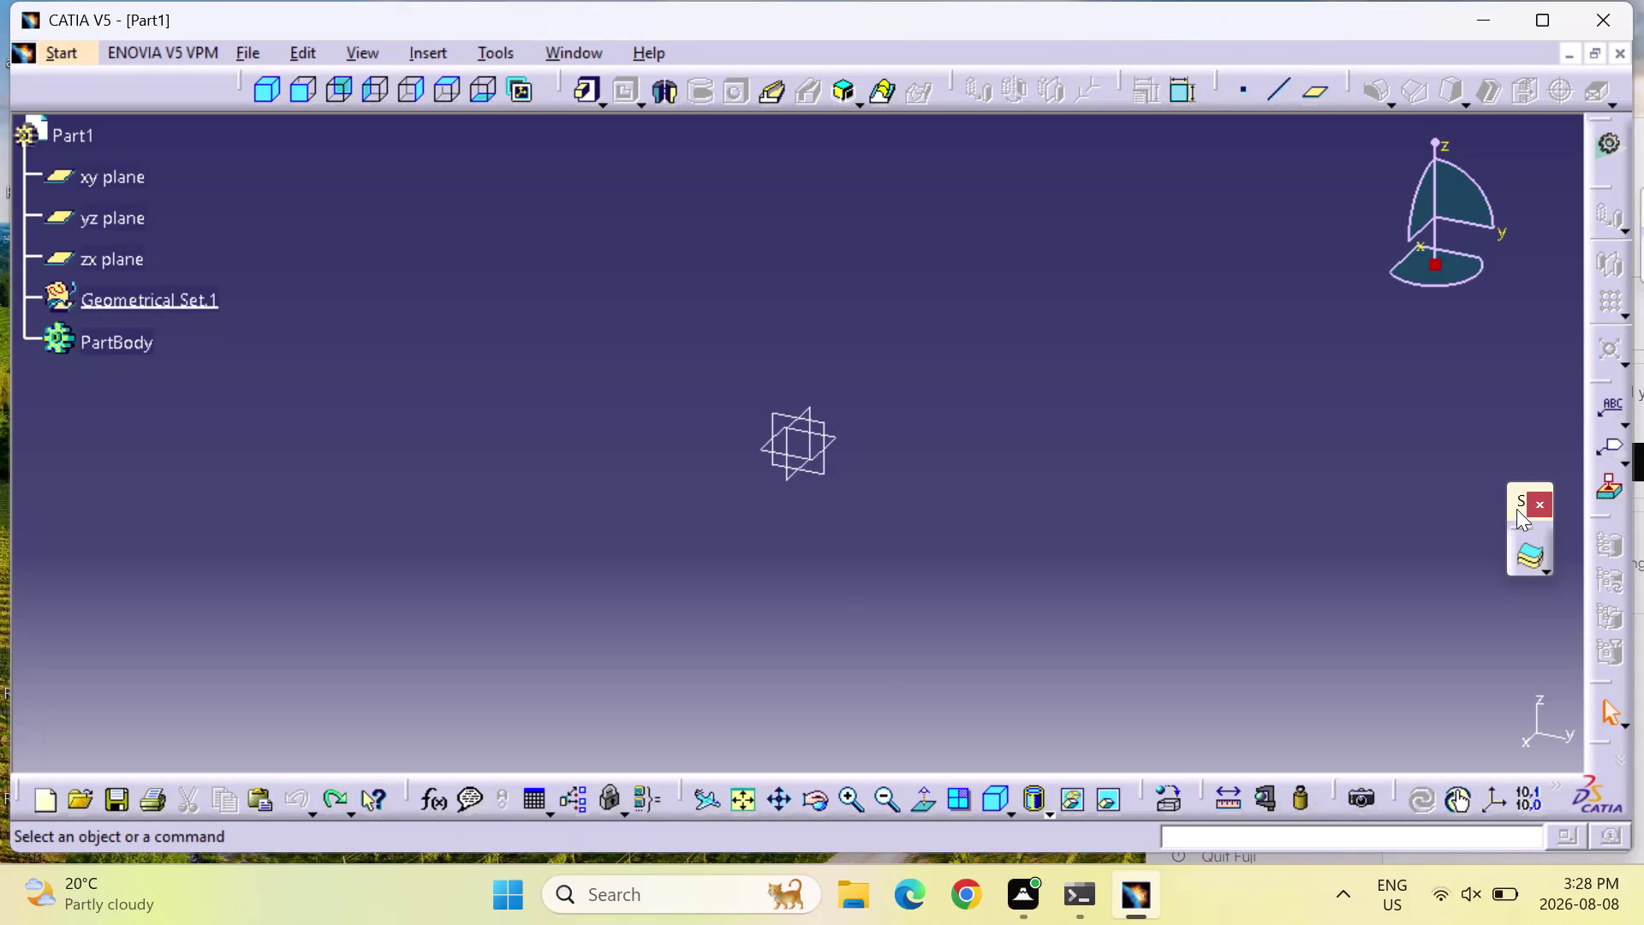
Rearrange the toolbar layout, select the yz plane, then undo the selection.
drag(1516, 509, 1526, 397)
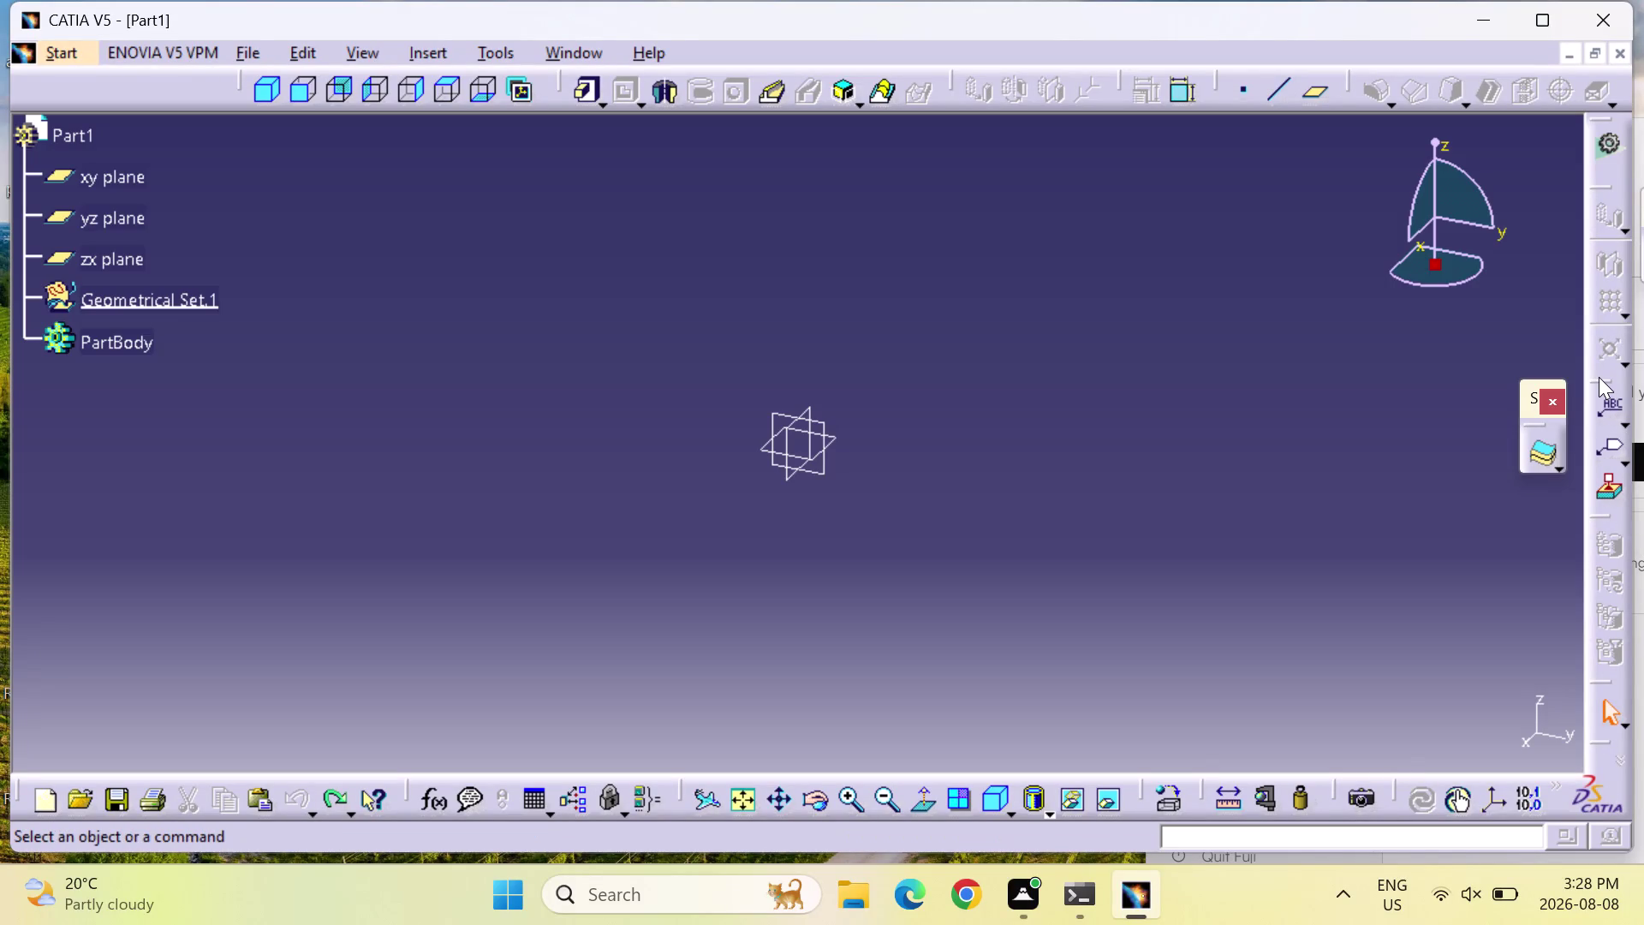
drag(1599, 377, 1523, 115)
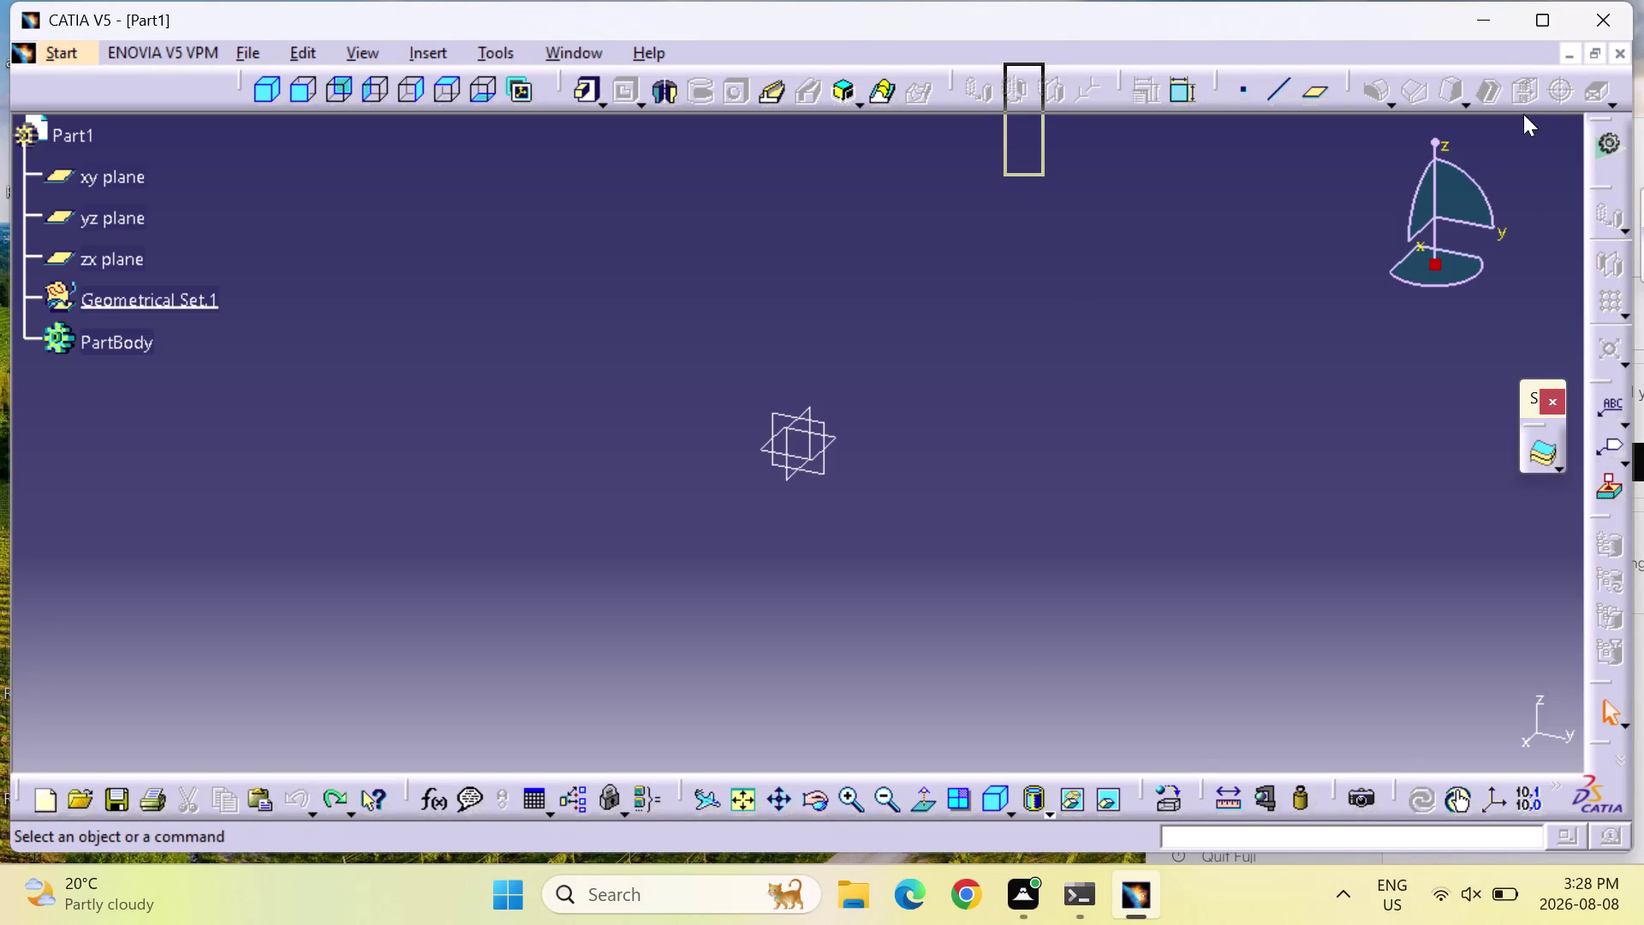
drag(1523, 115, 1506, 63)
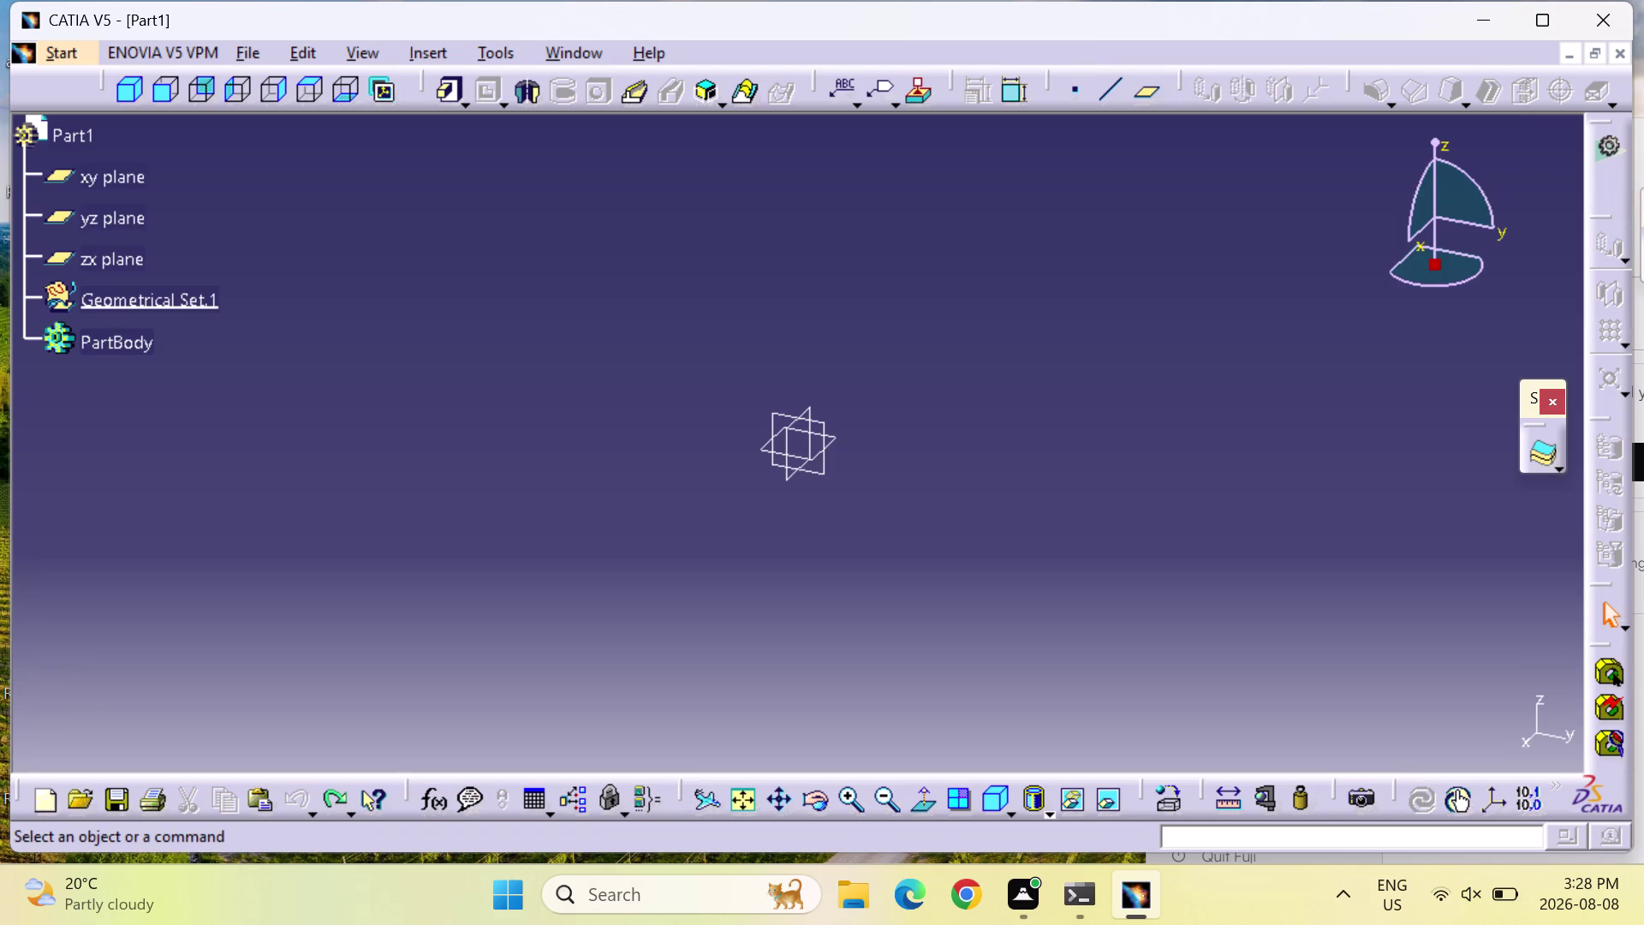
click(823, 463)
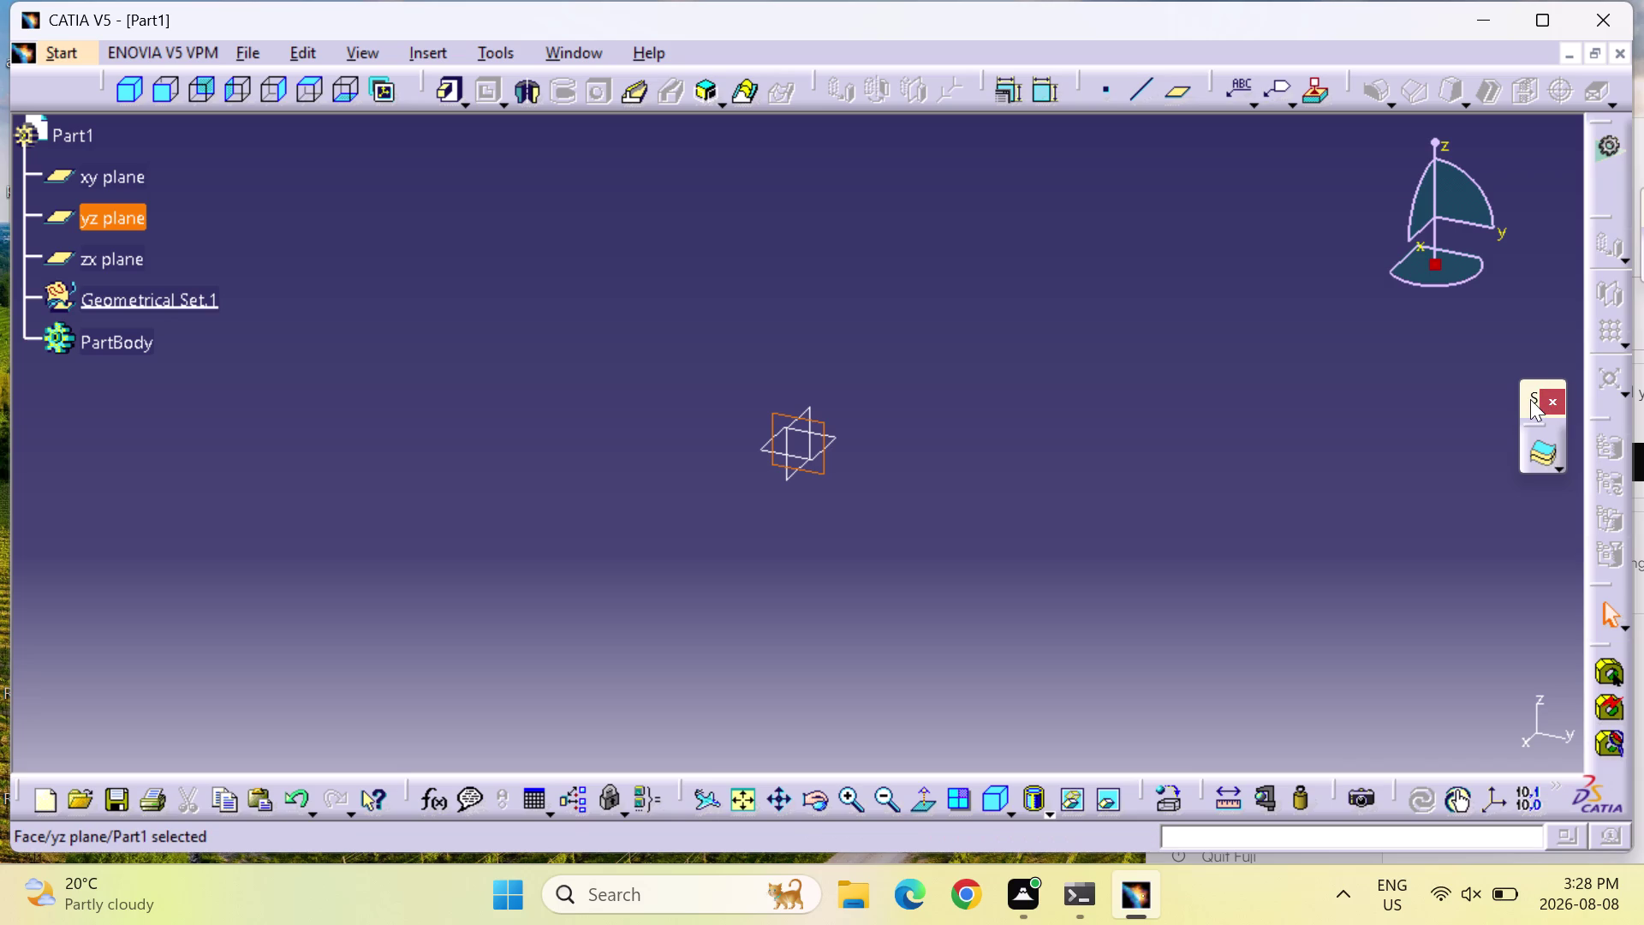
drag(1530, 399, 1518, 73)
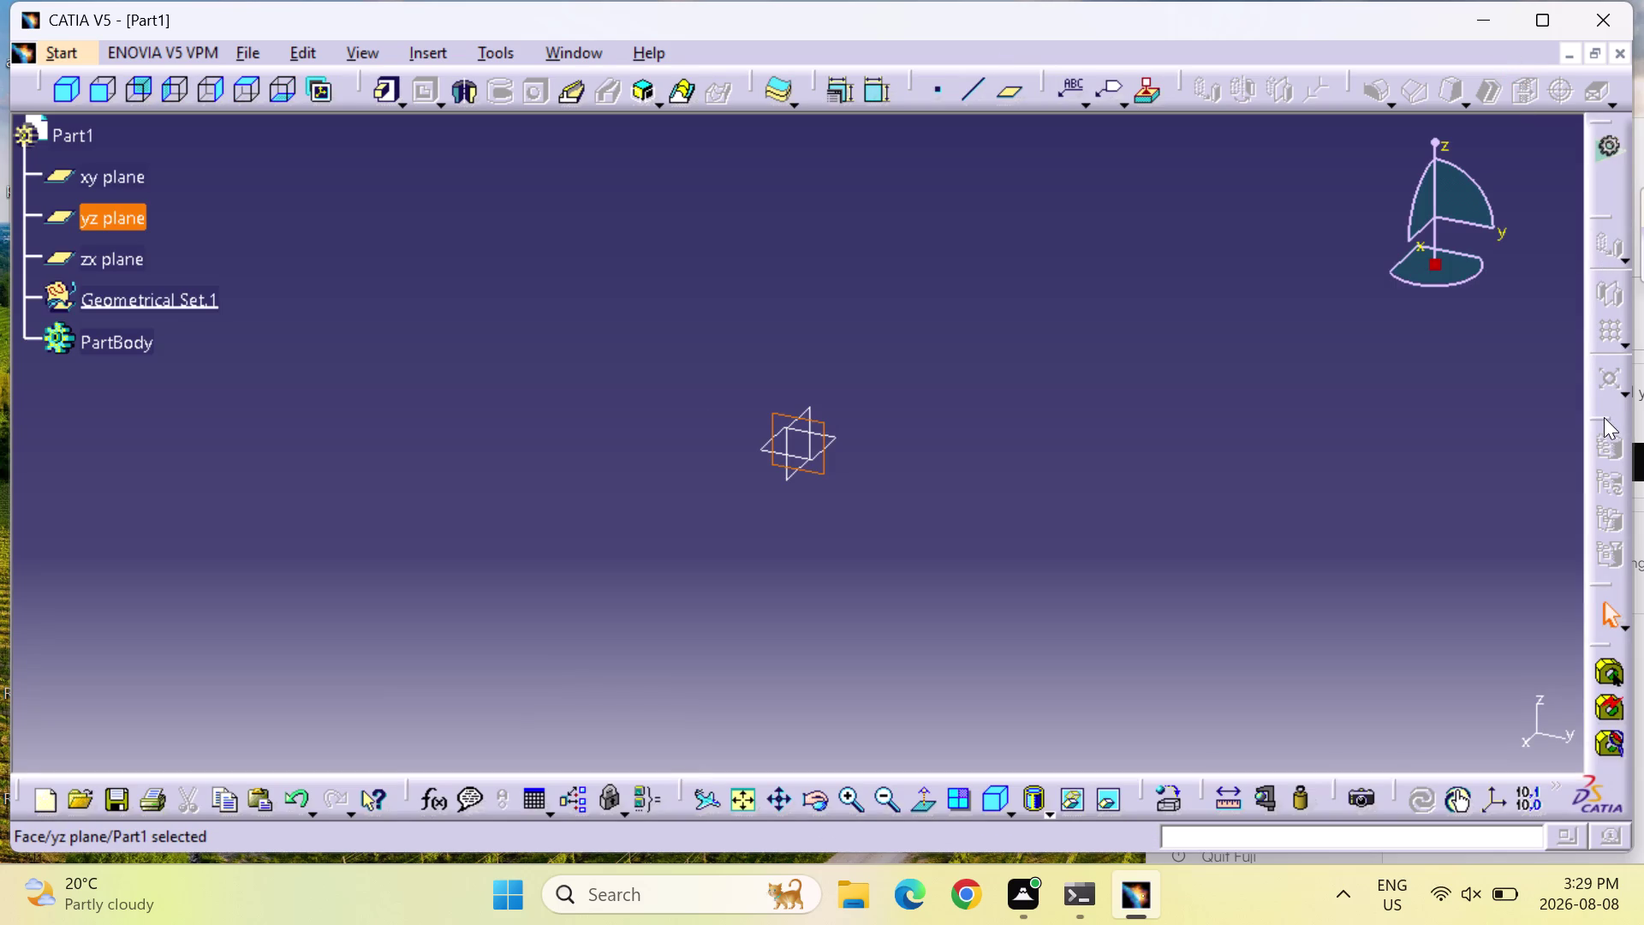
drag(1604, 417, 1265, 53)
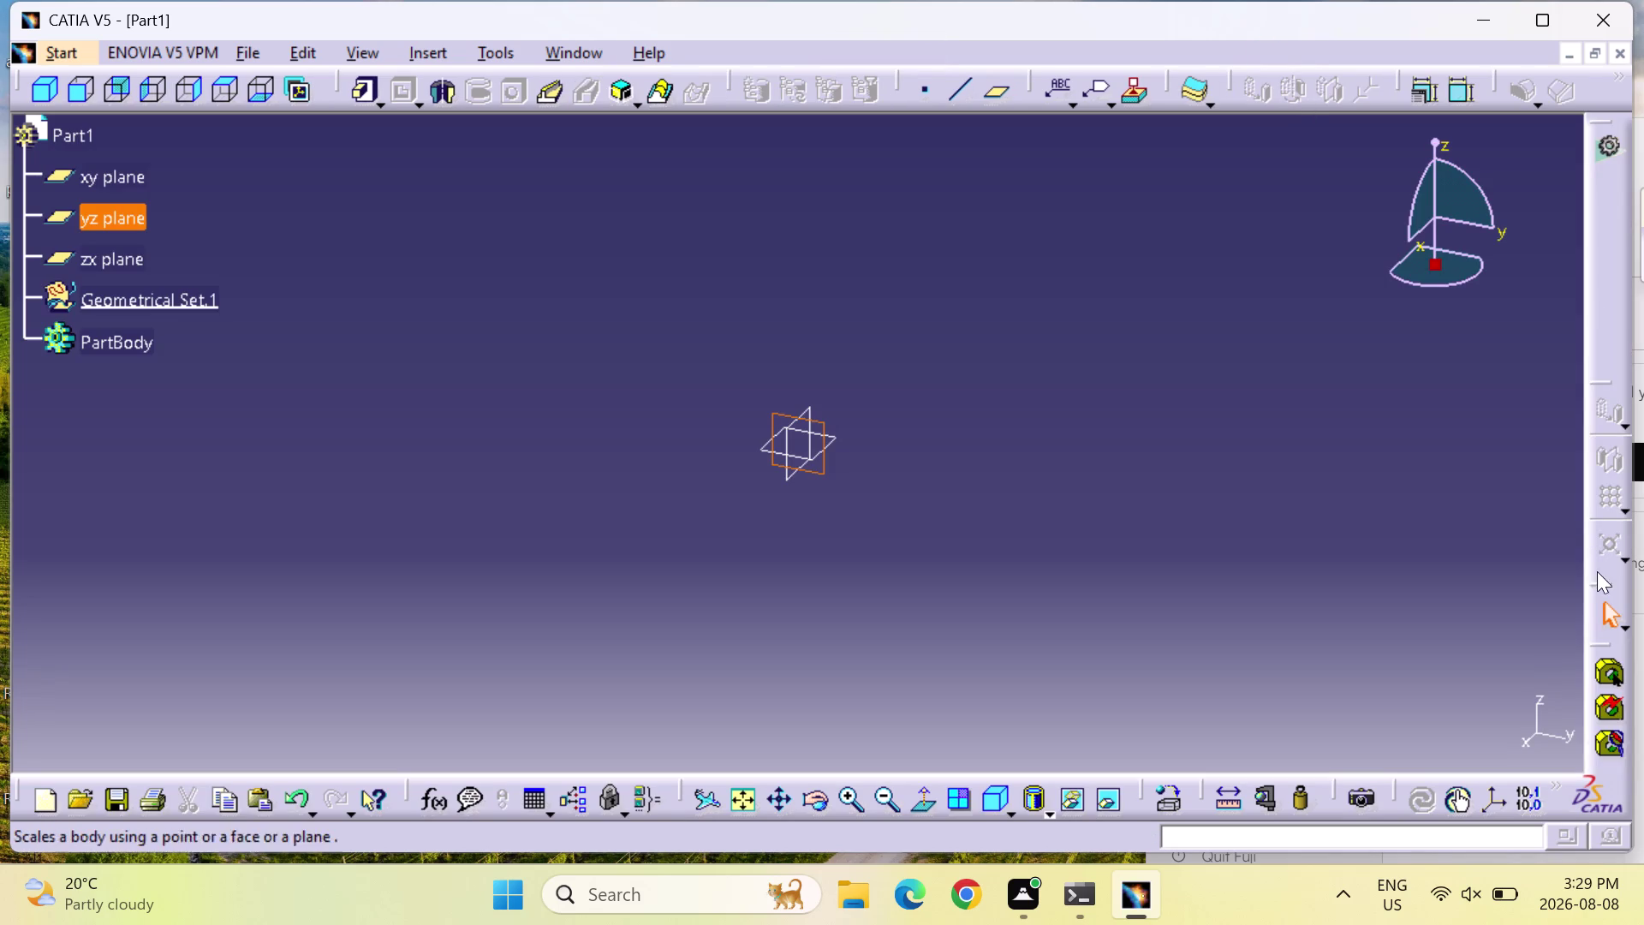
drag(1599, 590, 1471, 116)
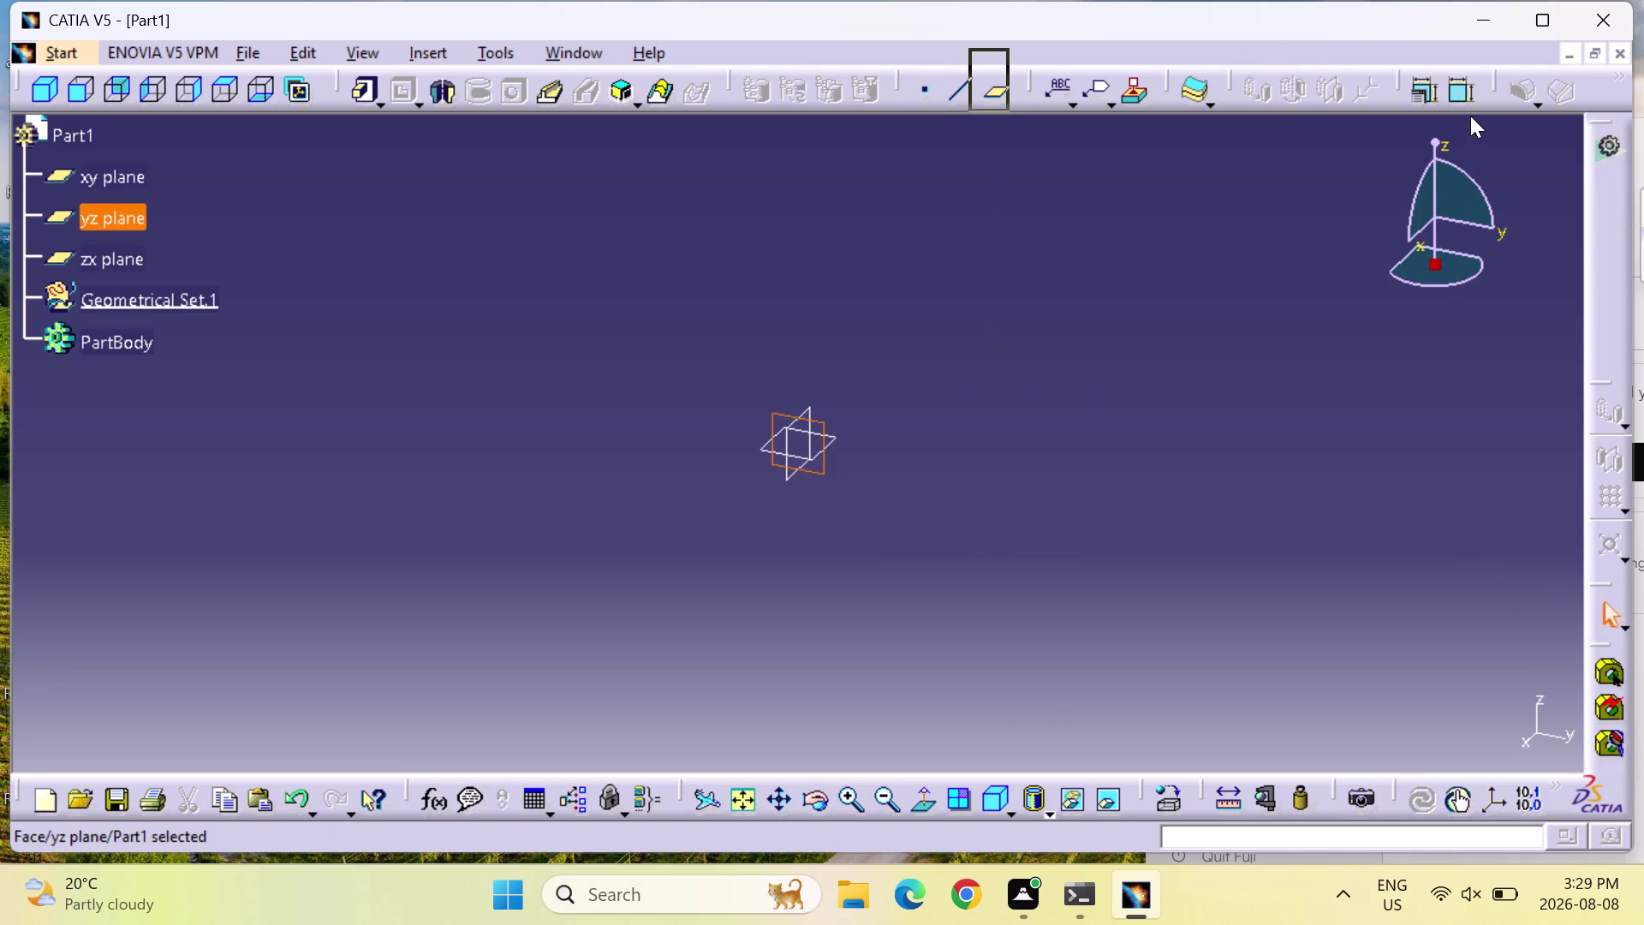
drag(1471, 115, 1478, 97)
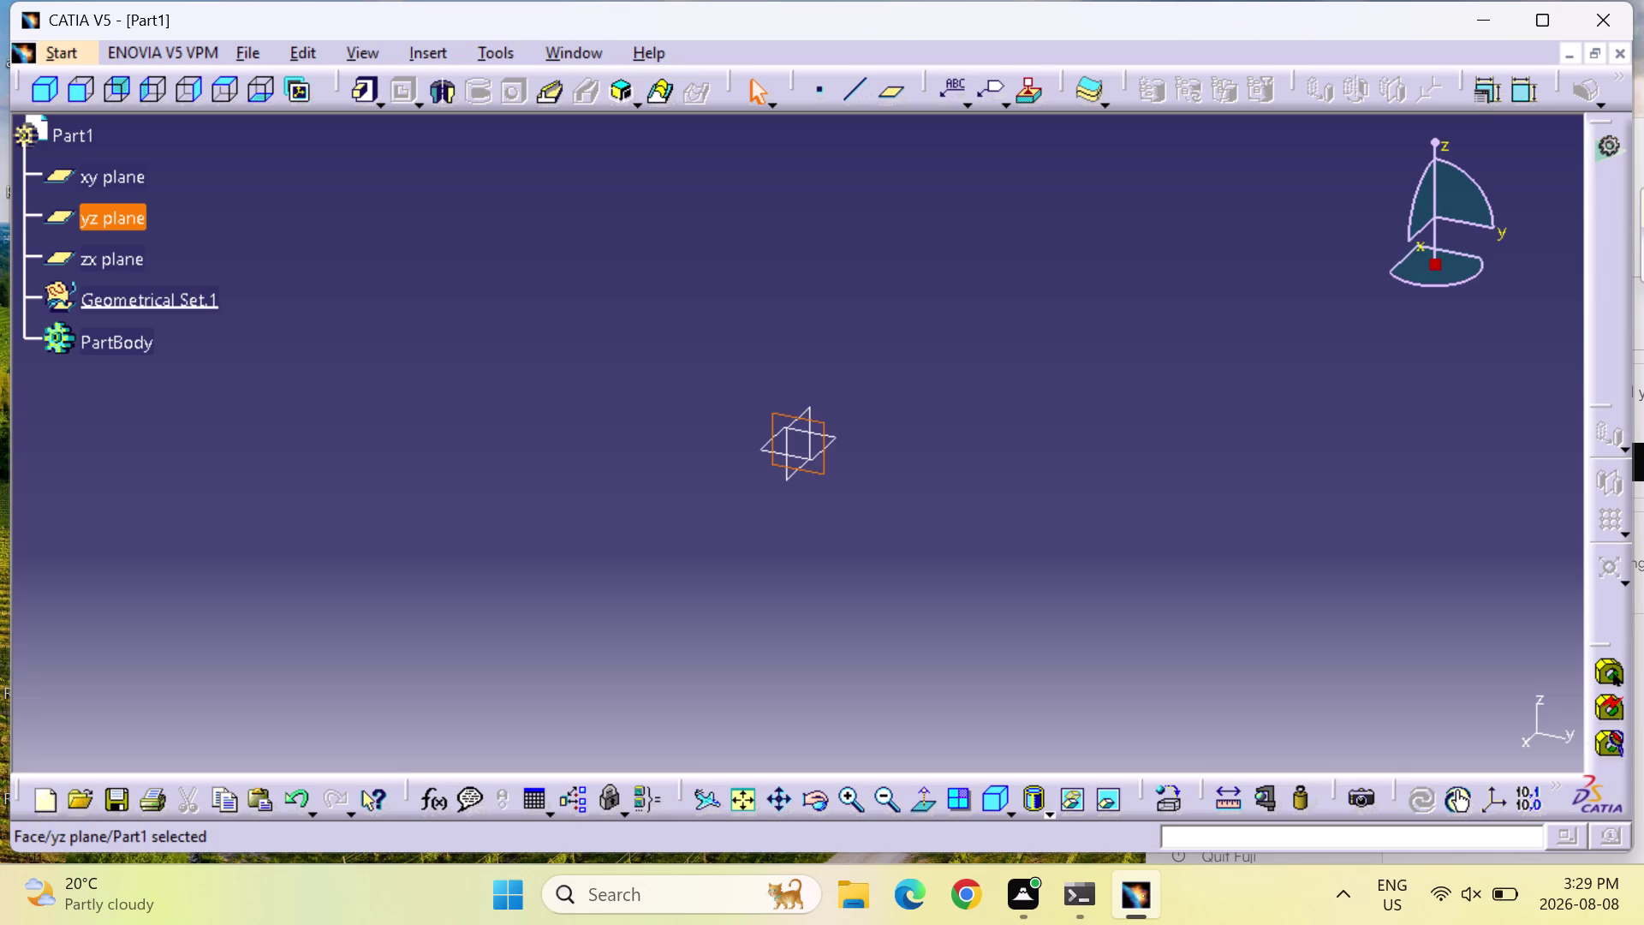
key(ctrl+z)
key(ctrl+z)
key(ctrl+z)
key(ctrl+z)
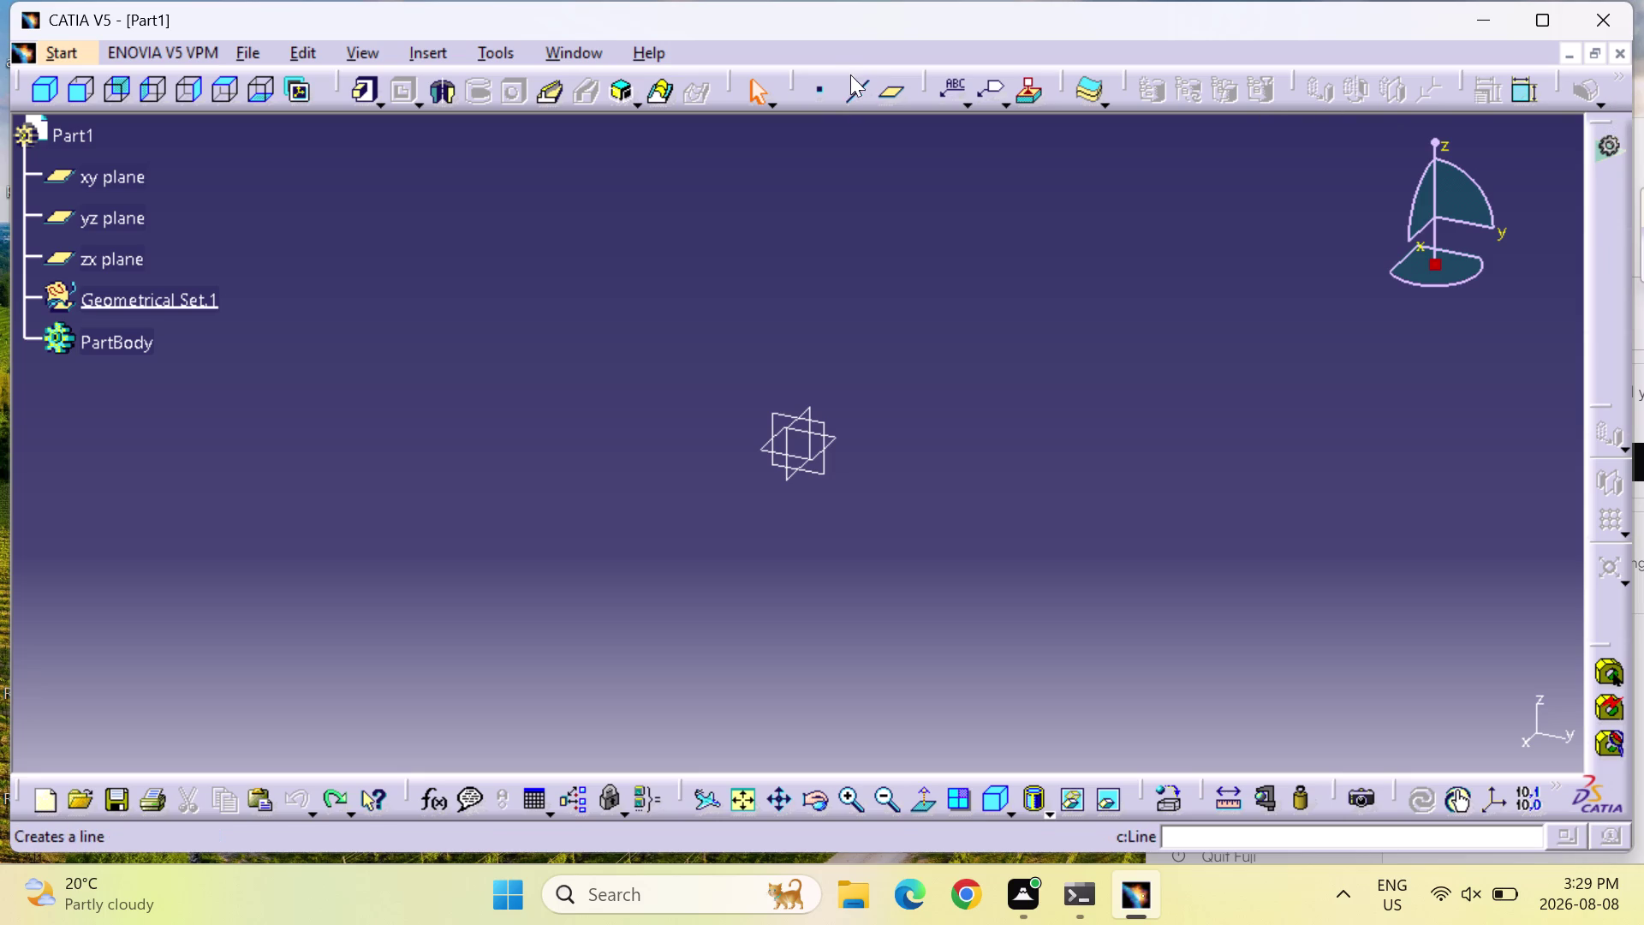
Move the point, line and plane tools aside and rearrange the right-hand toolbars.
drag(787, 76, 907, 101)
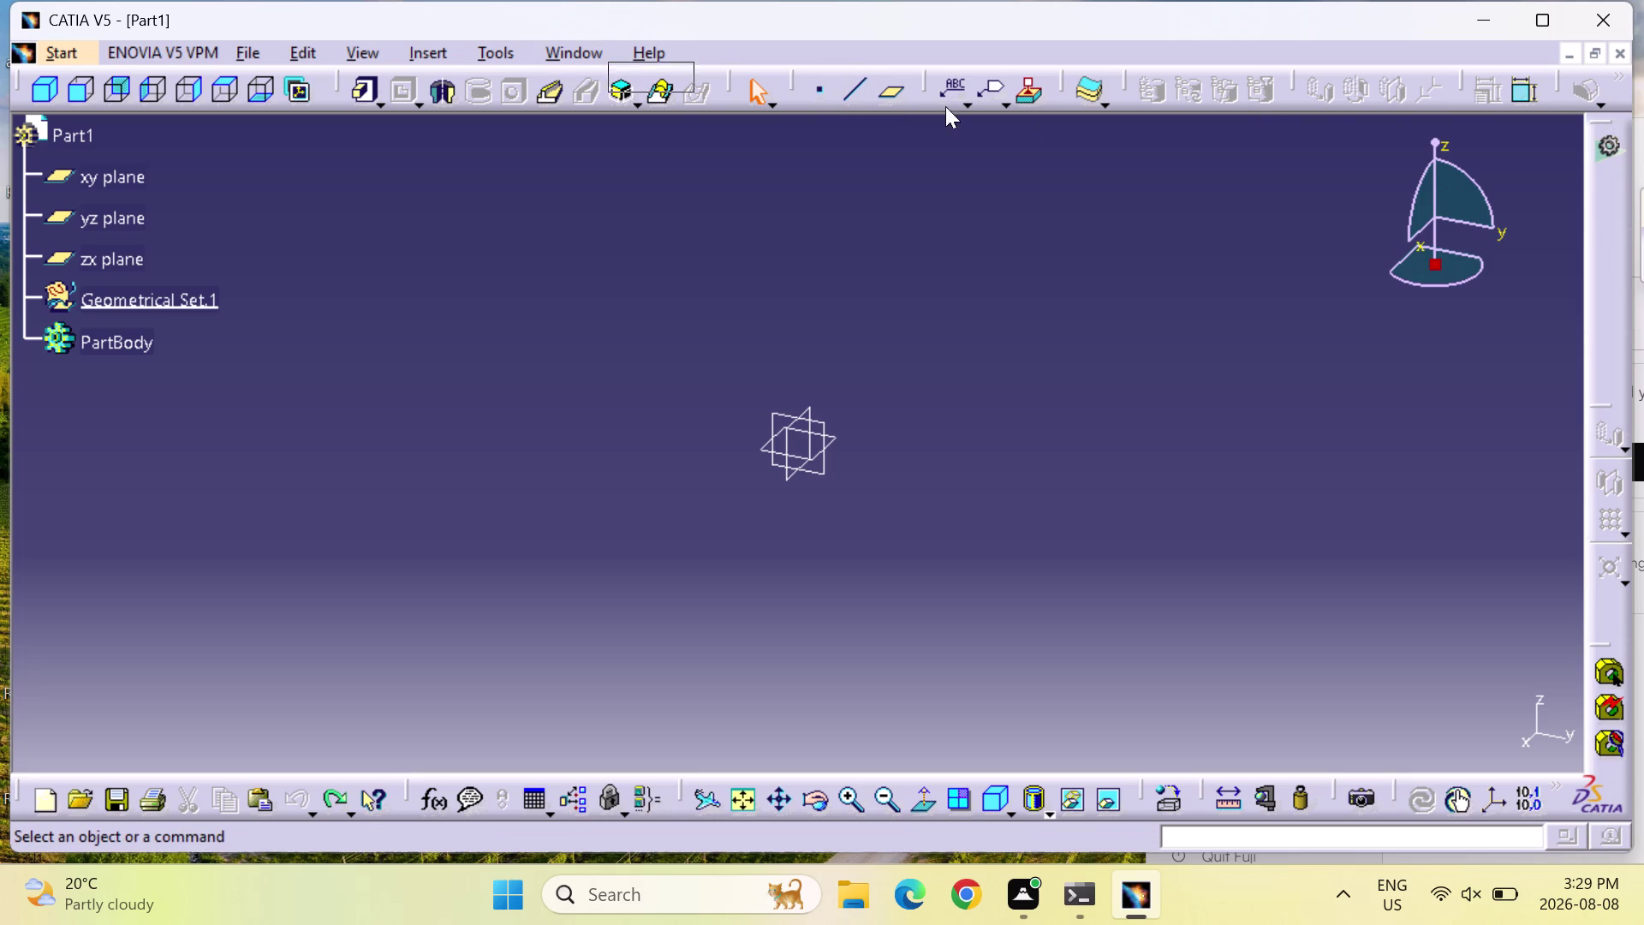
drag(907, 102, 1609, 273)
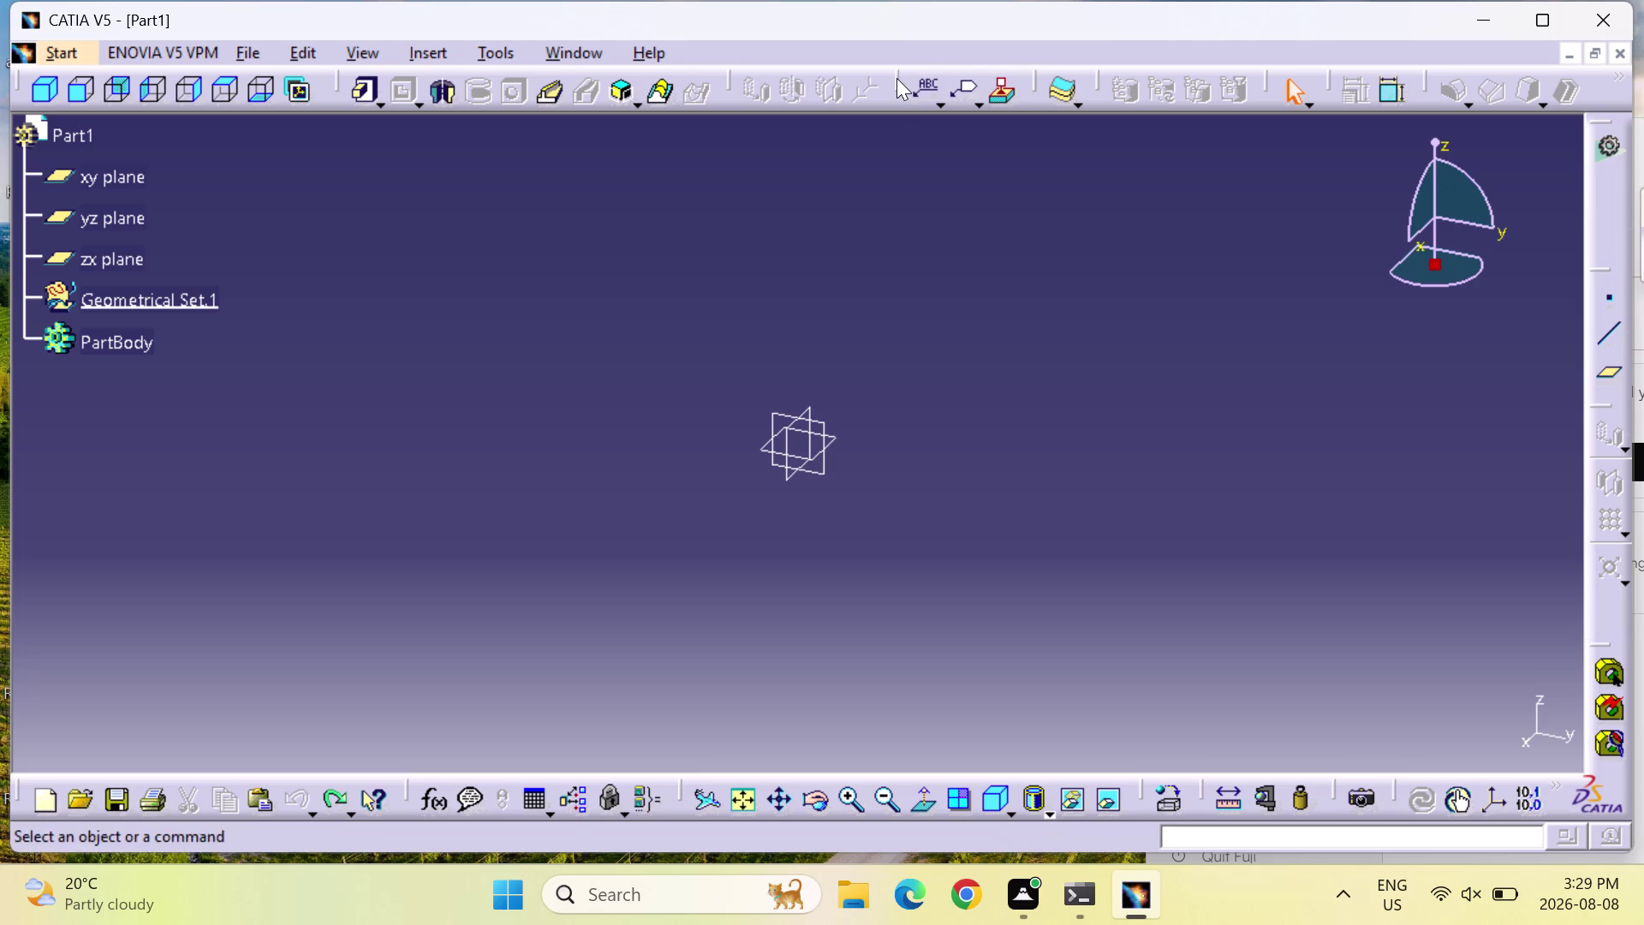
drag(896, 78, 1637, 243)
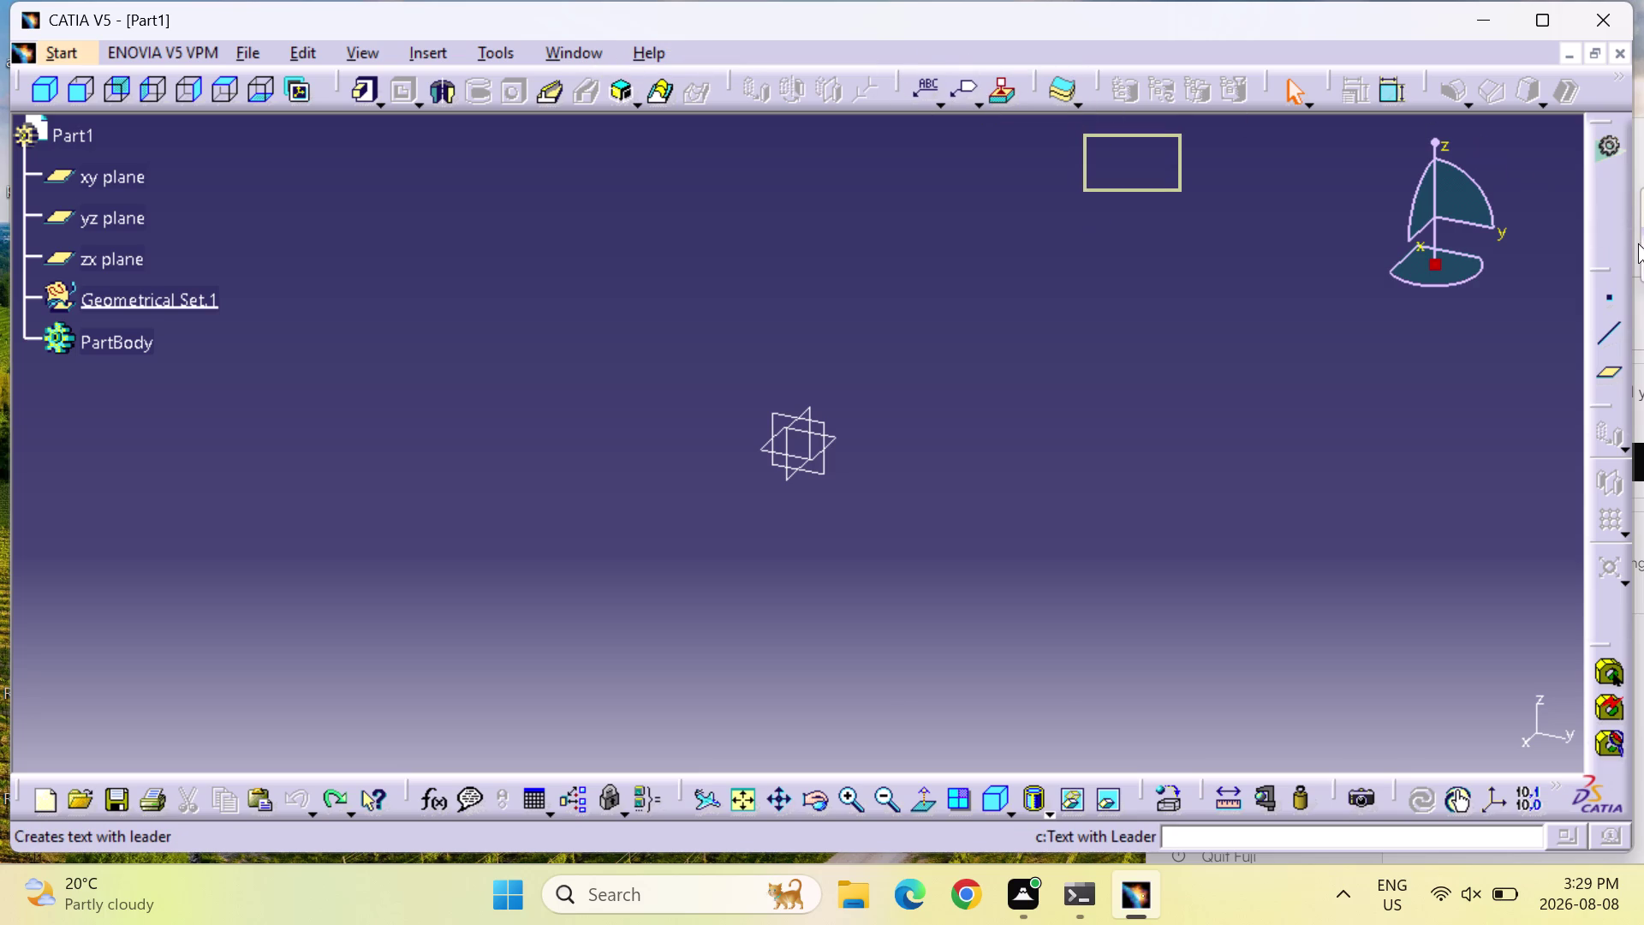
drag(1637, 243, 1643, 133)
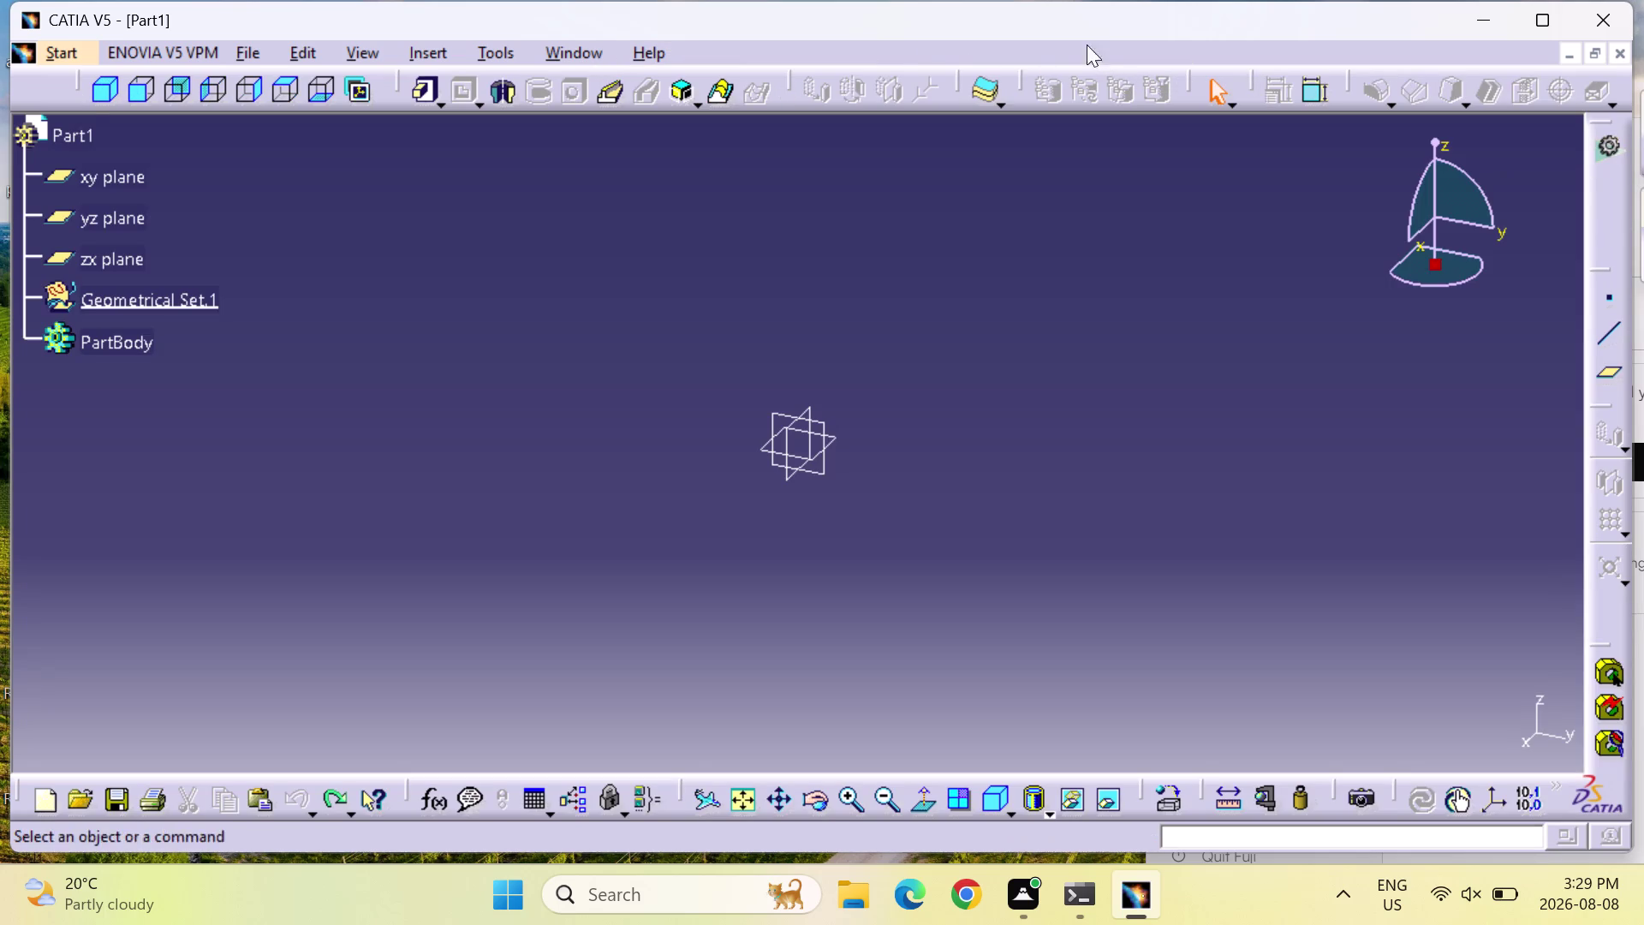
drag(1598, 115, 1627, 254)
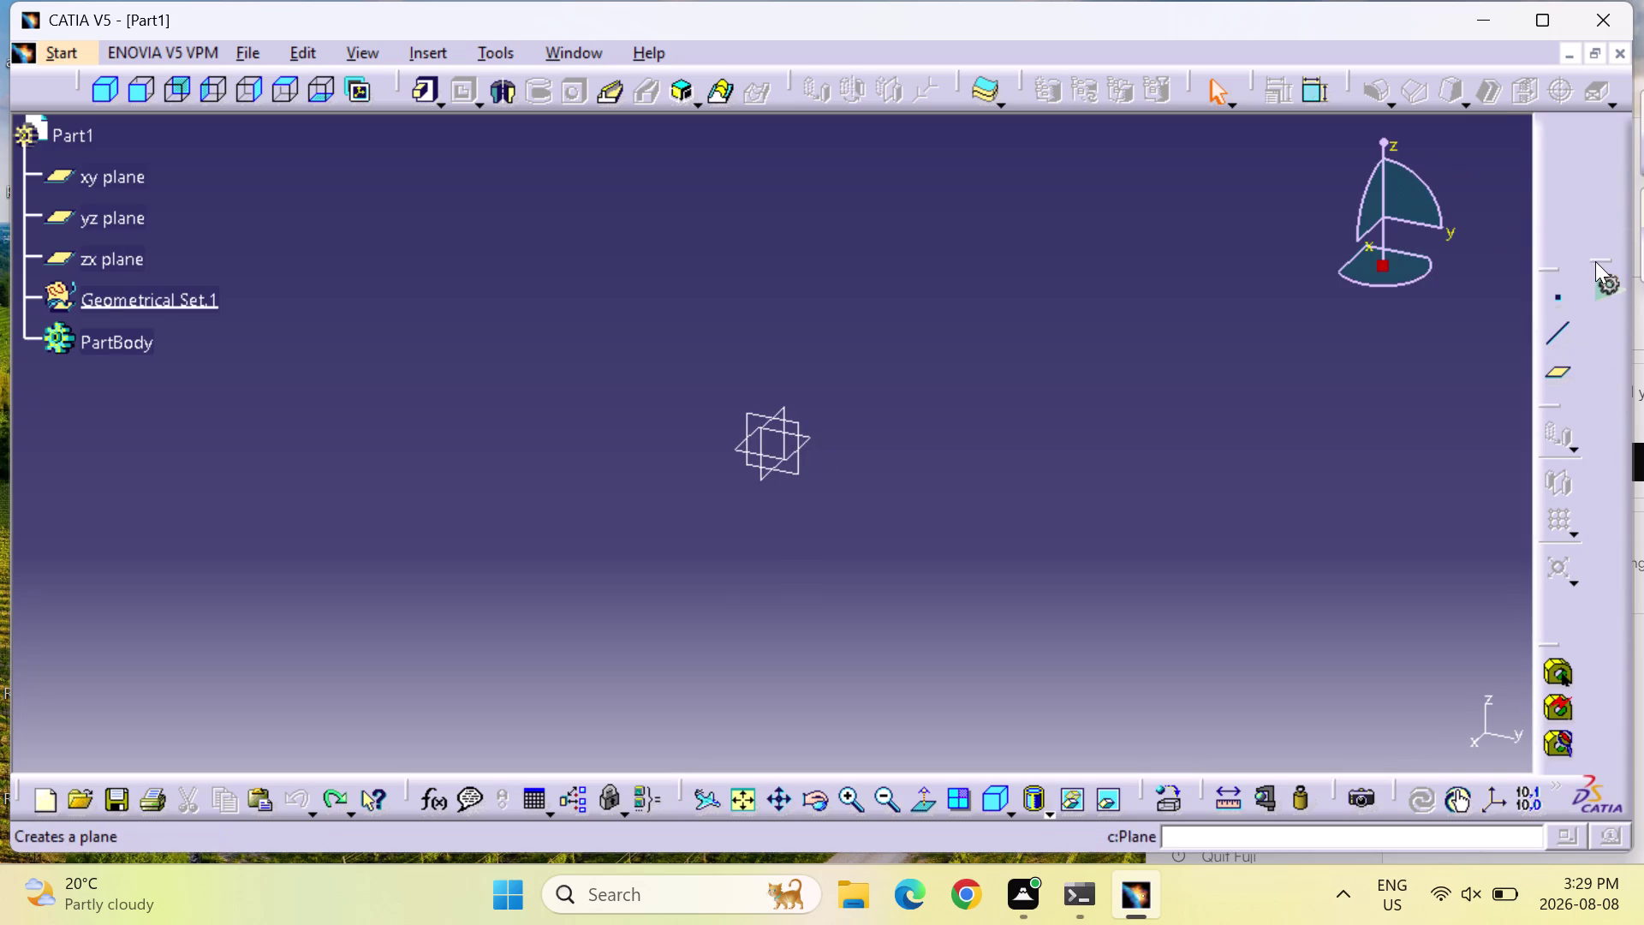
drag(1595, 261, 1584, 156)
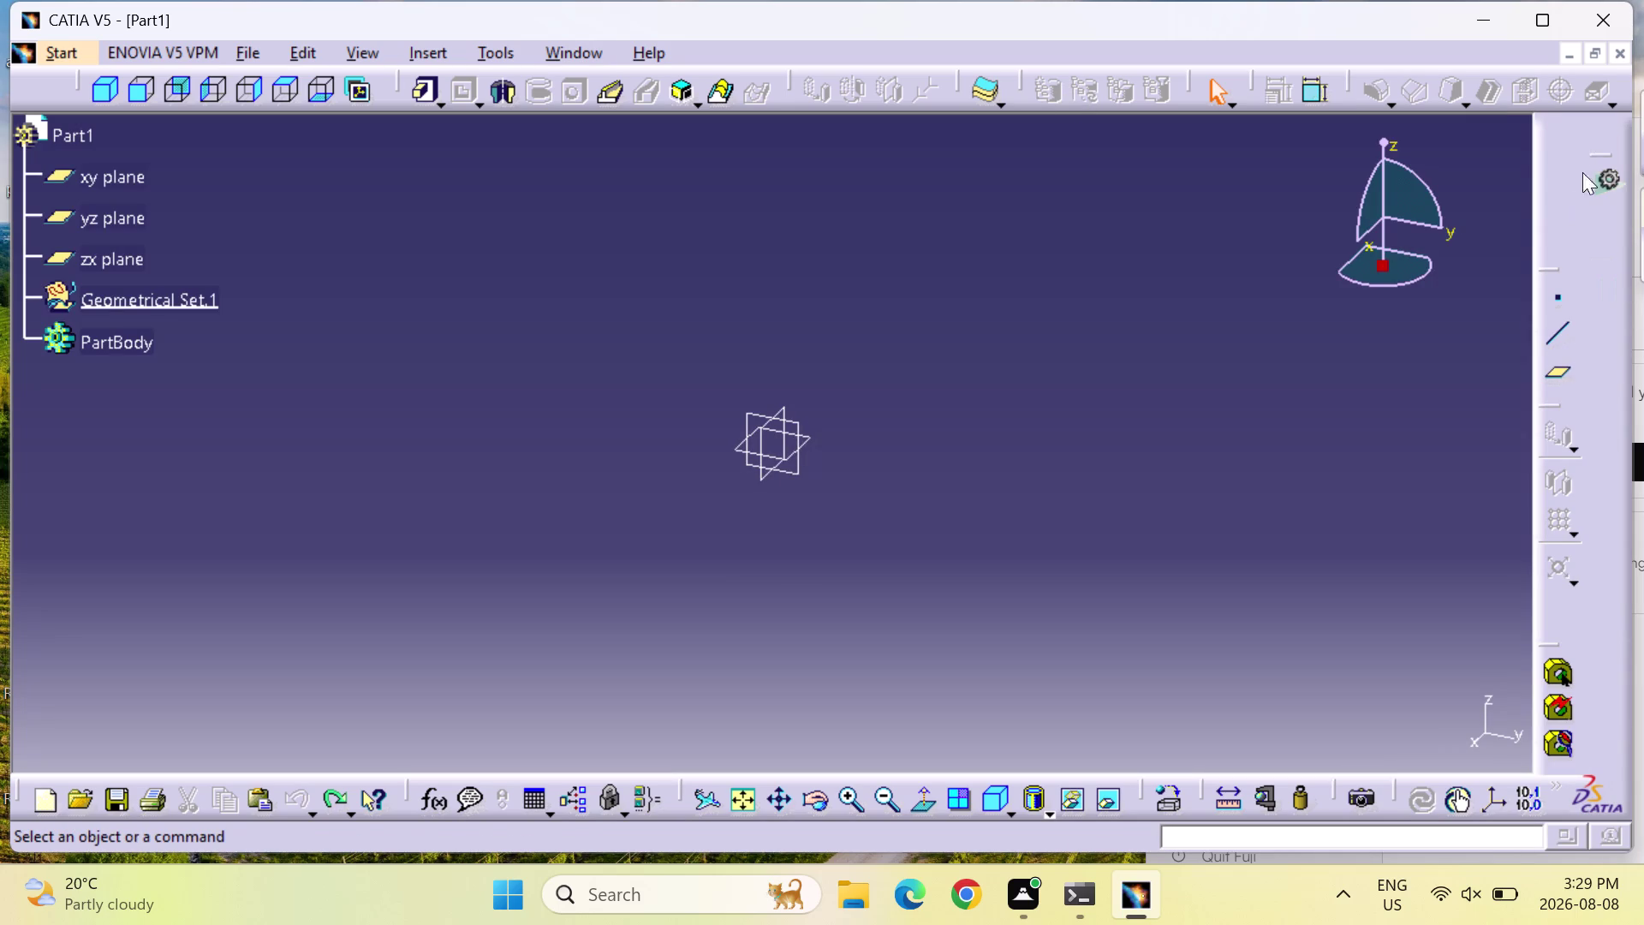
drag(1594, 152, 1584, 152)
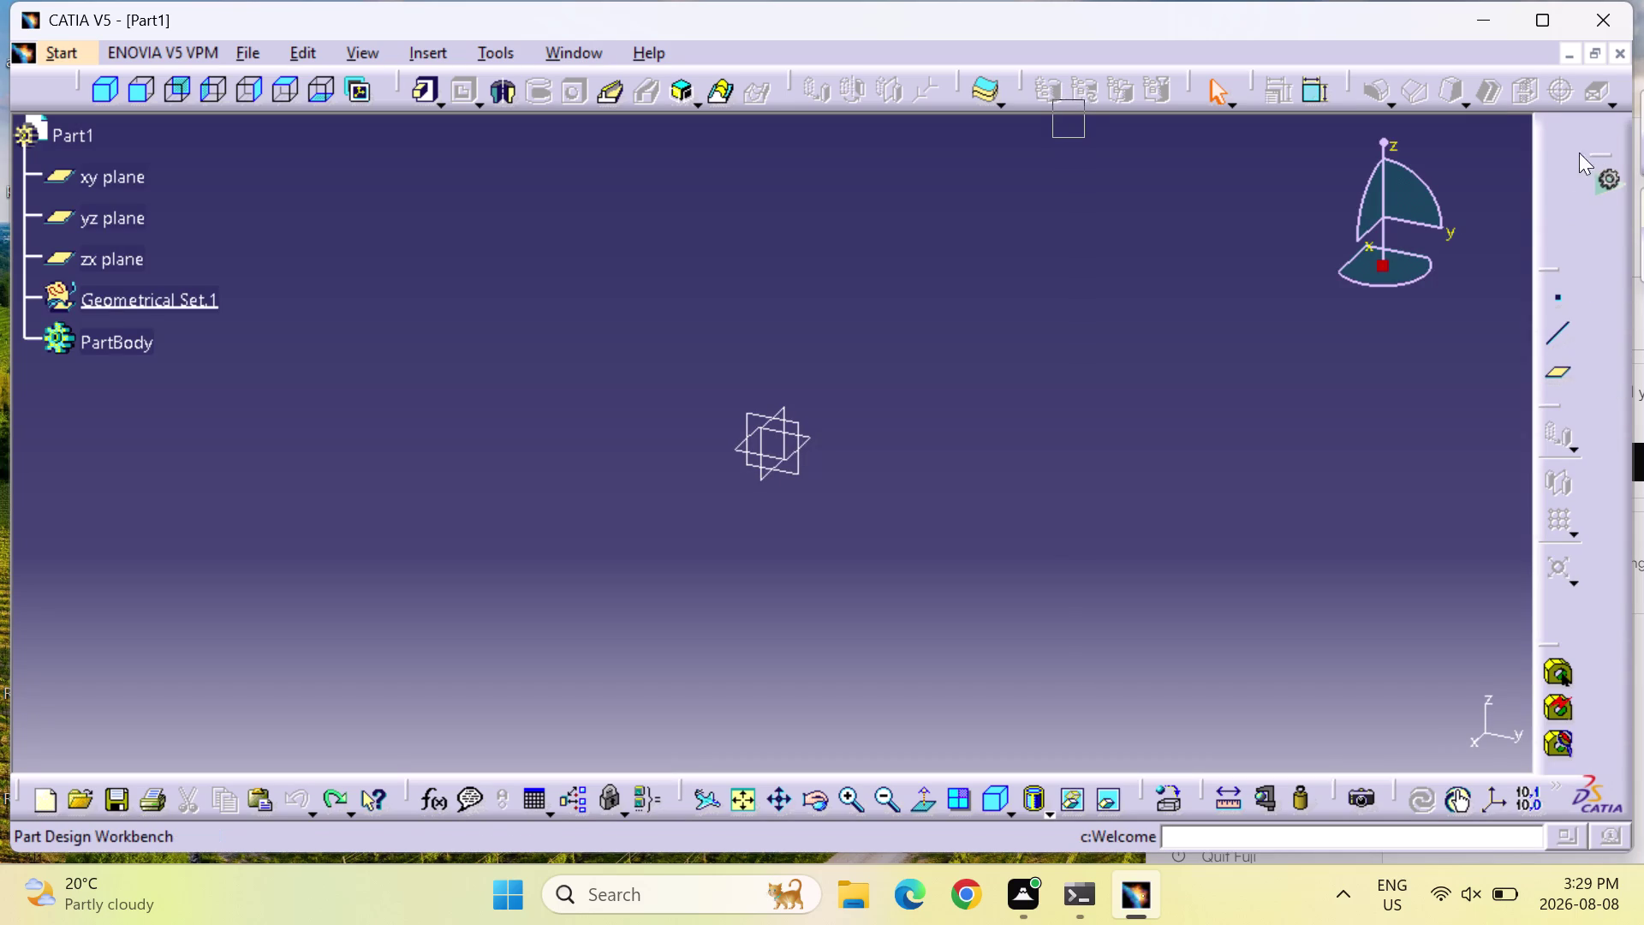
drag(1583, 151, 1452, 118)
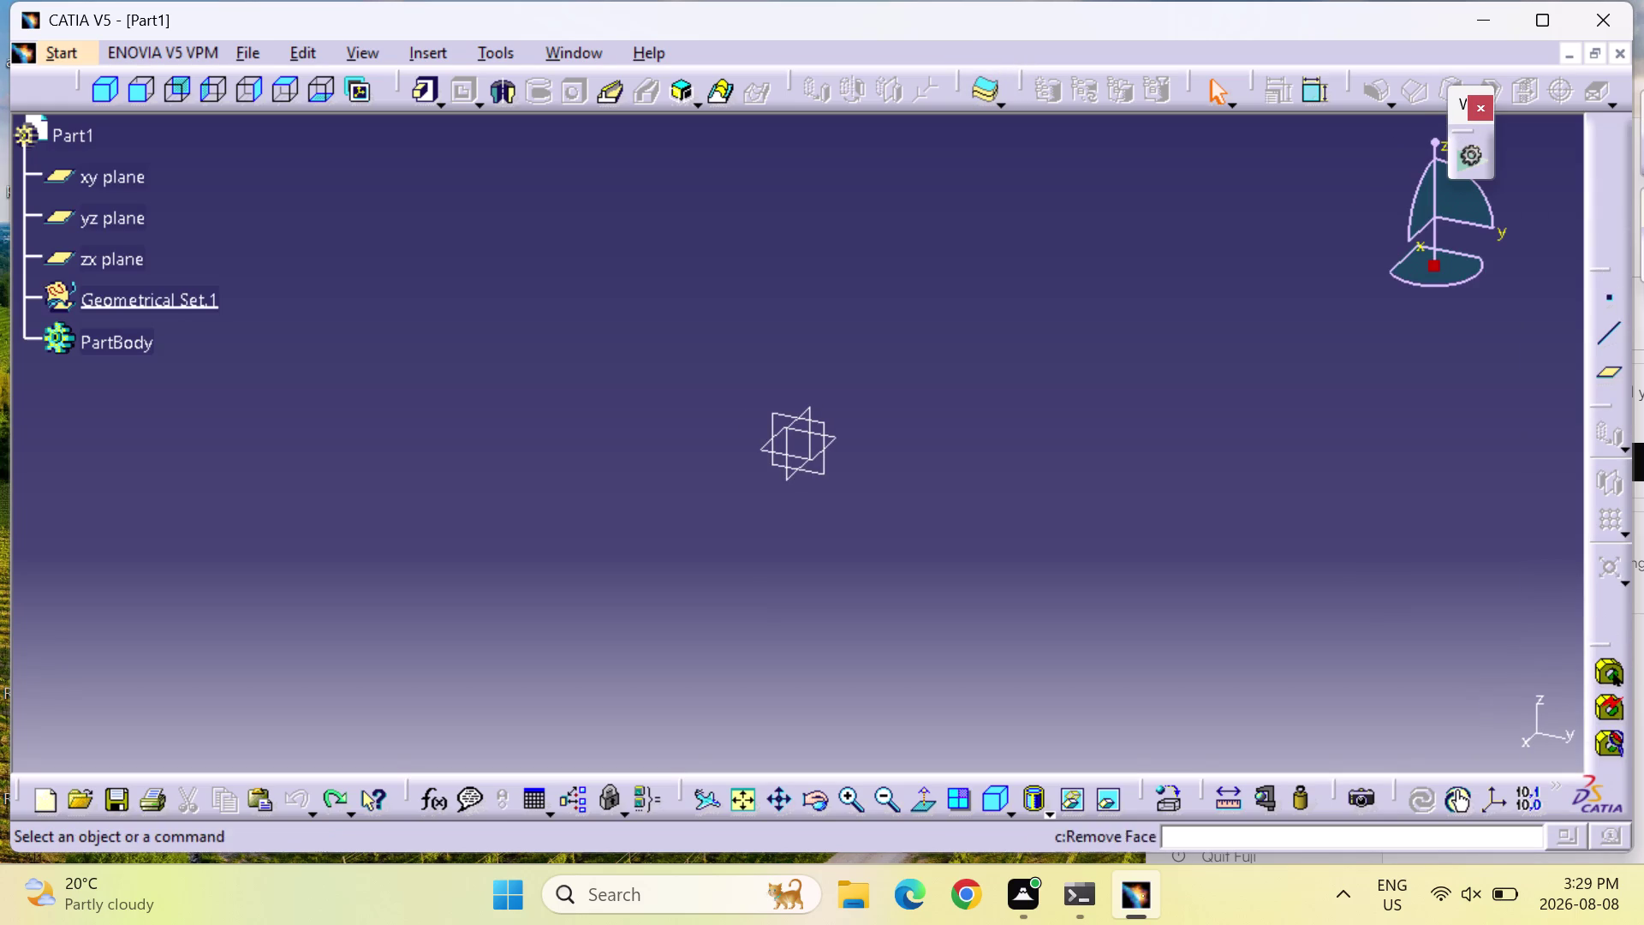
drag(1459, 100, 1595, 161)
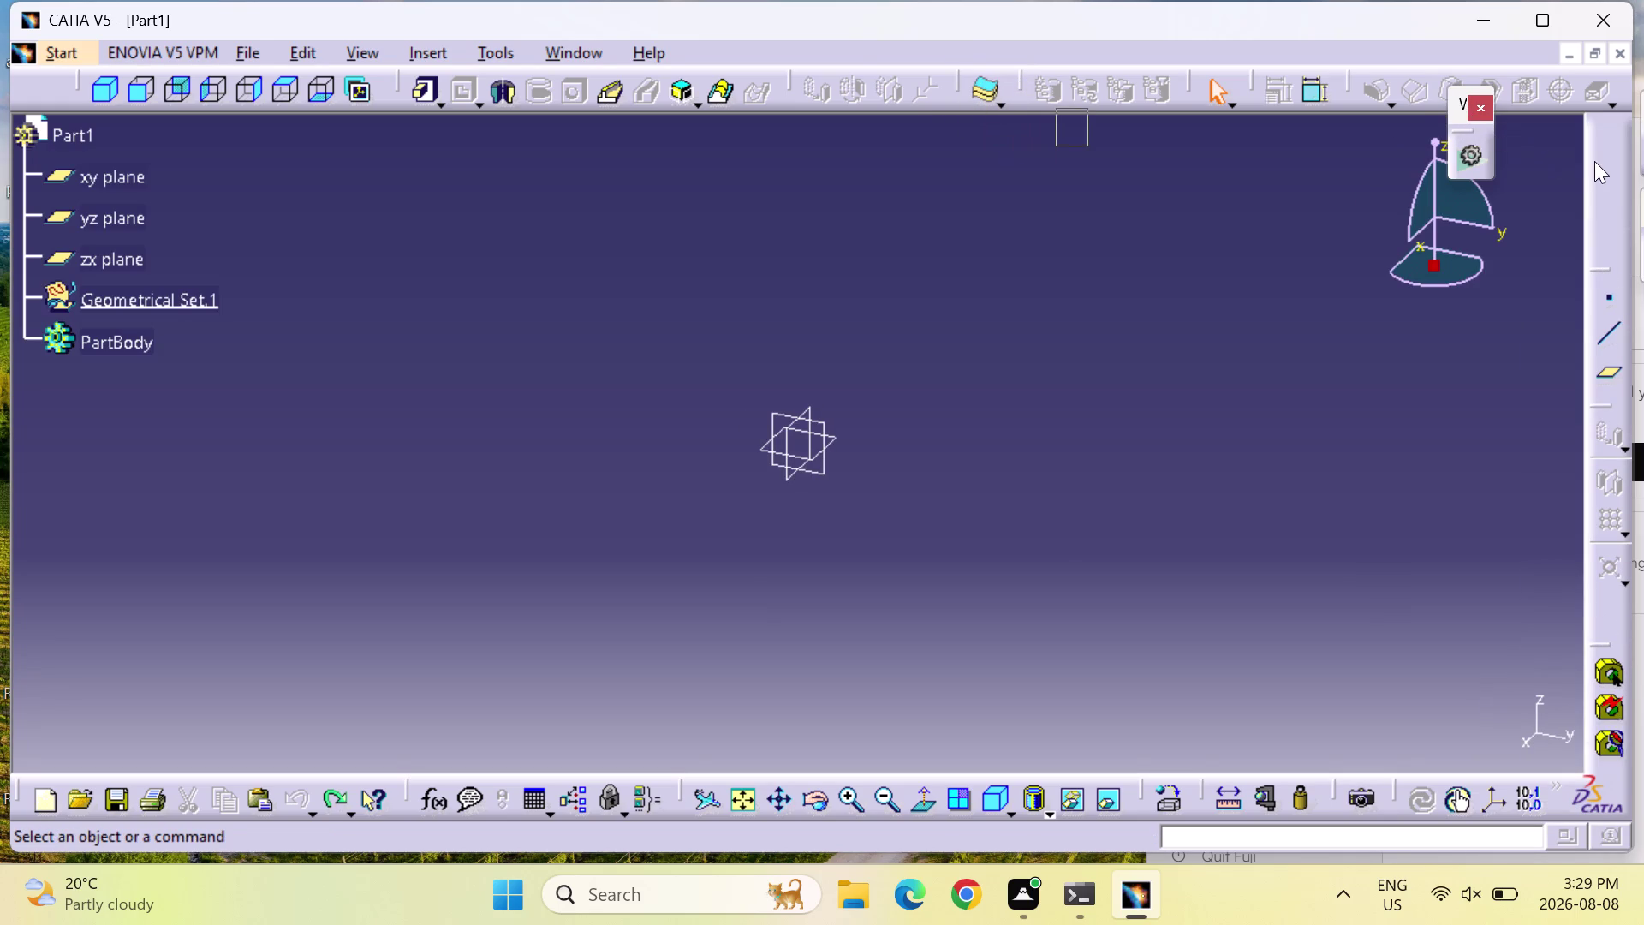
drag(1595, 161, 1602, 174)
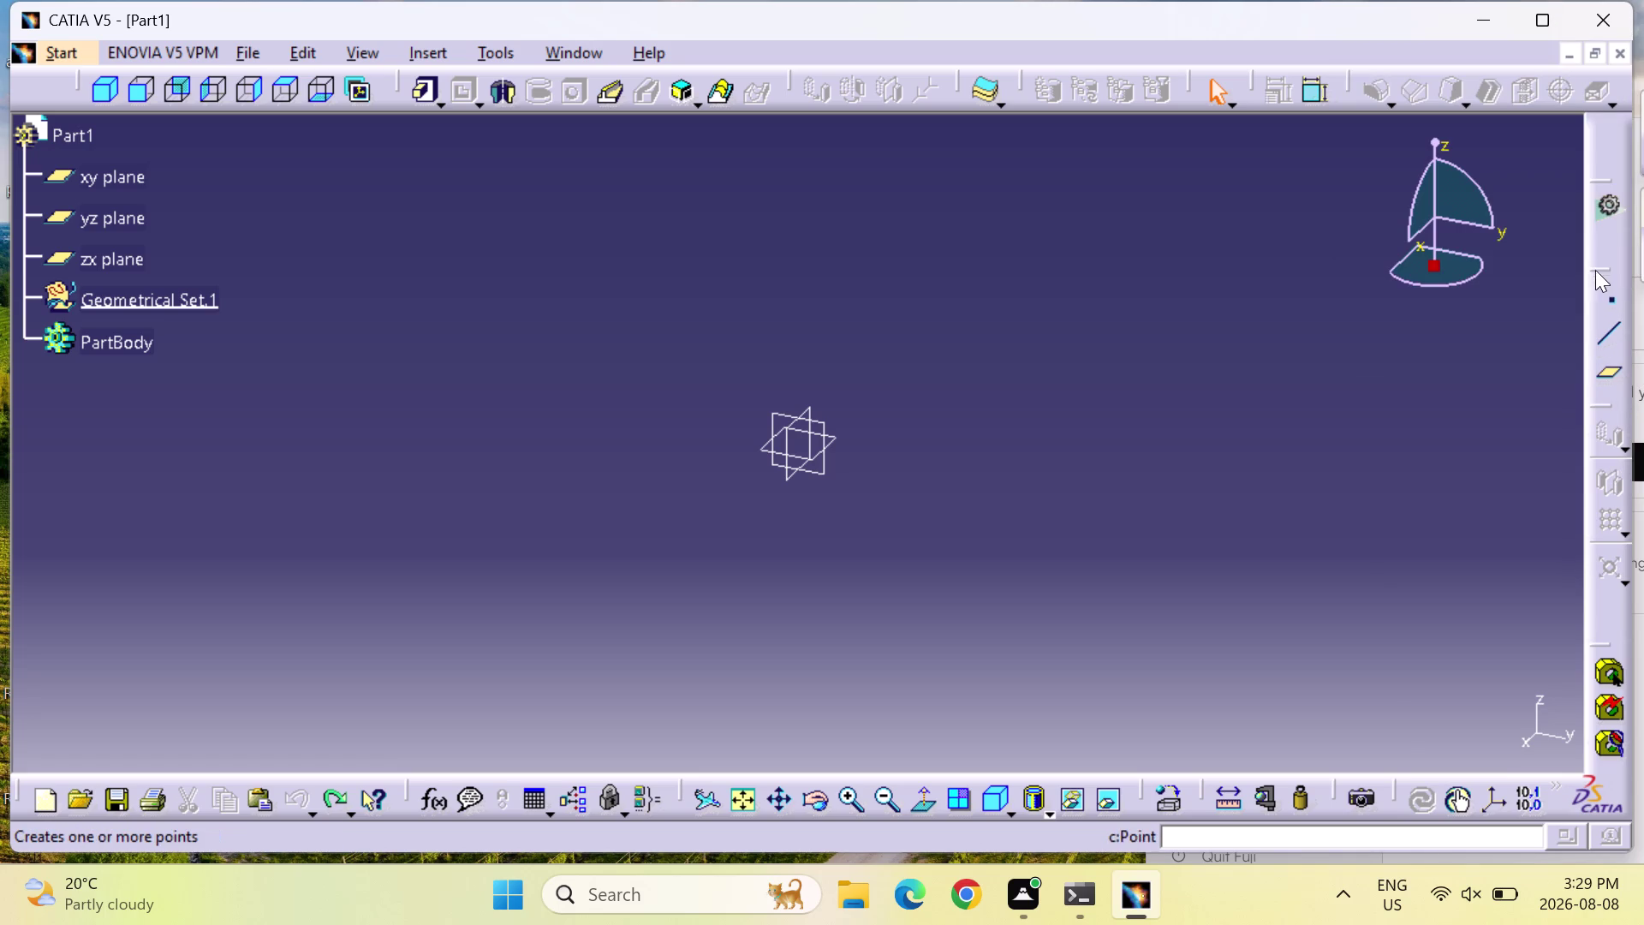
click(1597, 181)
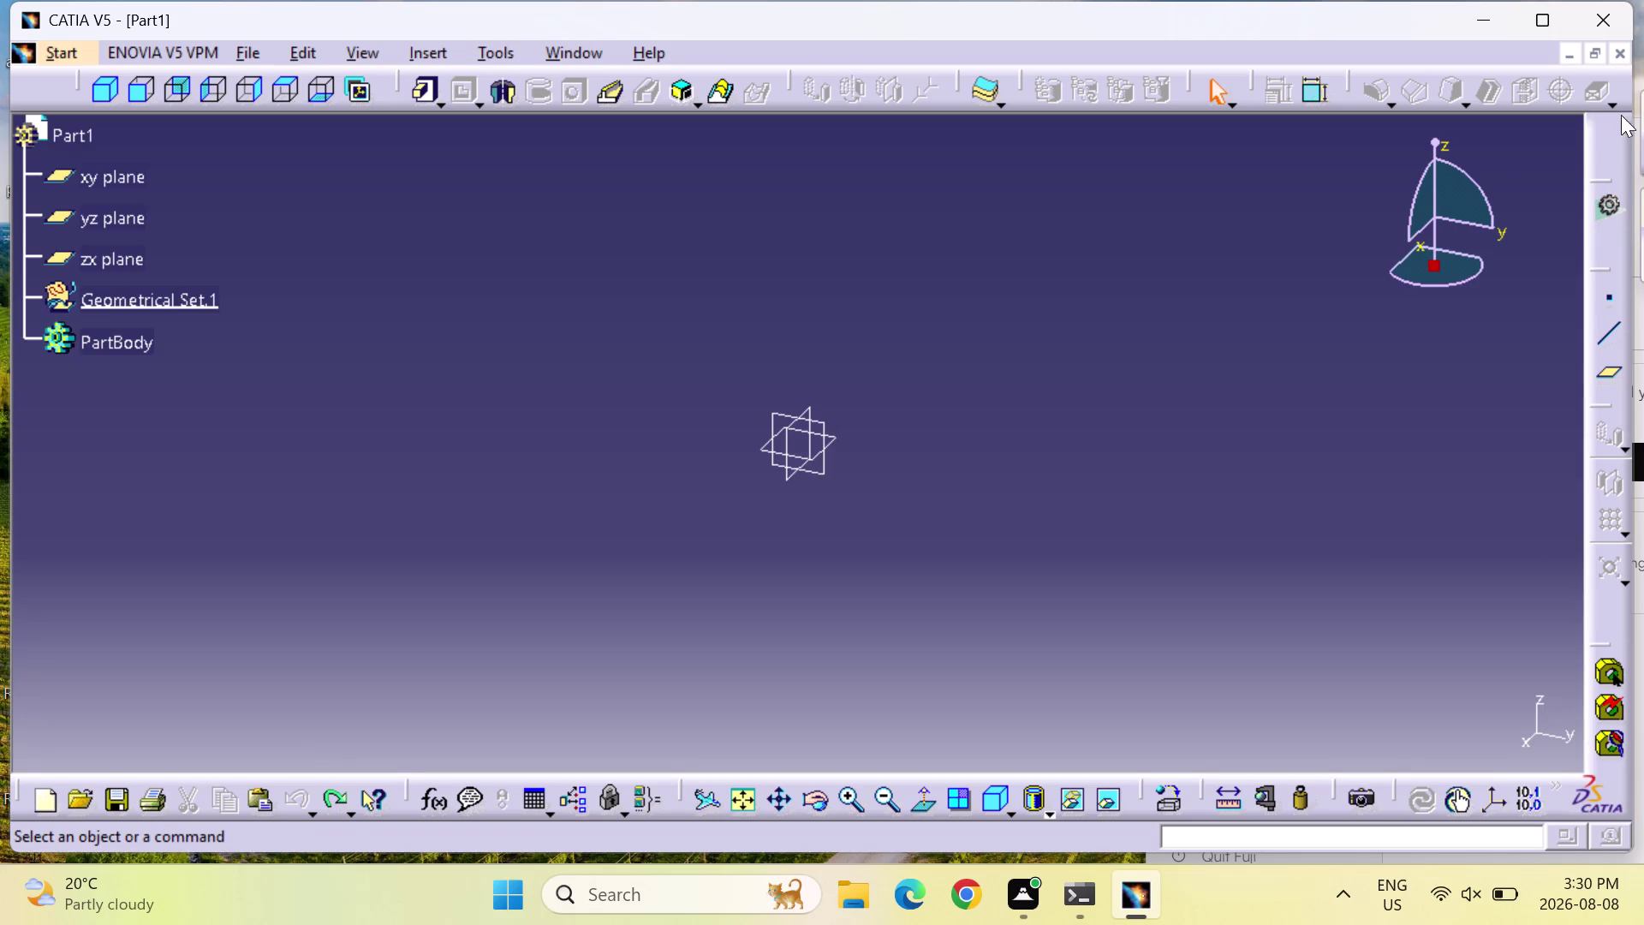
Close the old Part1 and create a new Part Design part with default options.
click(1590, 51)
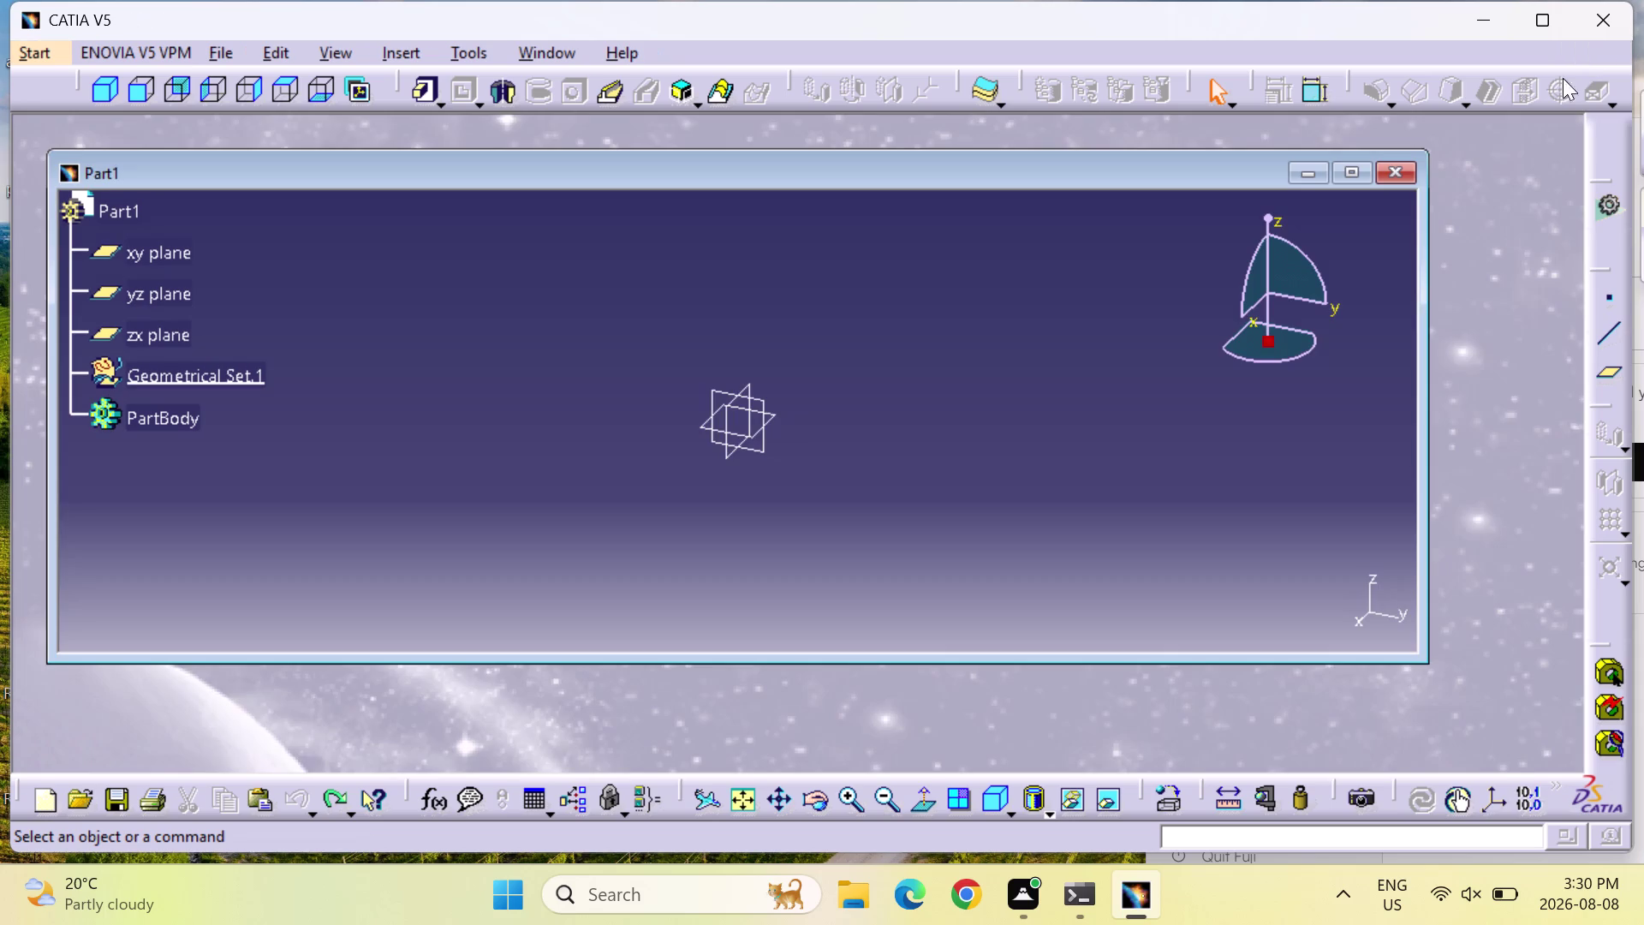
click(1357, 162)
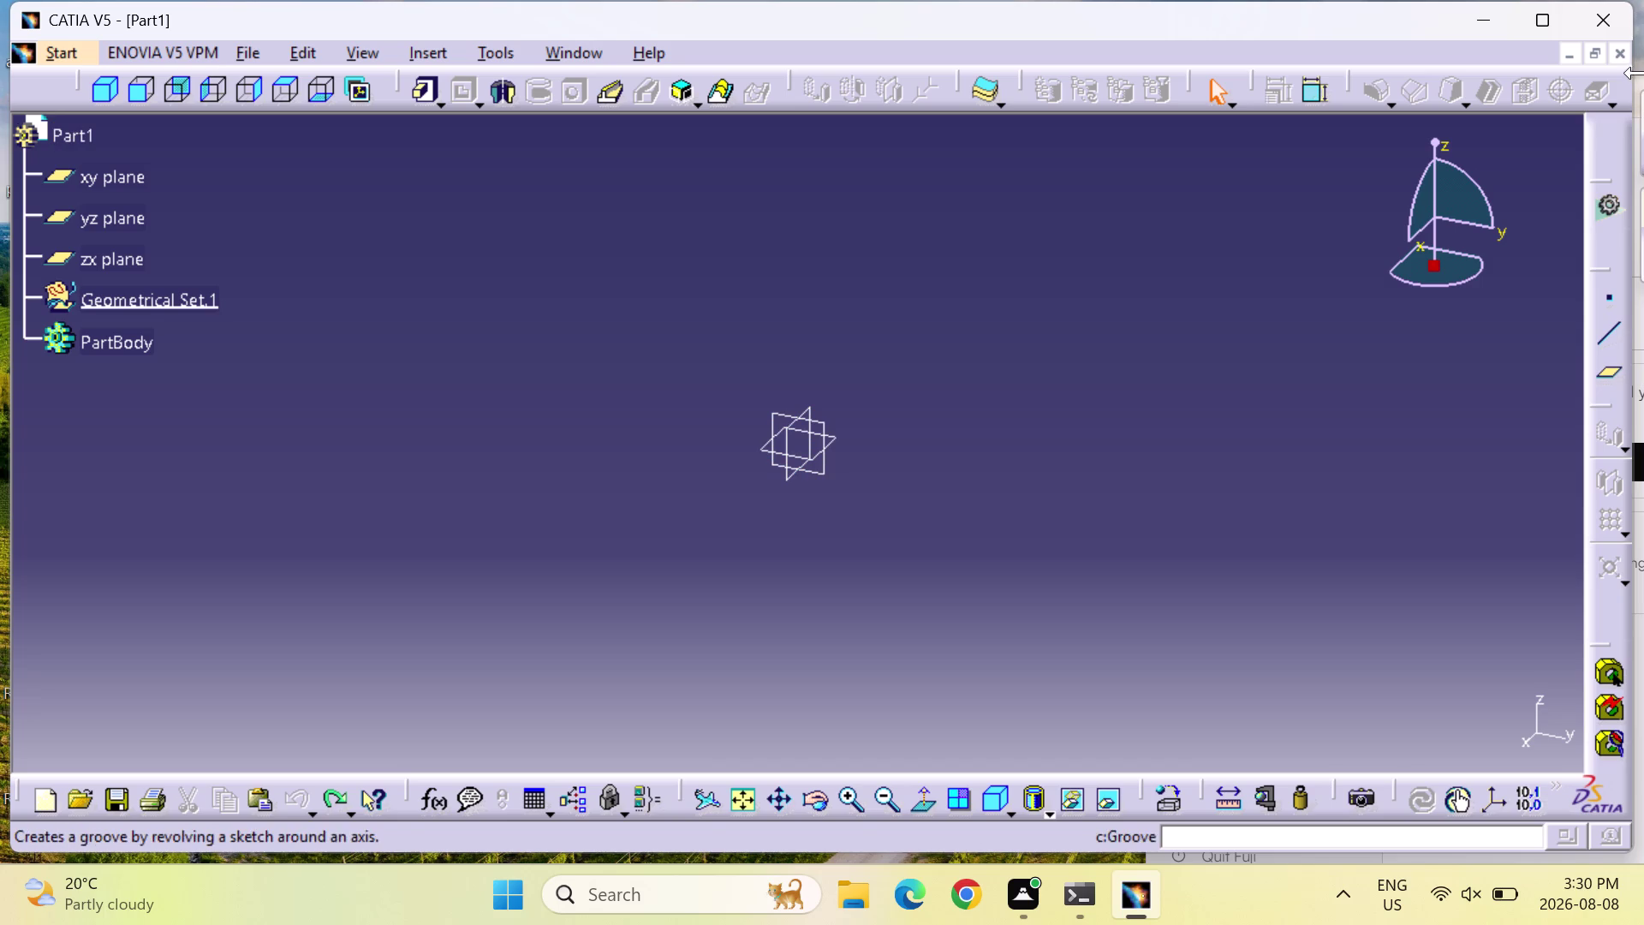
click(1627, 51)
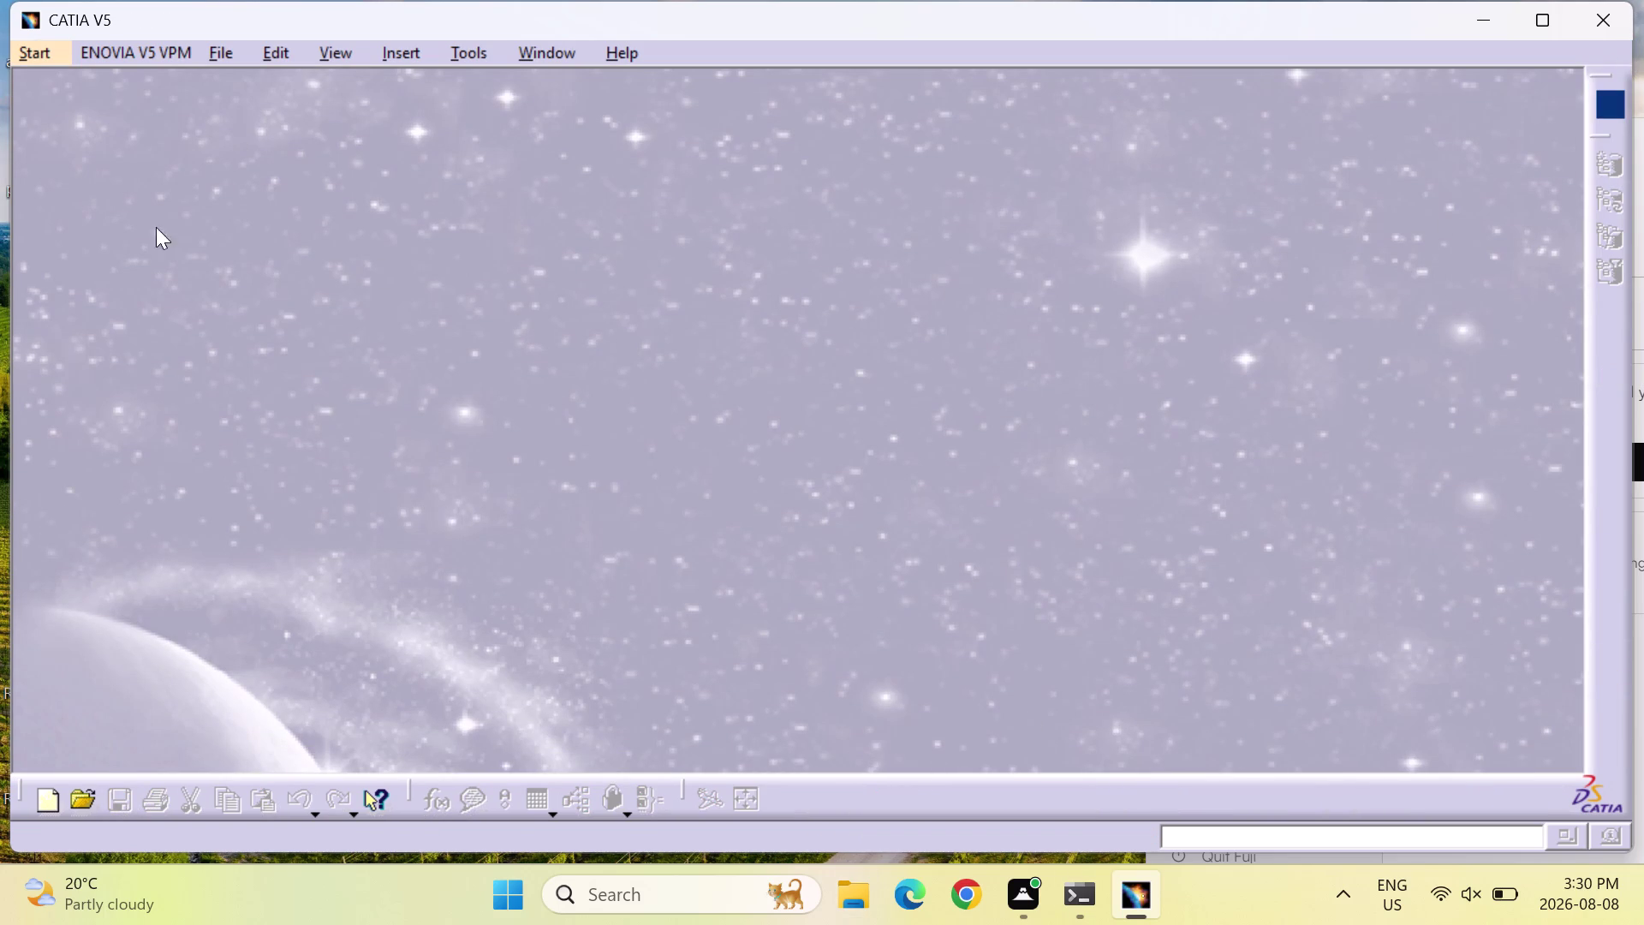
click(55, 47)
click(79, 107)
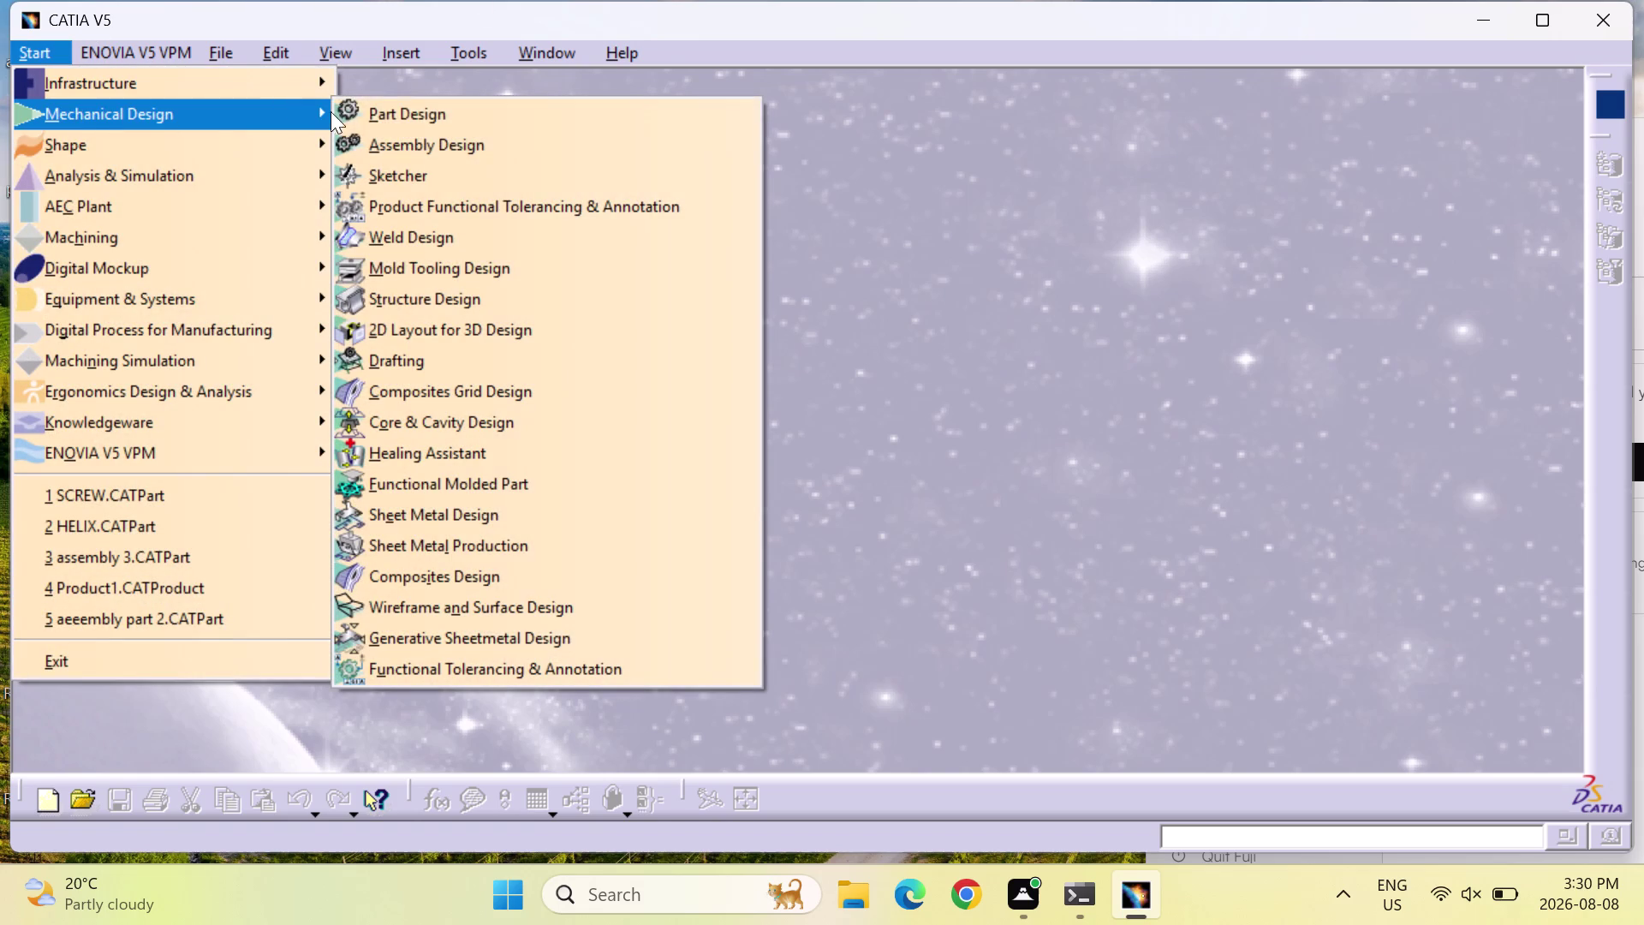
click(364, 112)
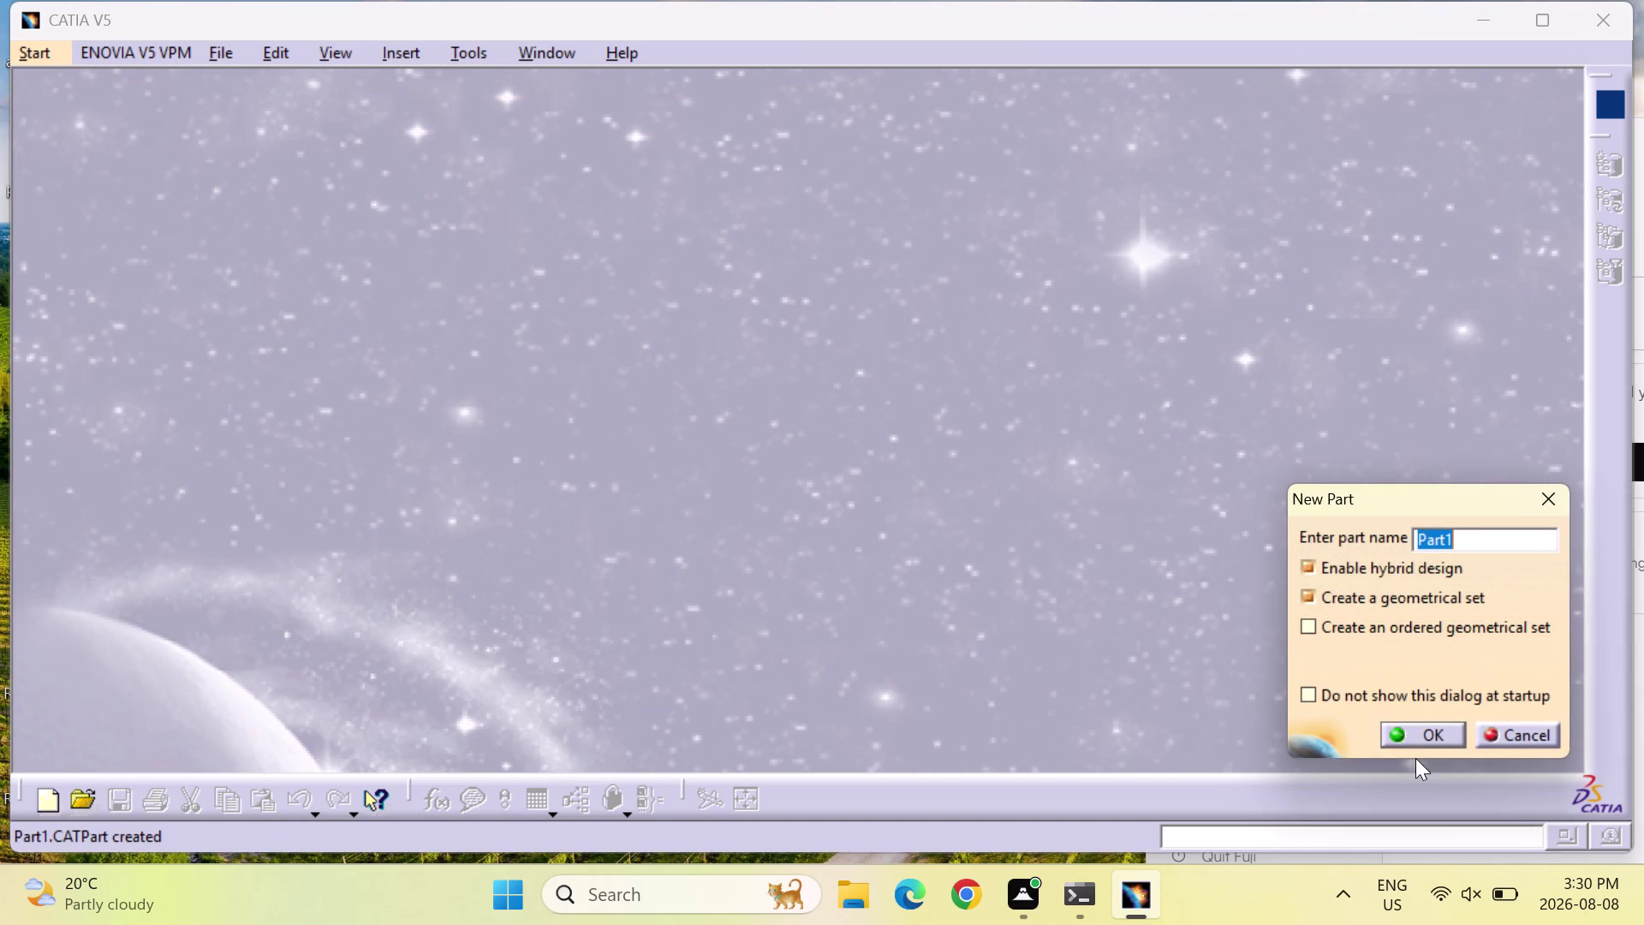
click(1435, 740)
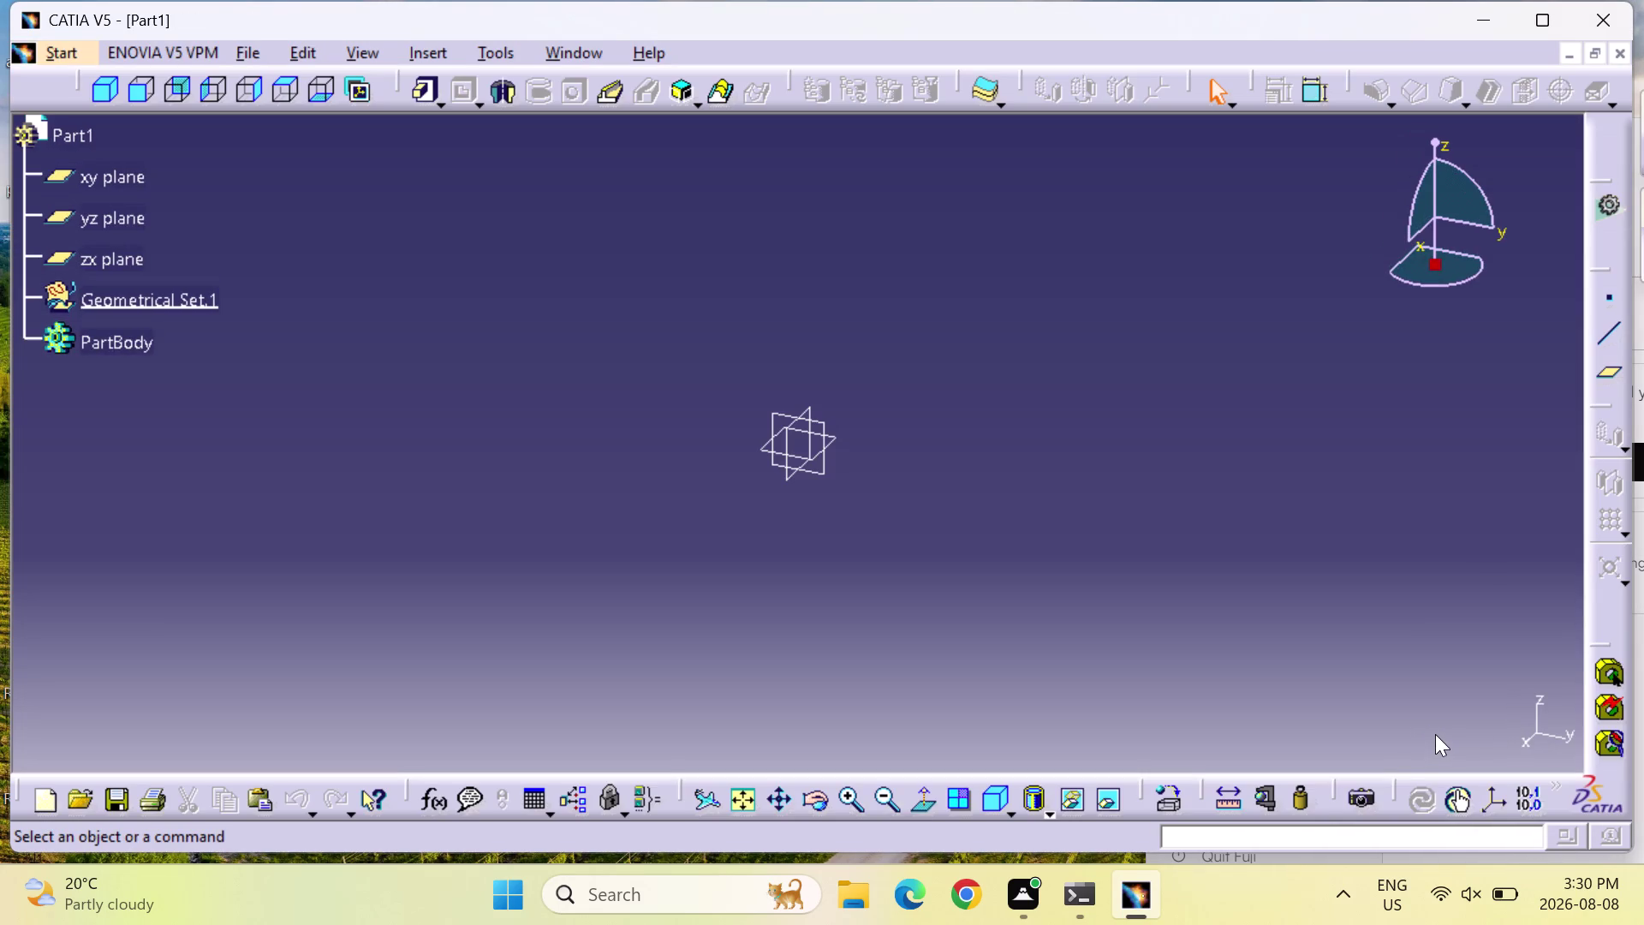
Dock the floating tool panel into the right-hand dock and rearrange the docked groups.
drag(1598, 266, 1515, 215)
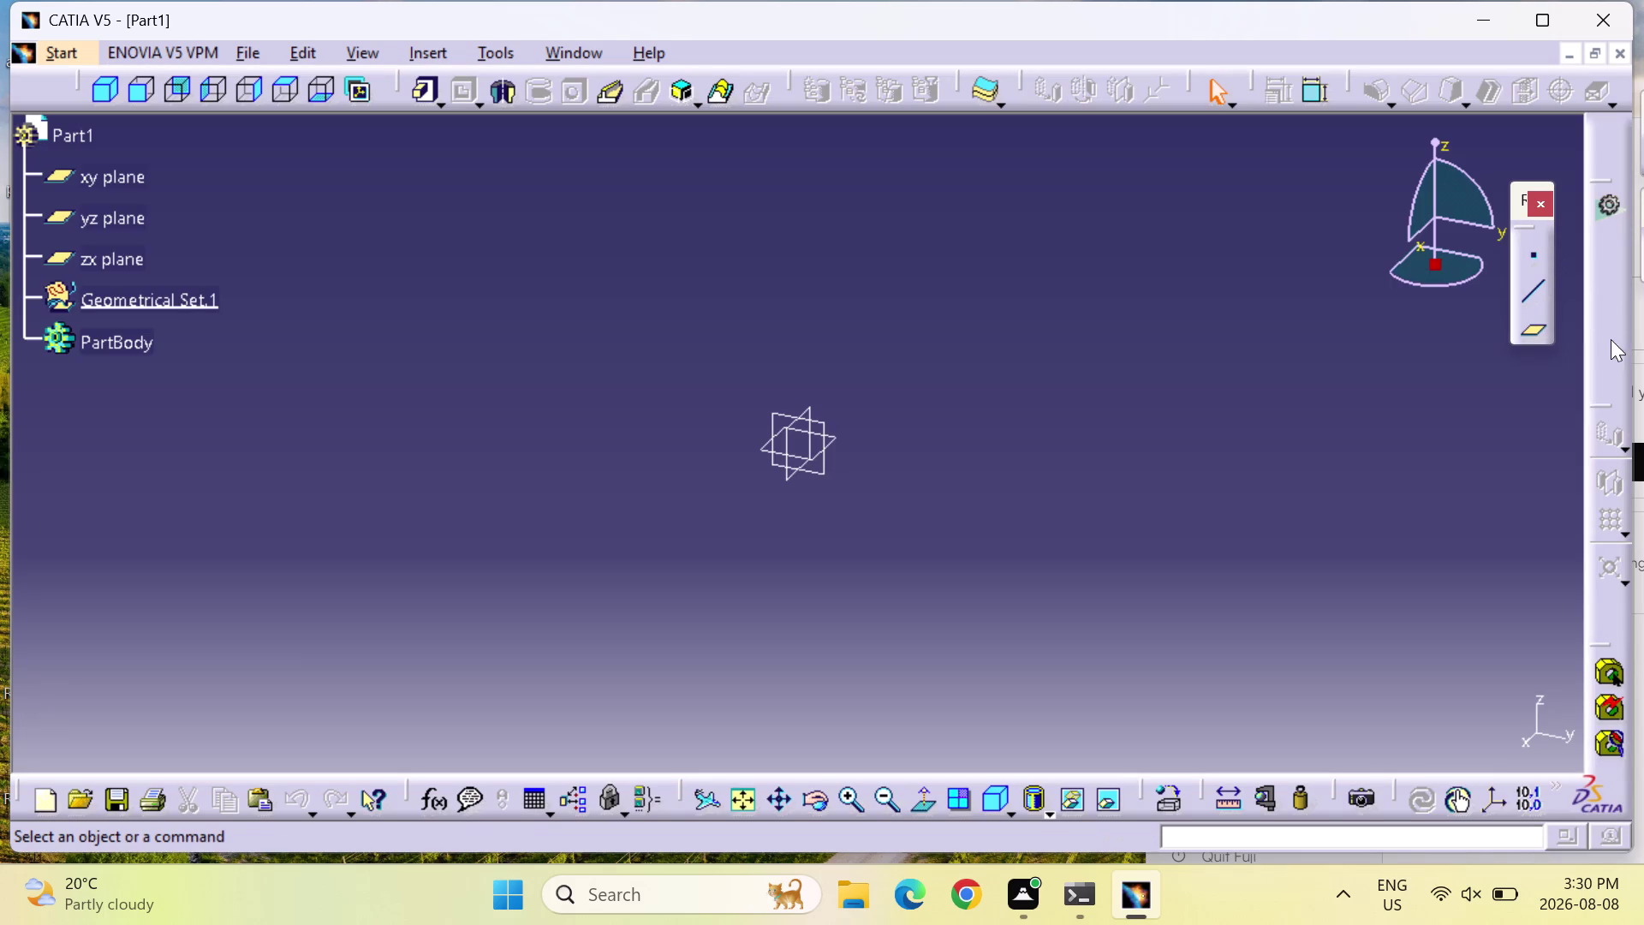
drag(1604, 401, 1565, 399)
drag(1564, 398, 1559, 398)
click(1558, 10)
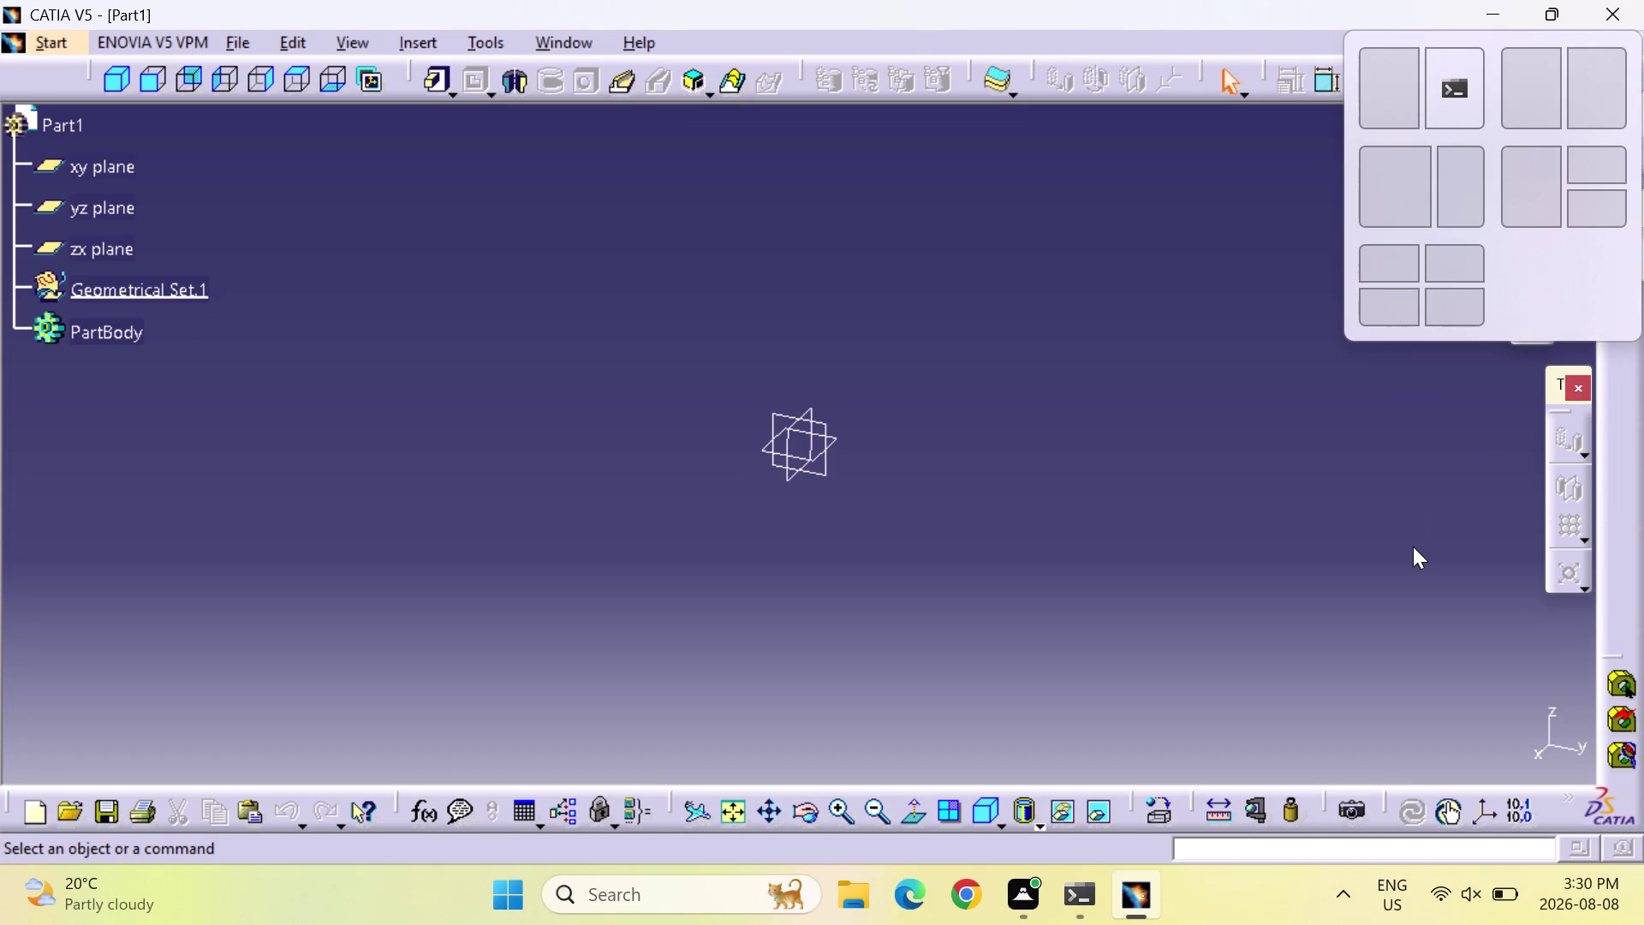
drag(1524, 197, 1526, 197)
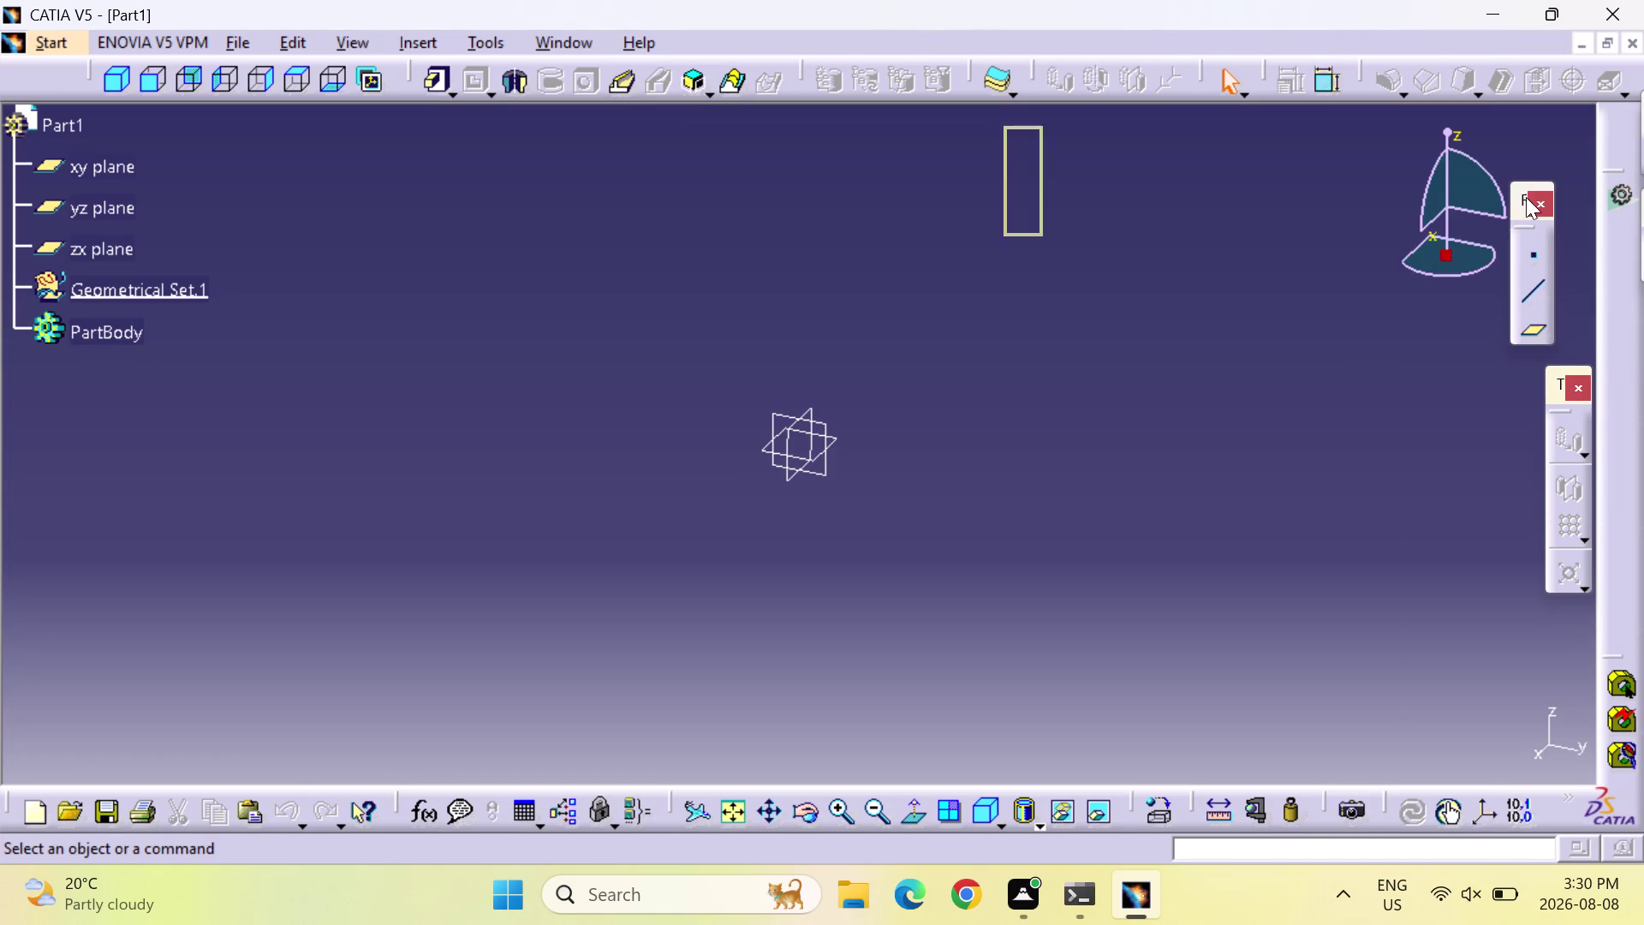
drag(1526, 197, 1617, 104)
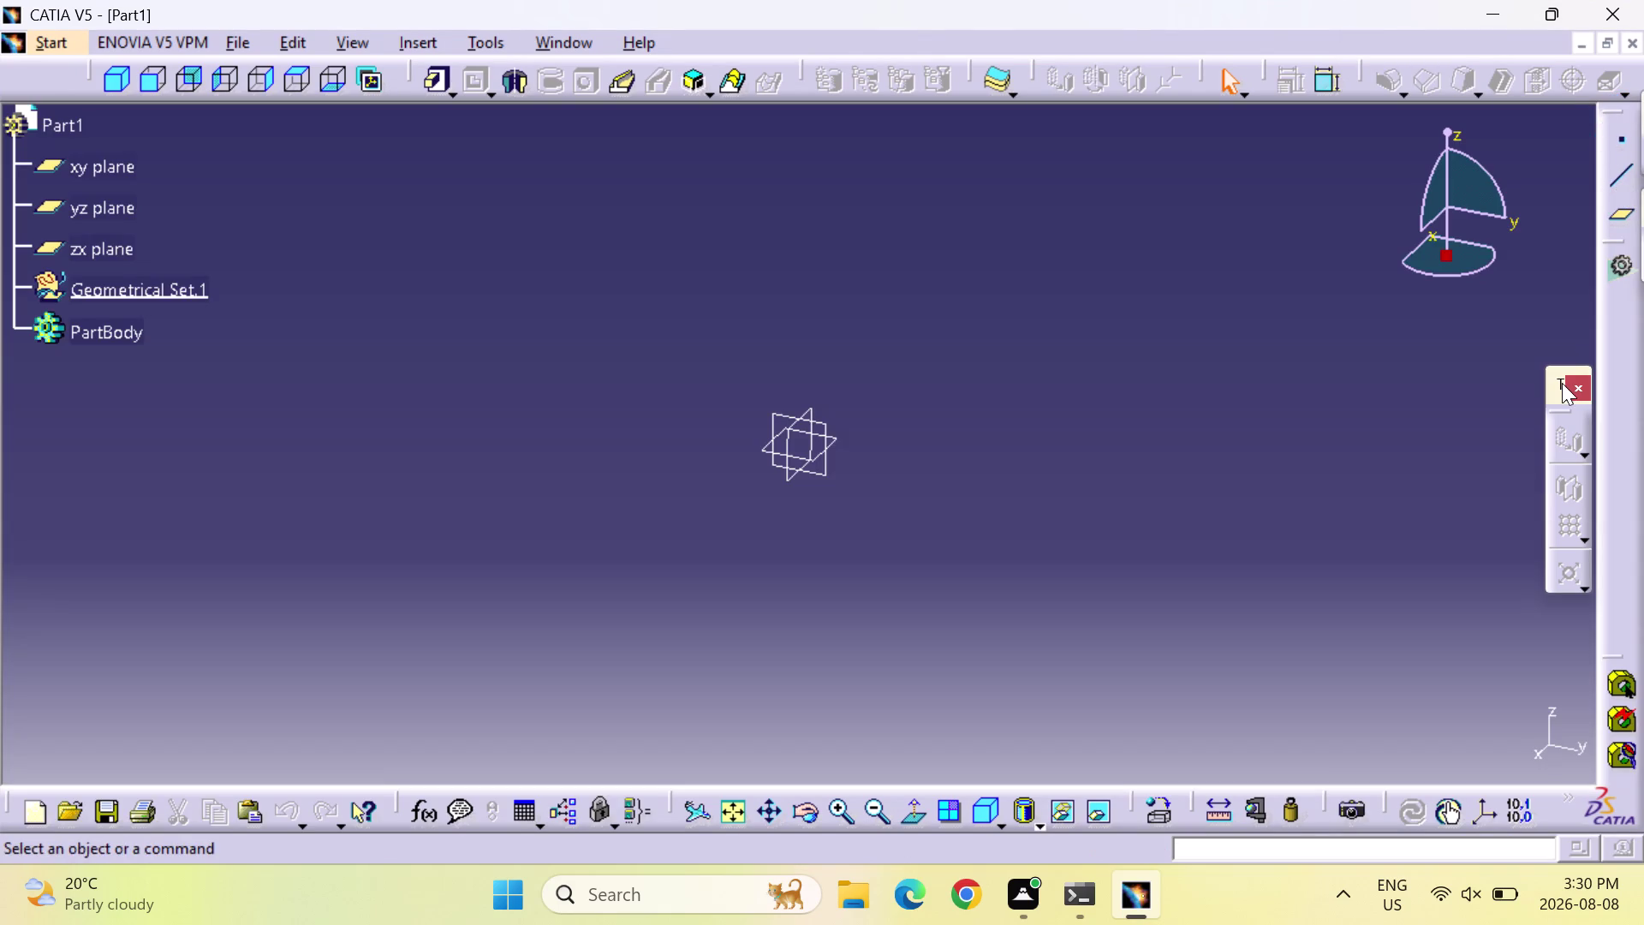
drag(1558, 382, 1617, 334)
drag(1617, 333, 1622, 330)
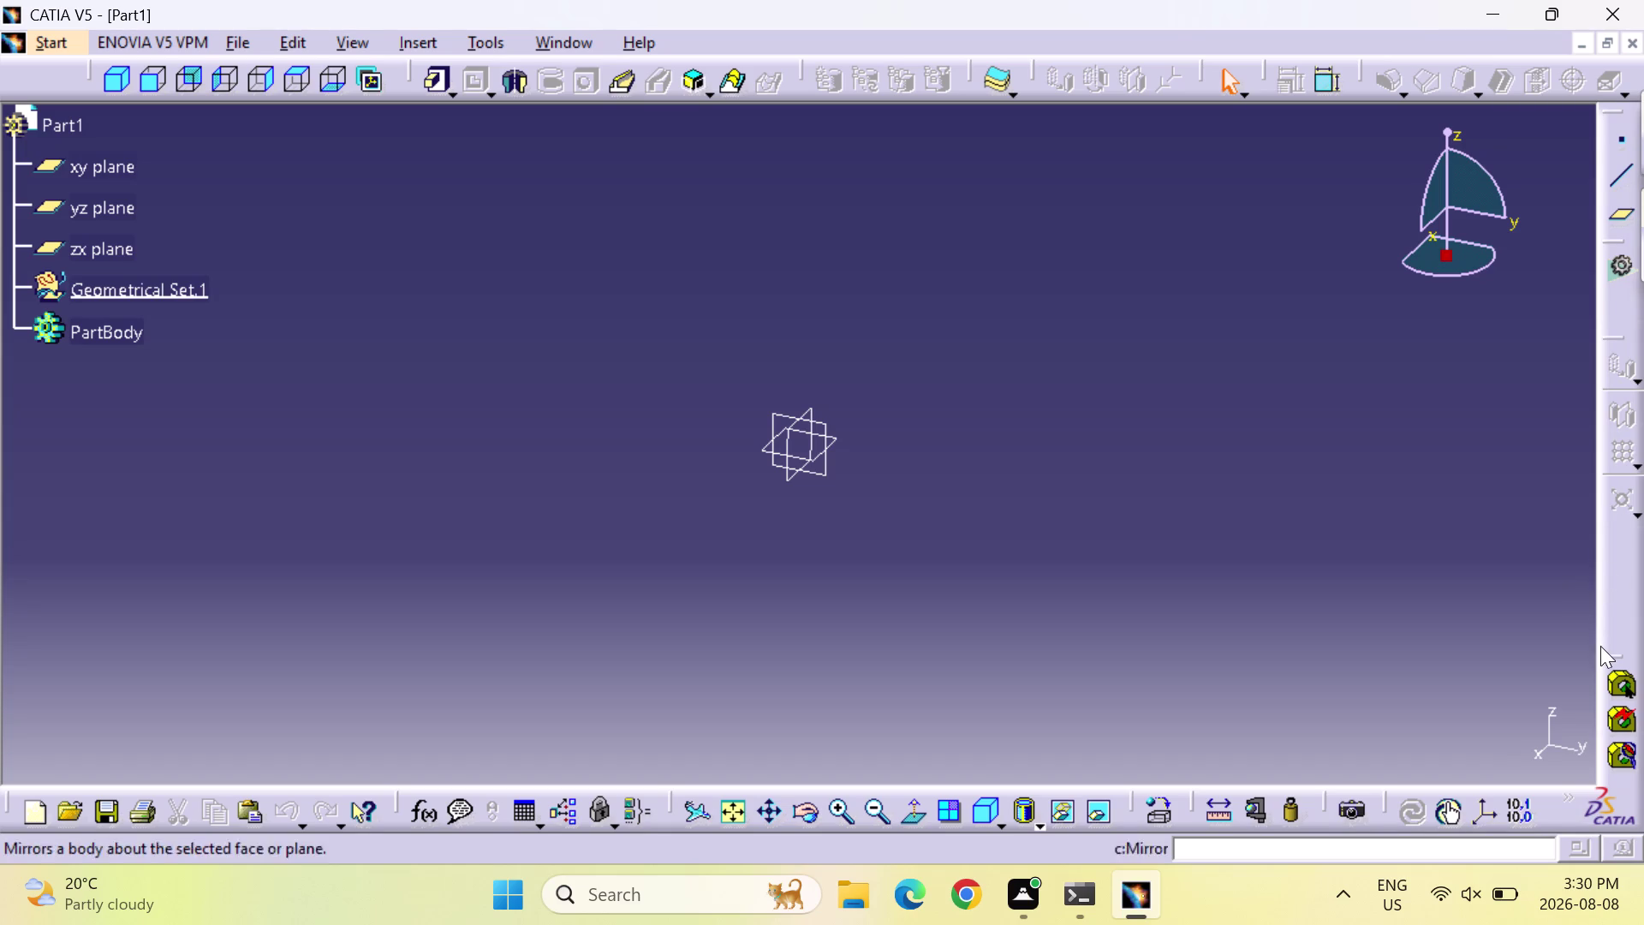
drag(1604, 655, 1619, 557)
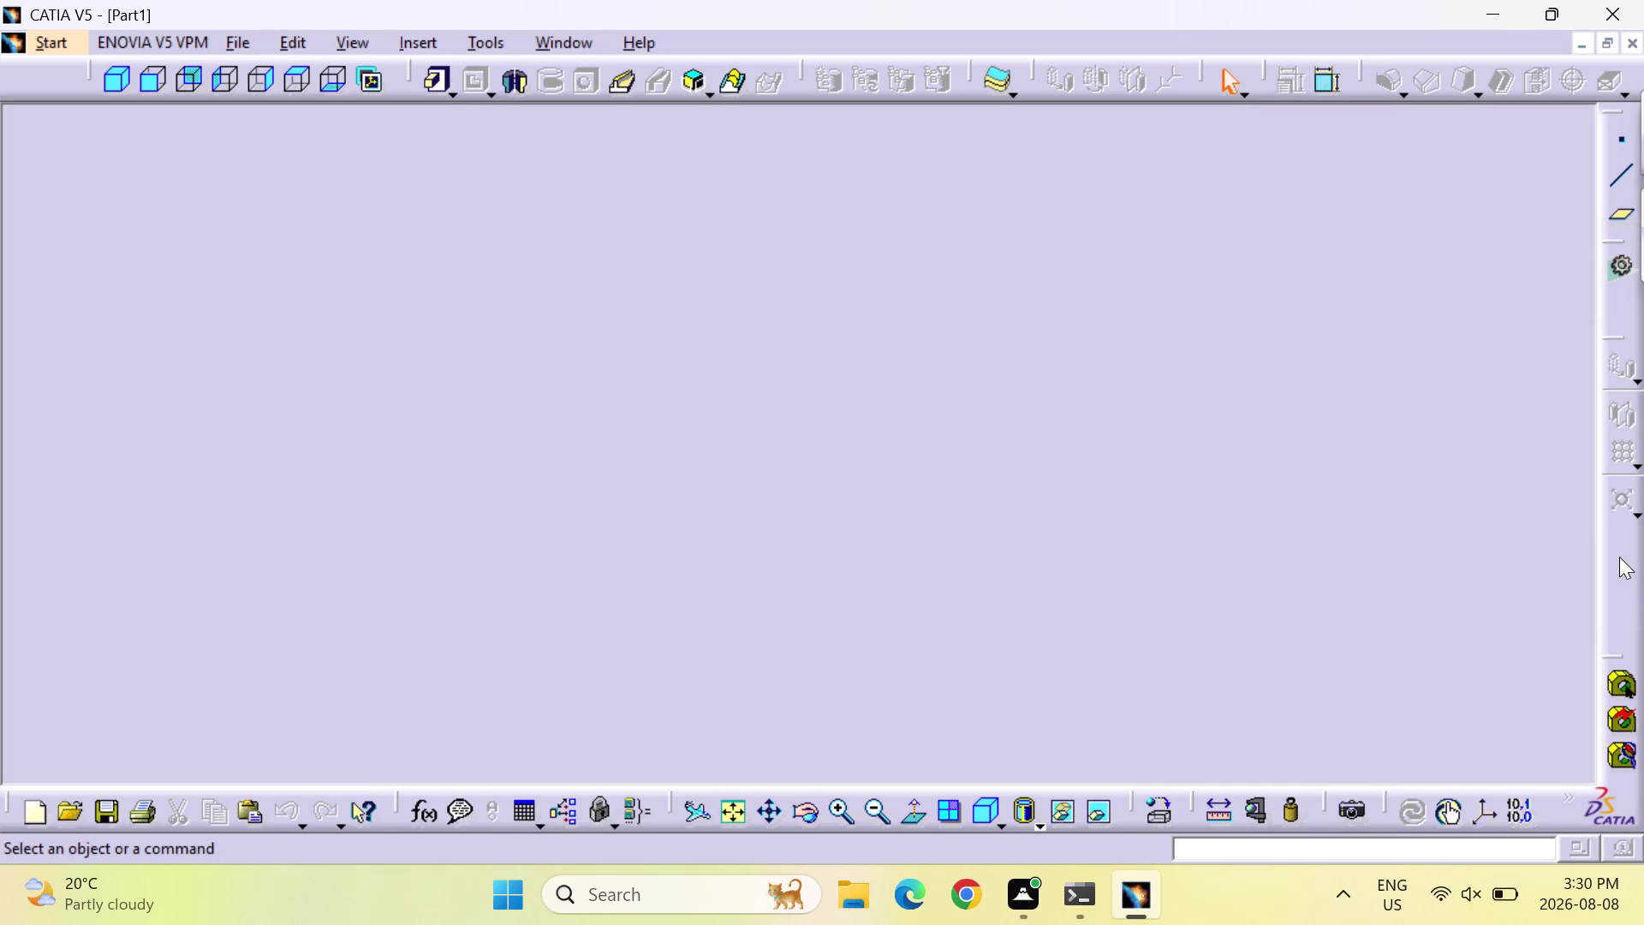
scroll(up, 3)
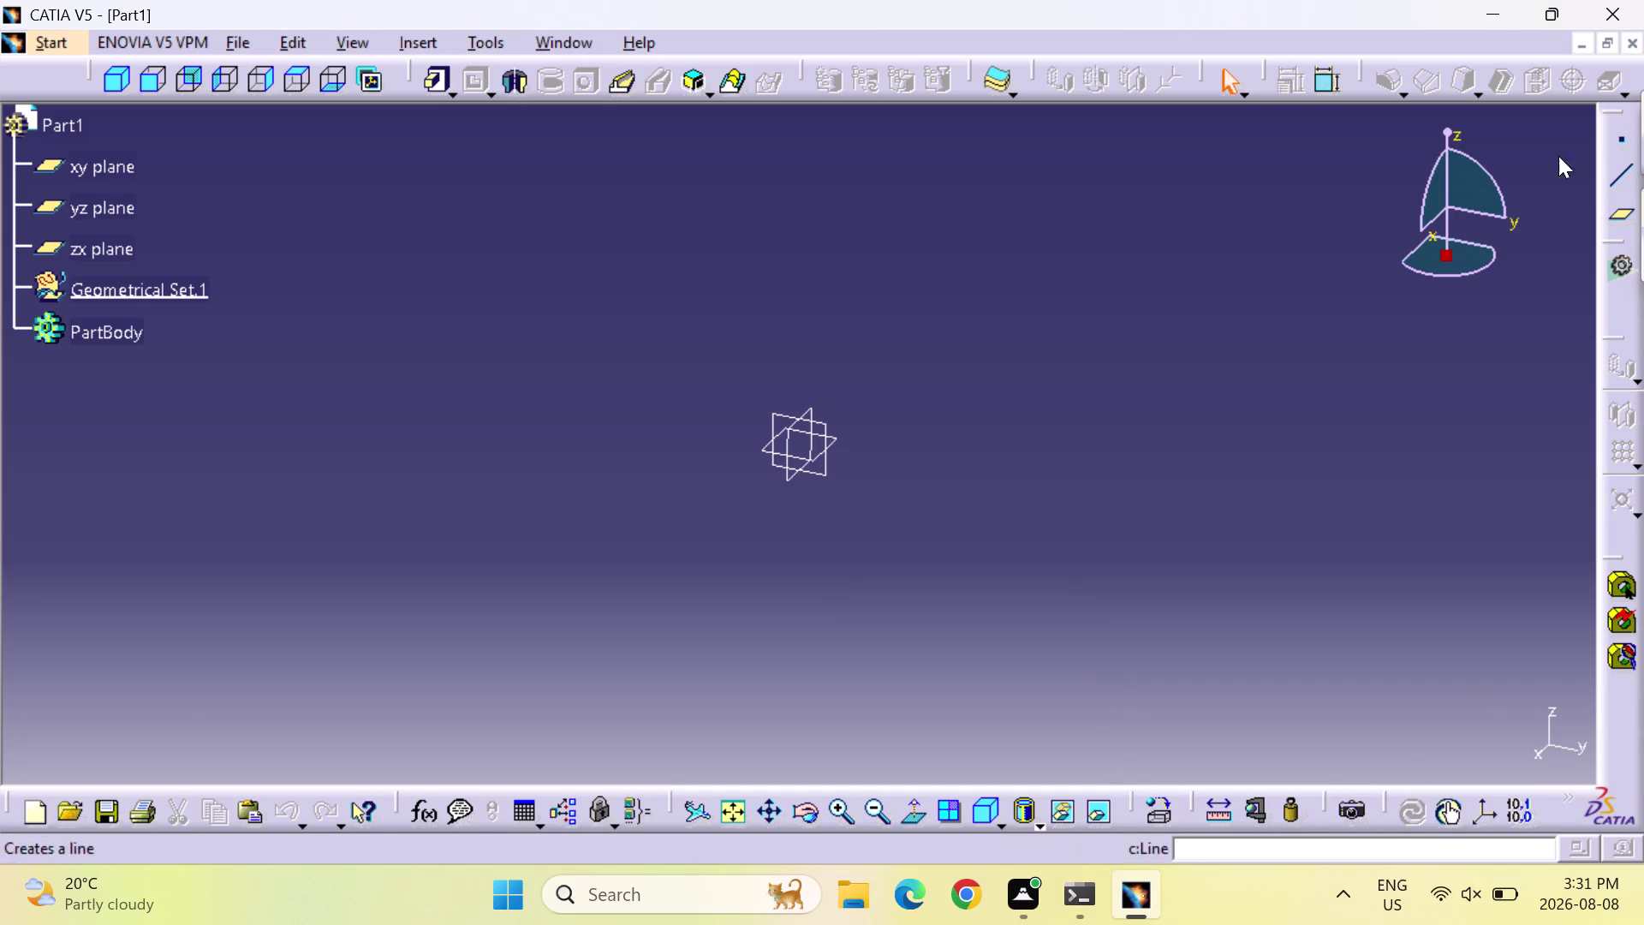
Select the yz plane and float the point/line/plane tools plus another small tool group.
right_click(1253, 39)
right_click(1253, 38)
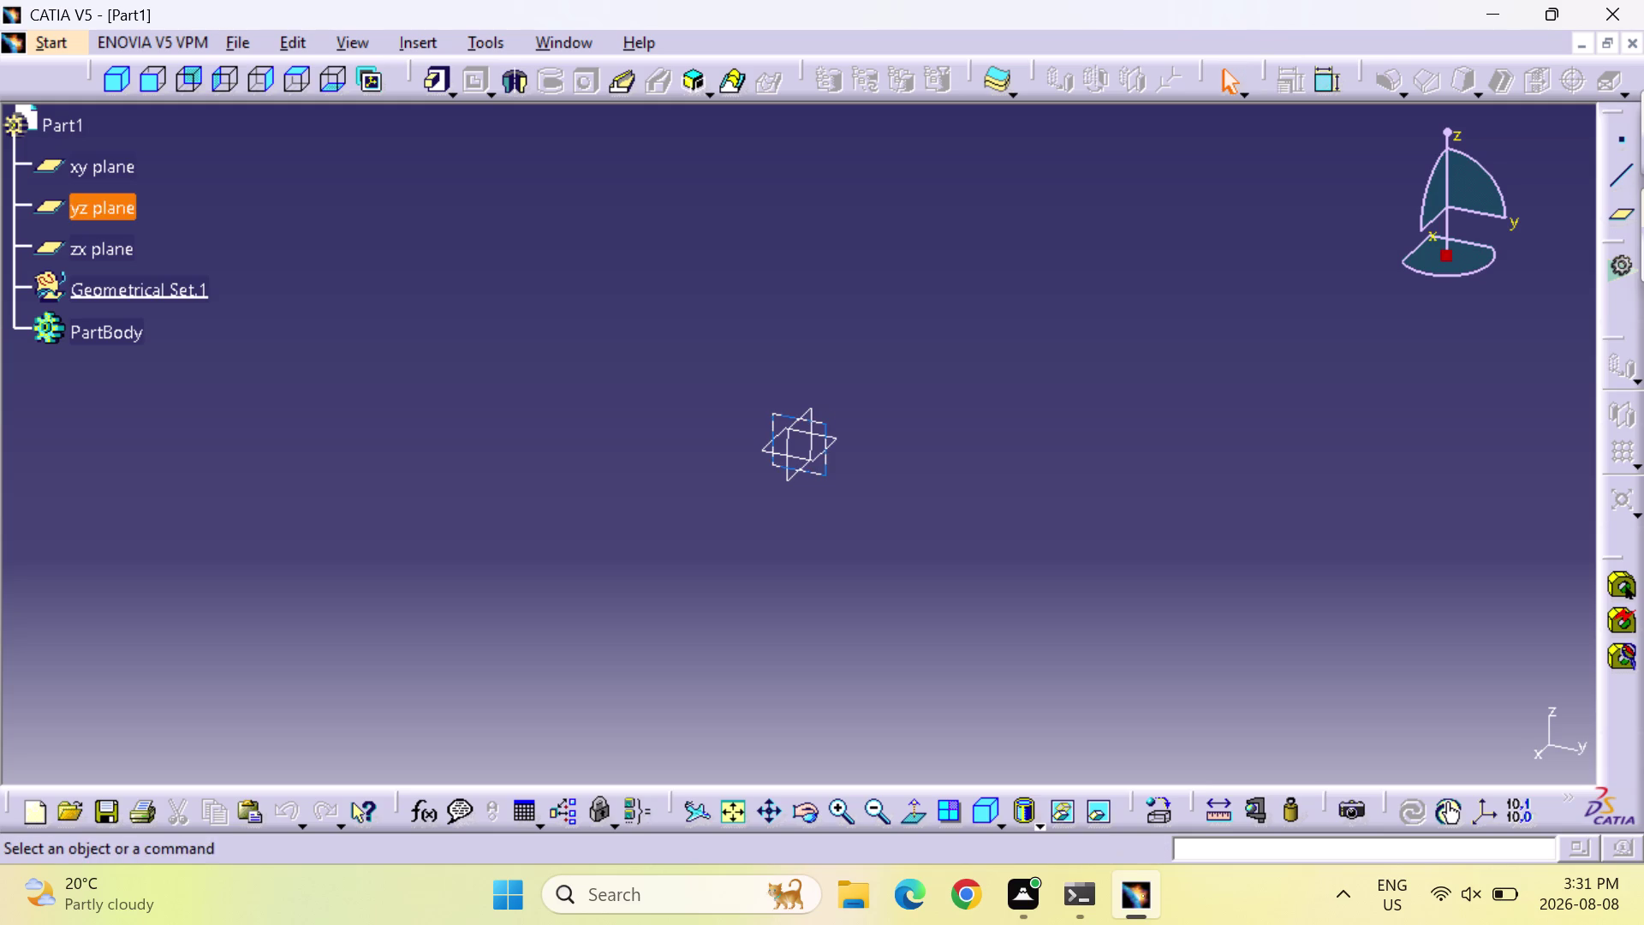
click(821, 424)
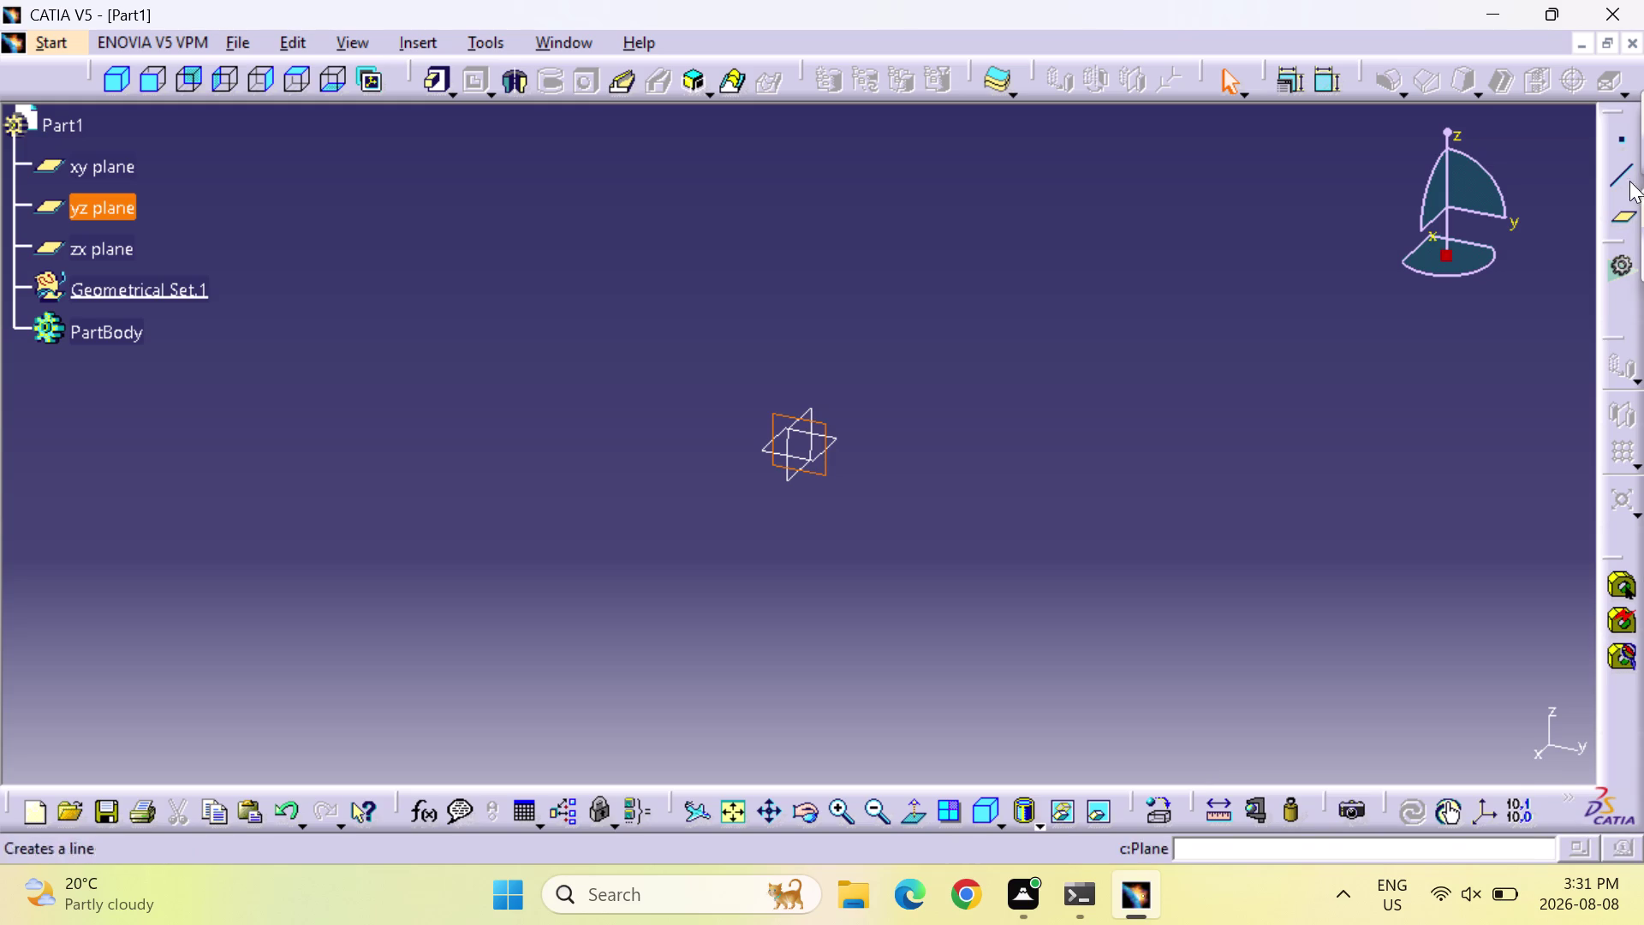
drag(1610, 103, 1615, 268)
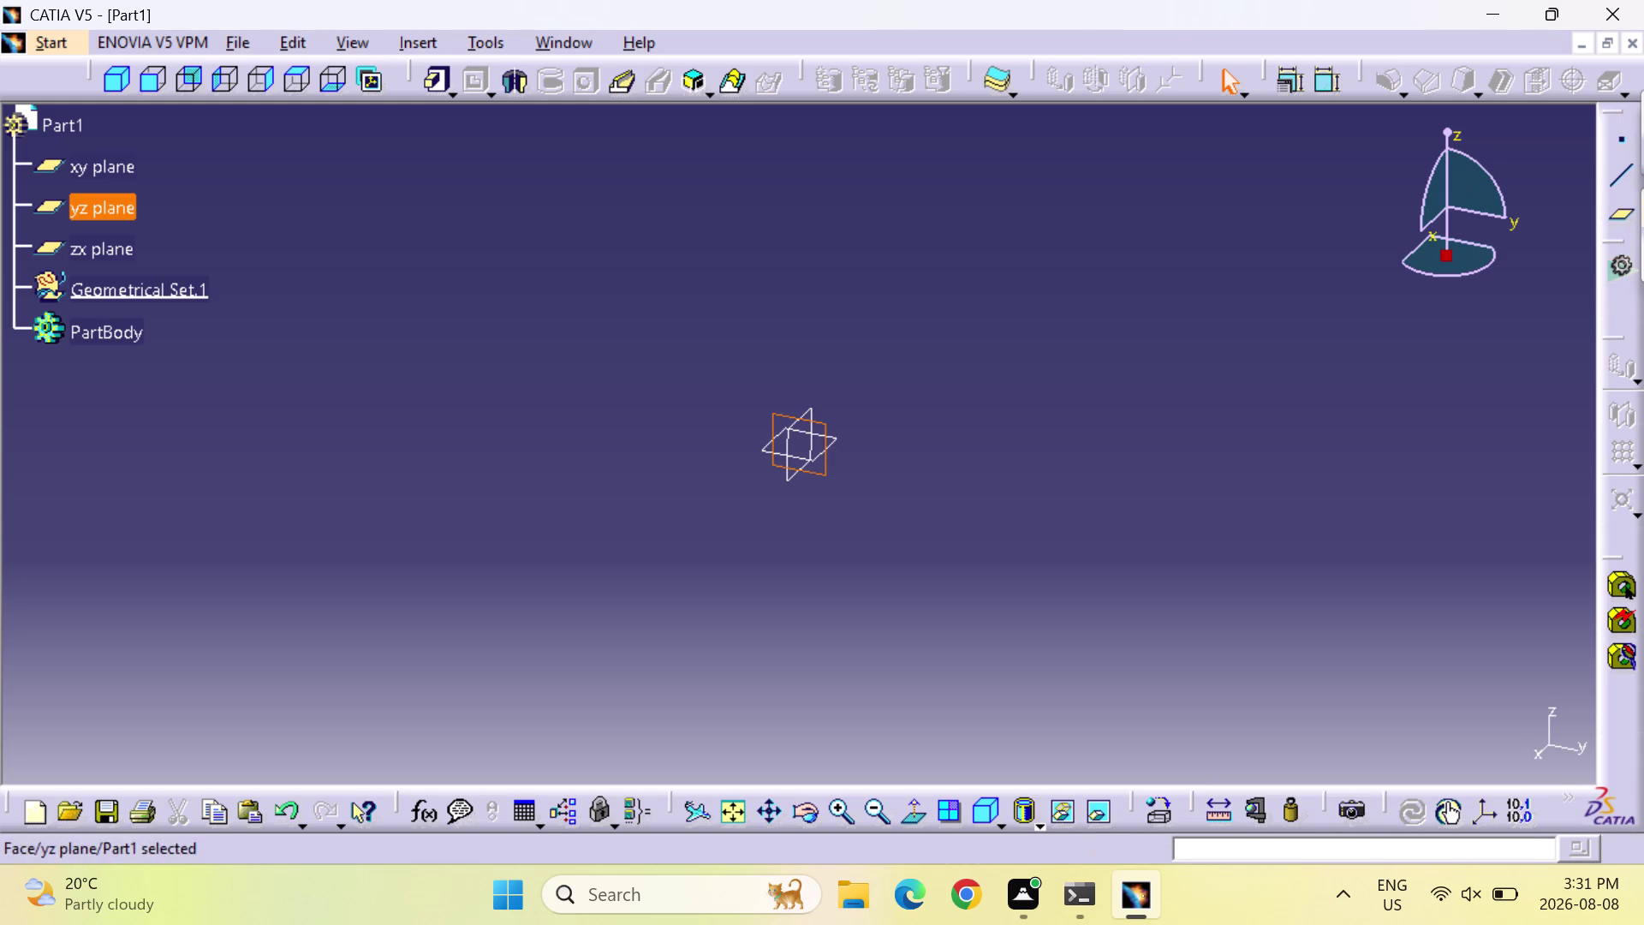
drag(1619, 106, 1466, 298)
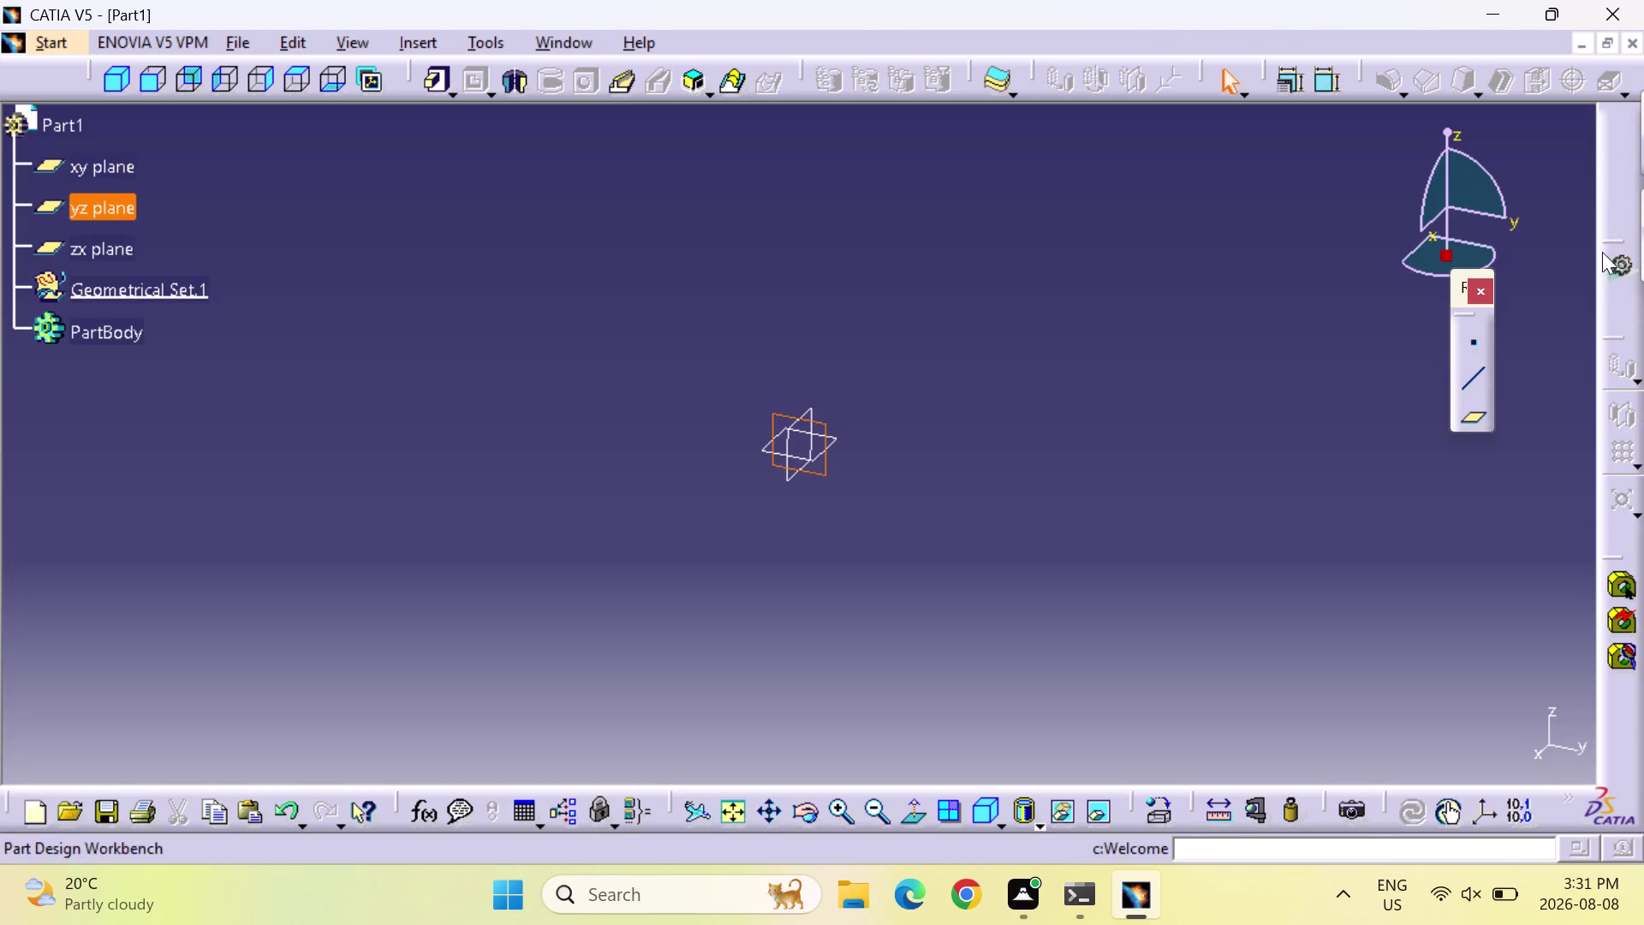
drag(1611, 233, 1505, 331)
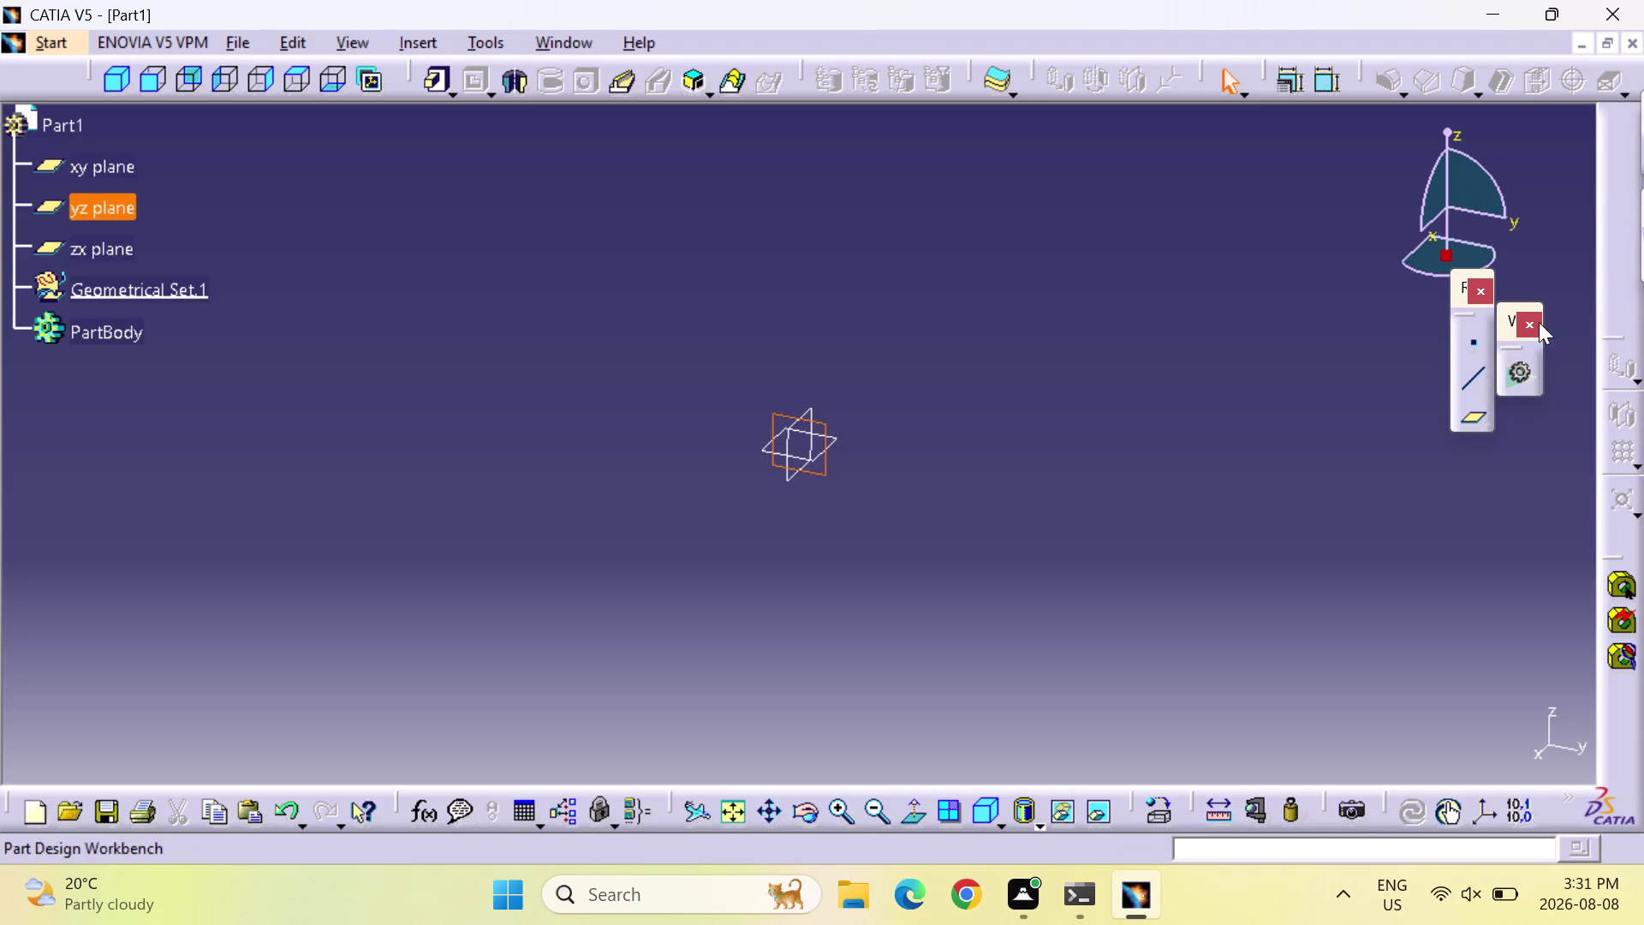
right_click(1497, 79)
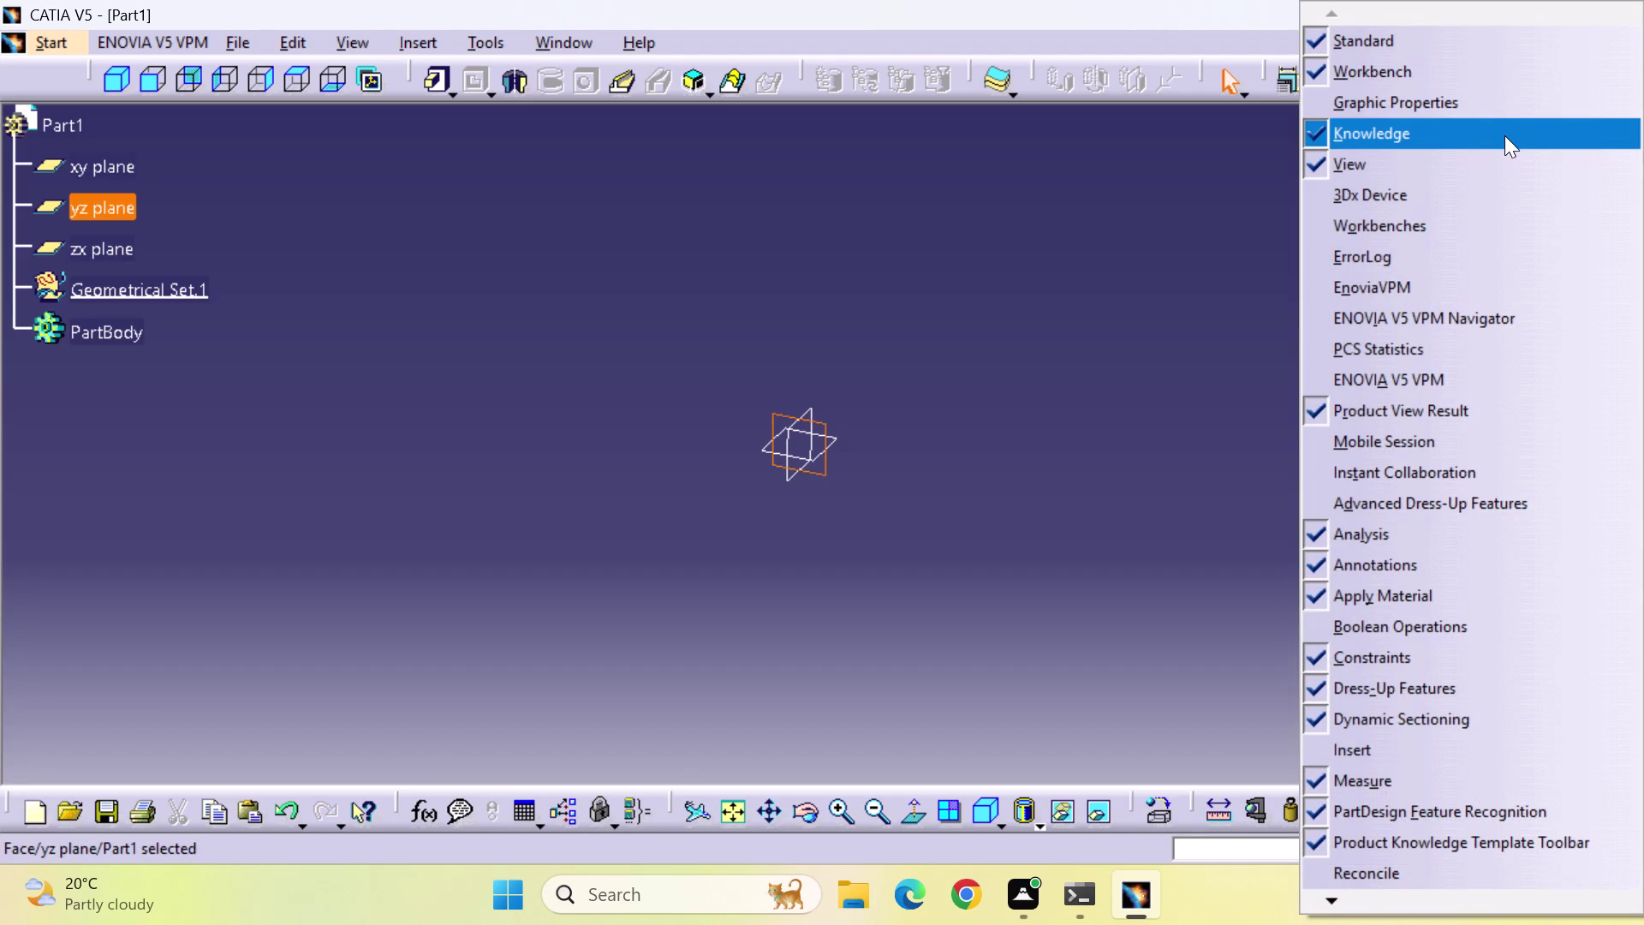
Scroll through the toolbar list and close a floating tool panel.
scroll(down, 3)
scroll(down, 3)
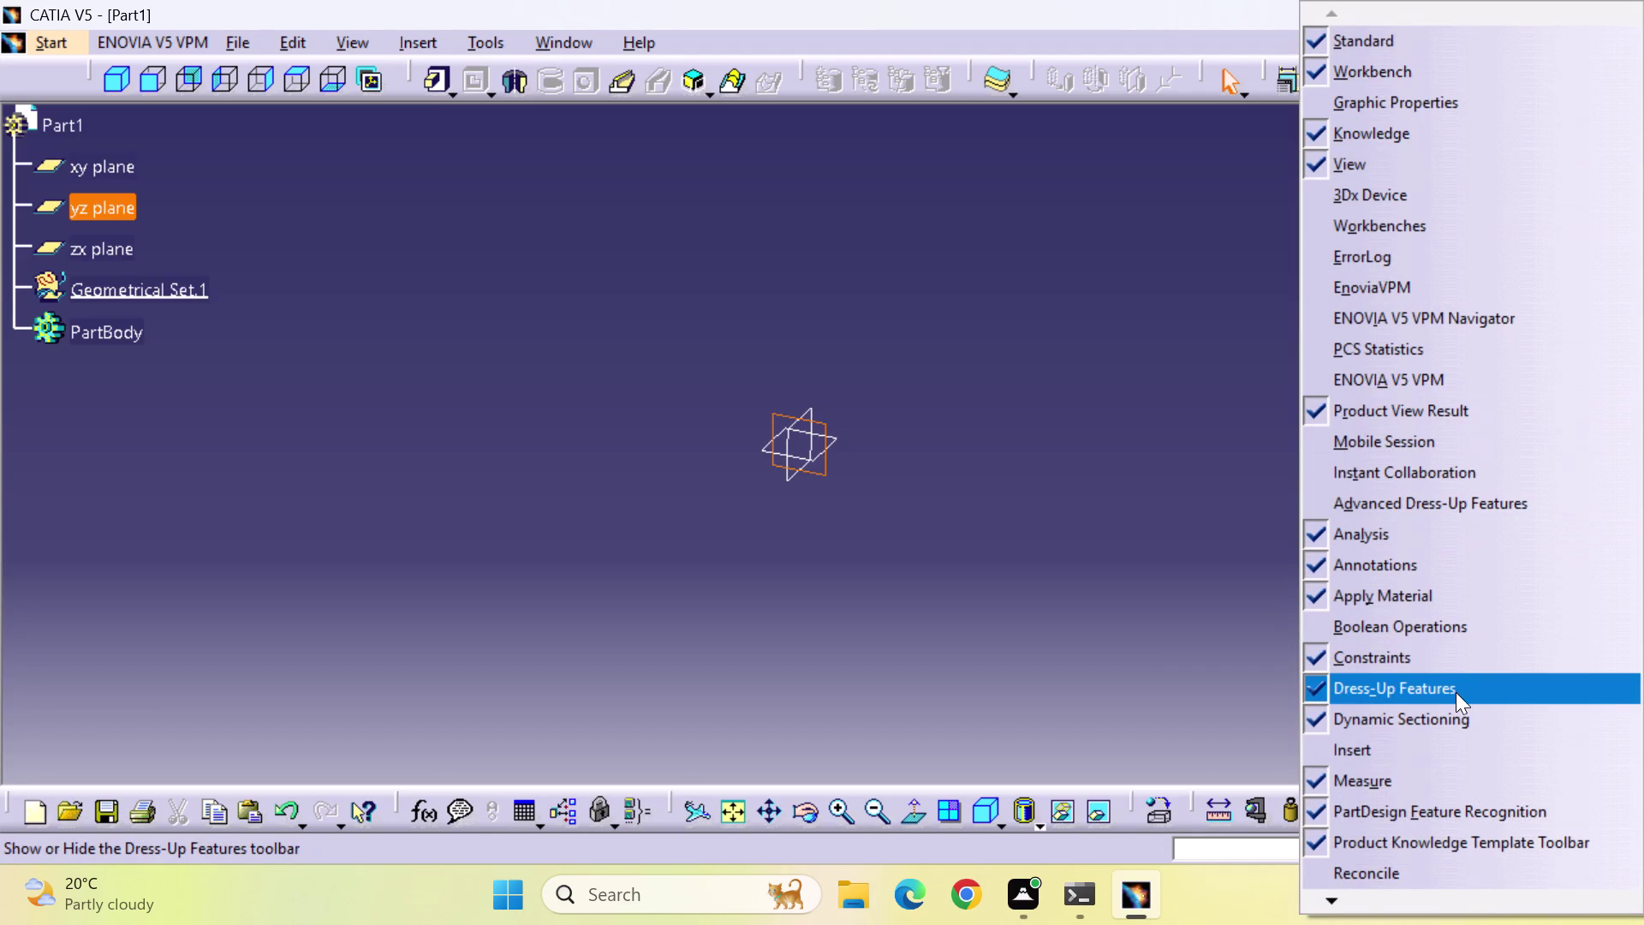
scroll(up, 3)
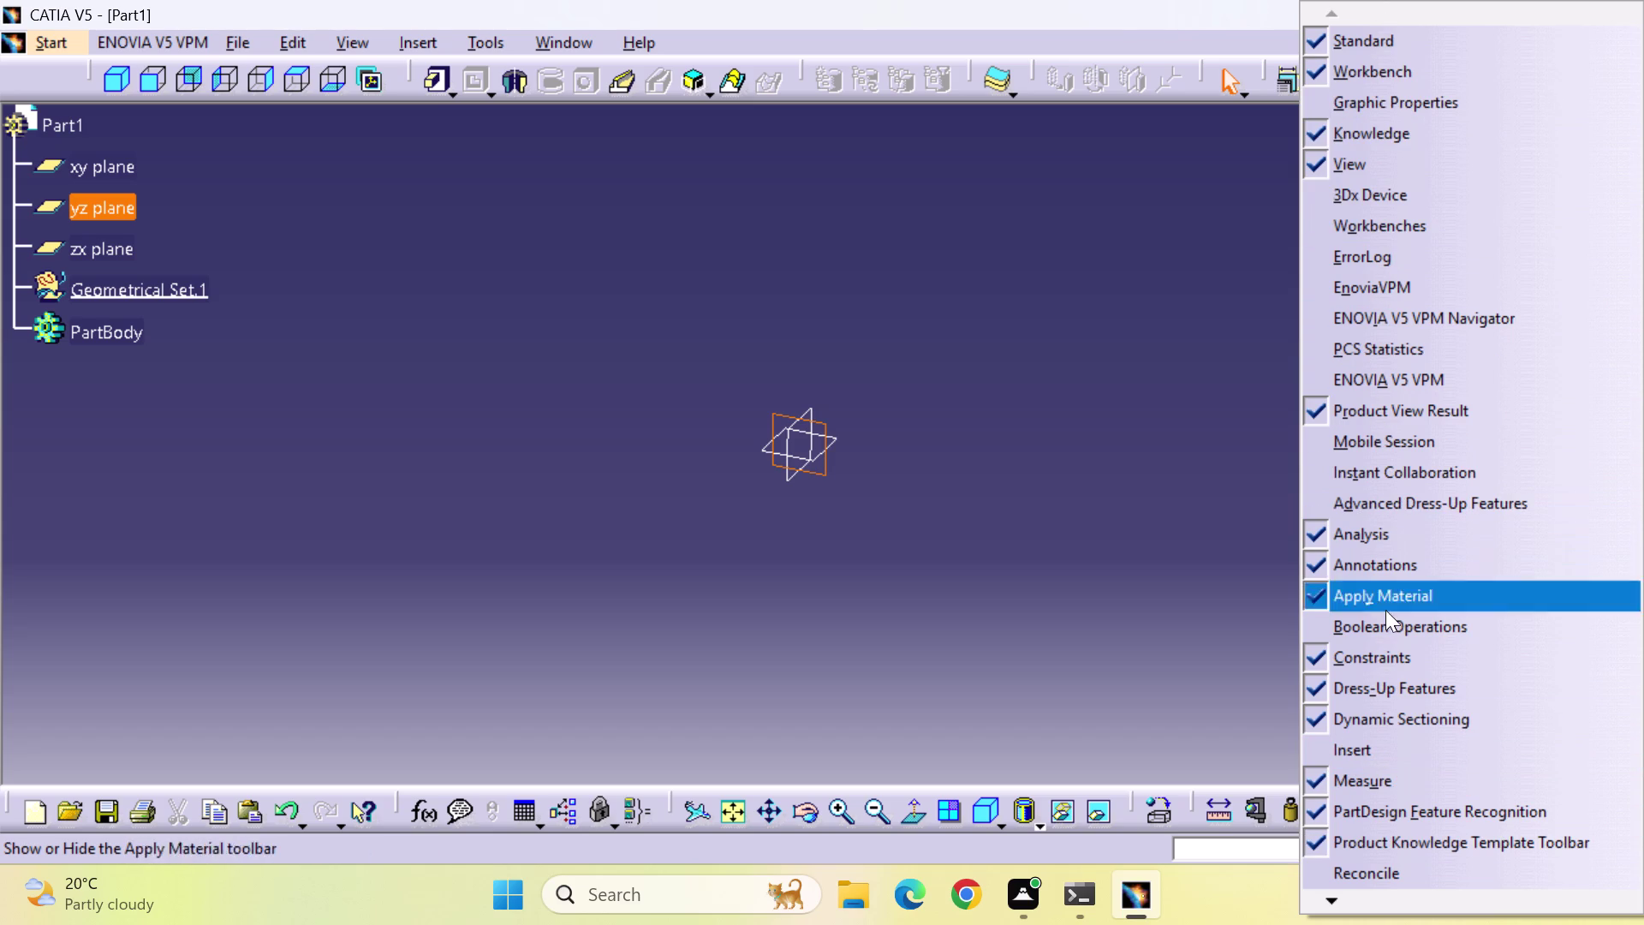
click(1337, 899)
click(1337, 899)
triple_click(1337, 899)
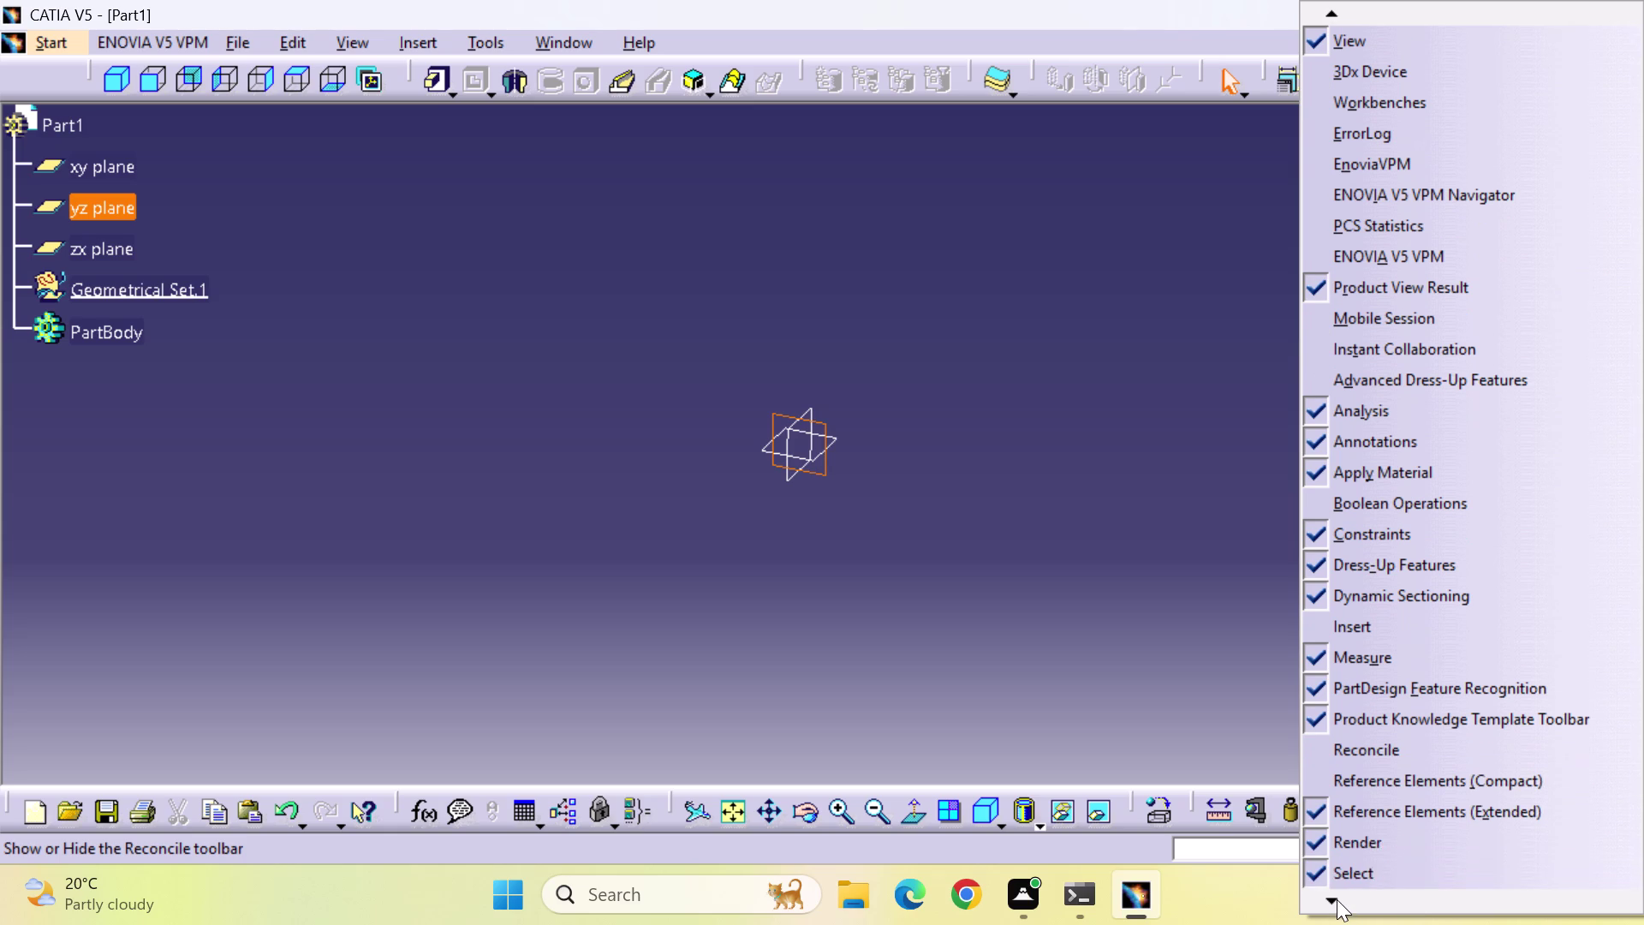
double_click(1337, 900)
double_click(1337, 899)
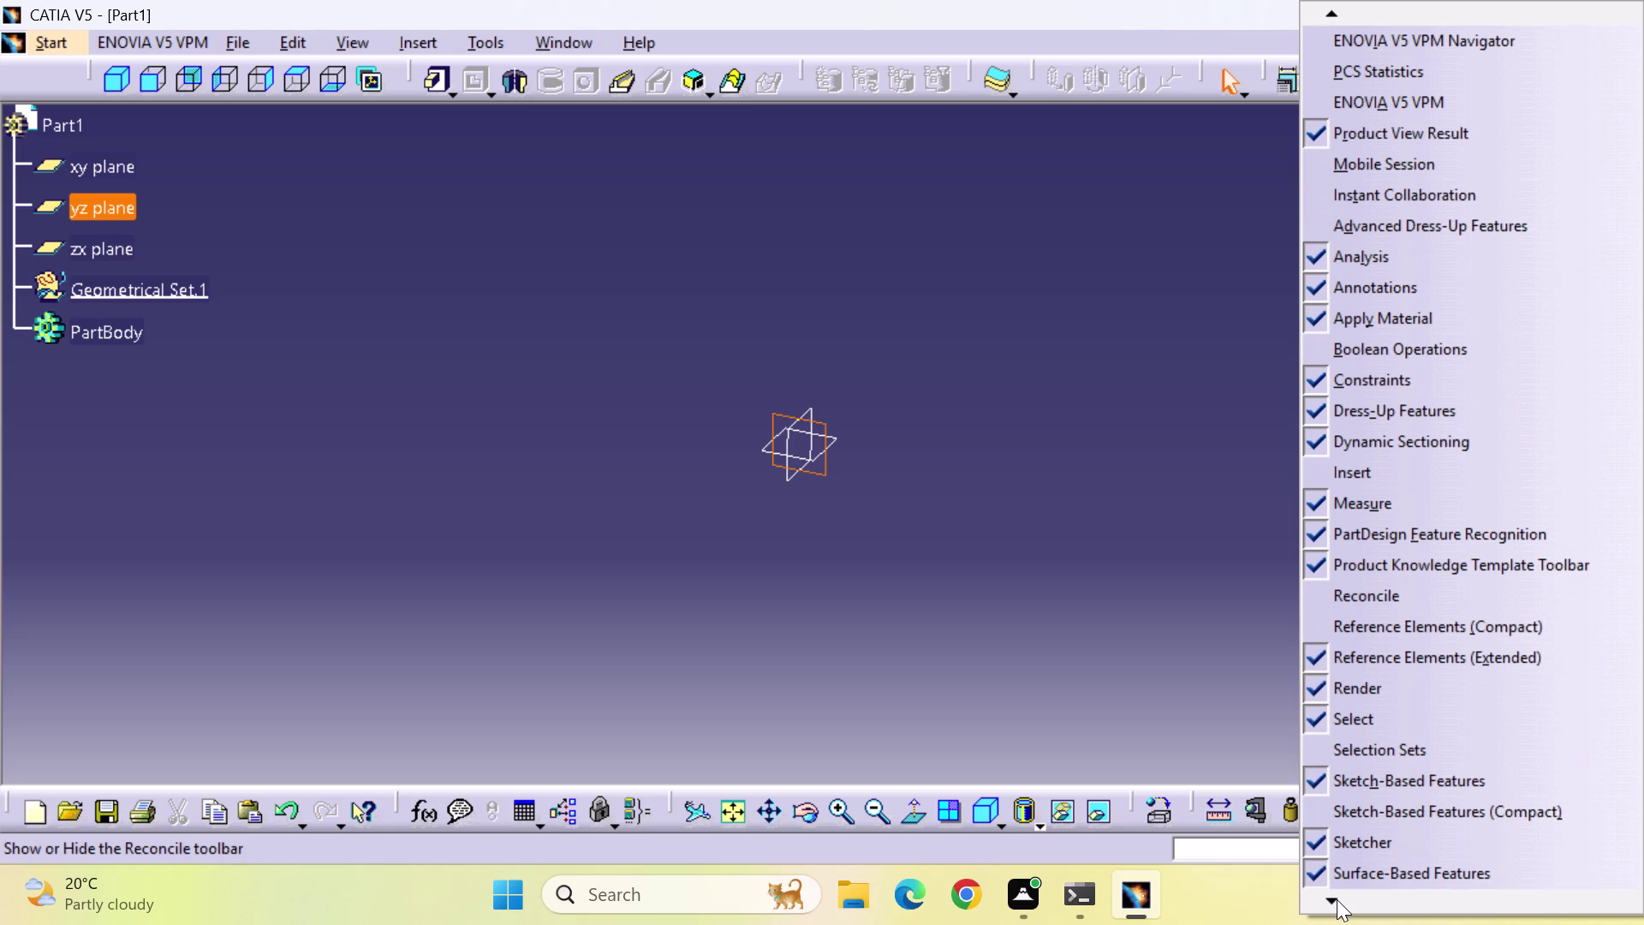
click(1336, 899)
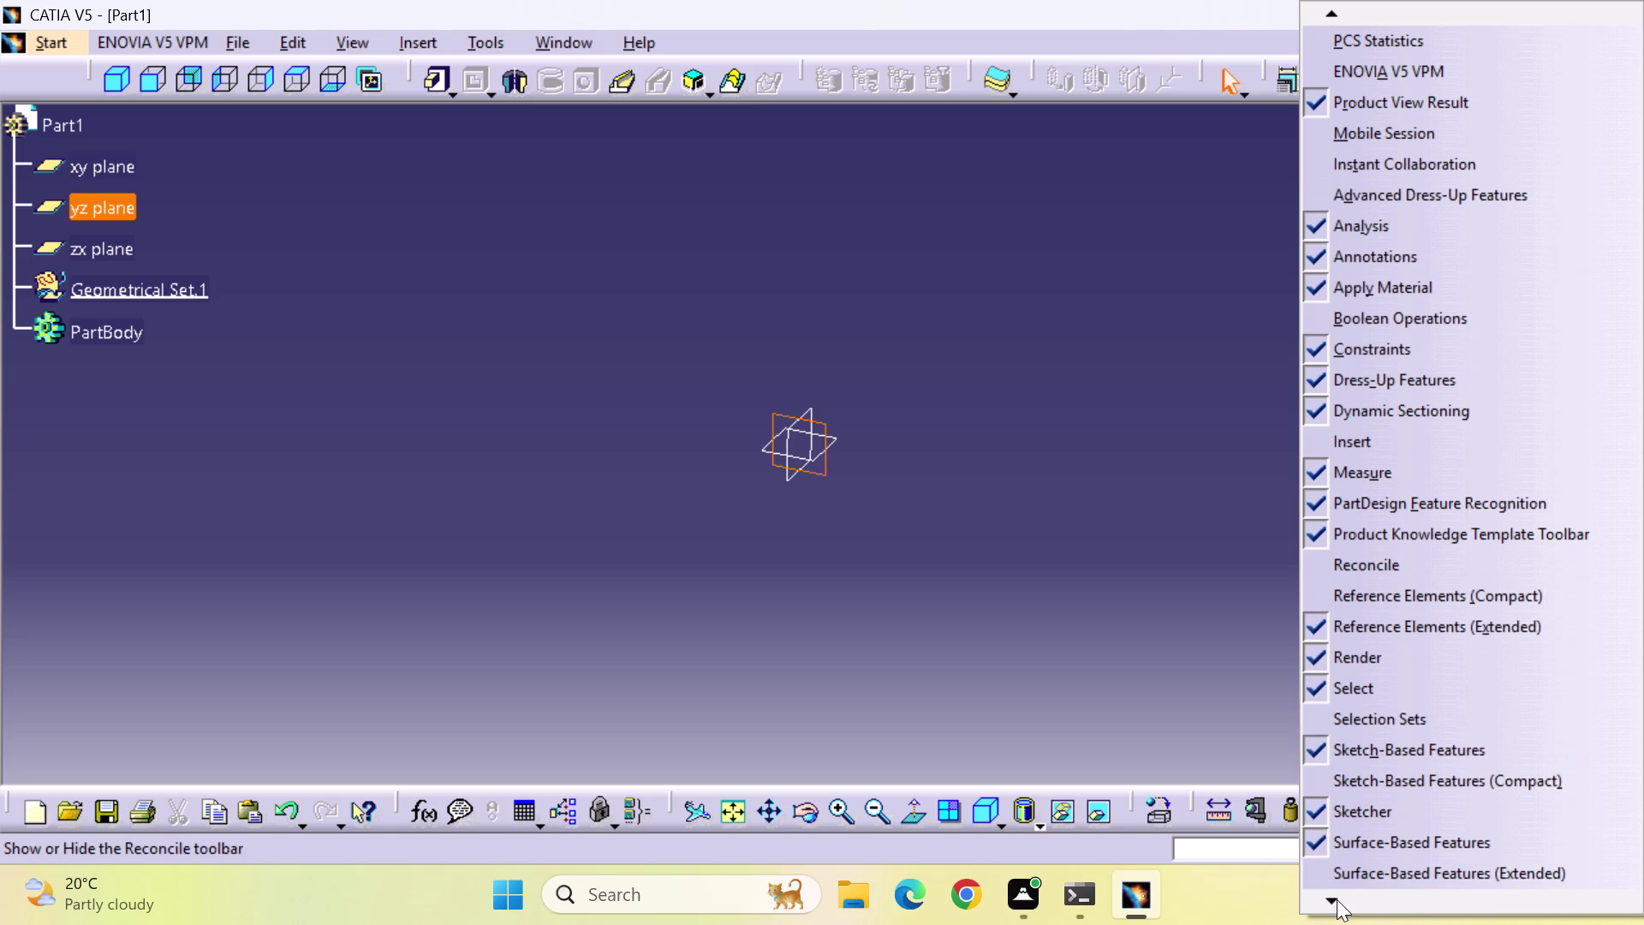
click(1447, 789)
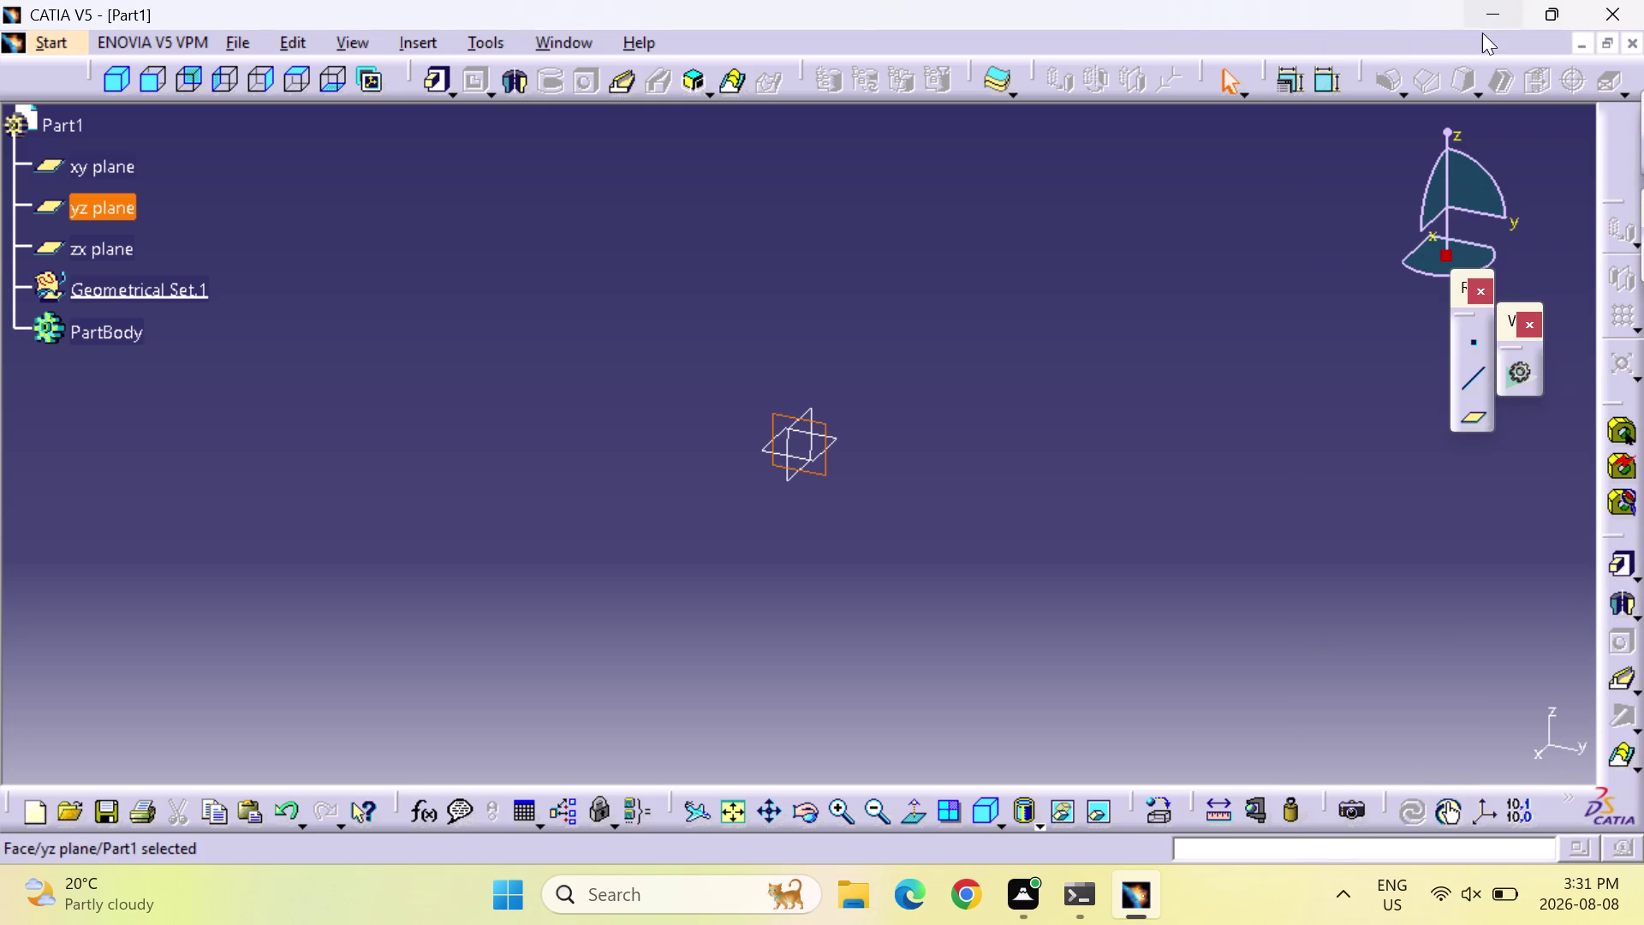
Reopen the toolbar list and uncheck Surface-Based Features.
right_click(1481, 33)
right_click(1474, 76)
right_click(1478, 84)
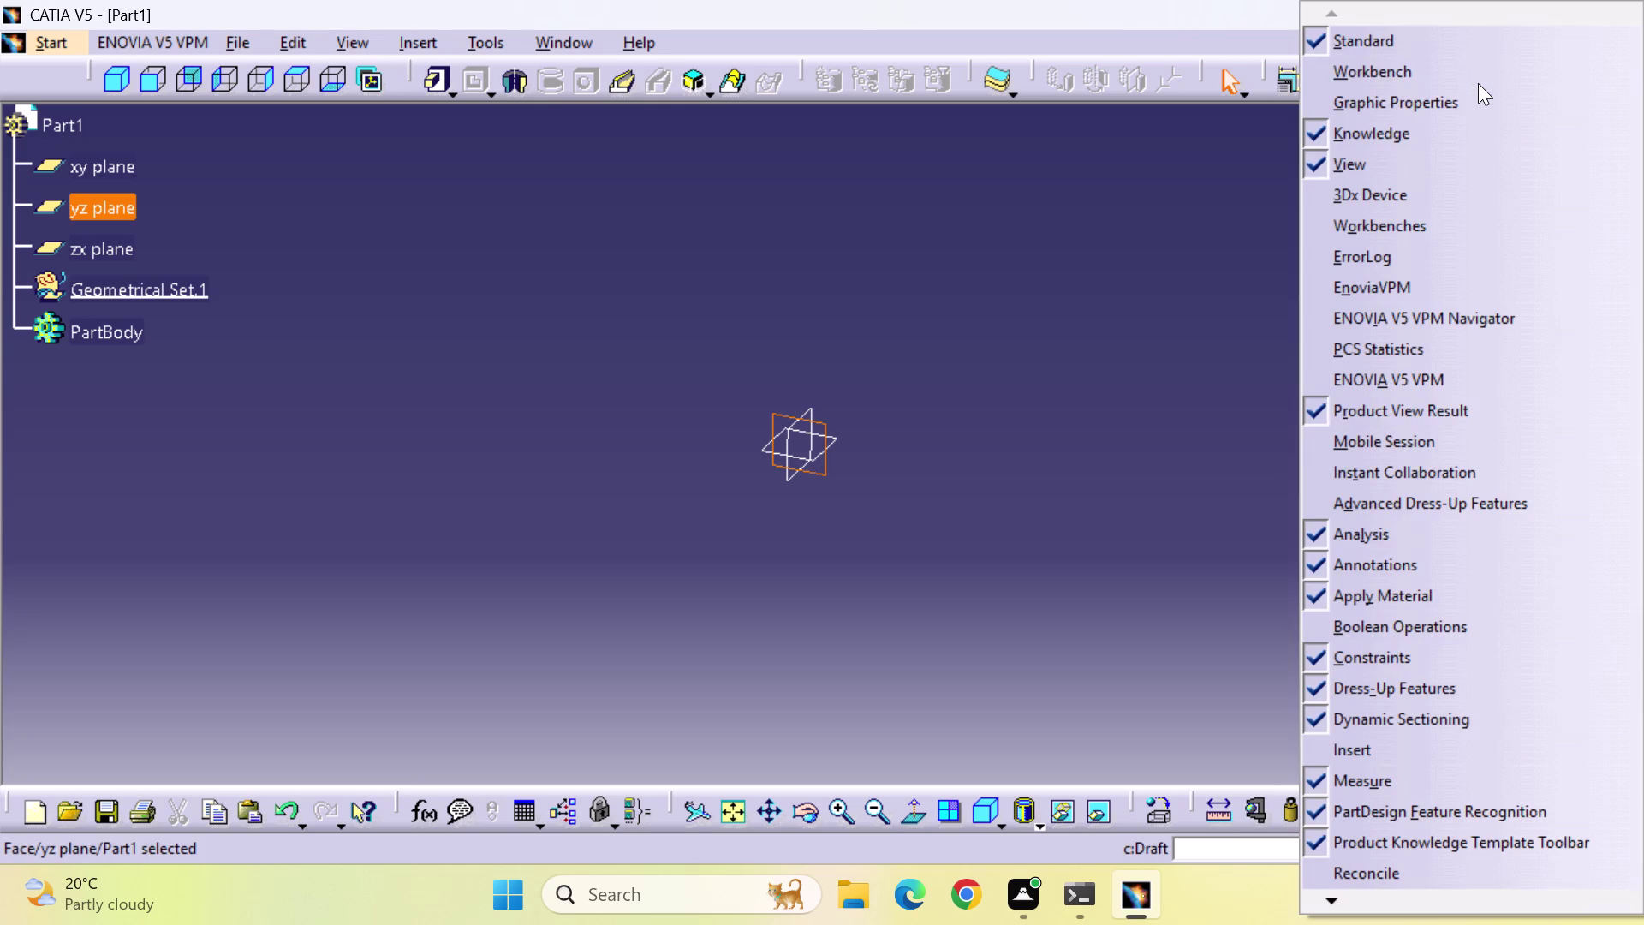
scroll(down, 3)
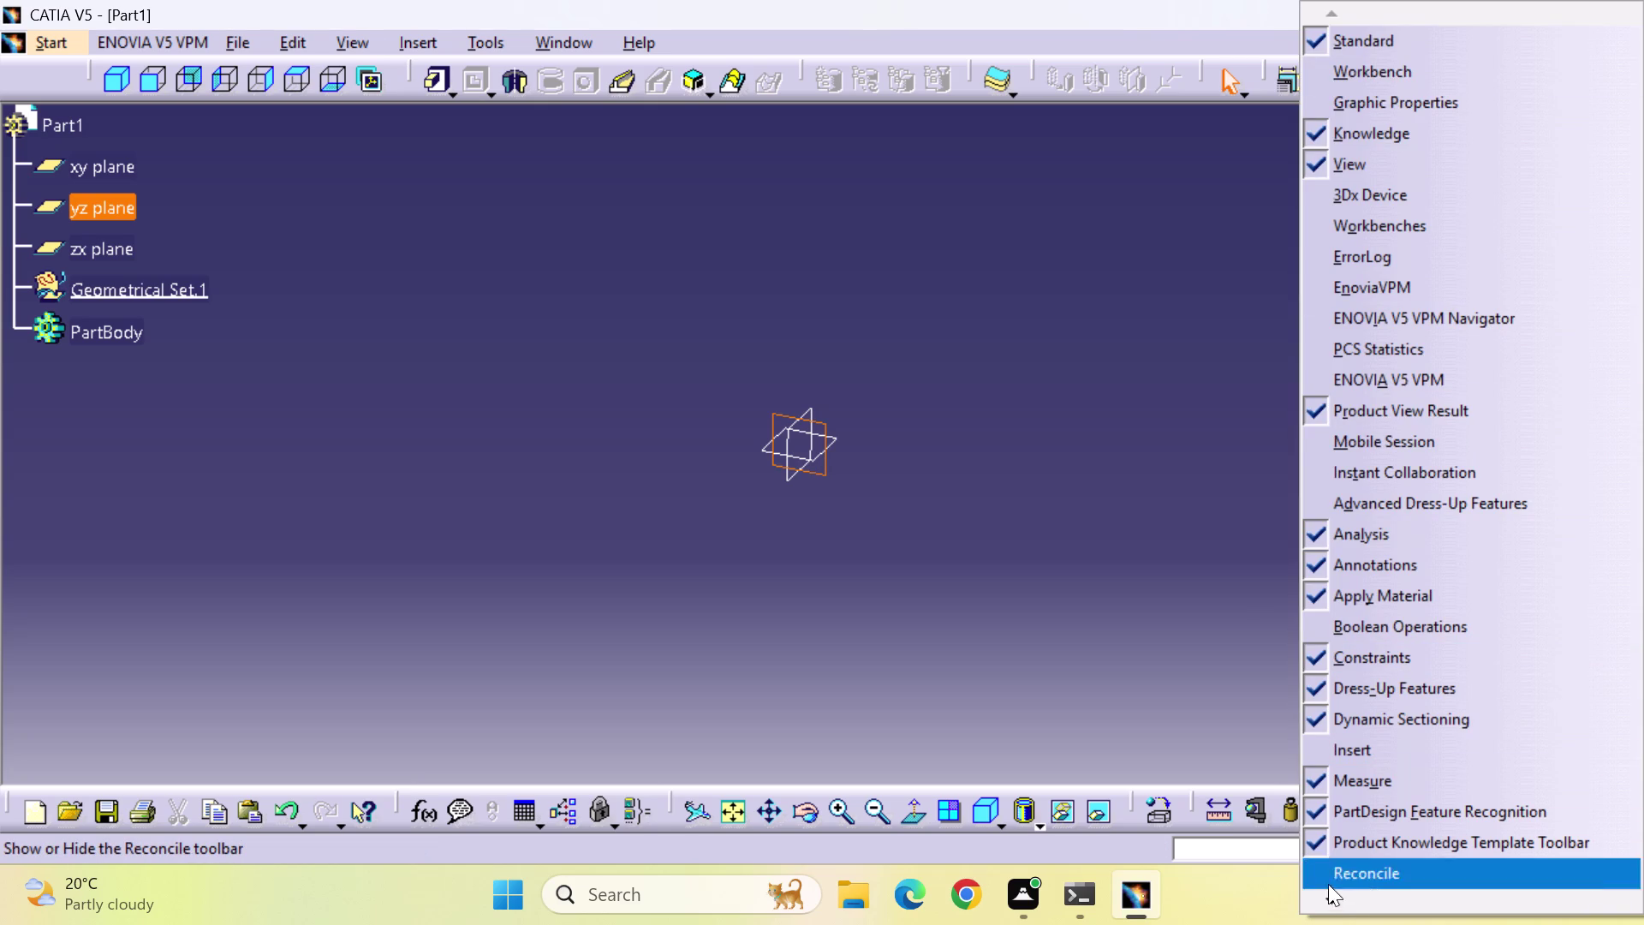
triple_click(1330, 902)
triple_click(1331, 902)
triple_click(1331, 902)
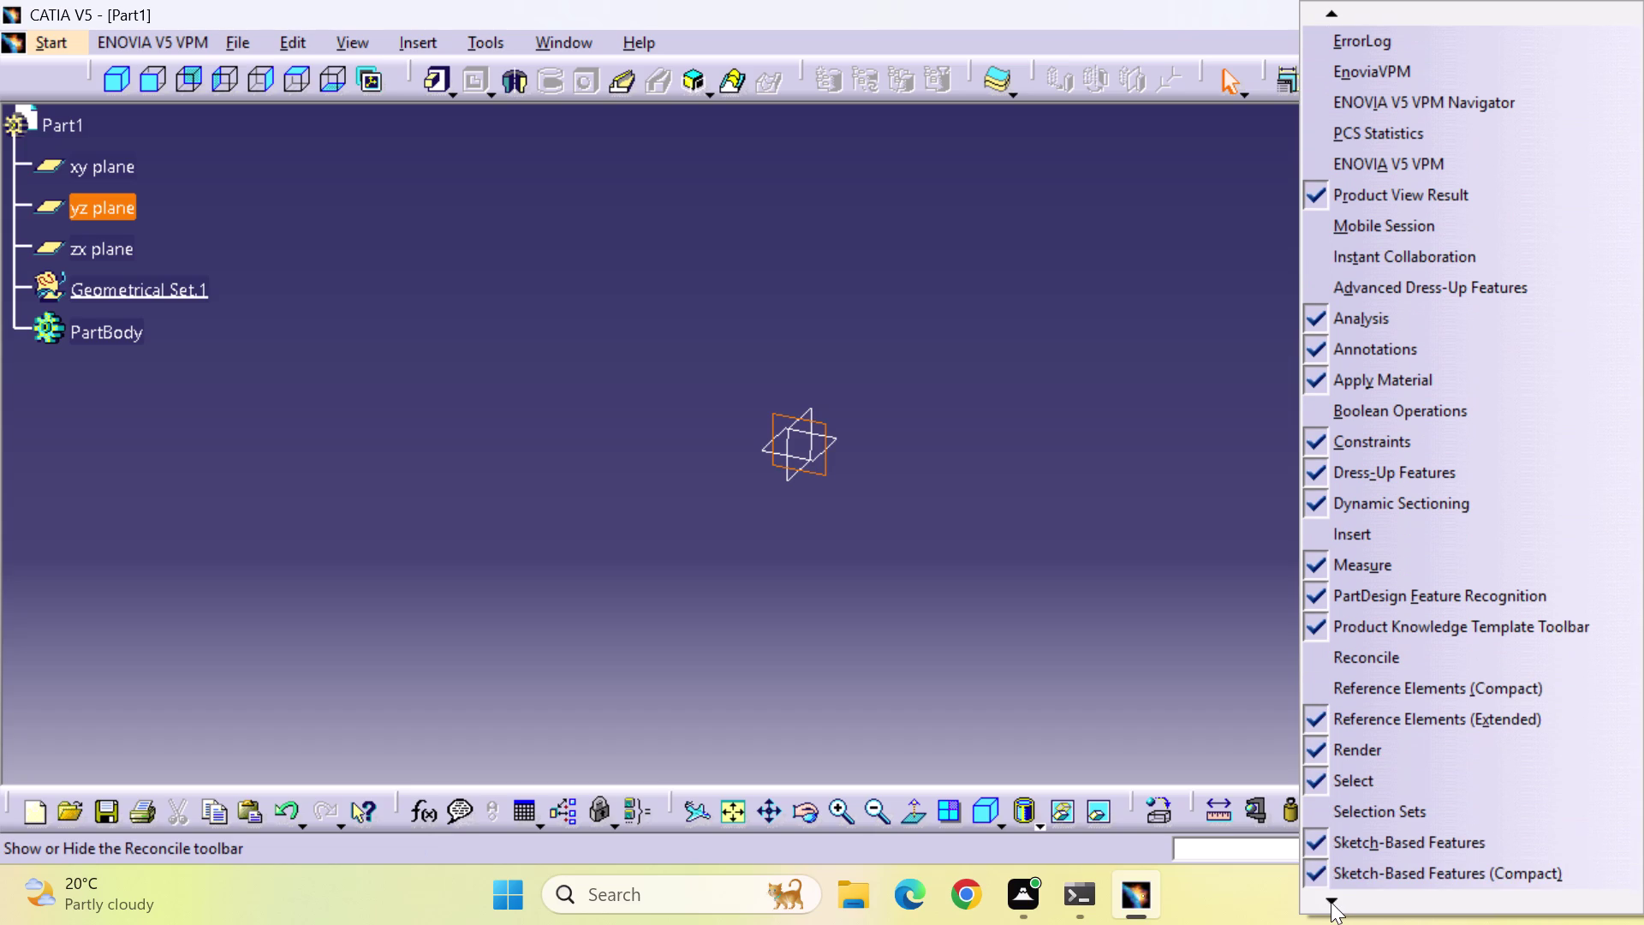
click(1331, 902)
double_click(1331, 902)
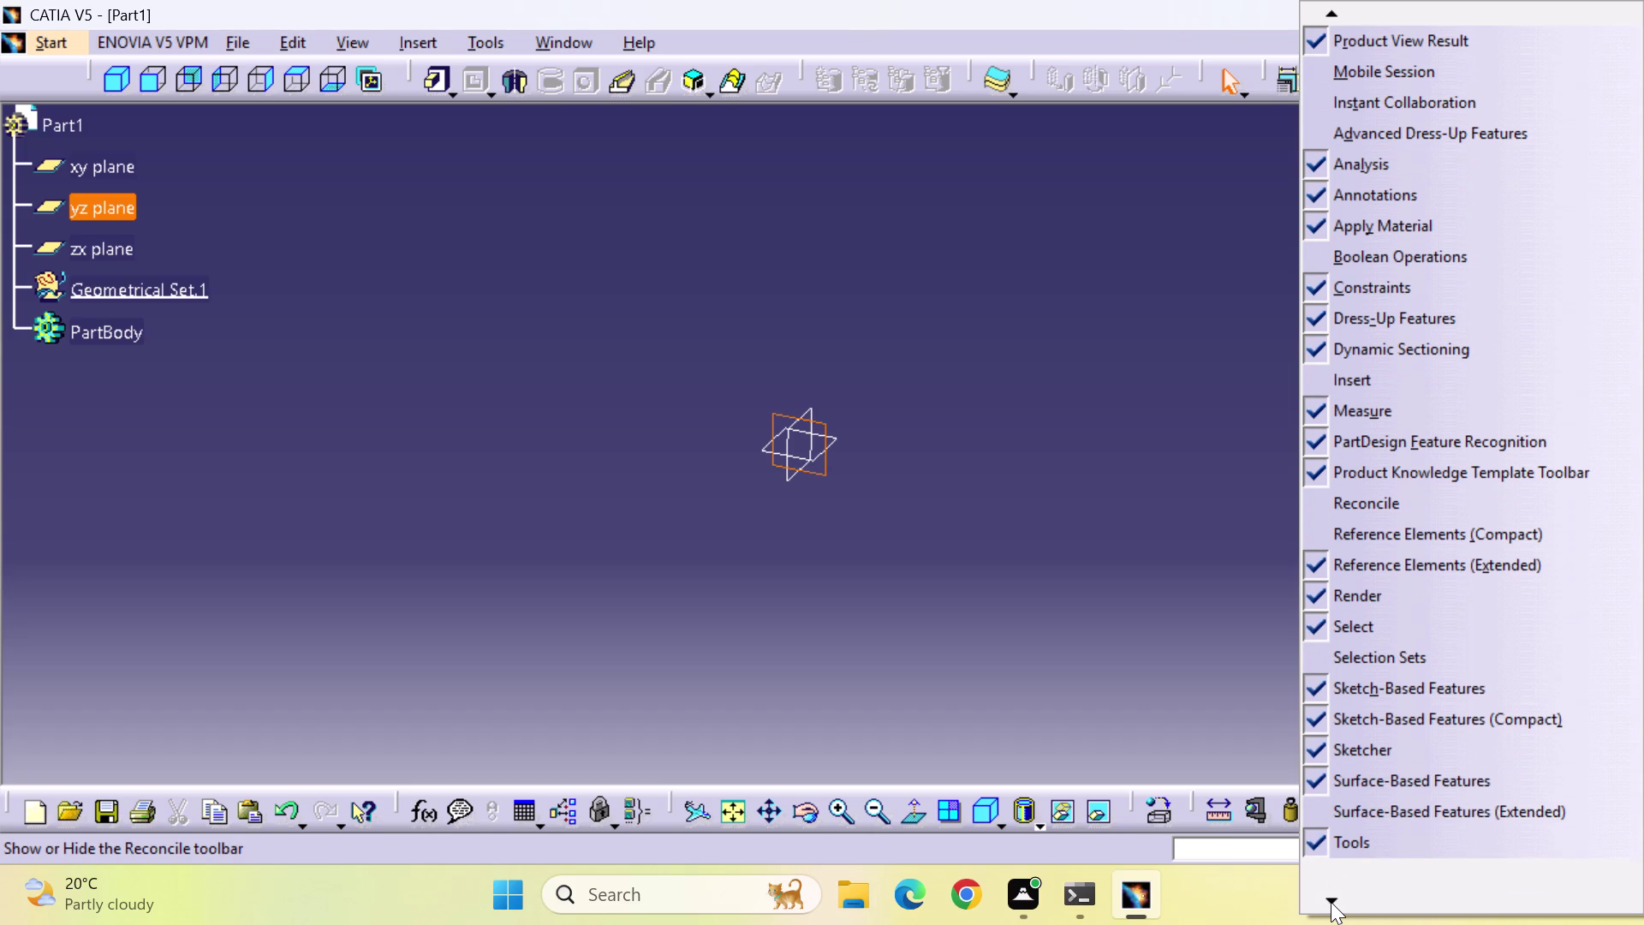
triple_click(1331, 902)
triple_click(1330, 902)
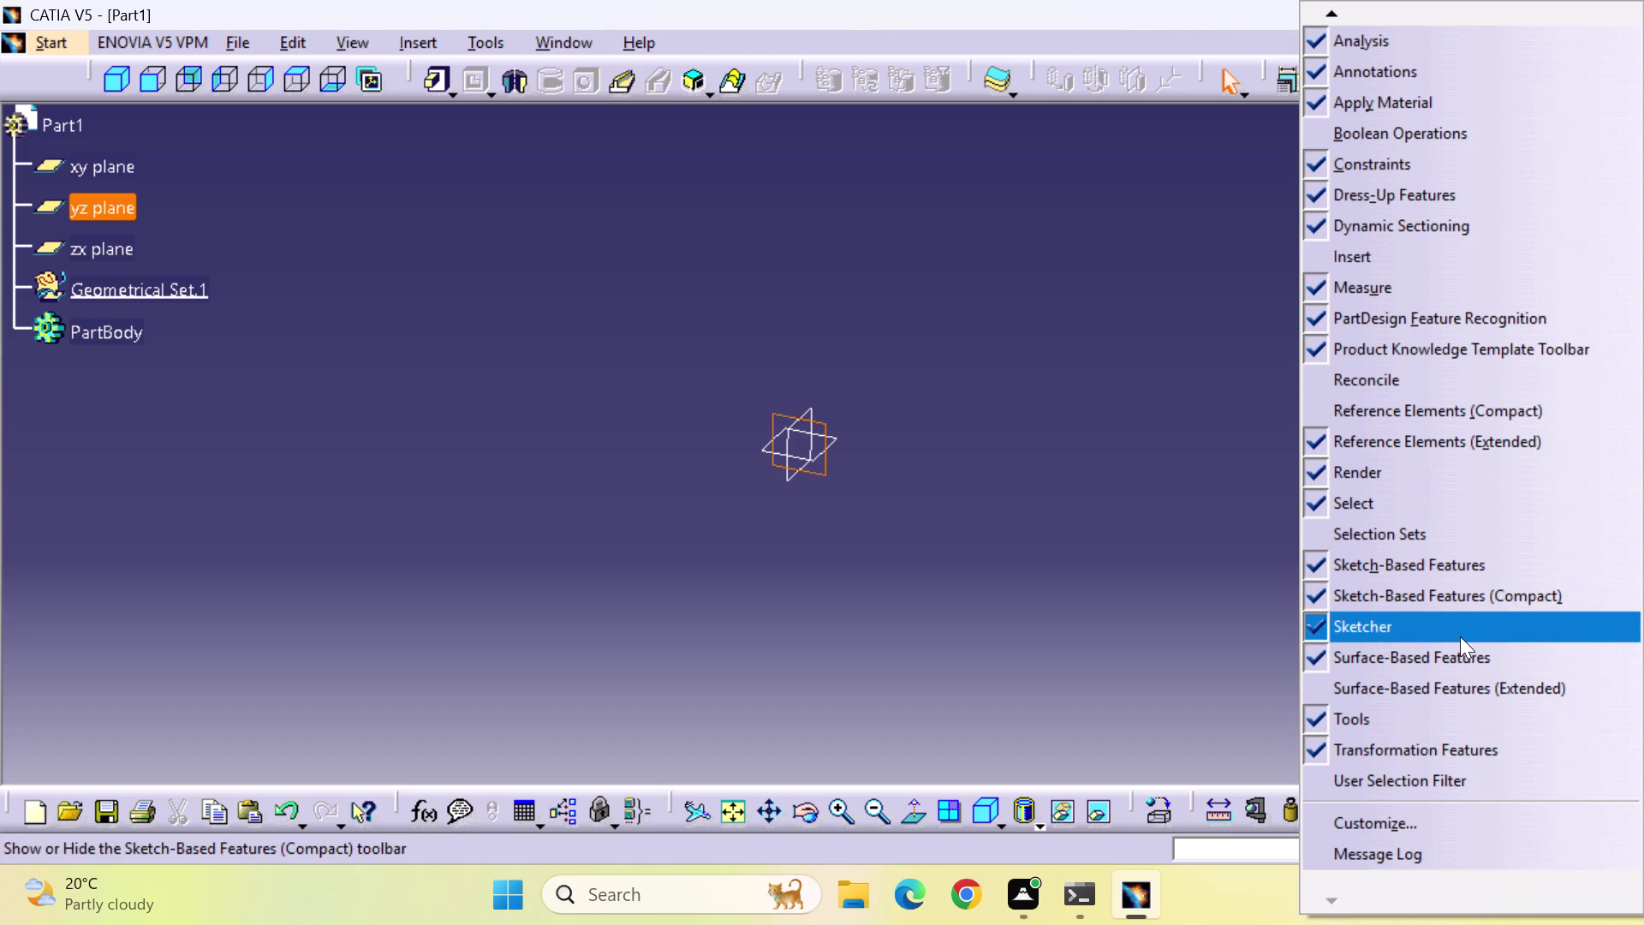
double_click(1438, 652)
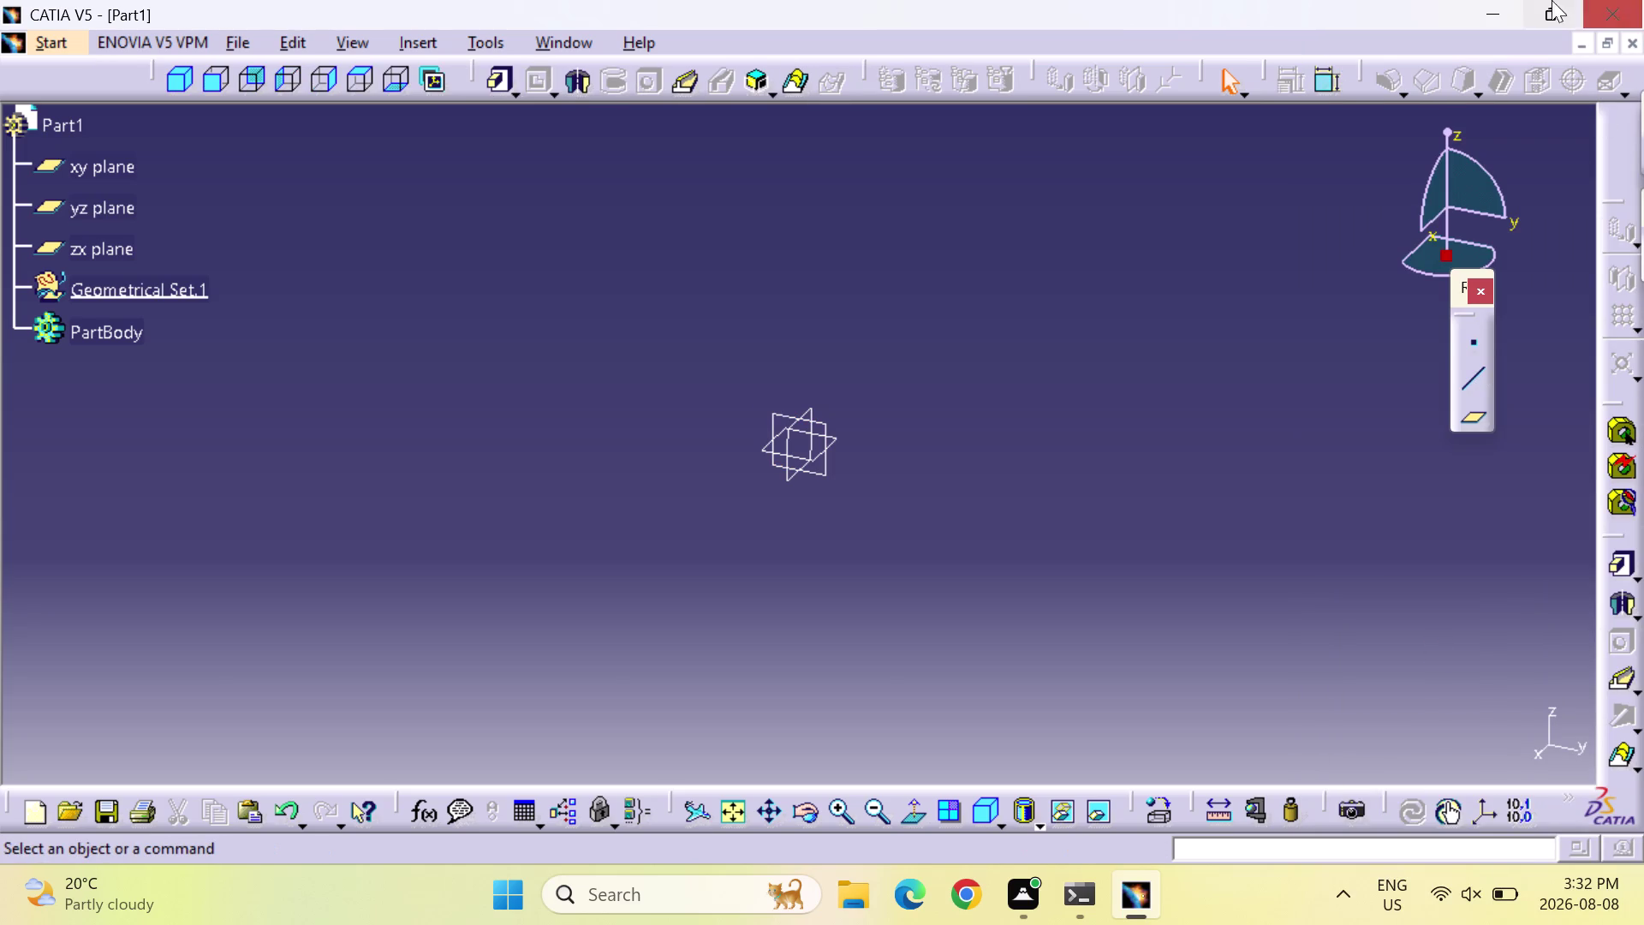
Reopen the toolbar list, scroll to its end, and bring up the Customize dialog.
right_click(1423, 82)
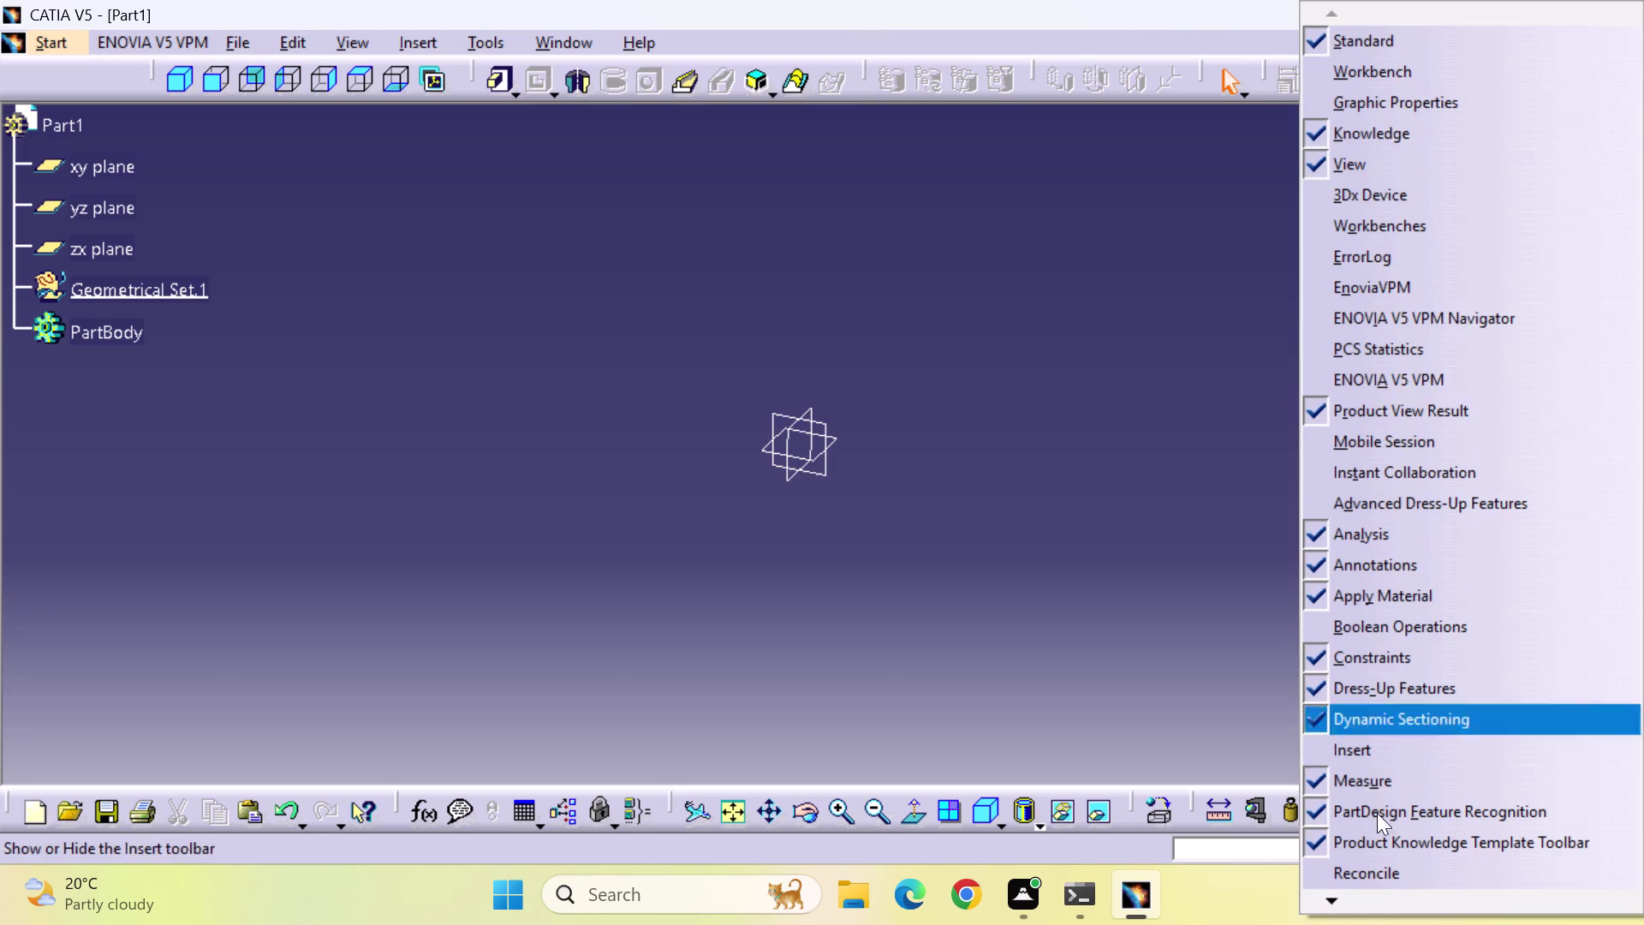
scroll(down, 3)
scroll(down, 3)
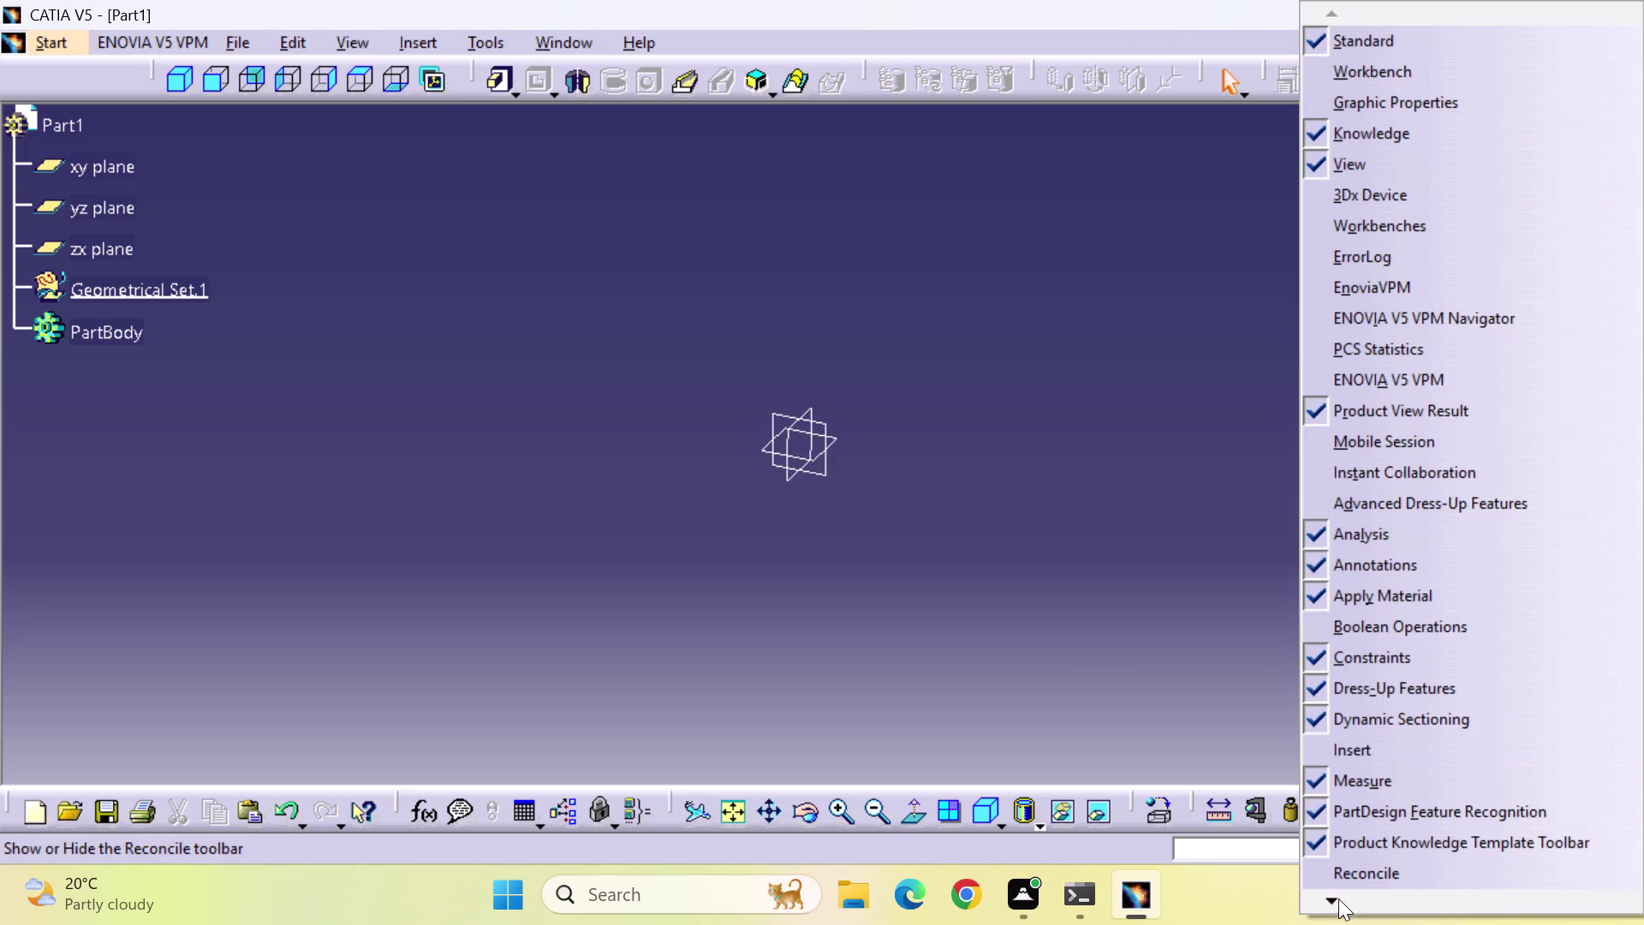
triple_click(1336, 897)
double_click(1336, 897)
click(1336, 897)
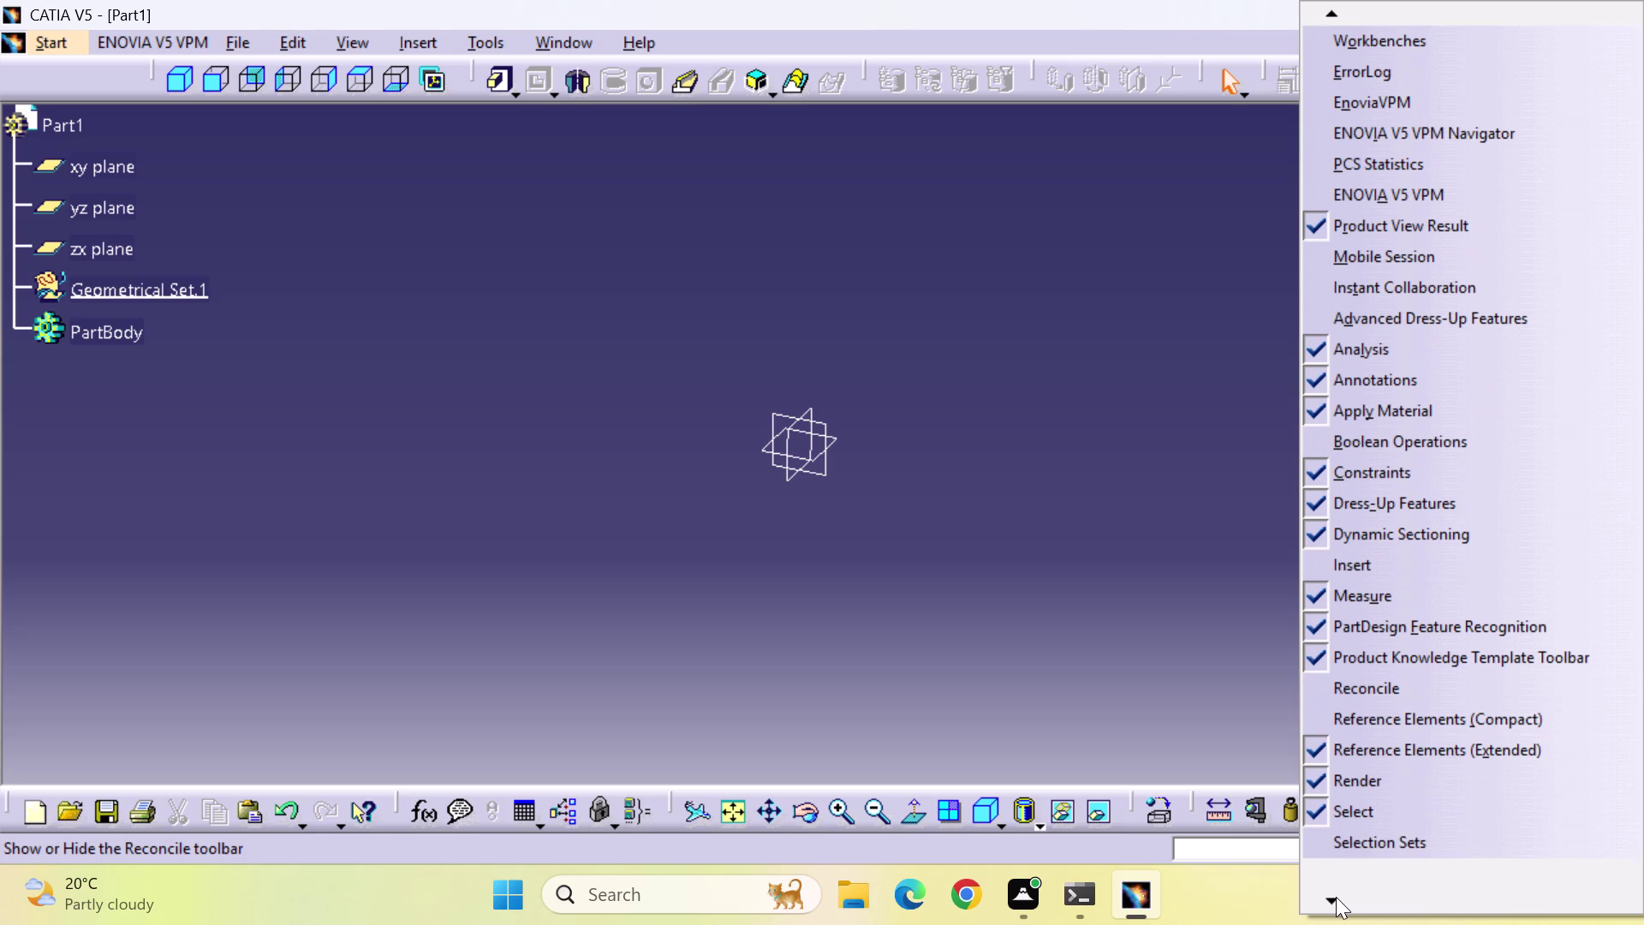
triple_click(1336, 897)
triple_click(1336, 897)
click(1336, 896)
double_click(1336, 896)
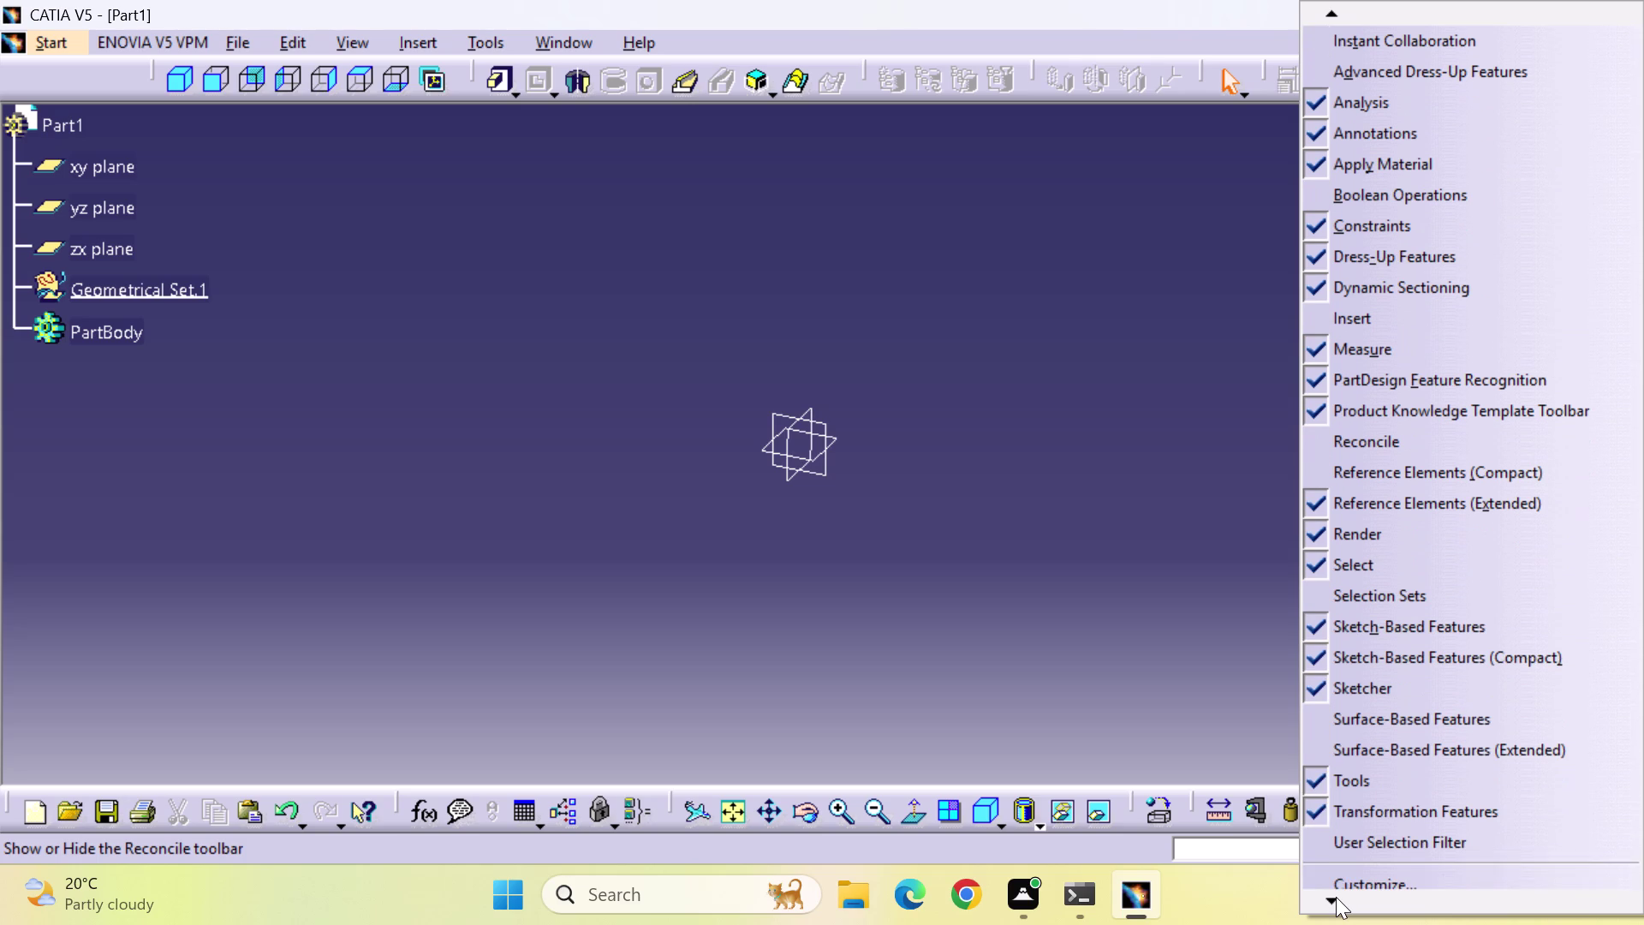
double_click(1336, 897)
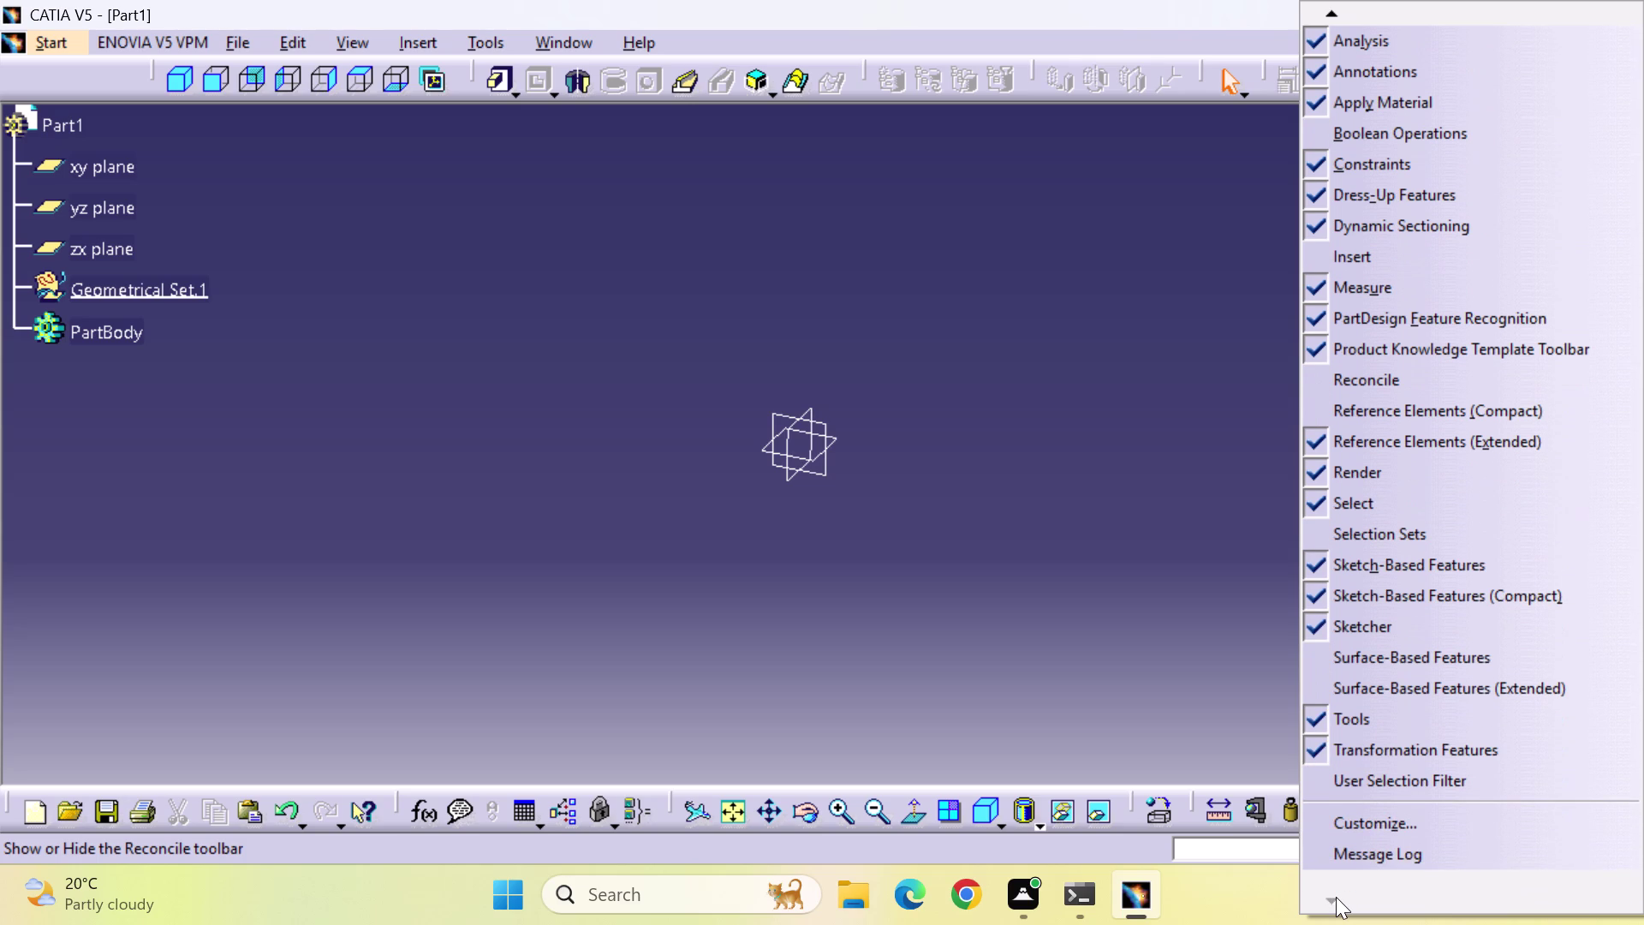
click(1401, 820)
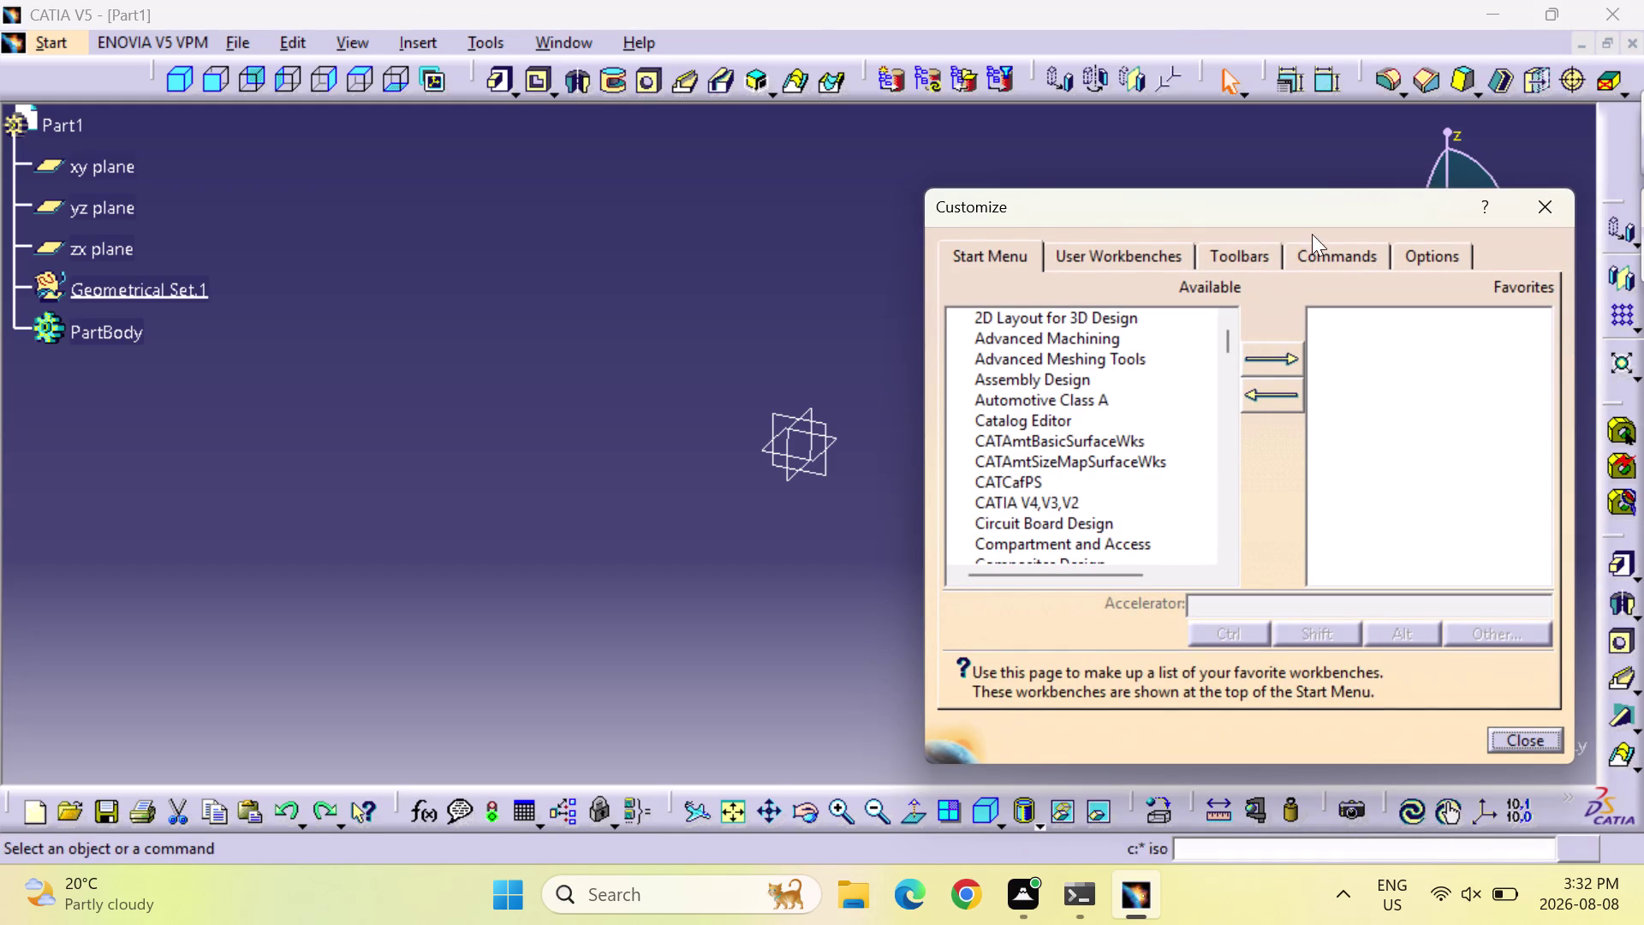
On the Customize Toolbars page, restore all toolbar positions, confirm, and close the dialog.
click(1267, 246)
click(1457, 416)
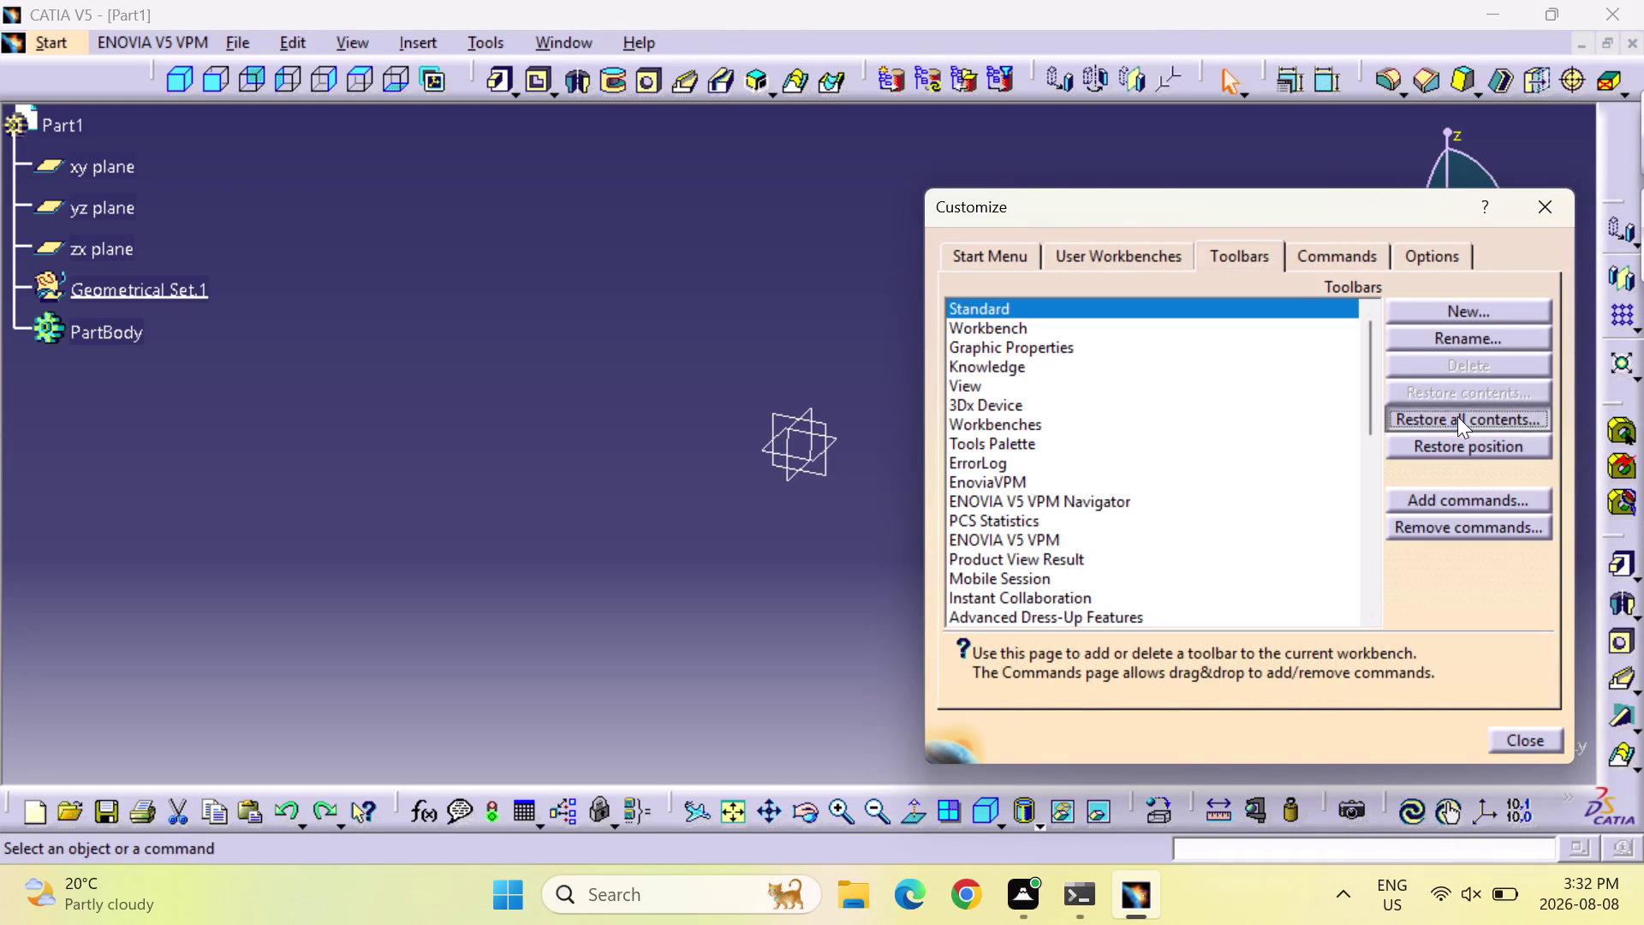
click(808, 496)
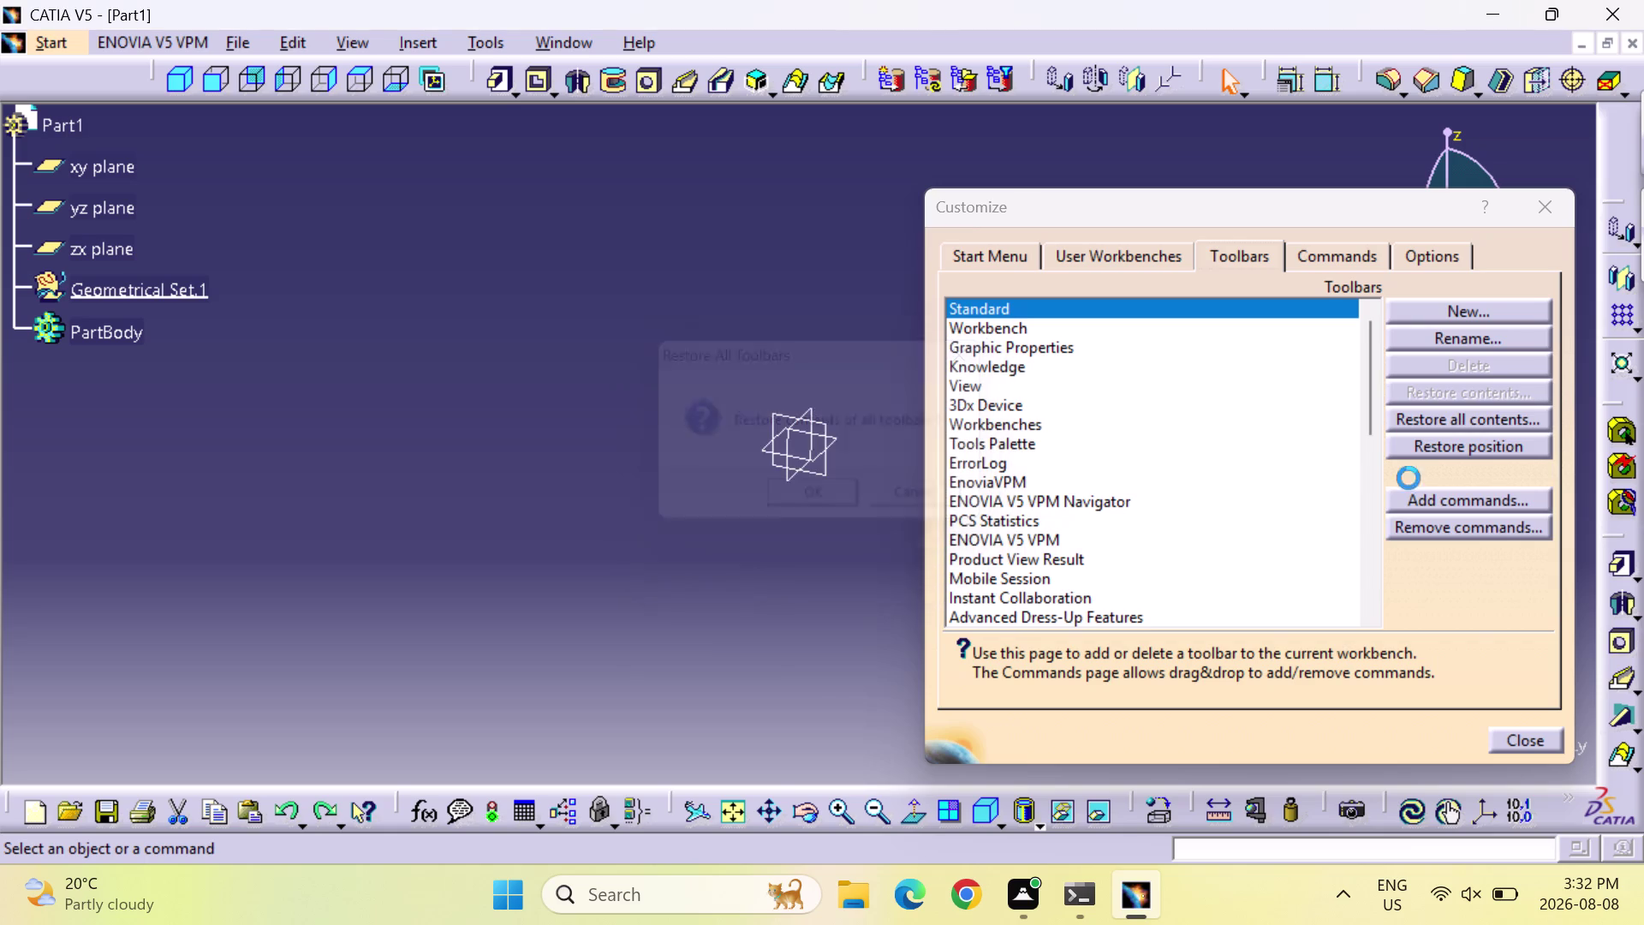
click(1511, 445)
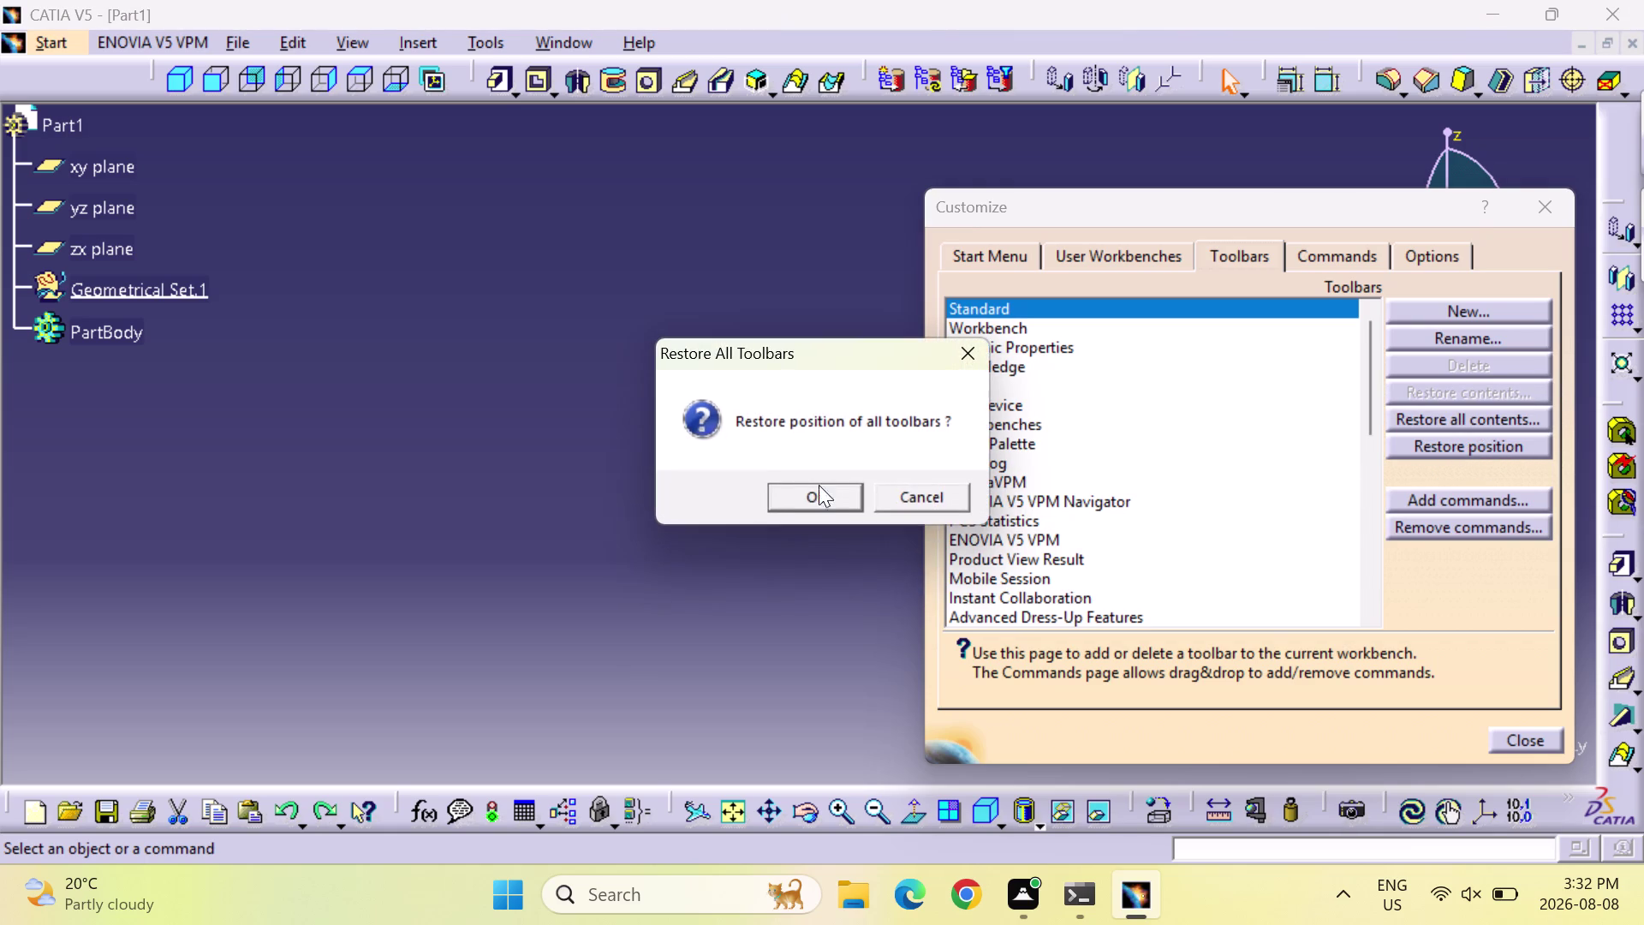
click(789, 490)
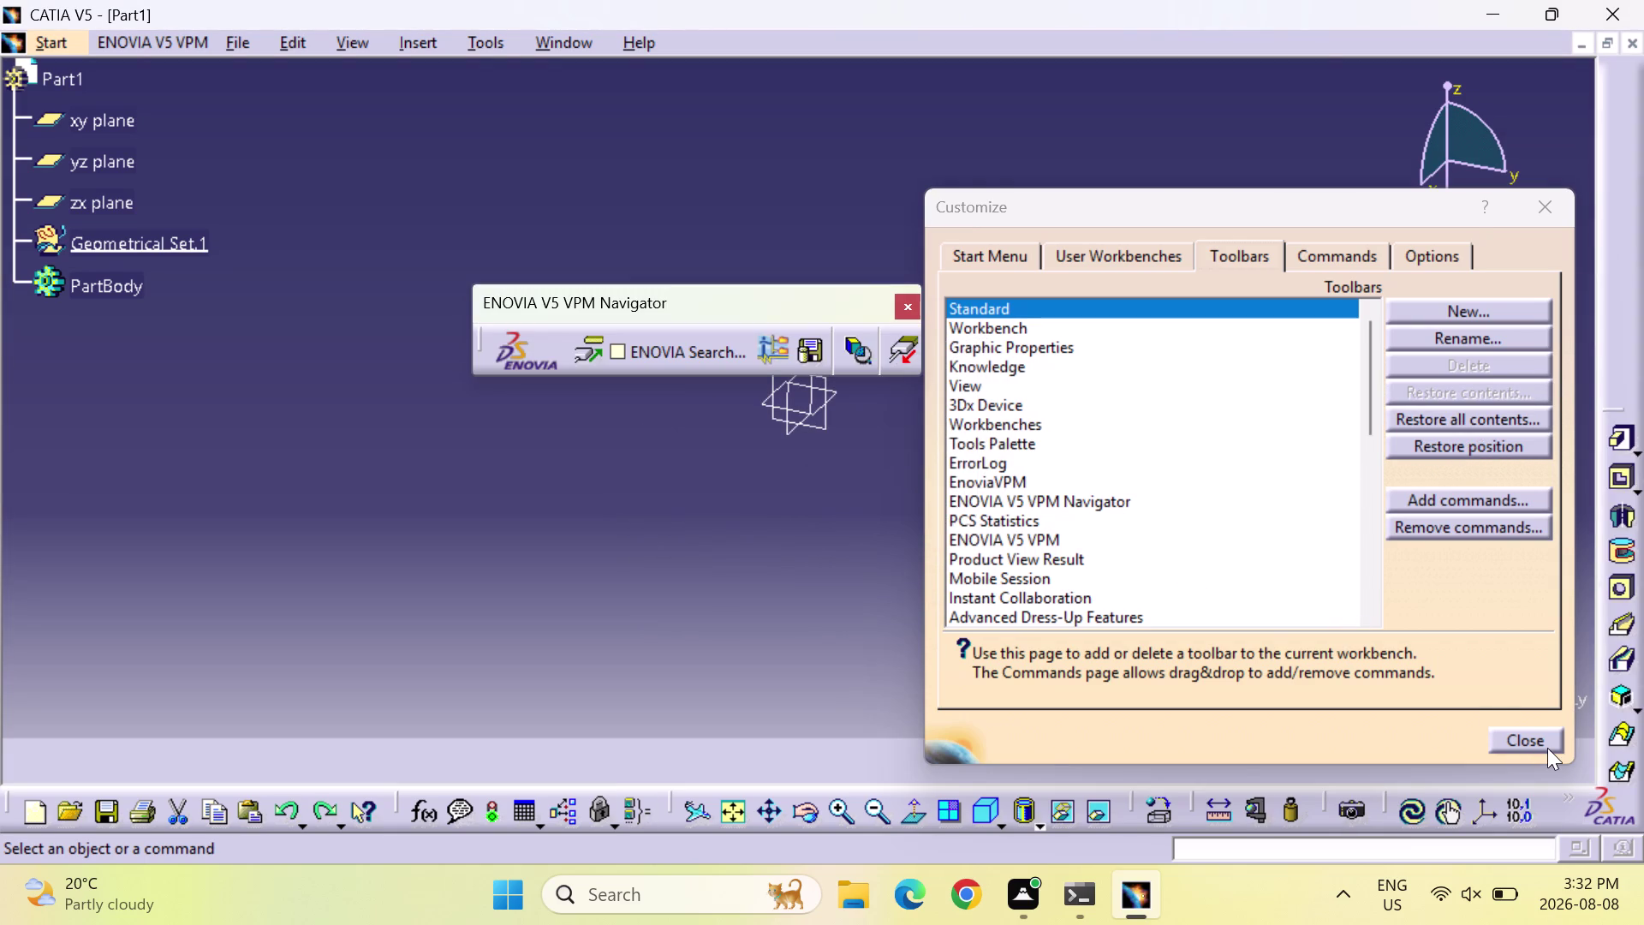
click(1550, 740)
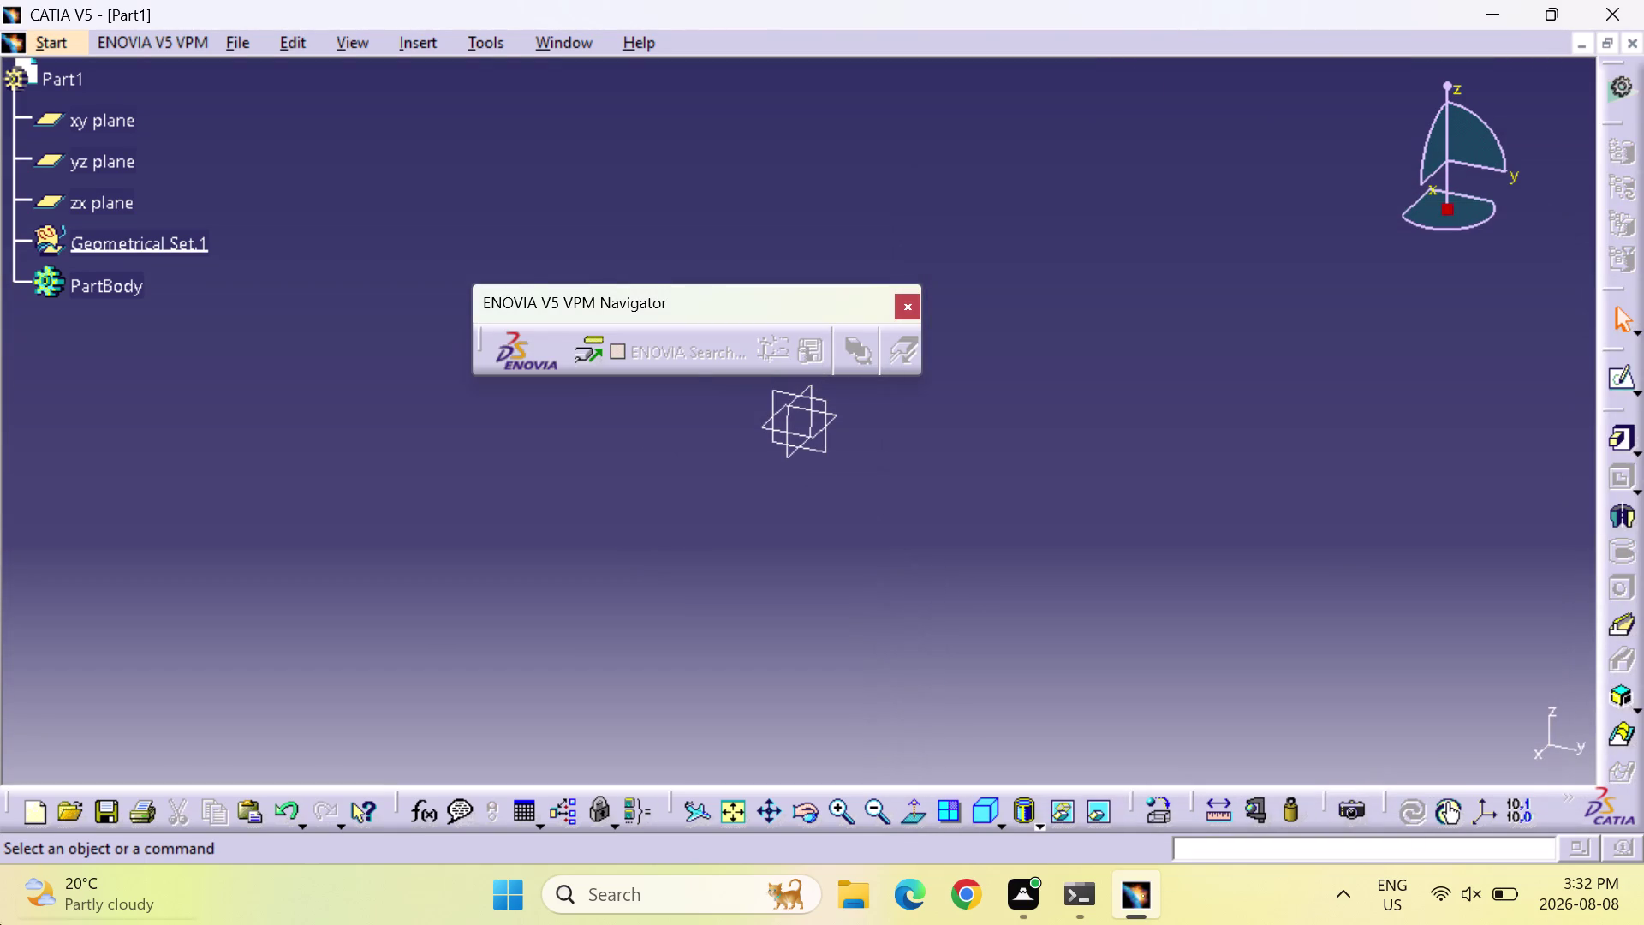
Dock the ENOVIA VPM Navigator toolbar at the top and start Sketch.1 on the yz plane.
drag(757, 306, 857, 277)
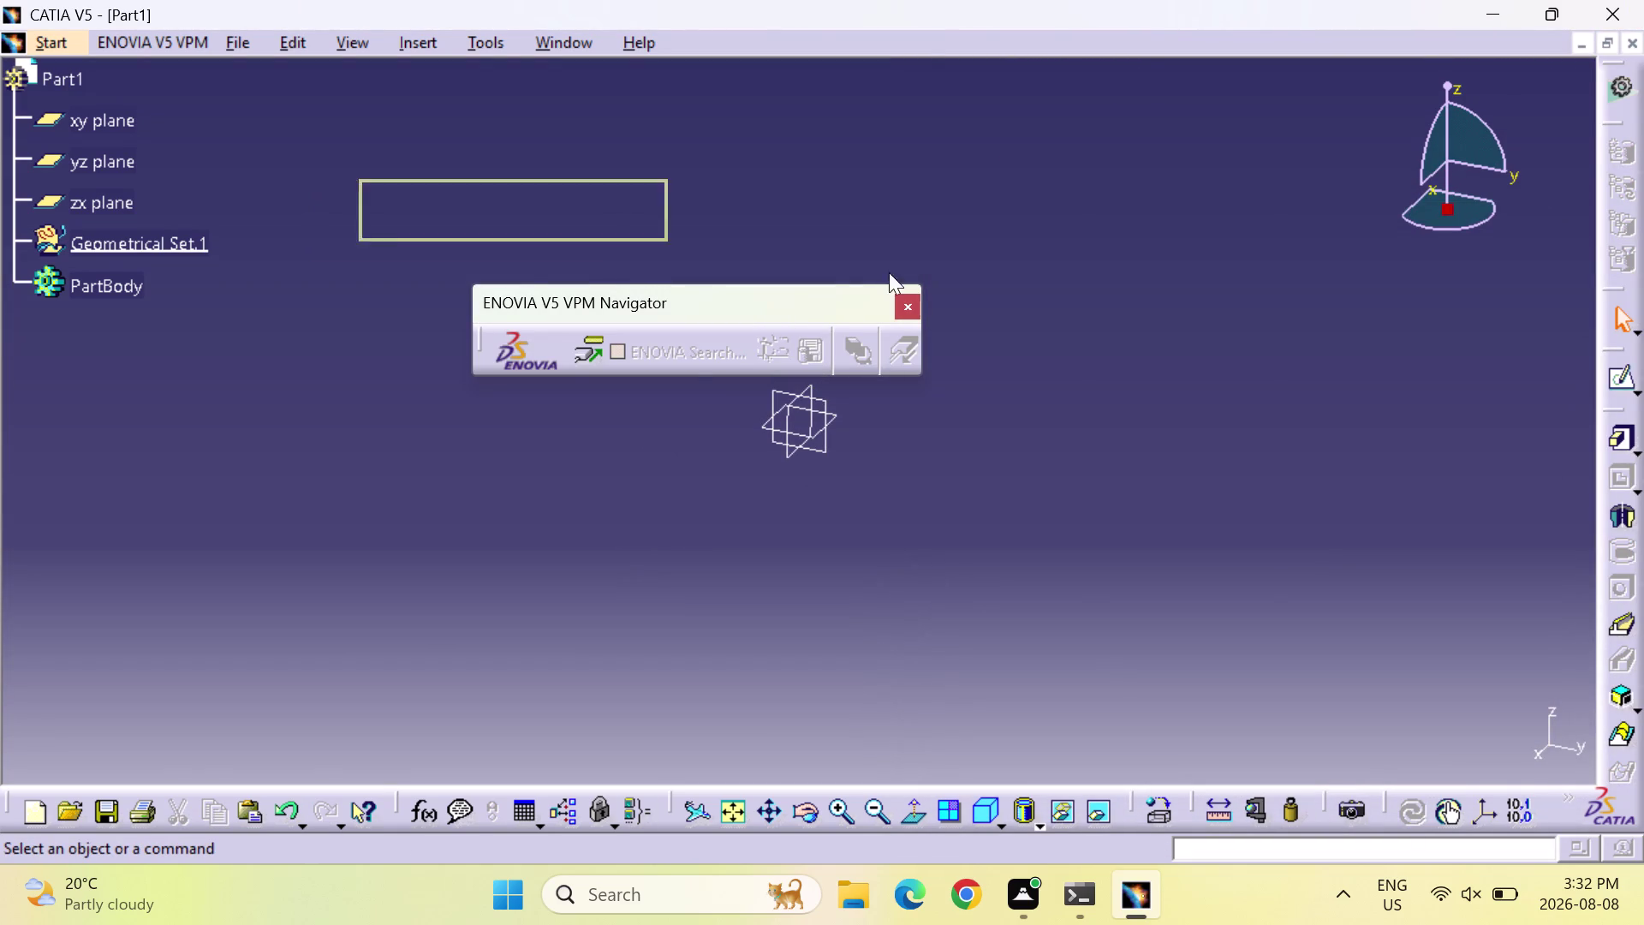
drag(857, 277, 1489, 67)
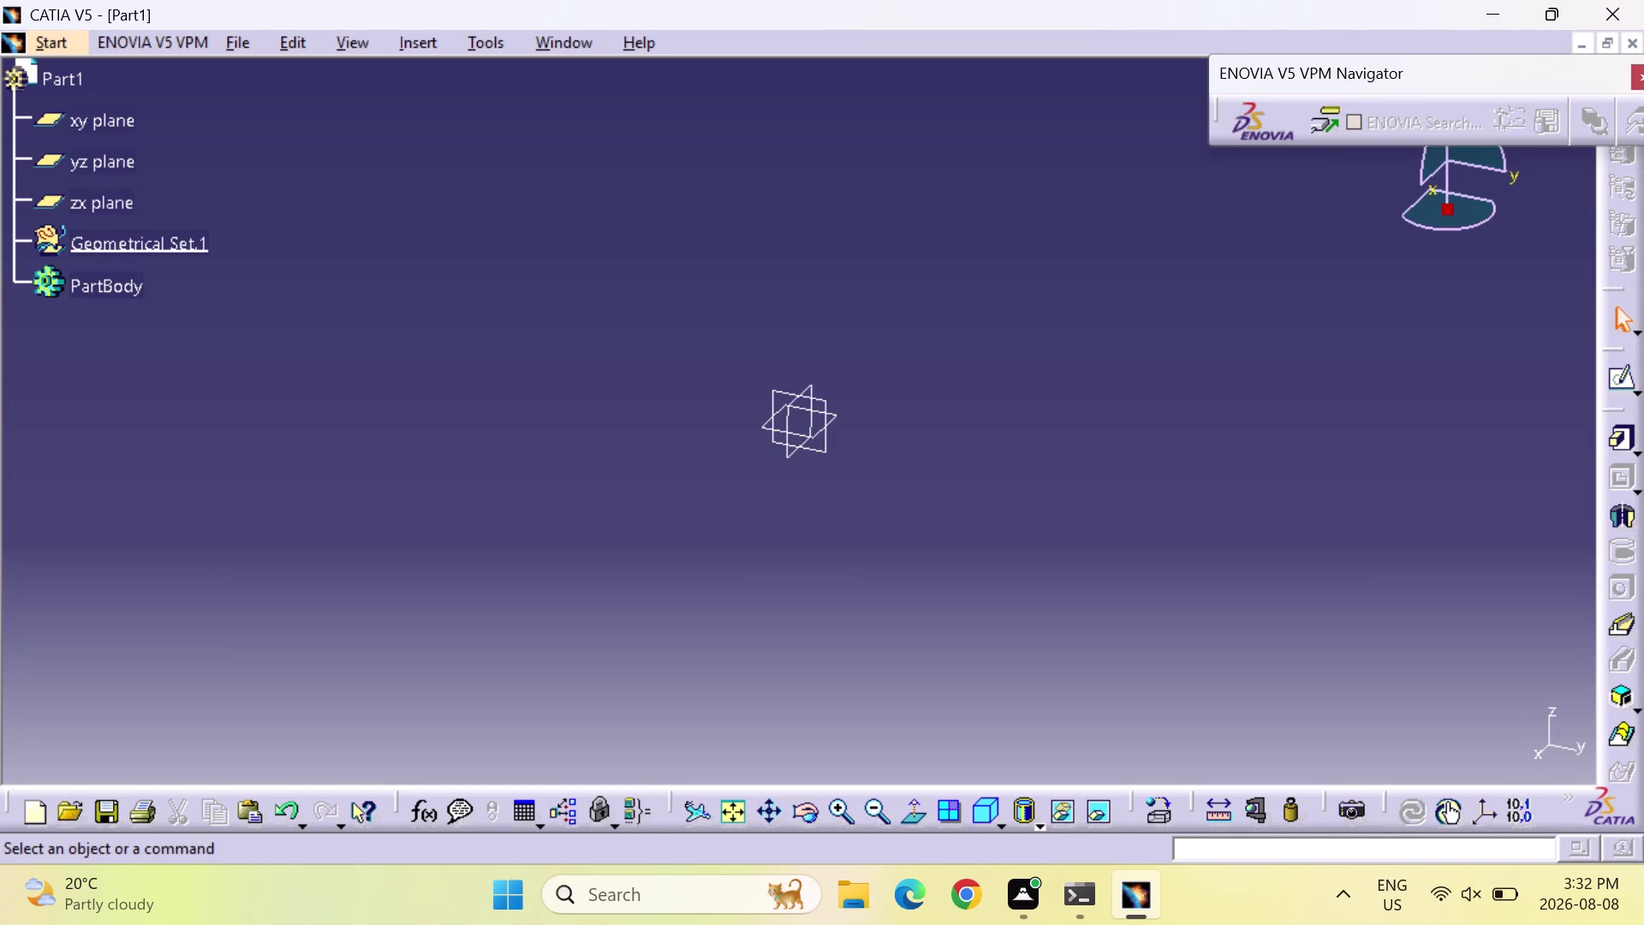
click(130, 167)
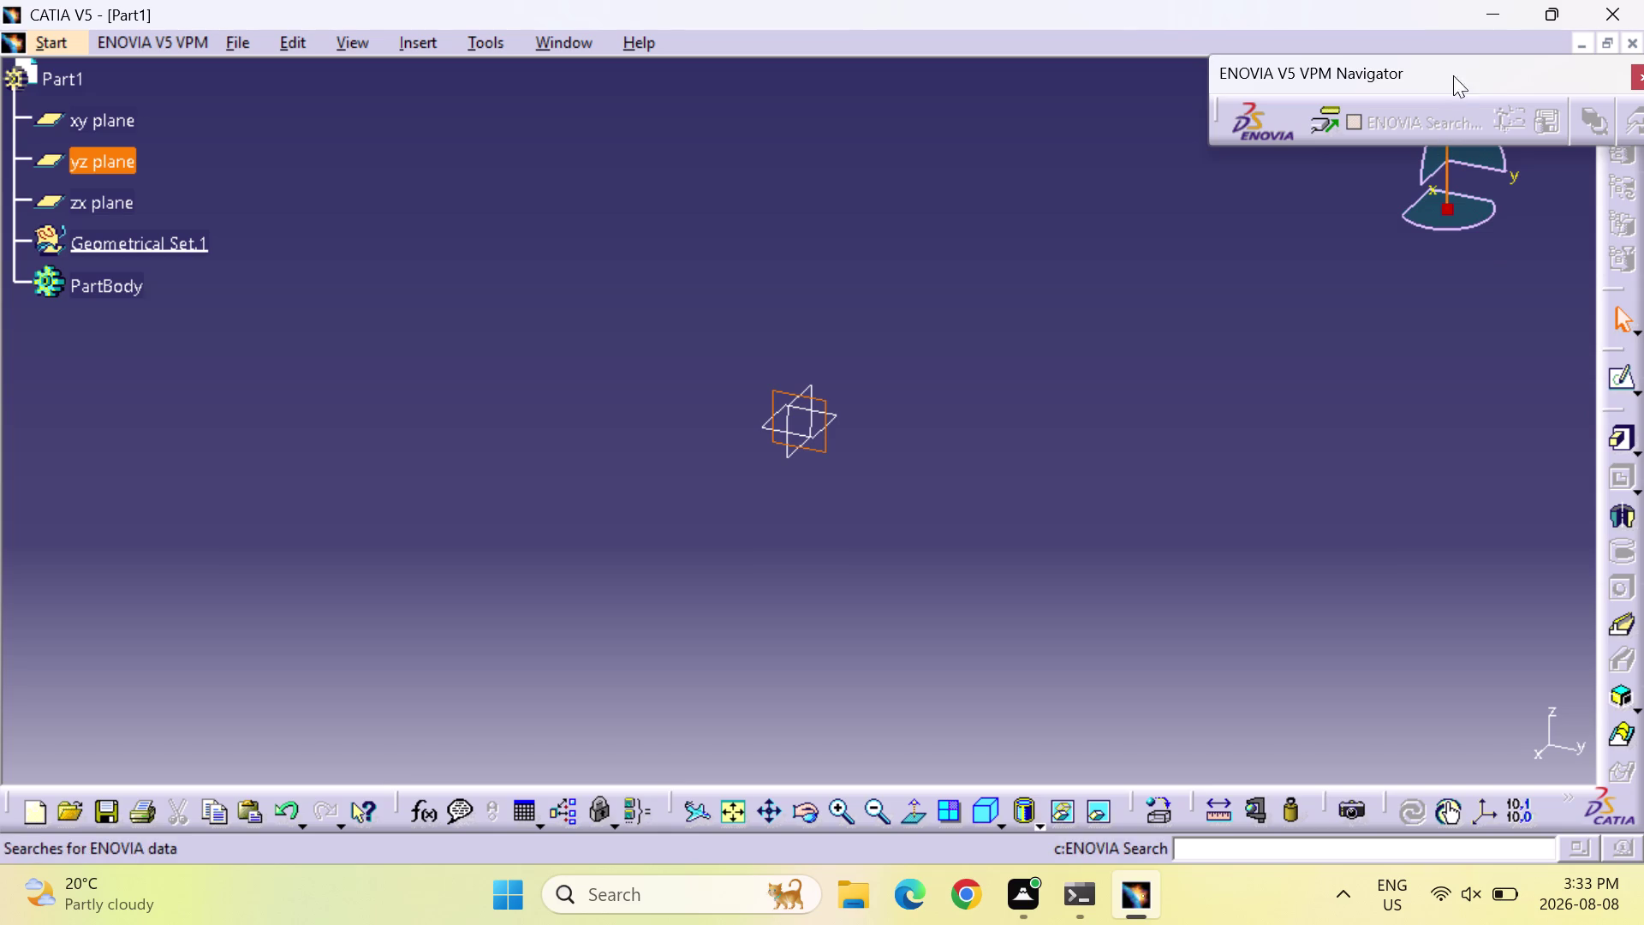
drag(1457, 70, 1306, 74)
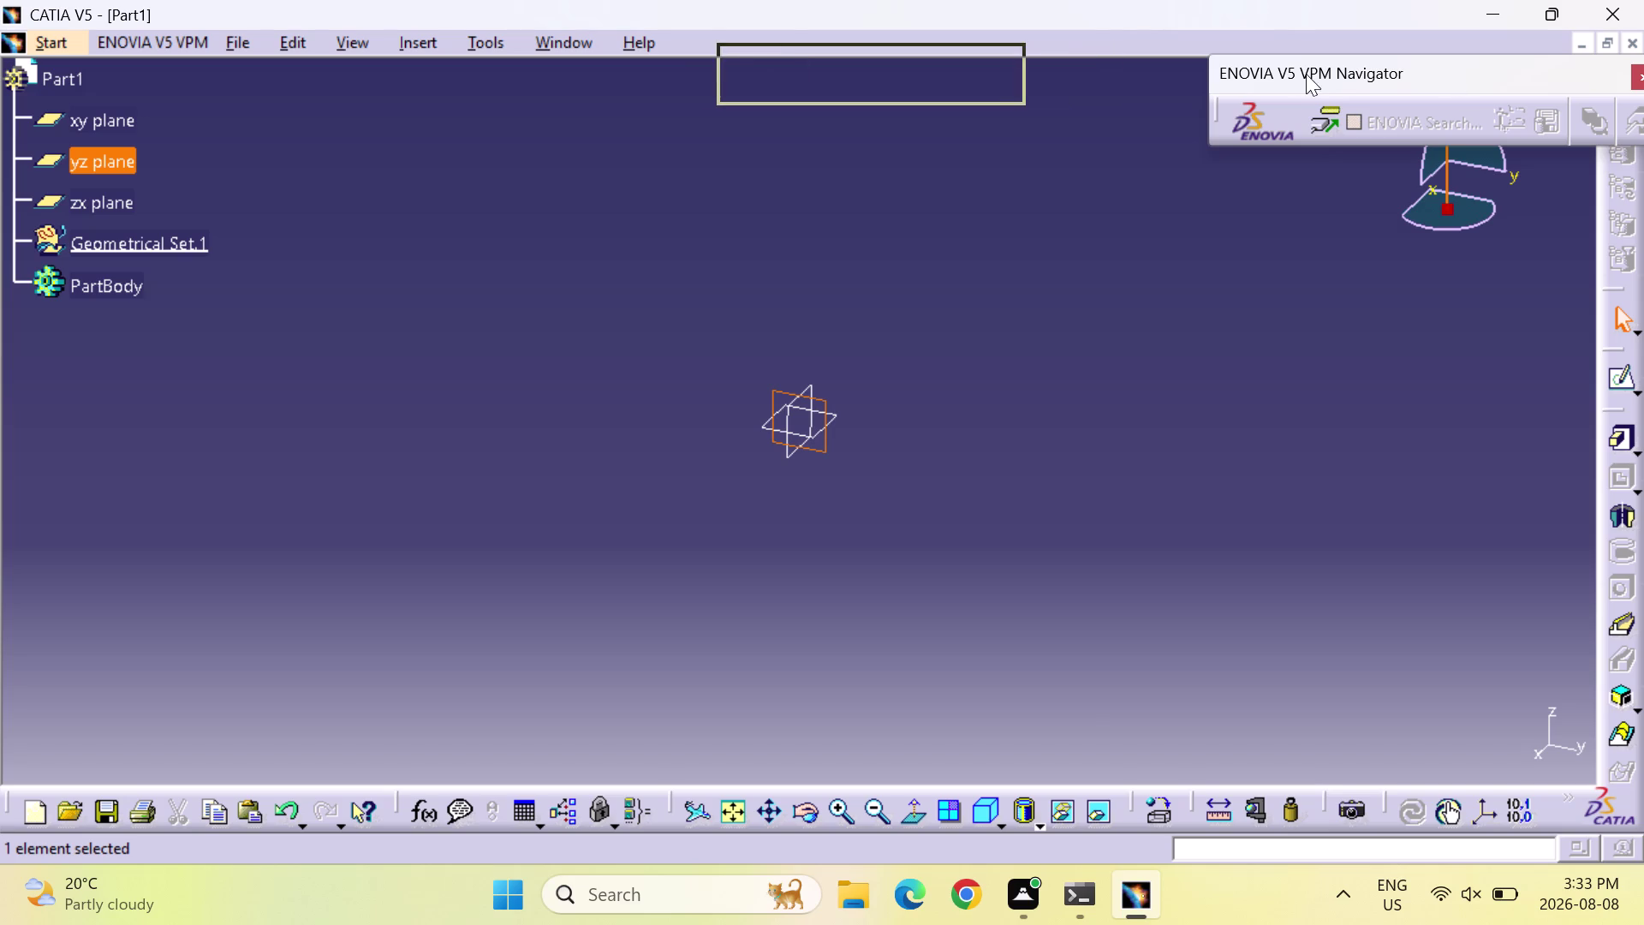
drag(1306, 74, 1263, 13)
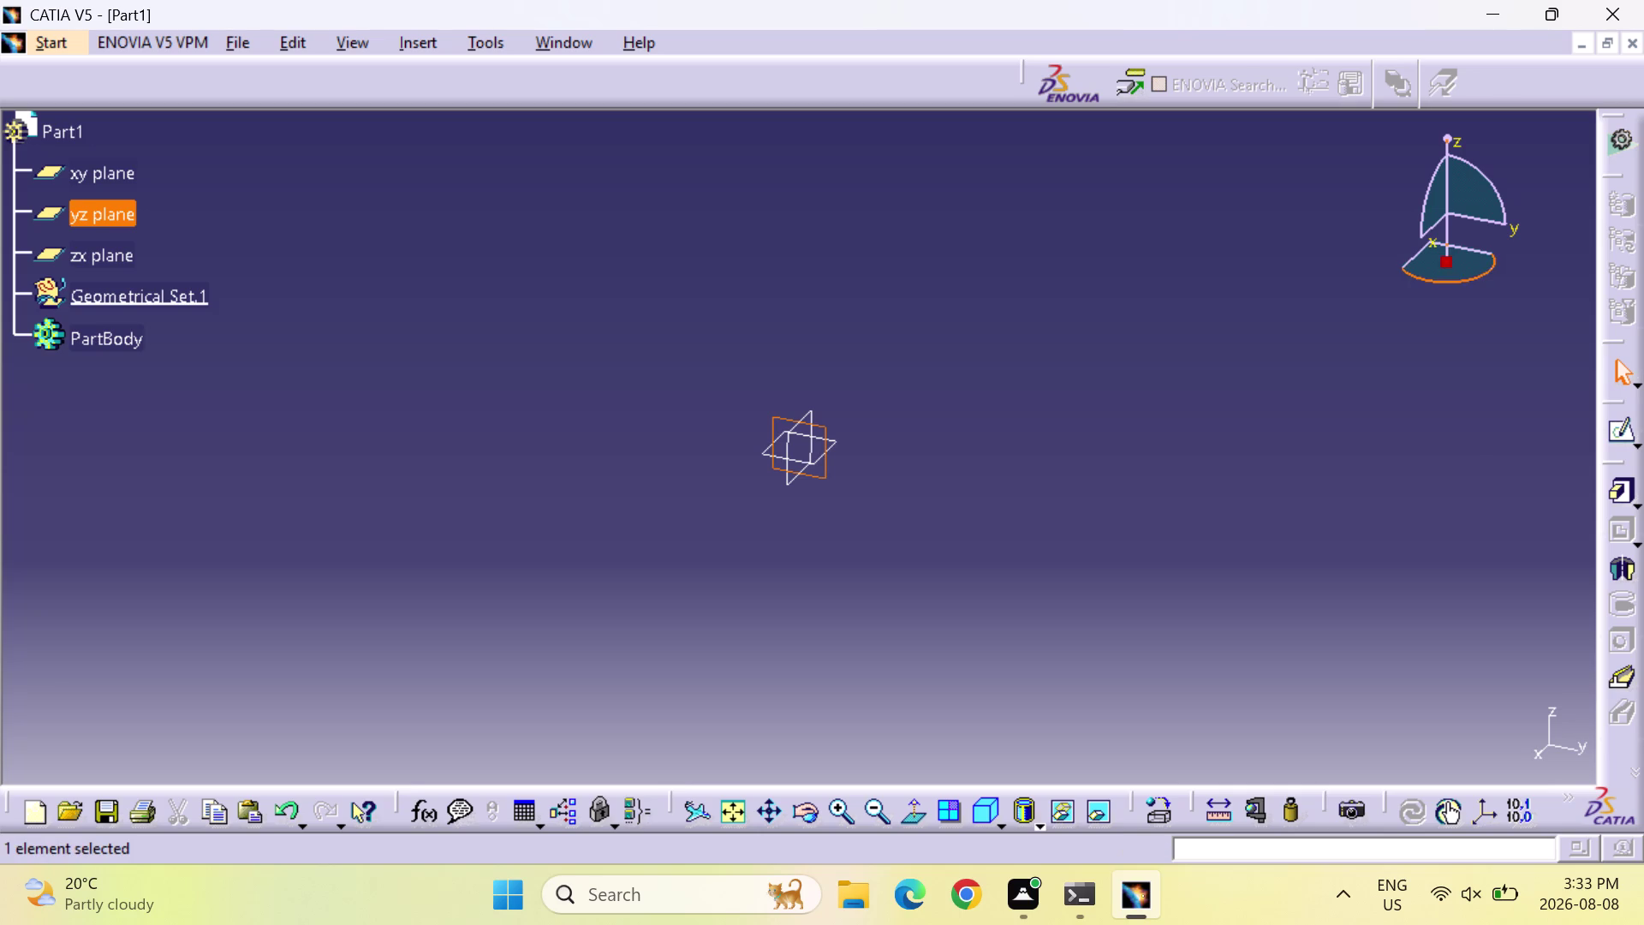
click(1619, 436)
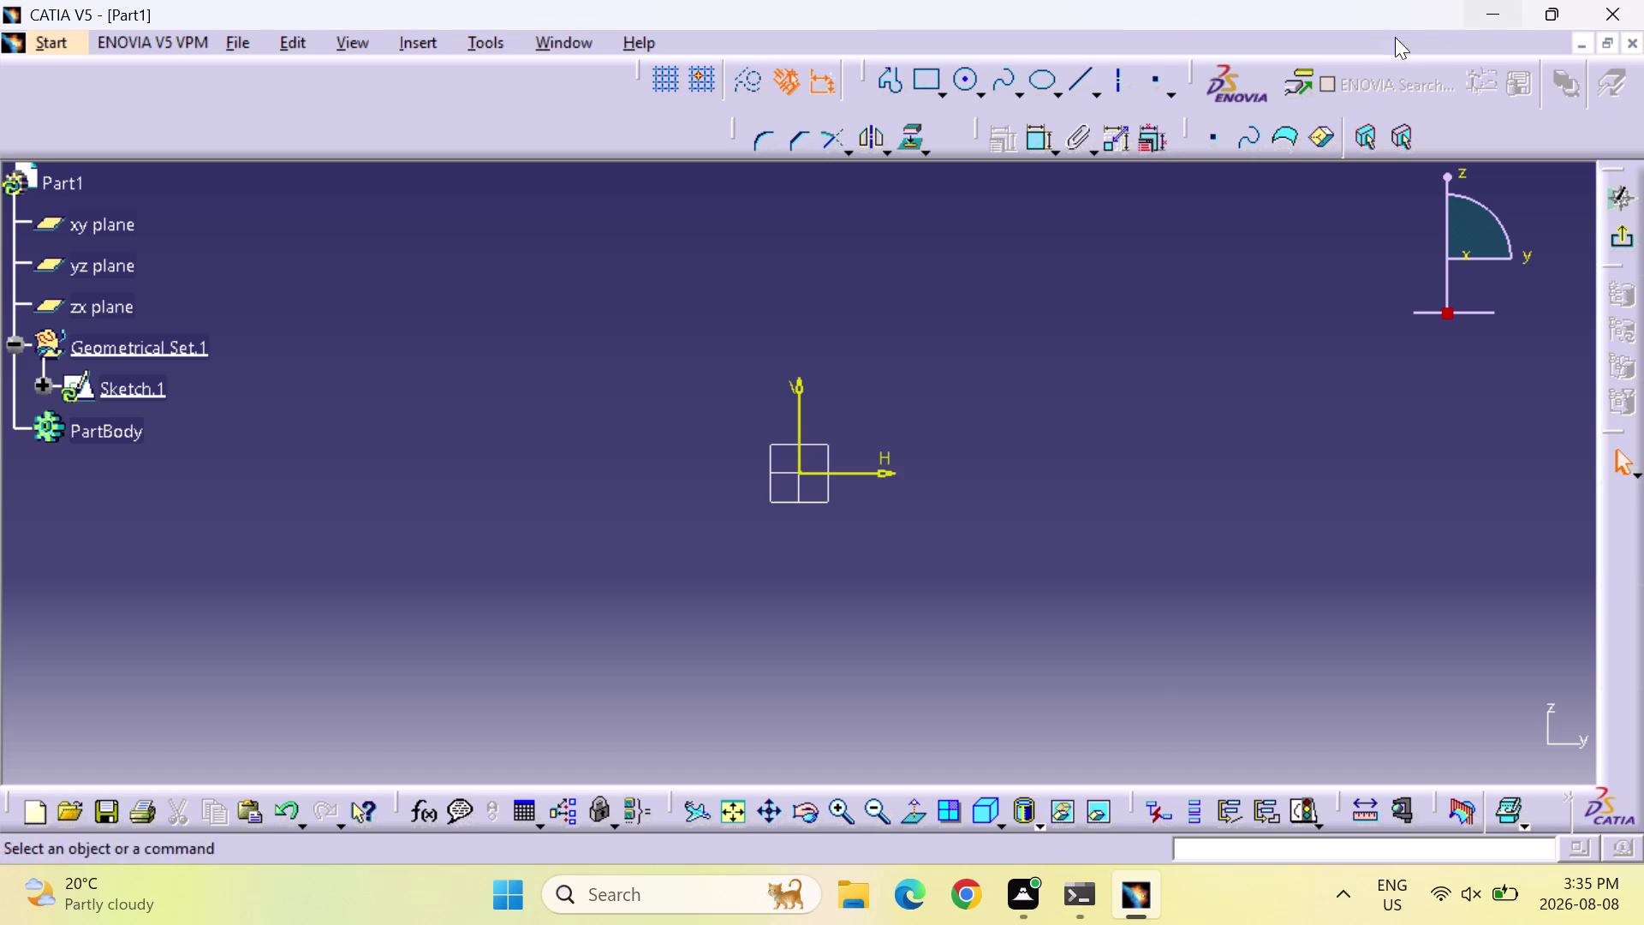
Draw a predefined hexagon centred on the sketch origin, sized by a corner point.
click(945, 85)
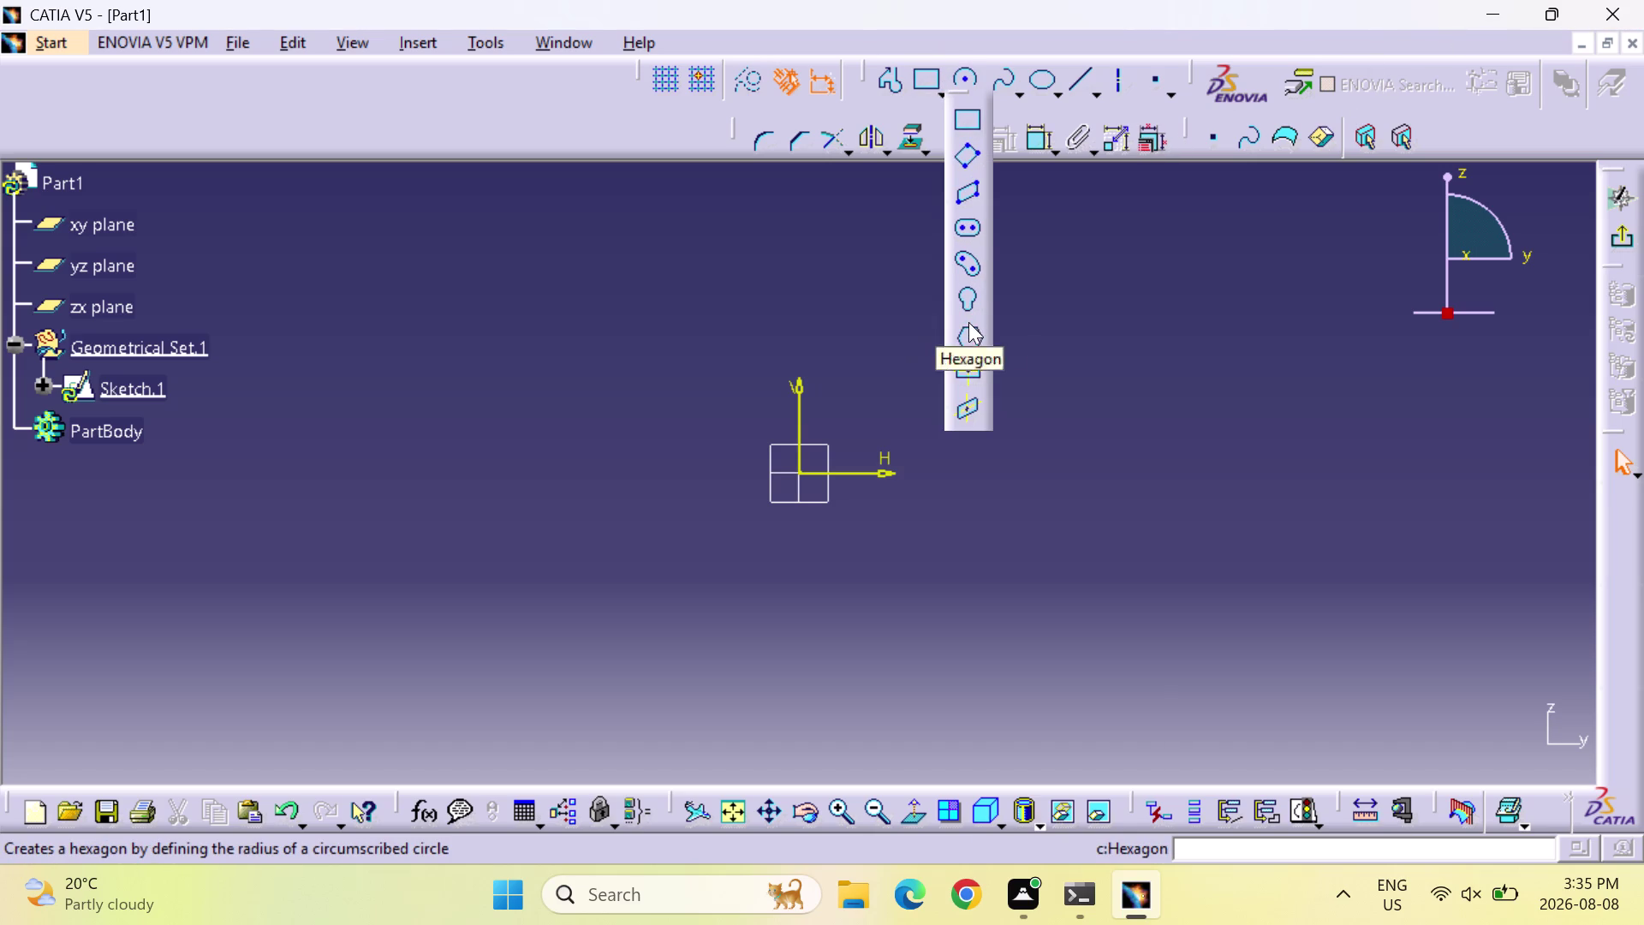
click(969, 333)
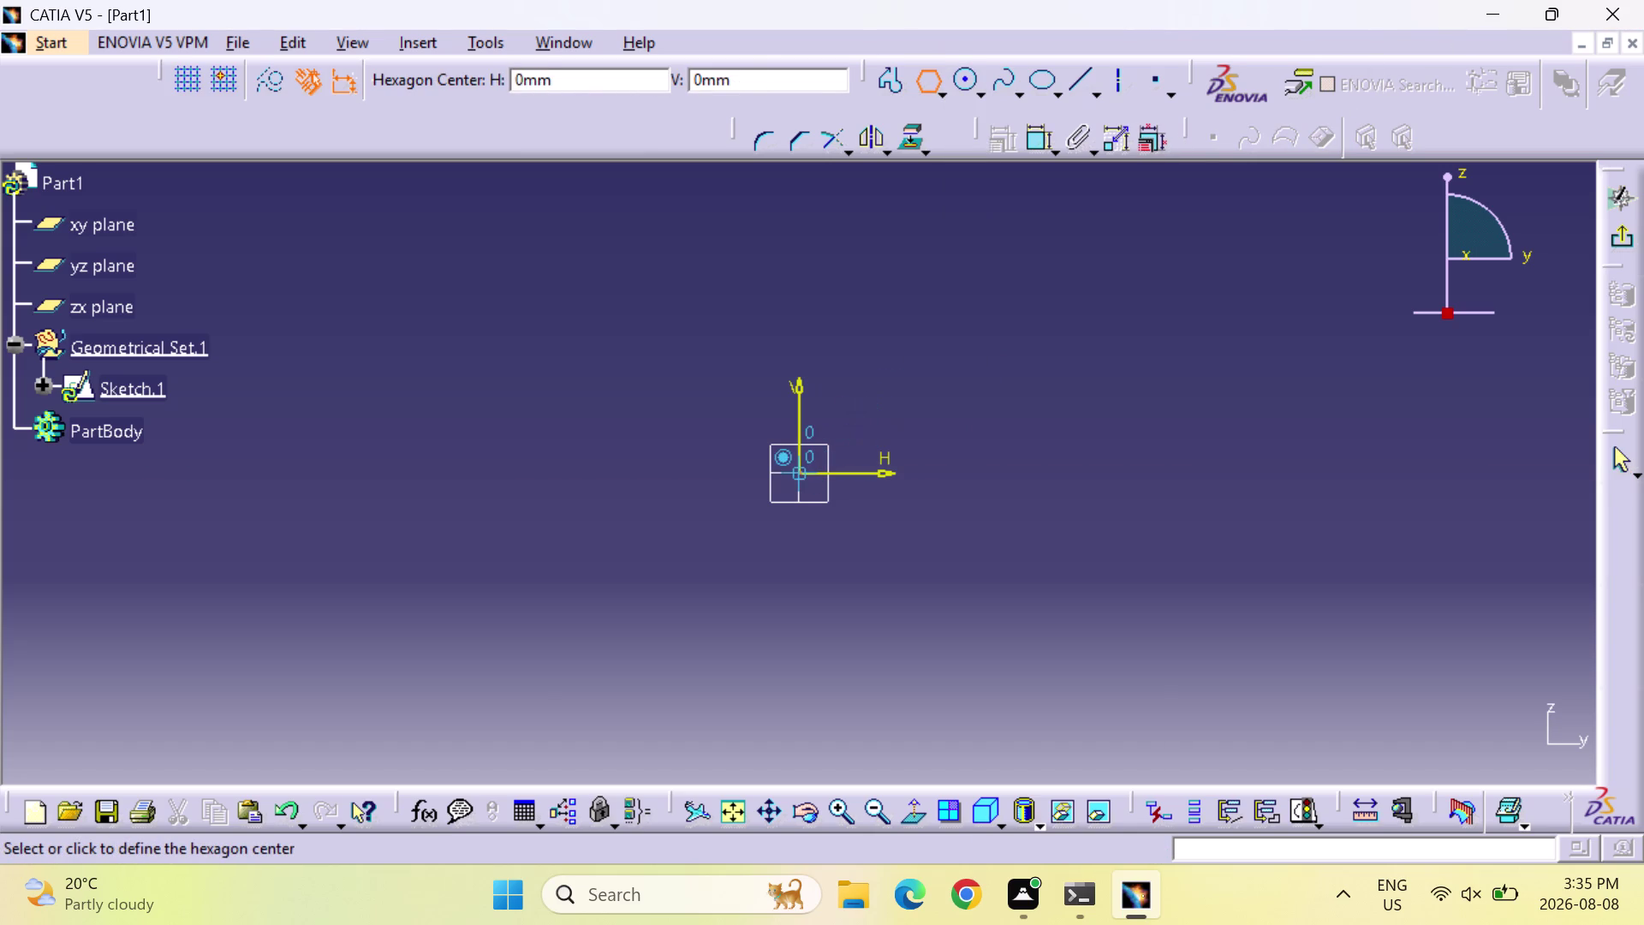
click(793, 473)
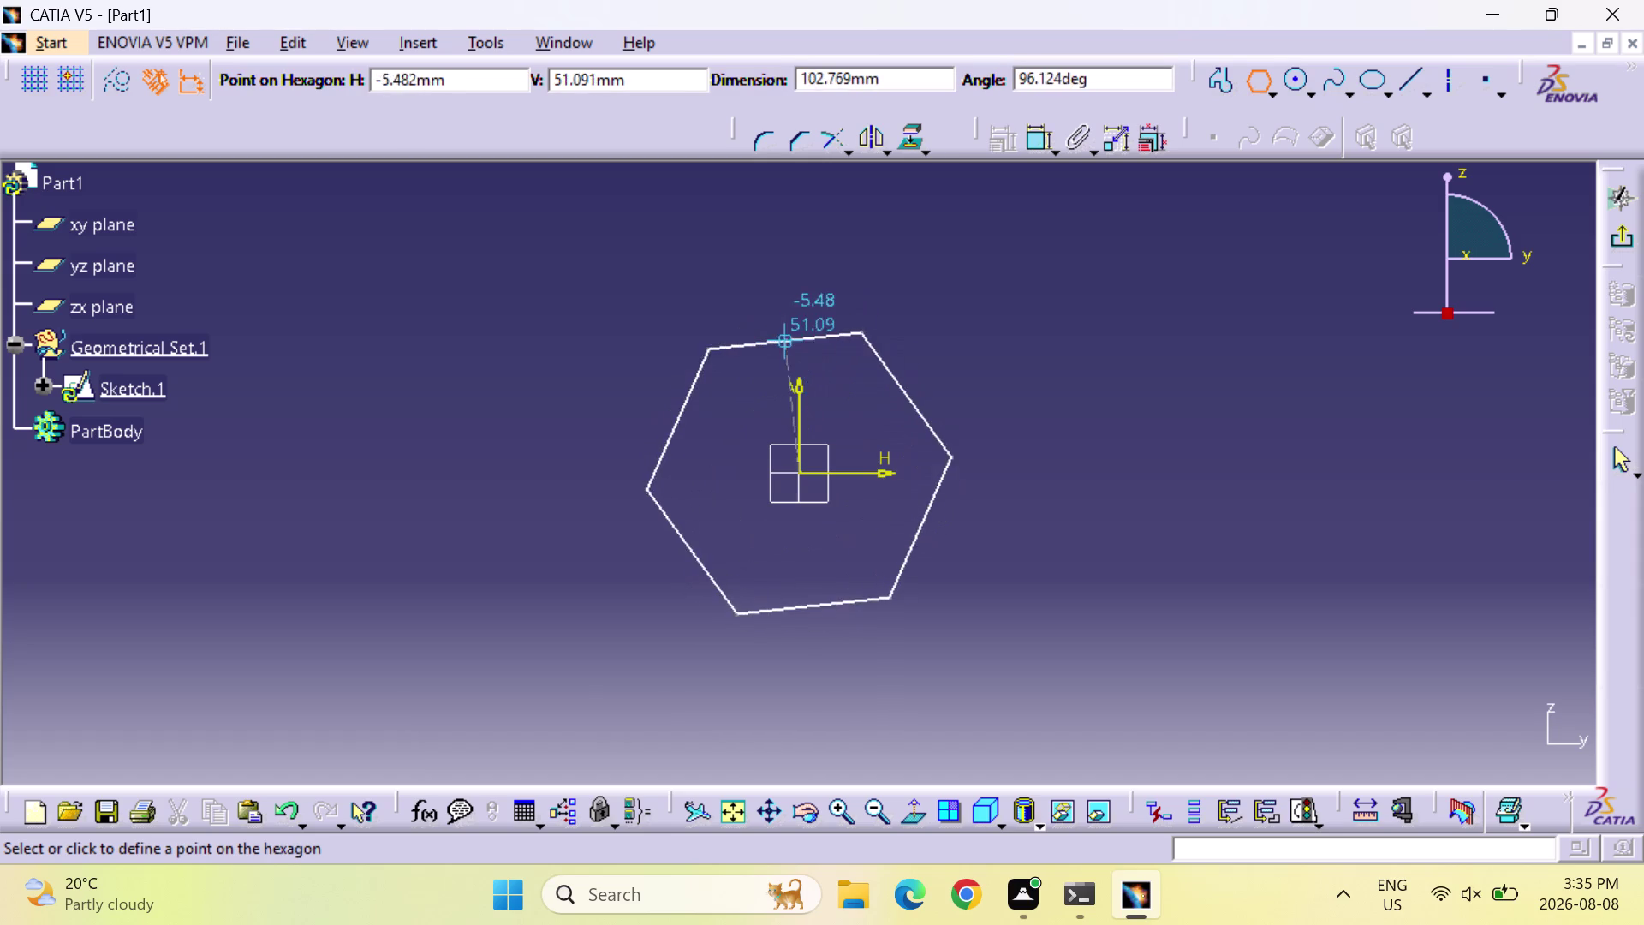
click(799, 330)
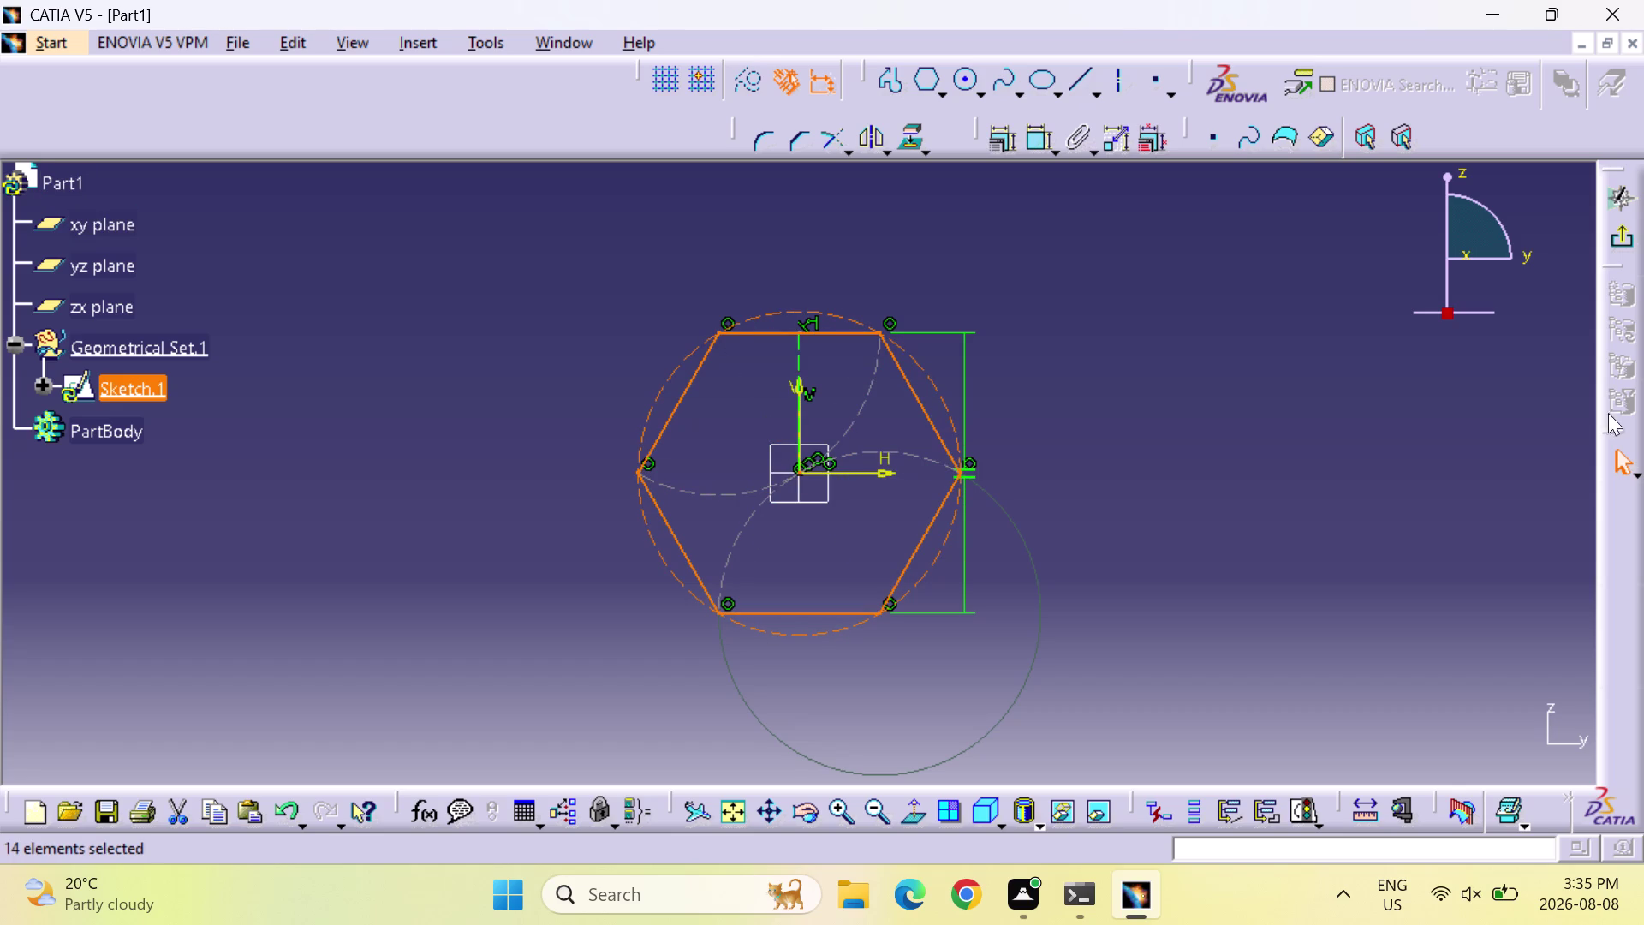
Regroup the sketcher toolbars into the top row and activate the Constraint tool.
drag(734, 131, 568, 85)
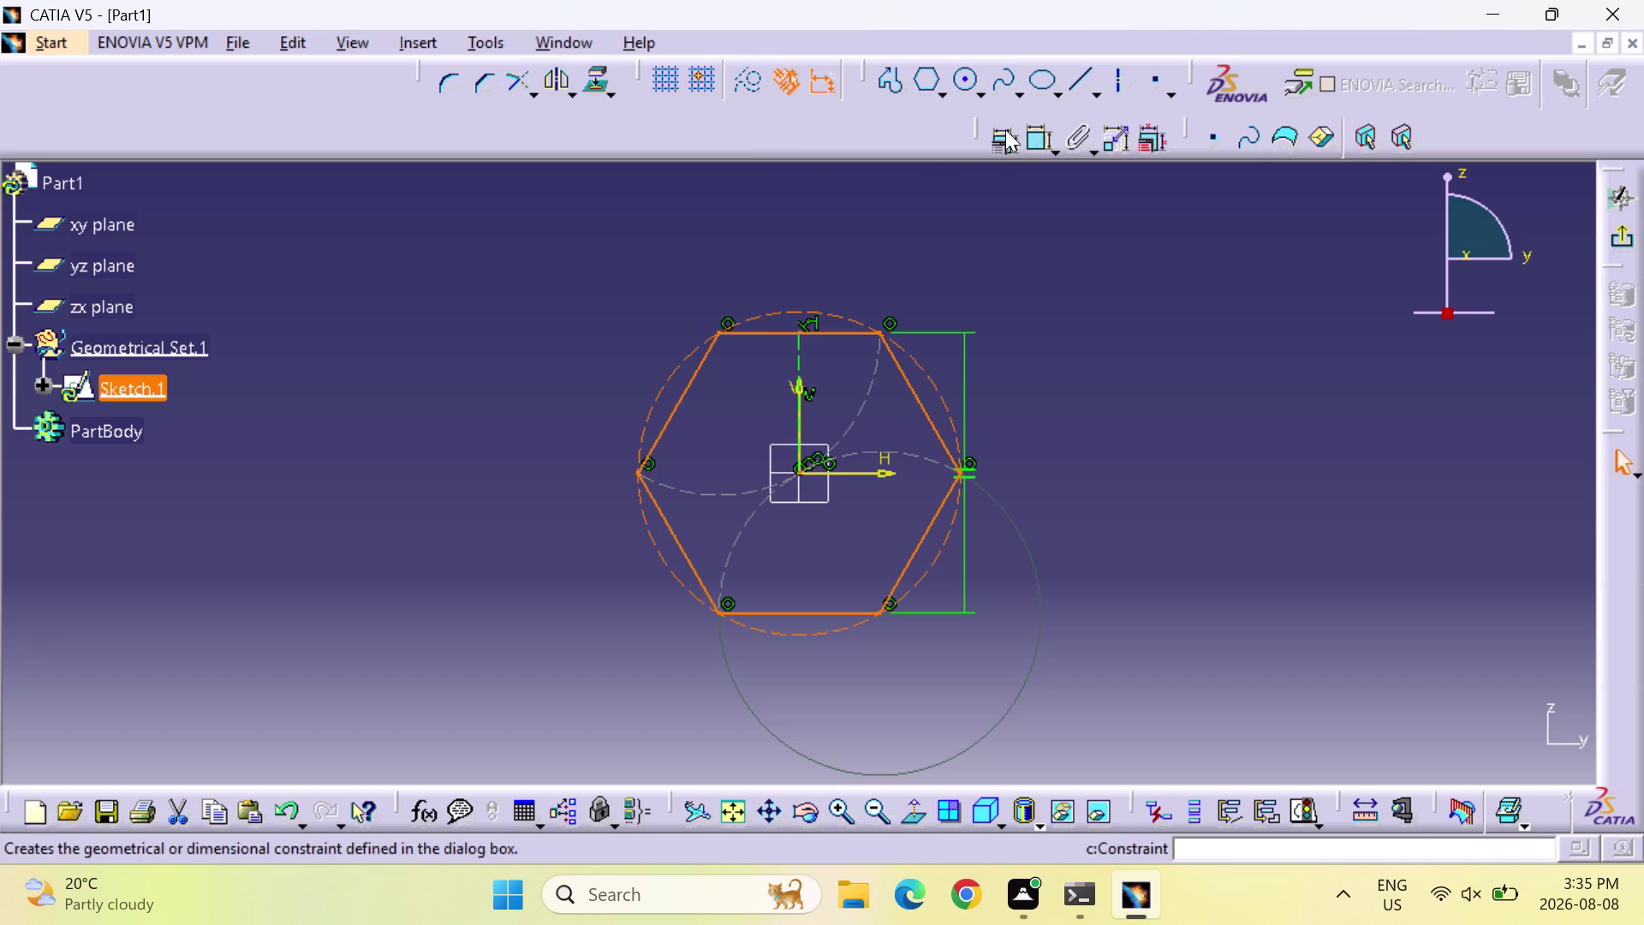
drag(976, 128, 366, 82)
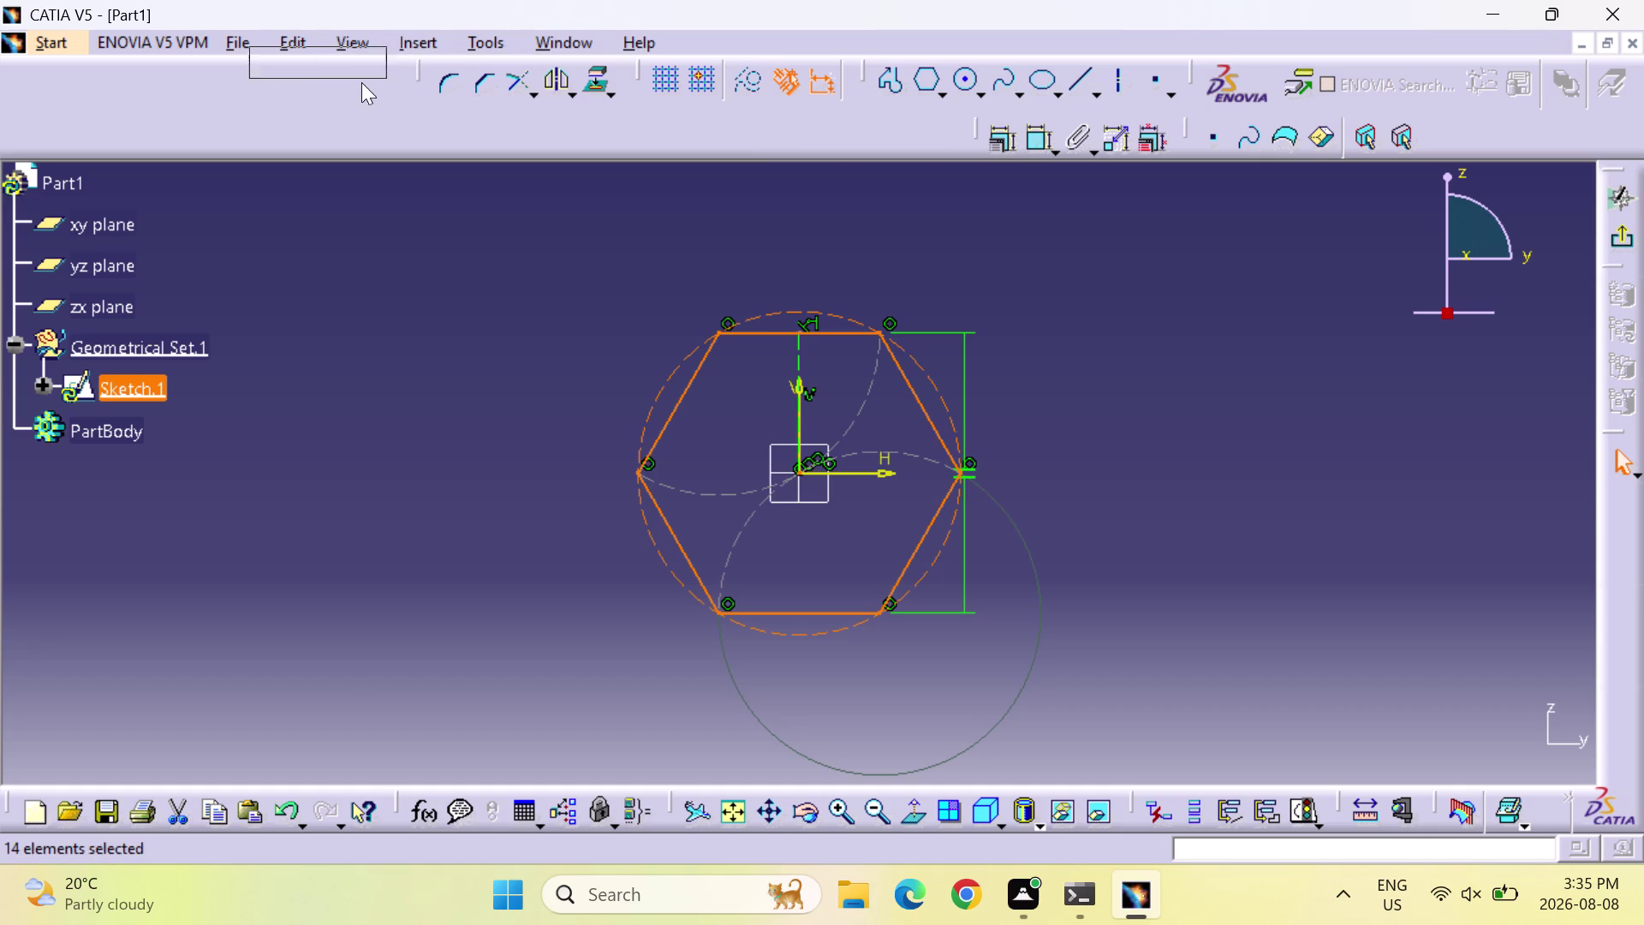
drag(367, 82, 361, 82)
drag(1188, 126, 845, 112)
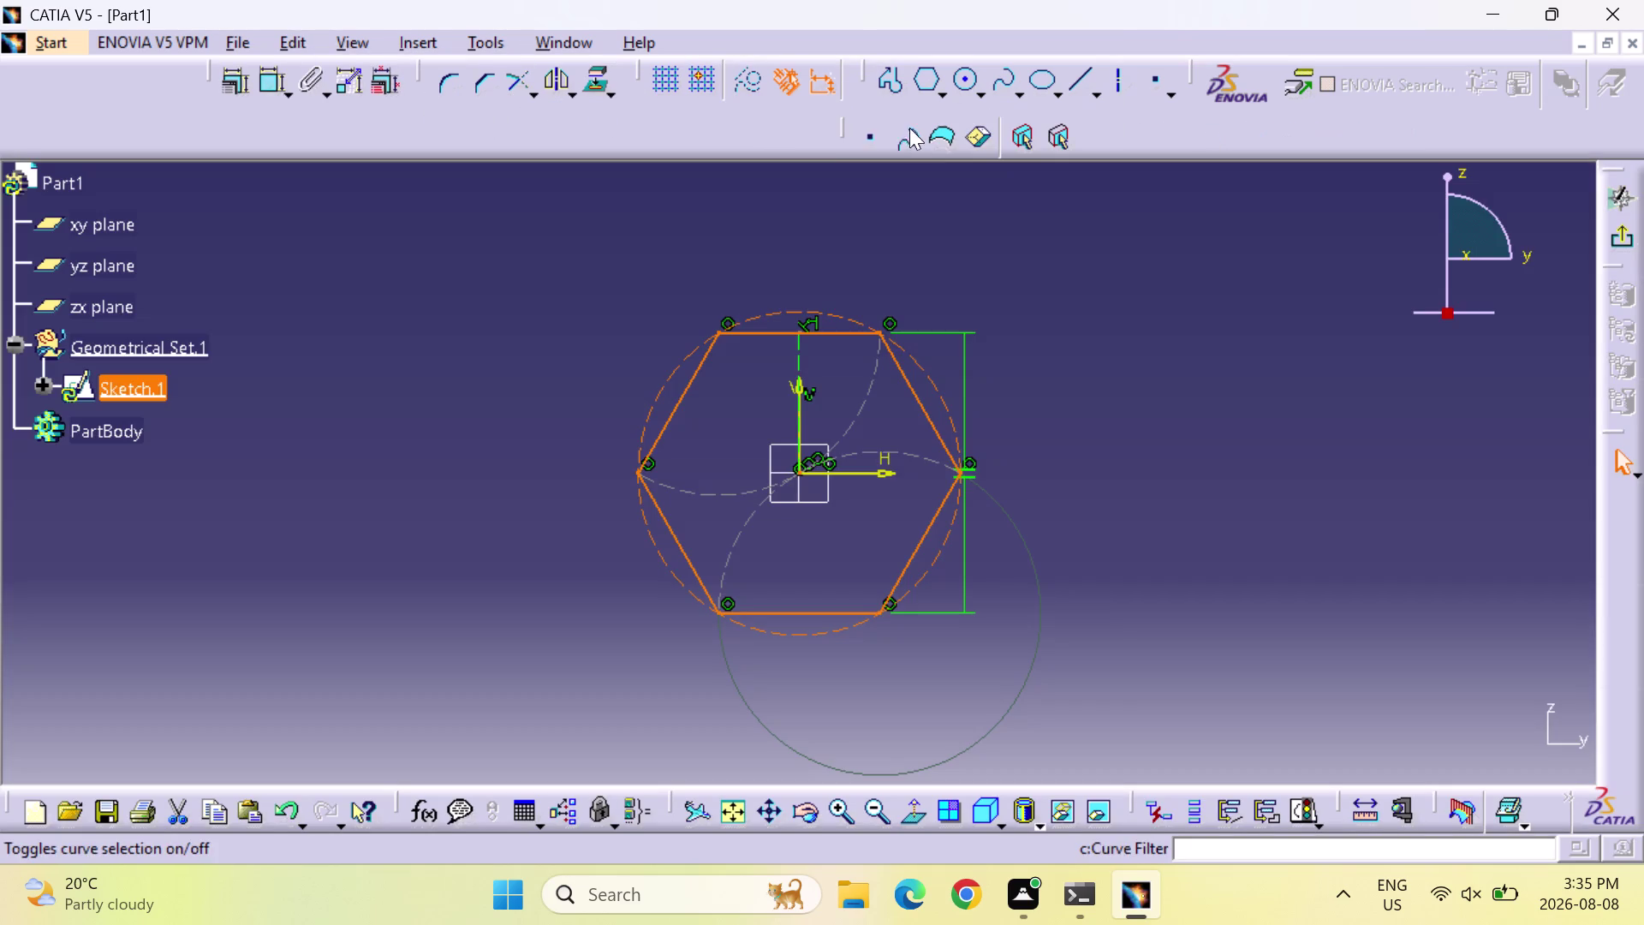
drag(844, 124, 112, 92)
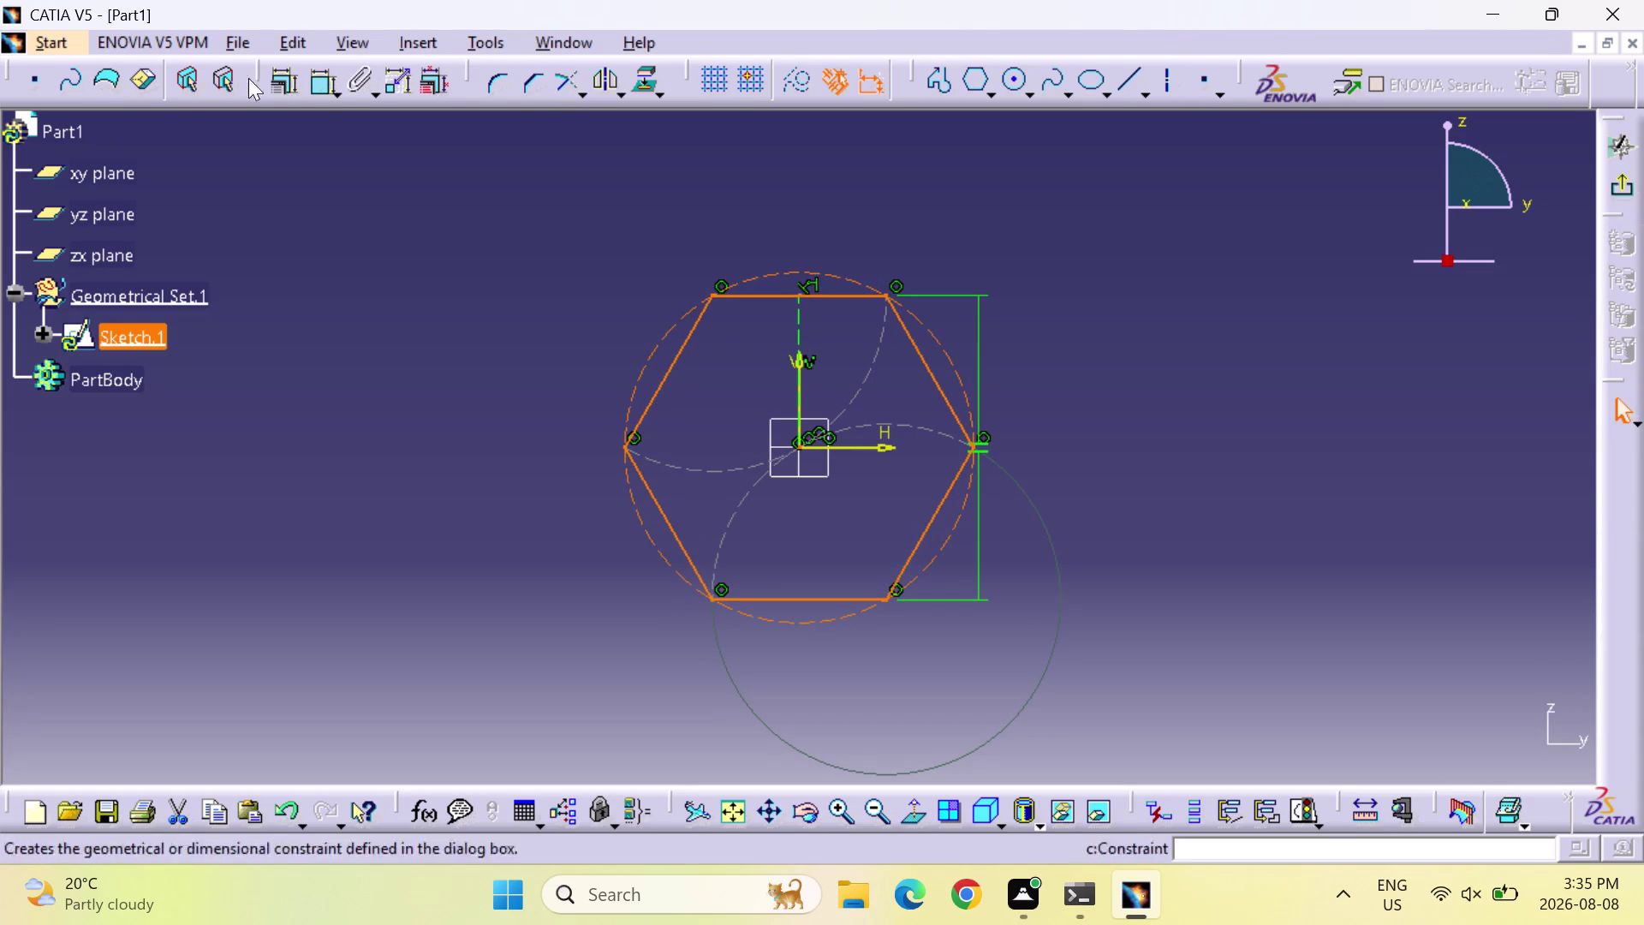
click(315, 81)
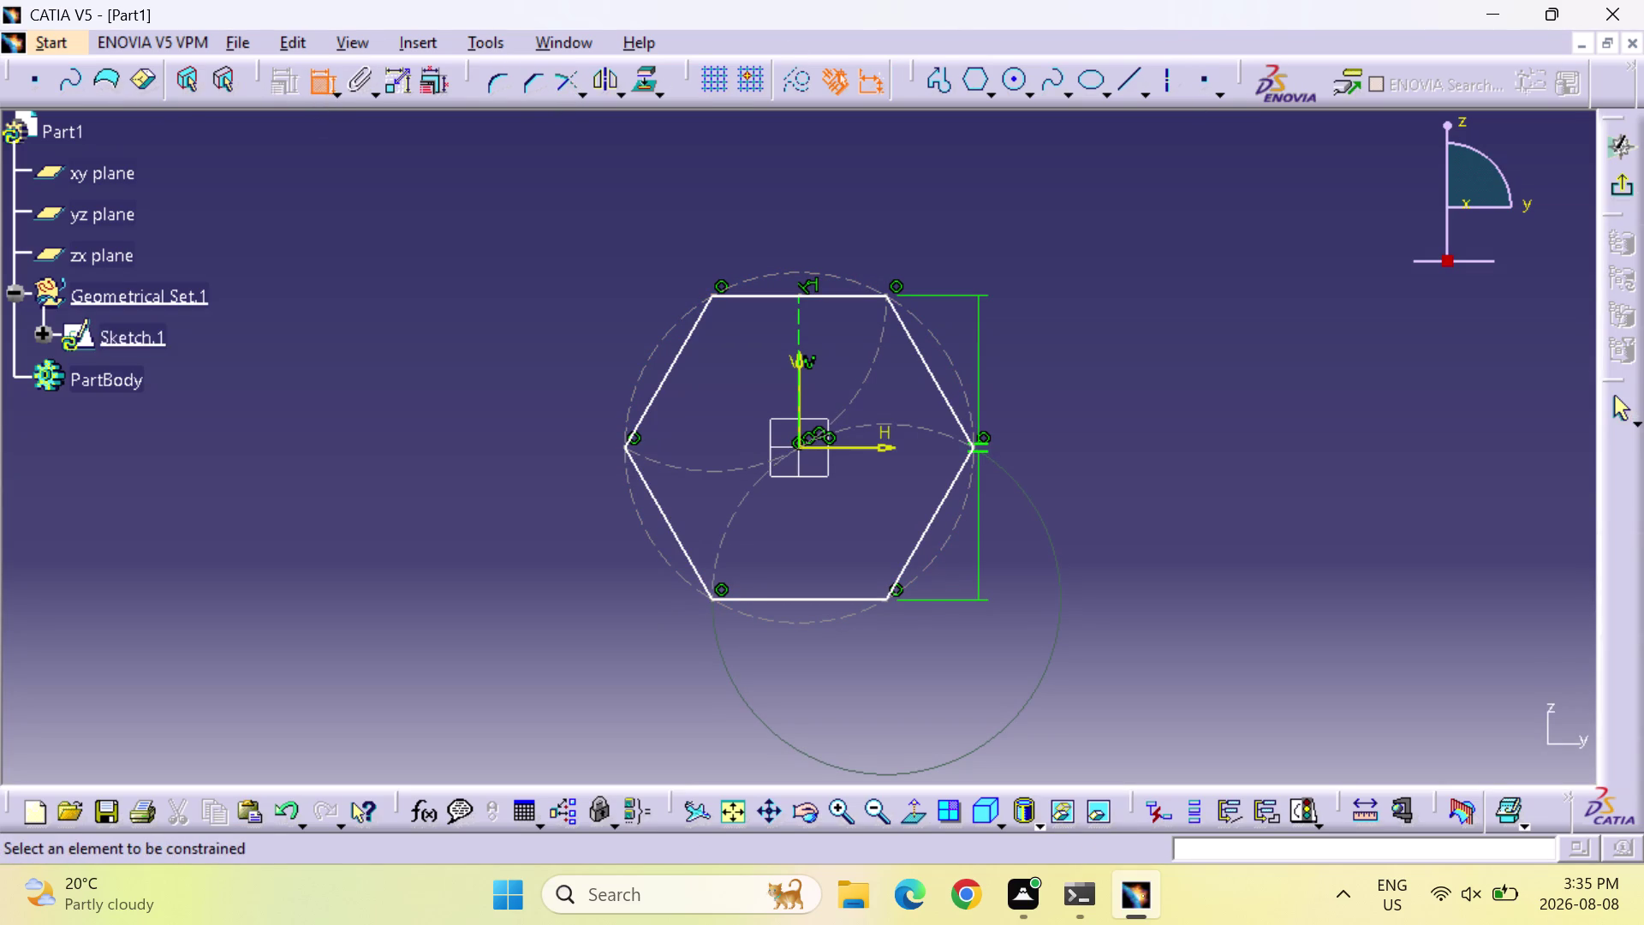
Dimension the hexagon's bottom edge to 50 and exit the sketch.
click(775, 596)
click(771, 657)
double_click(769, 644)
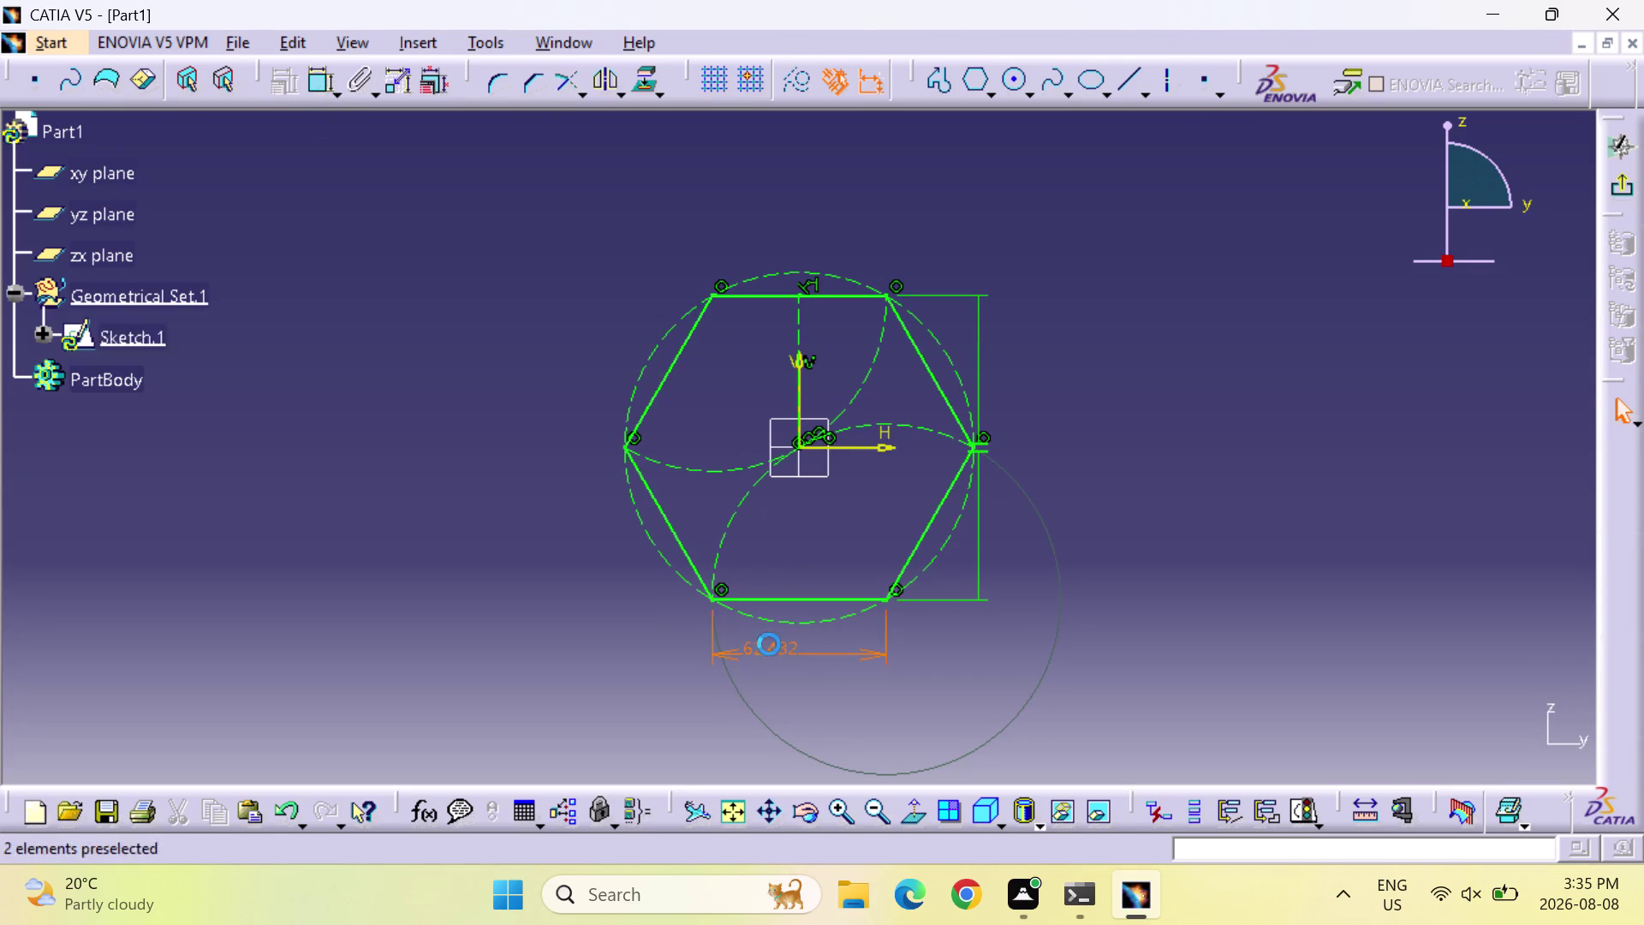
text(50)
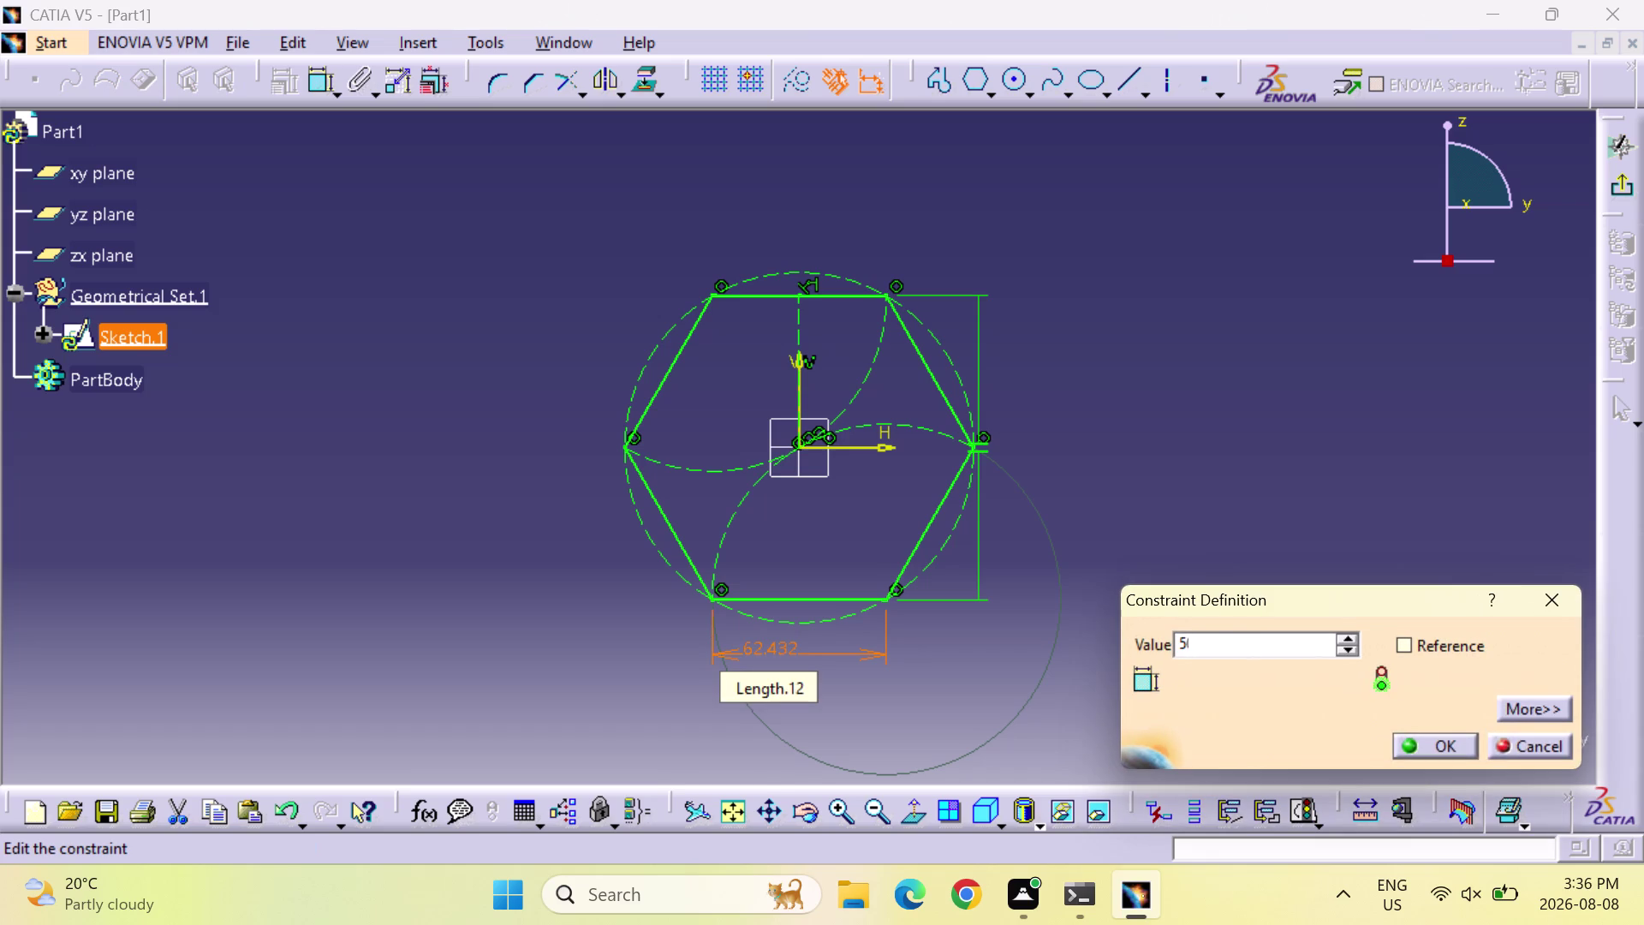
key(Return)
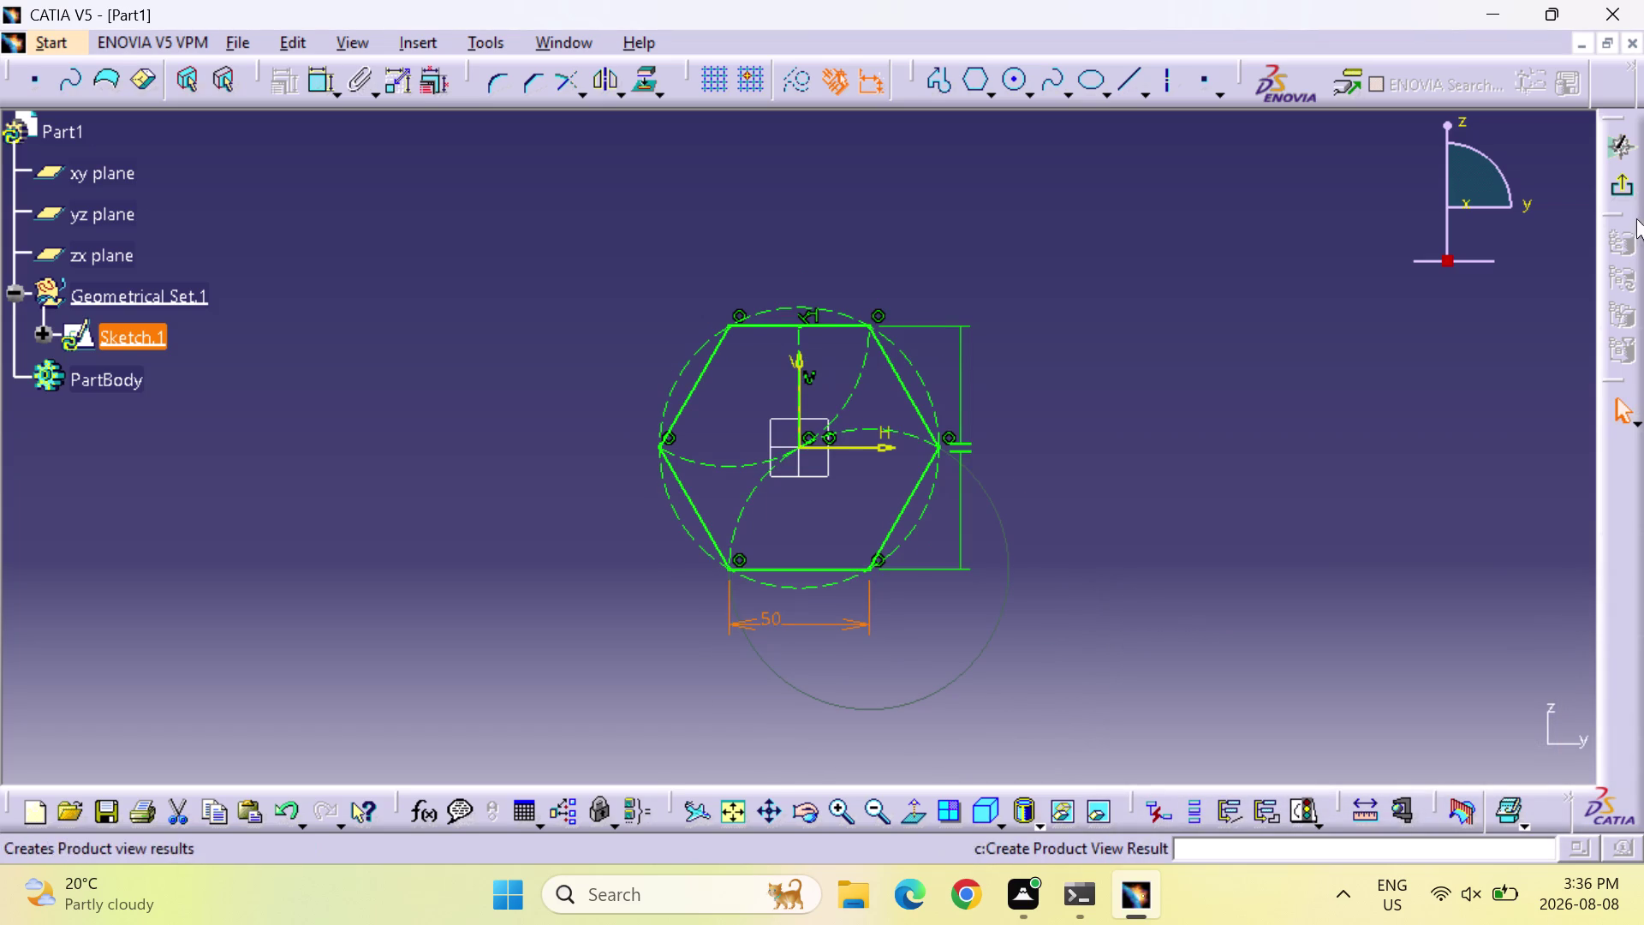
click(1634, 183)
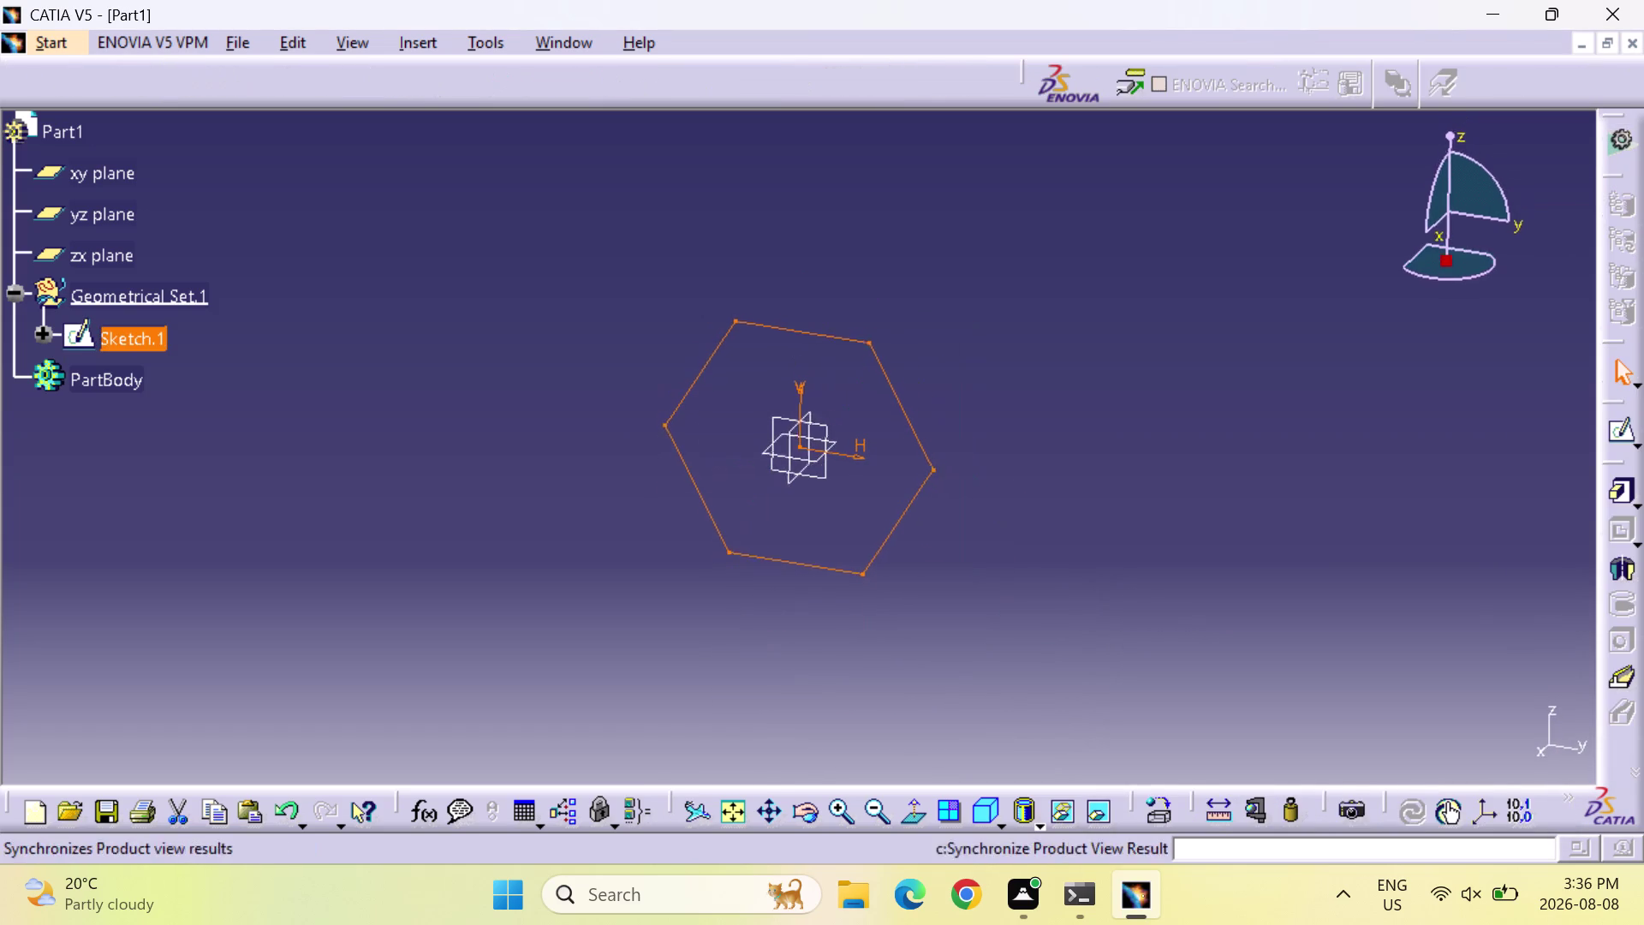
Pad the hexagon sketch 30 mm into the solid bolt head.
click(1625, 489)
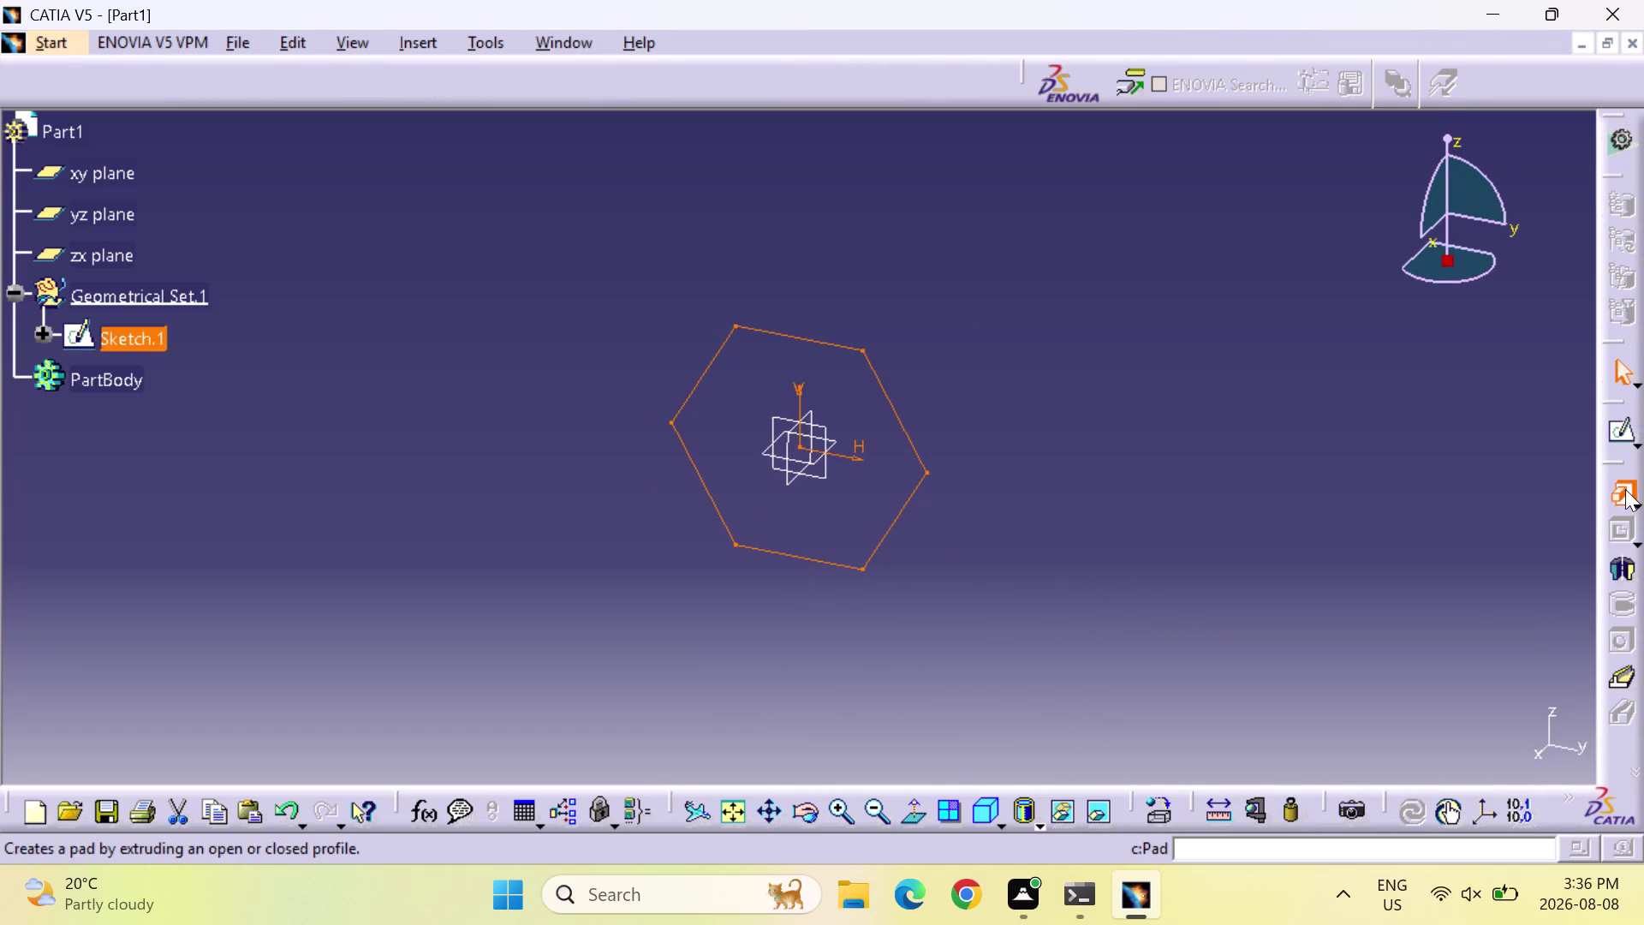
click(1030, 500)
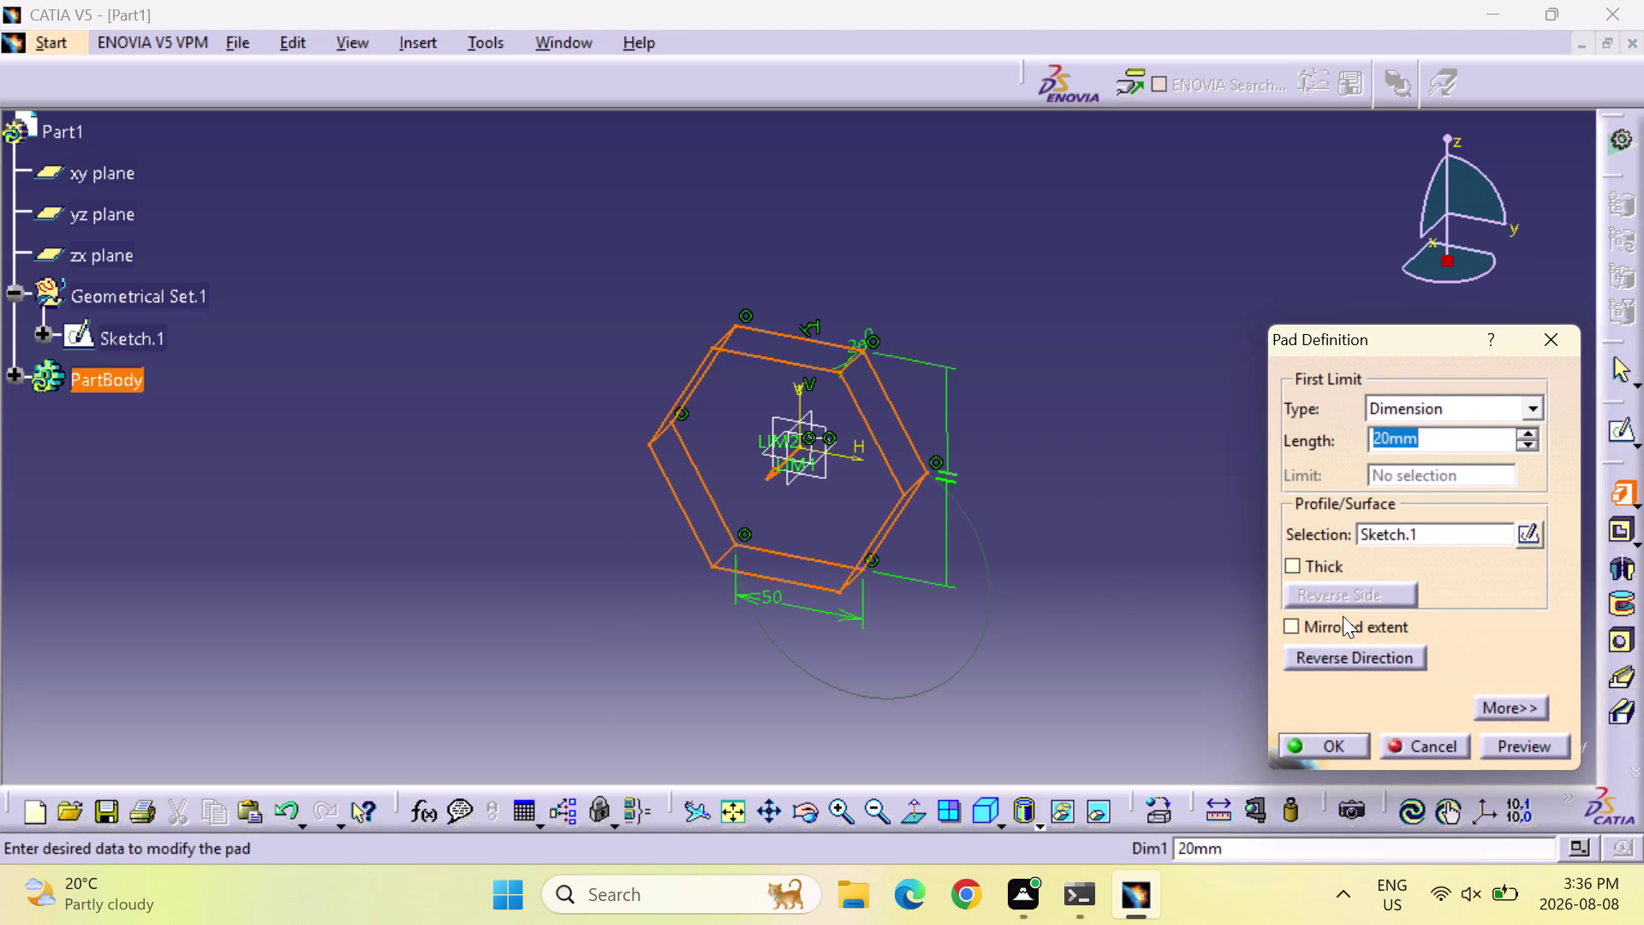
text(3)
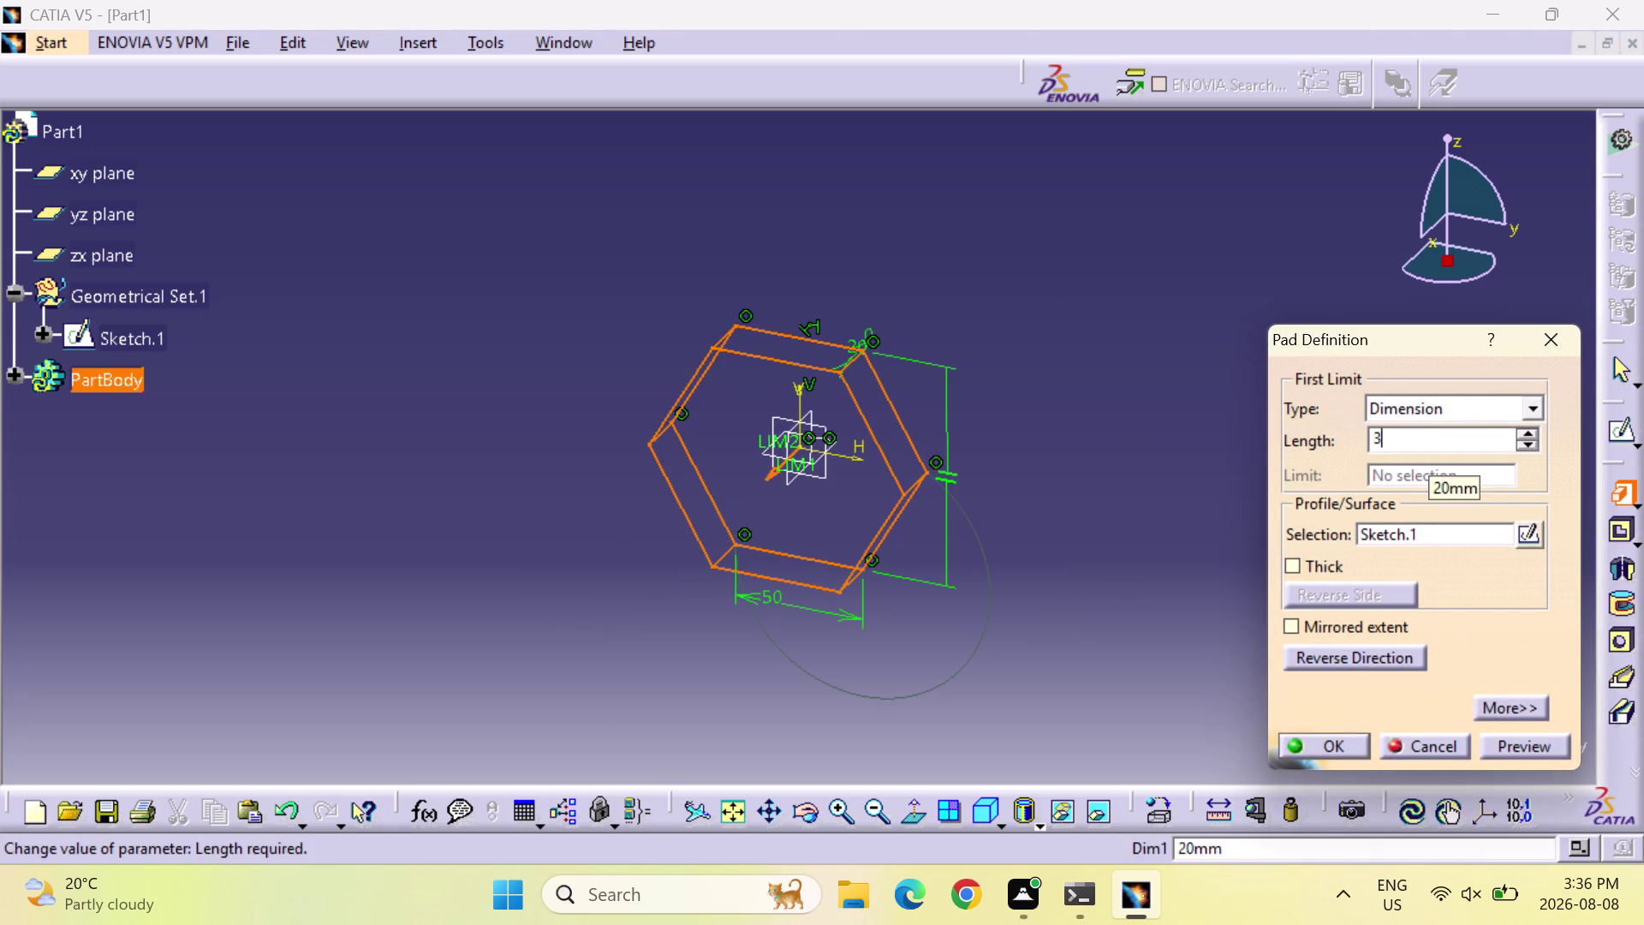
text(0)
click(1519, 739)
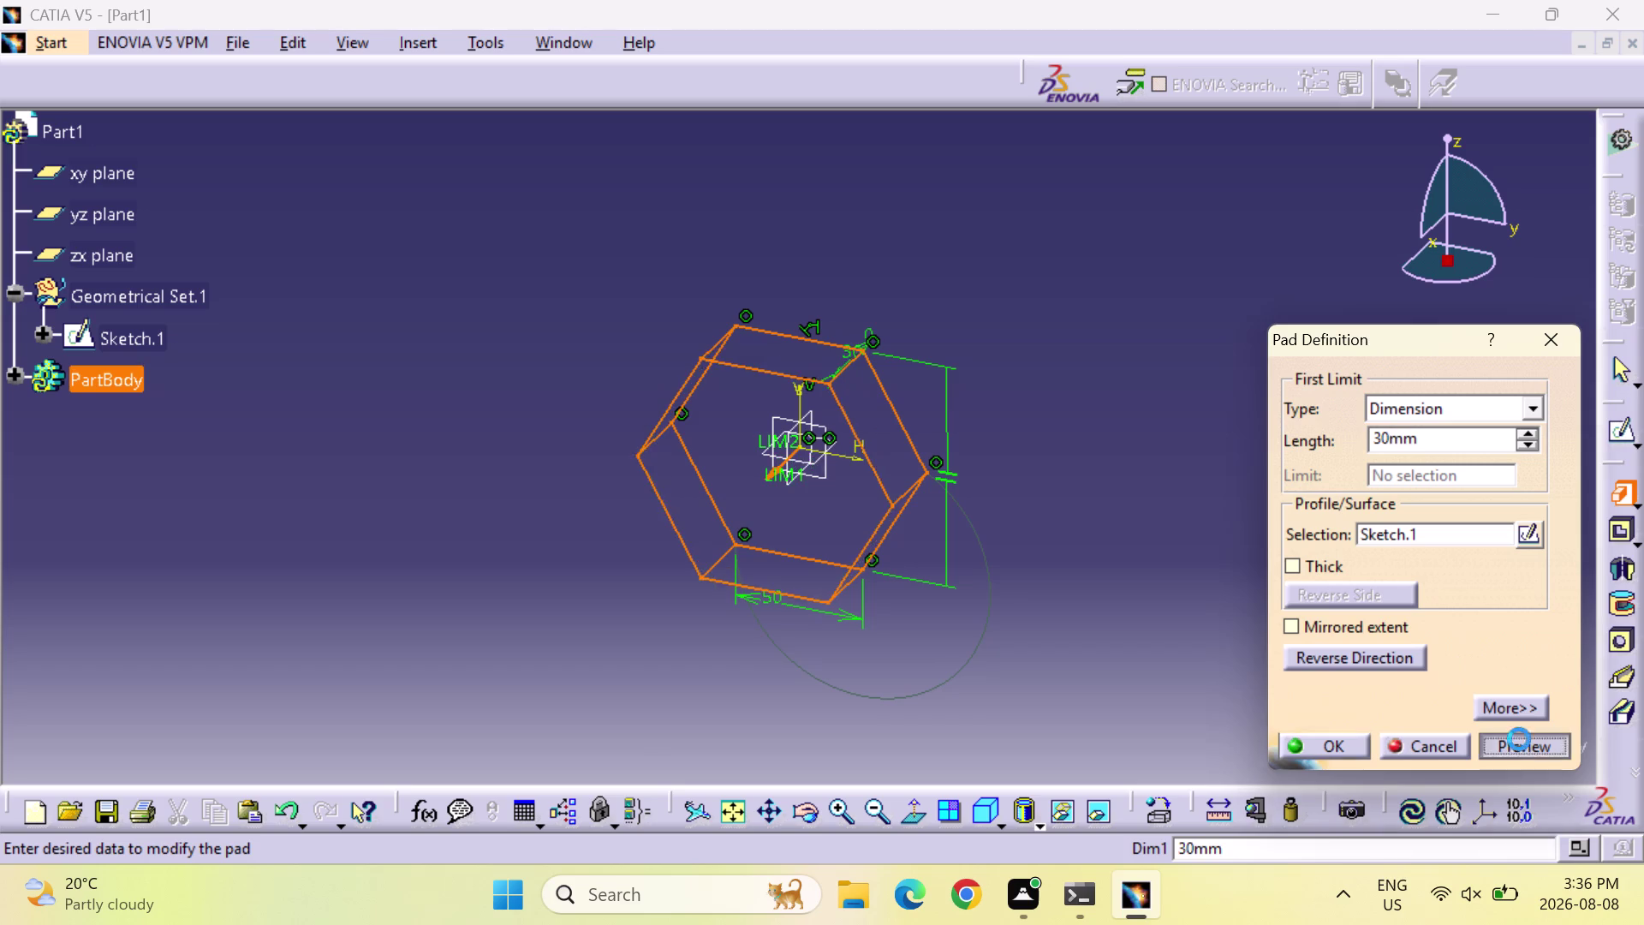
click(1350, 732)
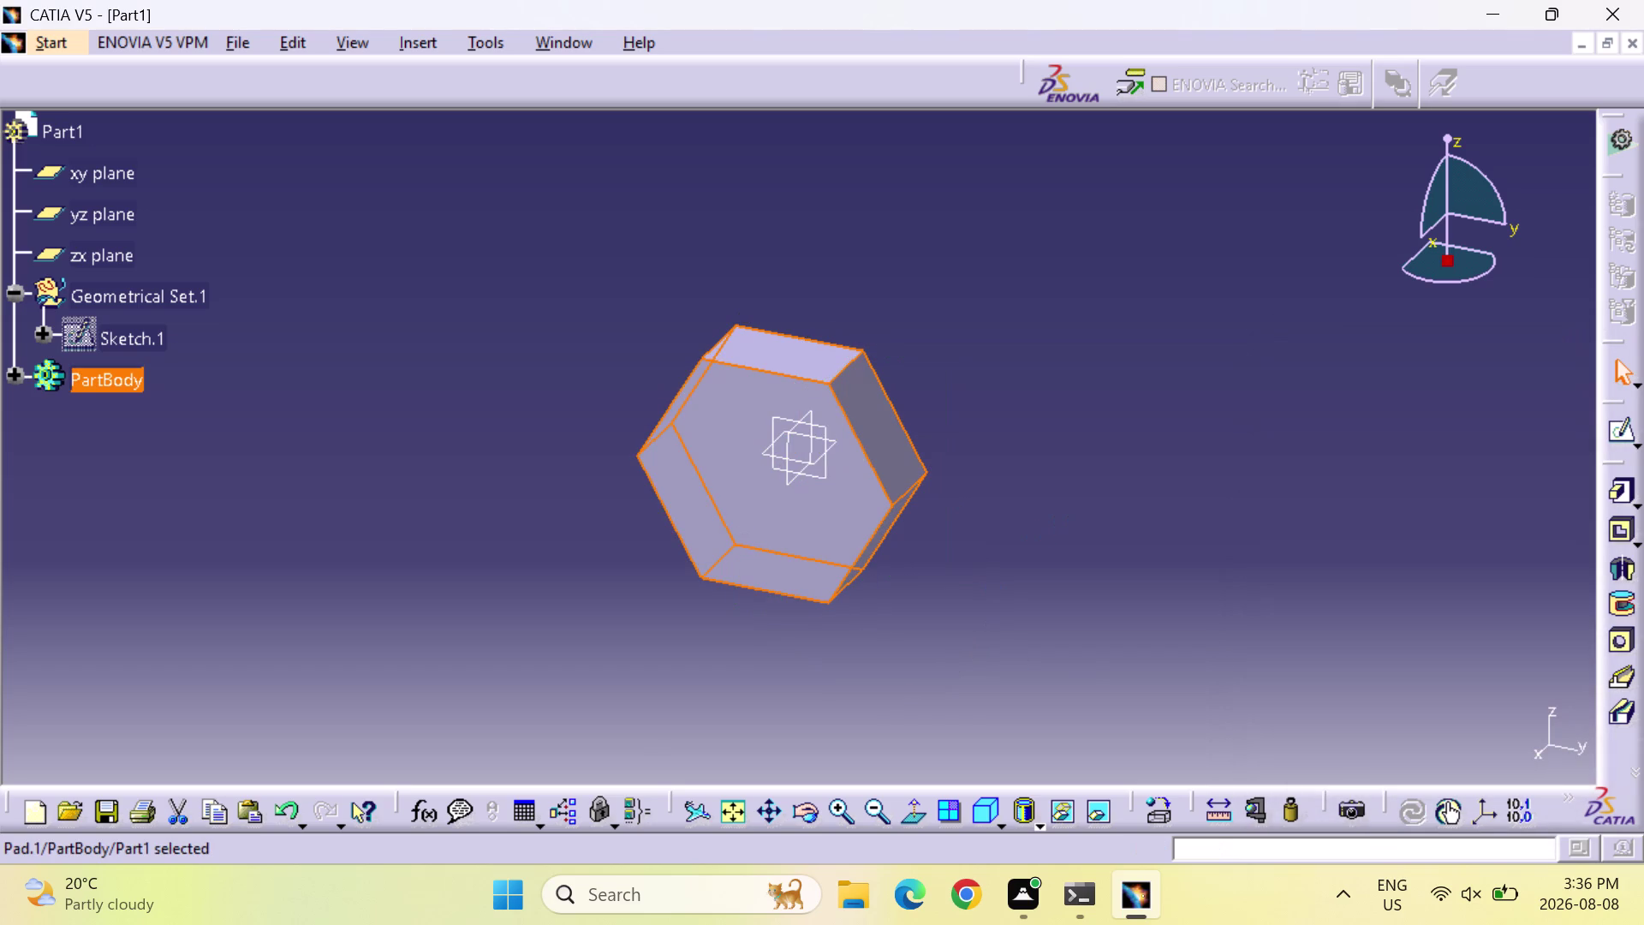
click(862, 503)
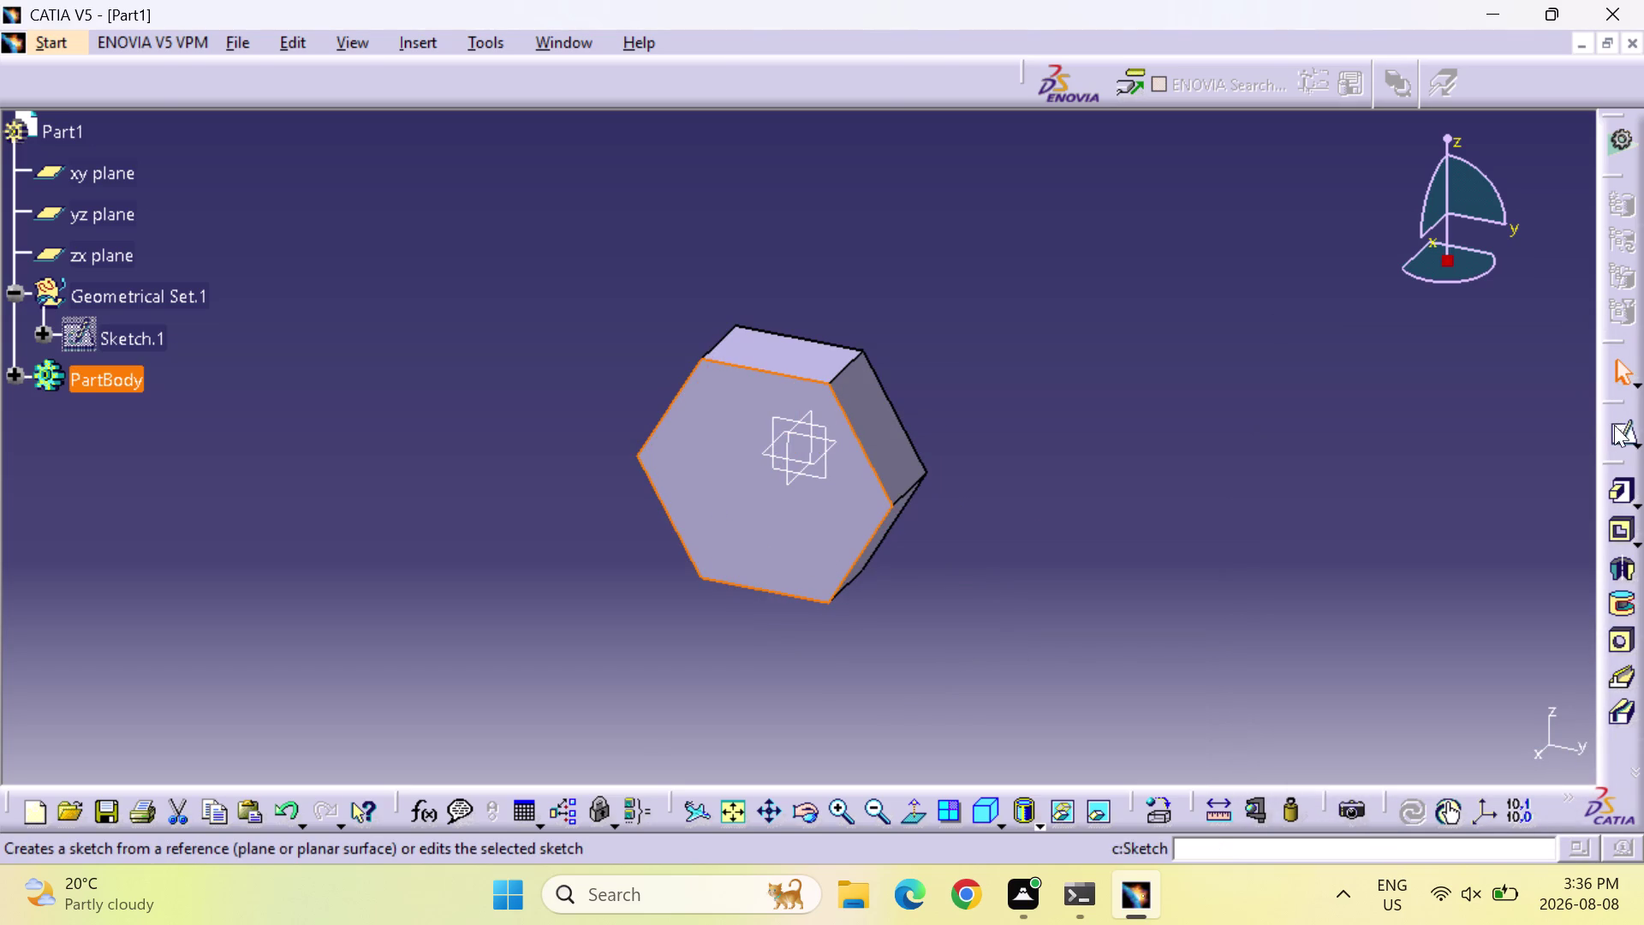
Open a sketch on the hex head face and draw a circle centred at the origin.
click(1614, 434)
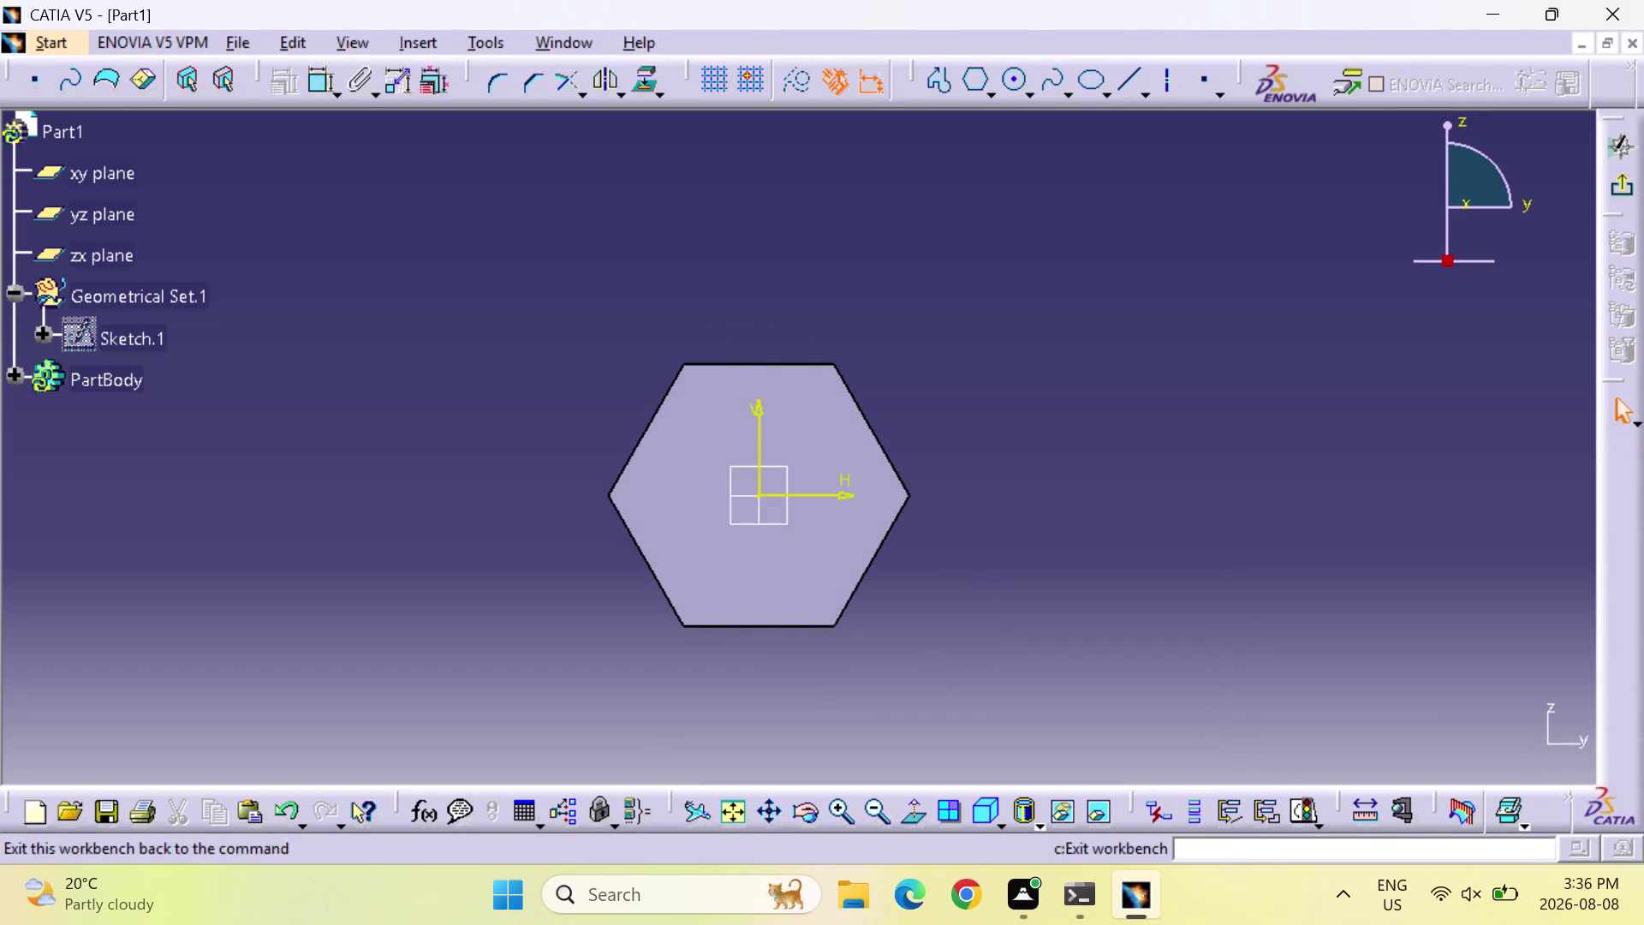
click(1019, 81)
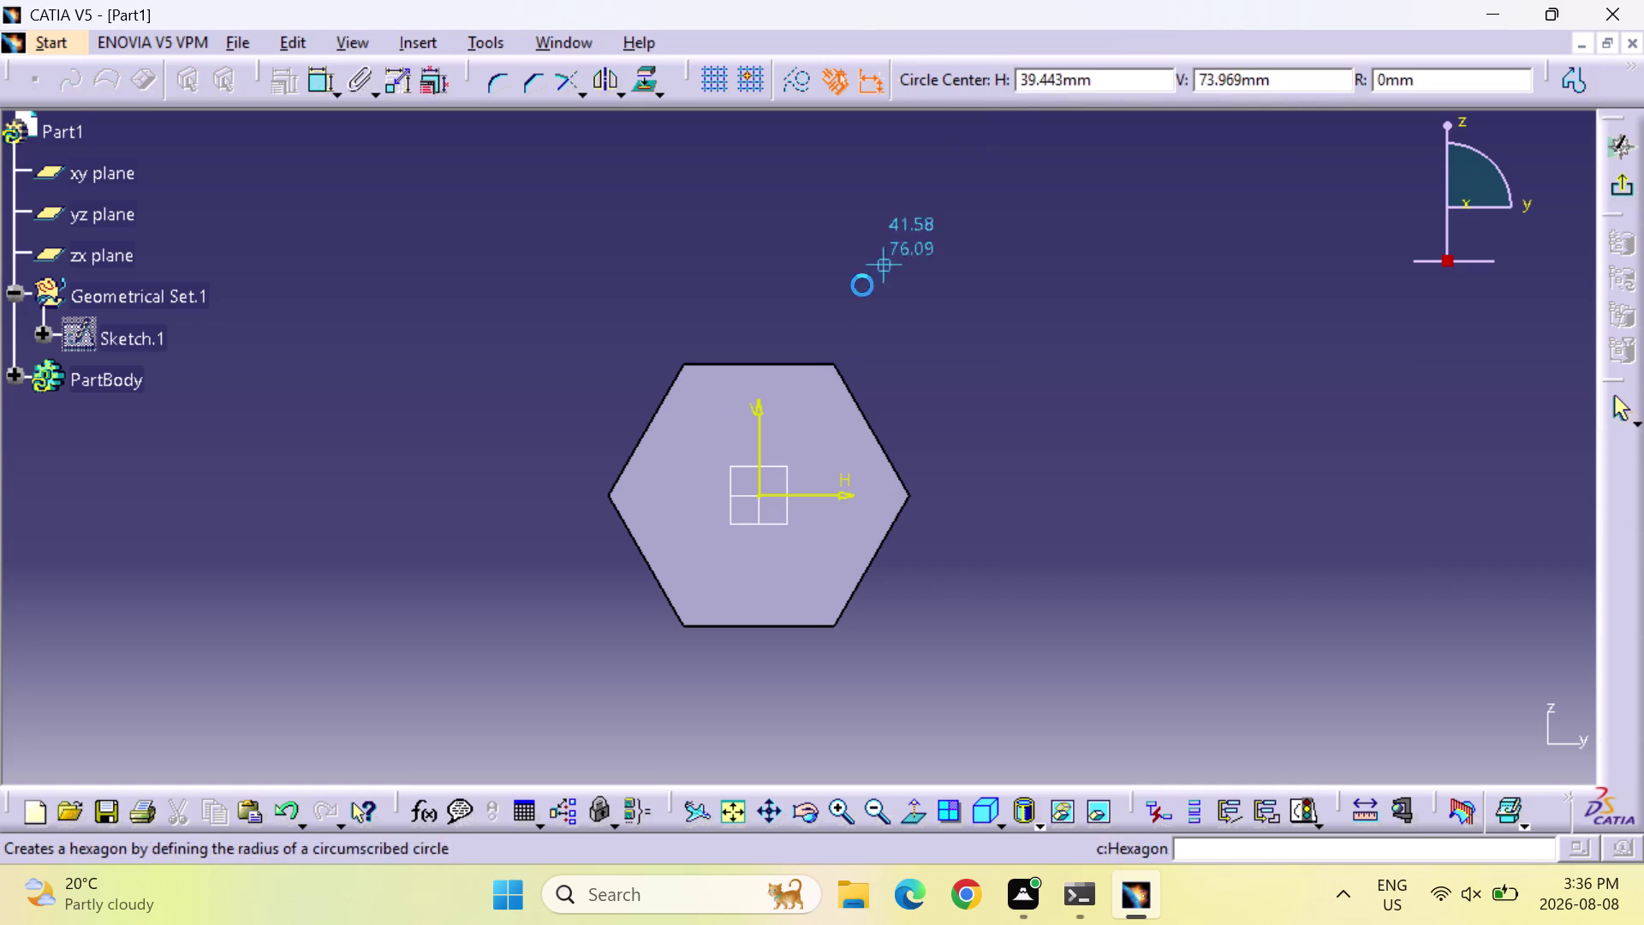
click(761, 494)
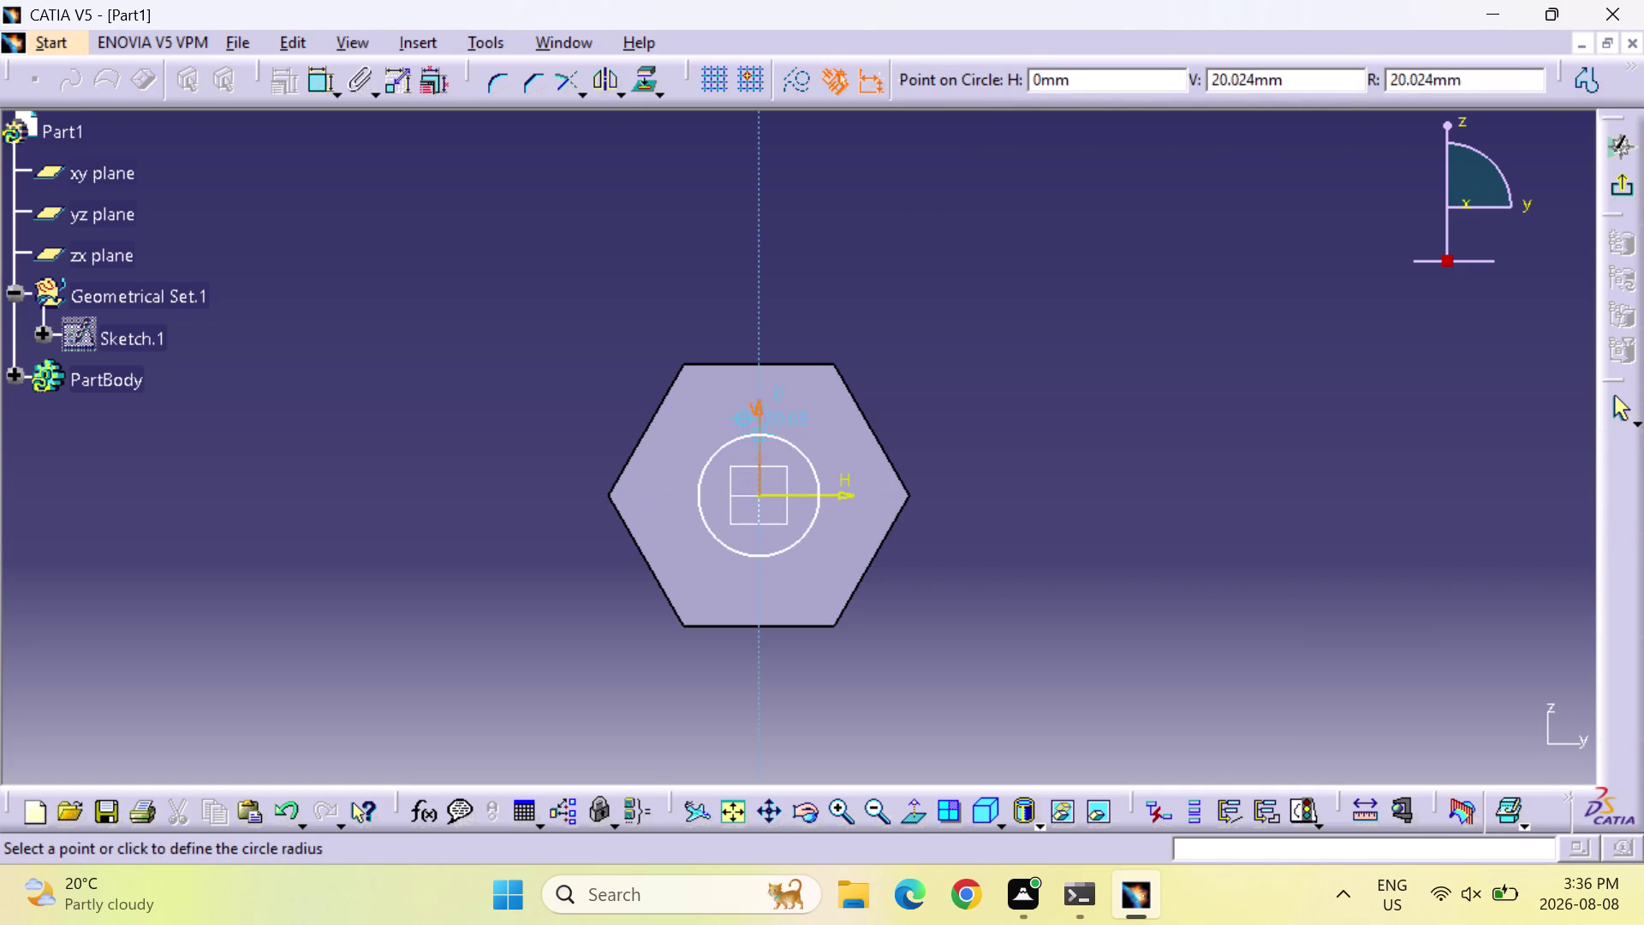
click(761, 426)
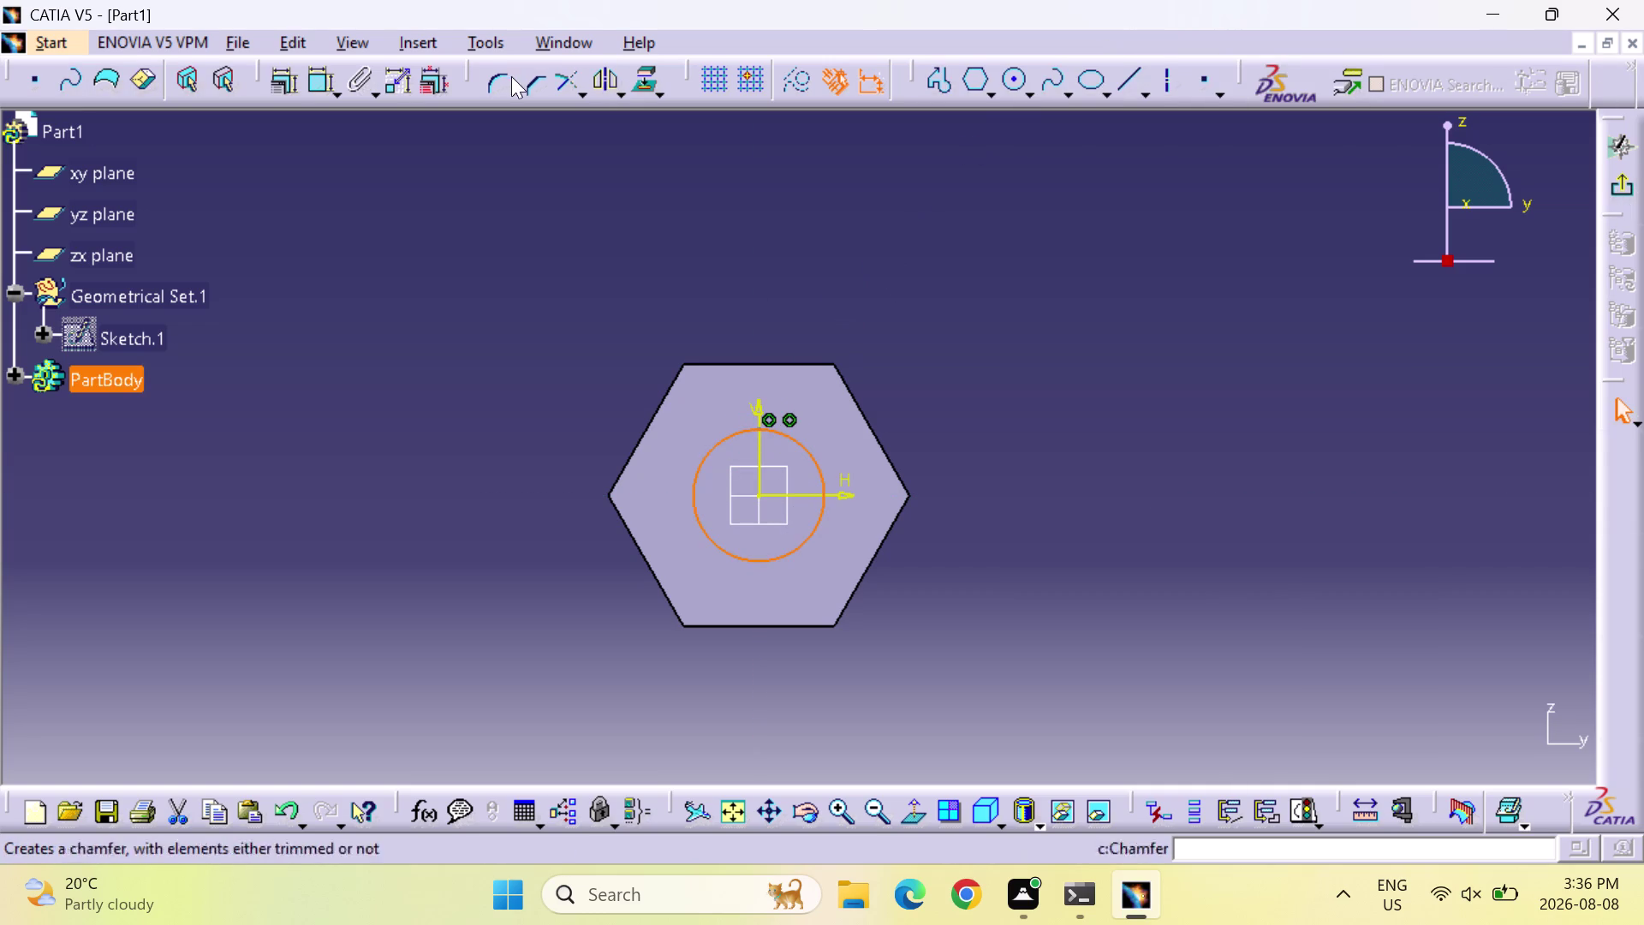
Constrain the circle's diameter to 30 and exit the sketch.
click(321, 89)
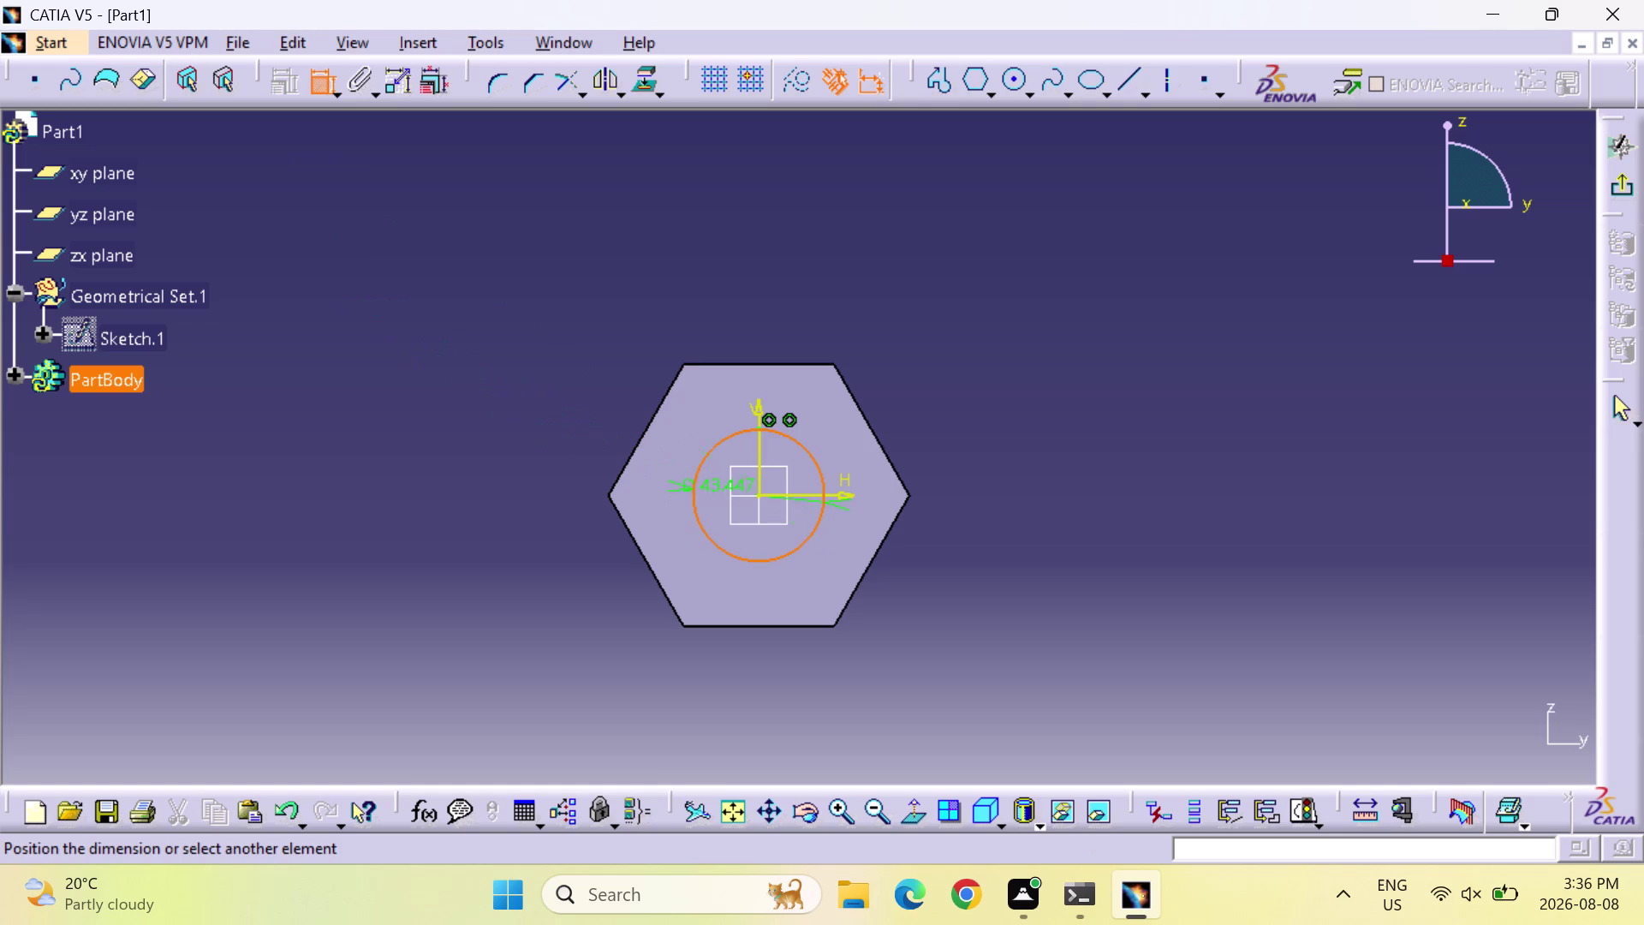
click(931, 425)
double_click(932, 417)
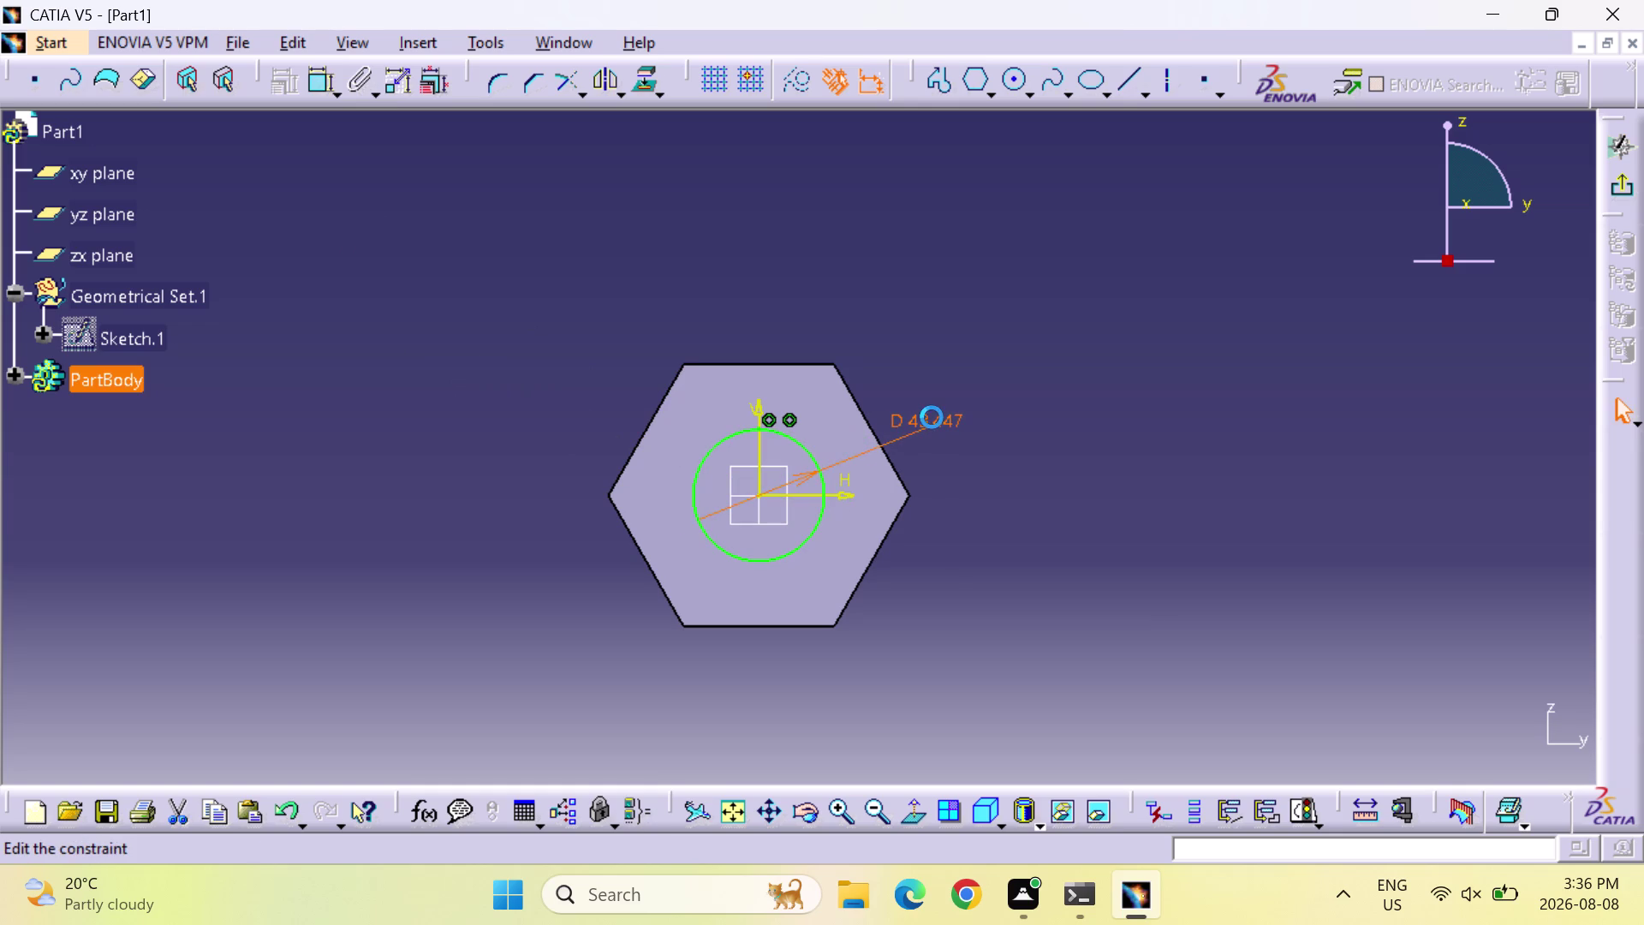
text(30)
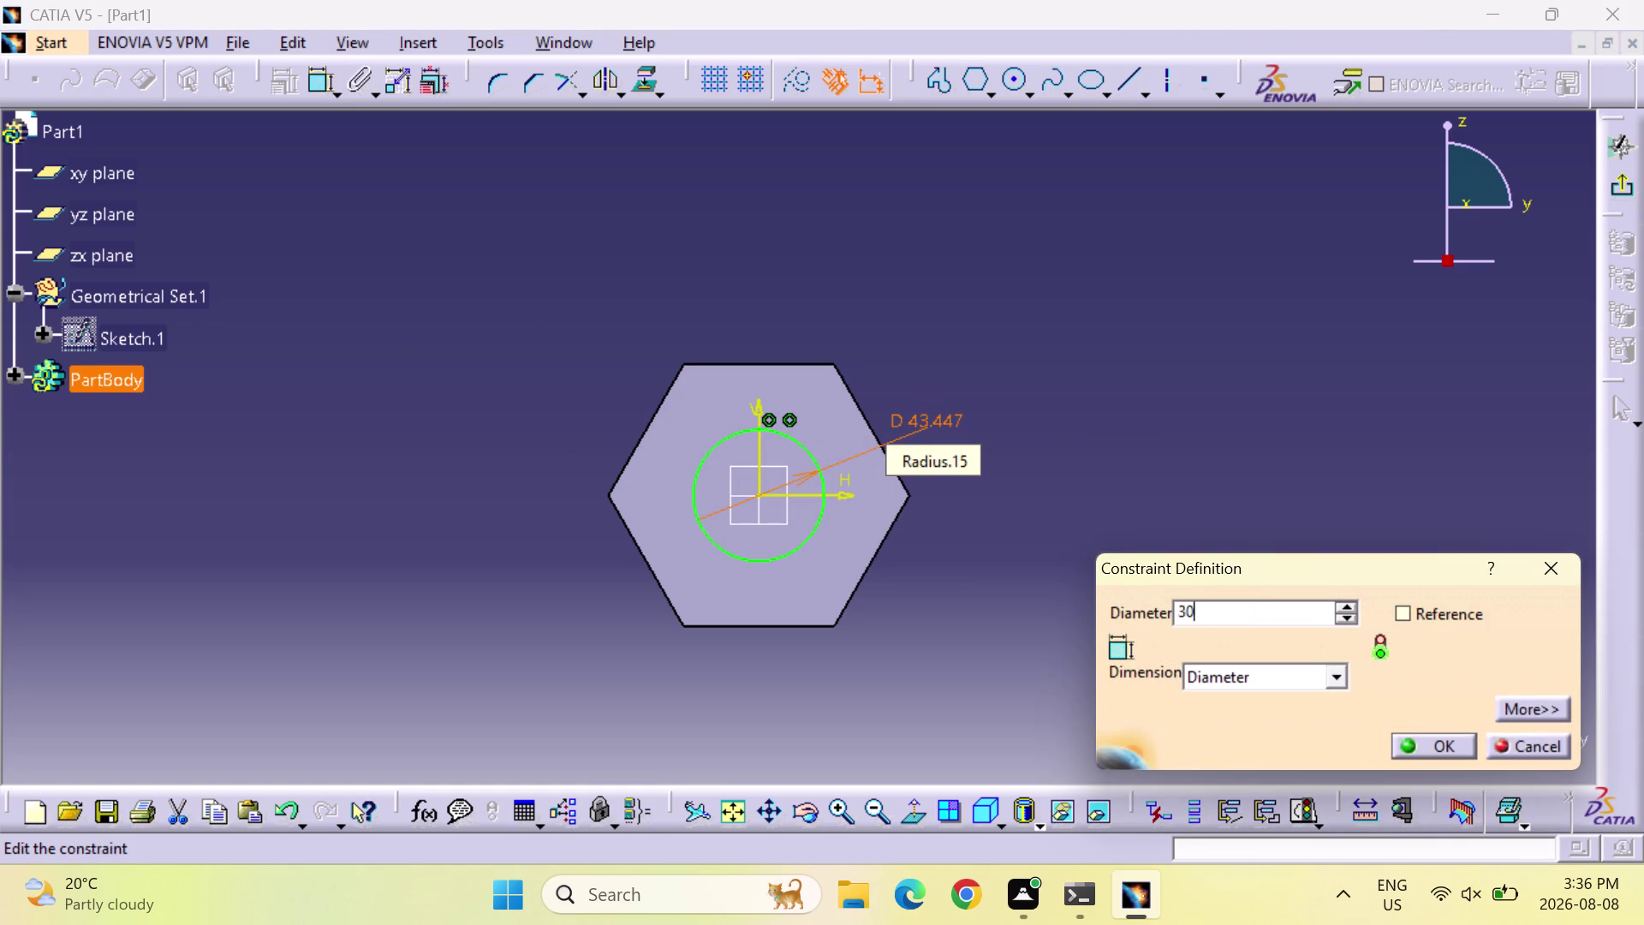
key(Return)
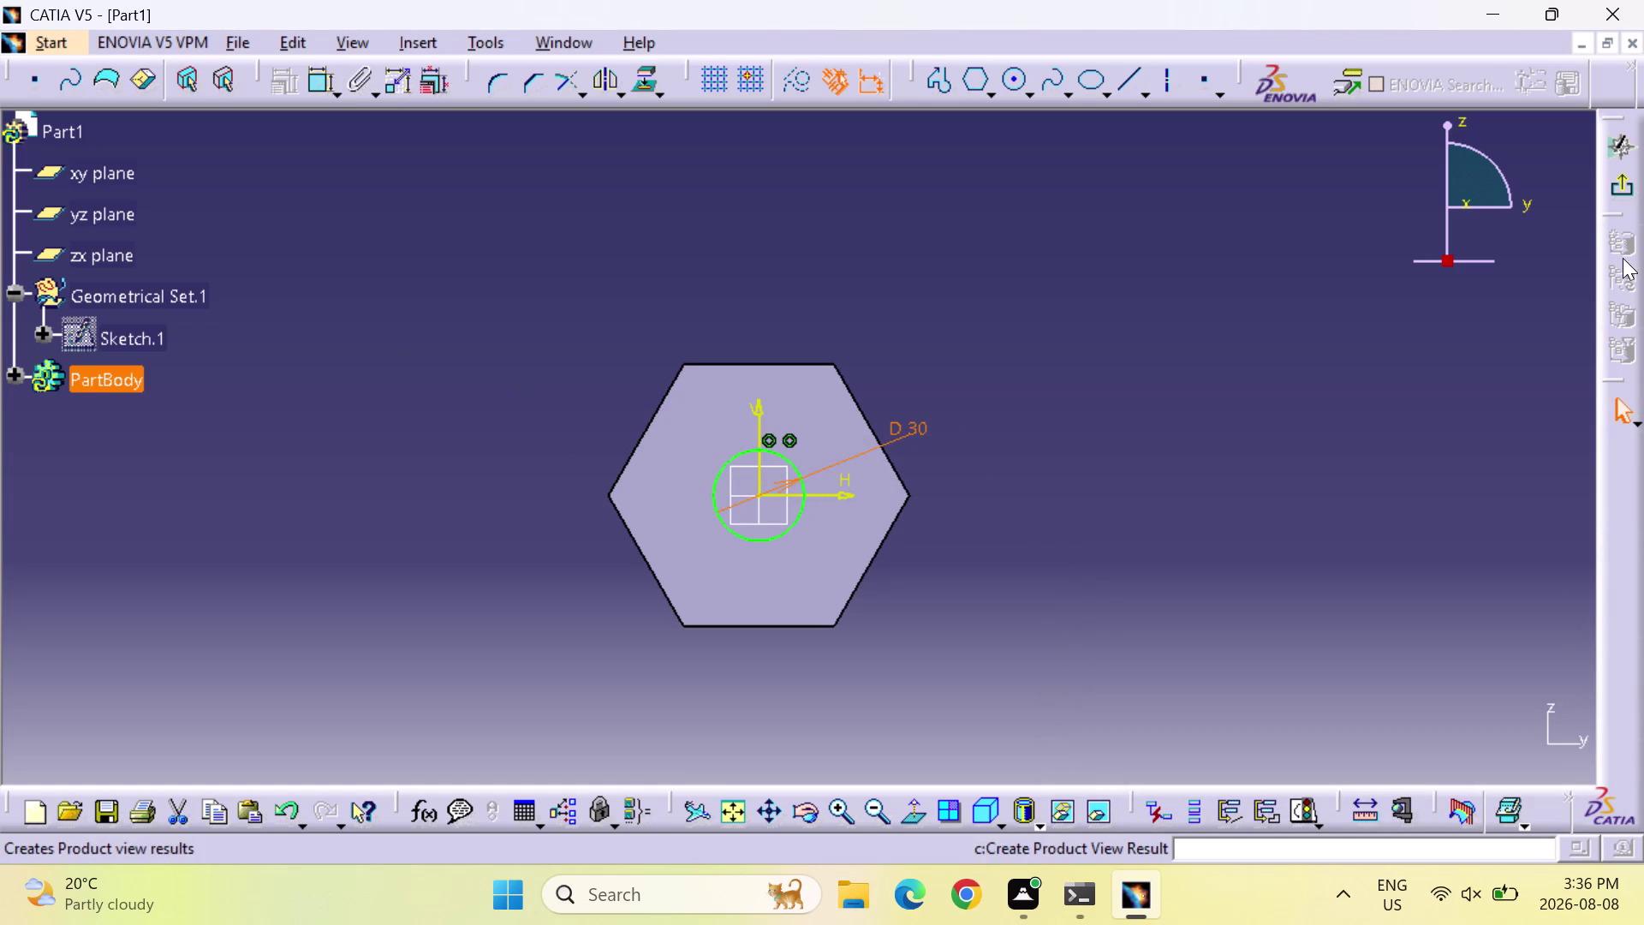
click(1618, 194)
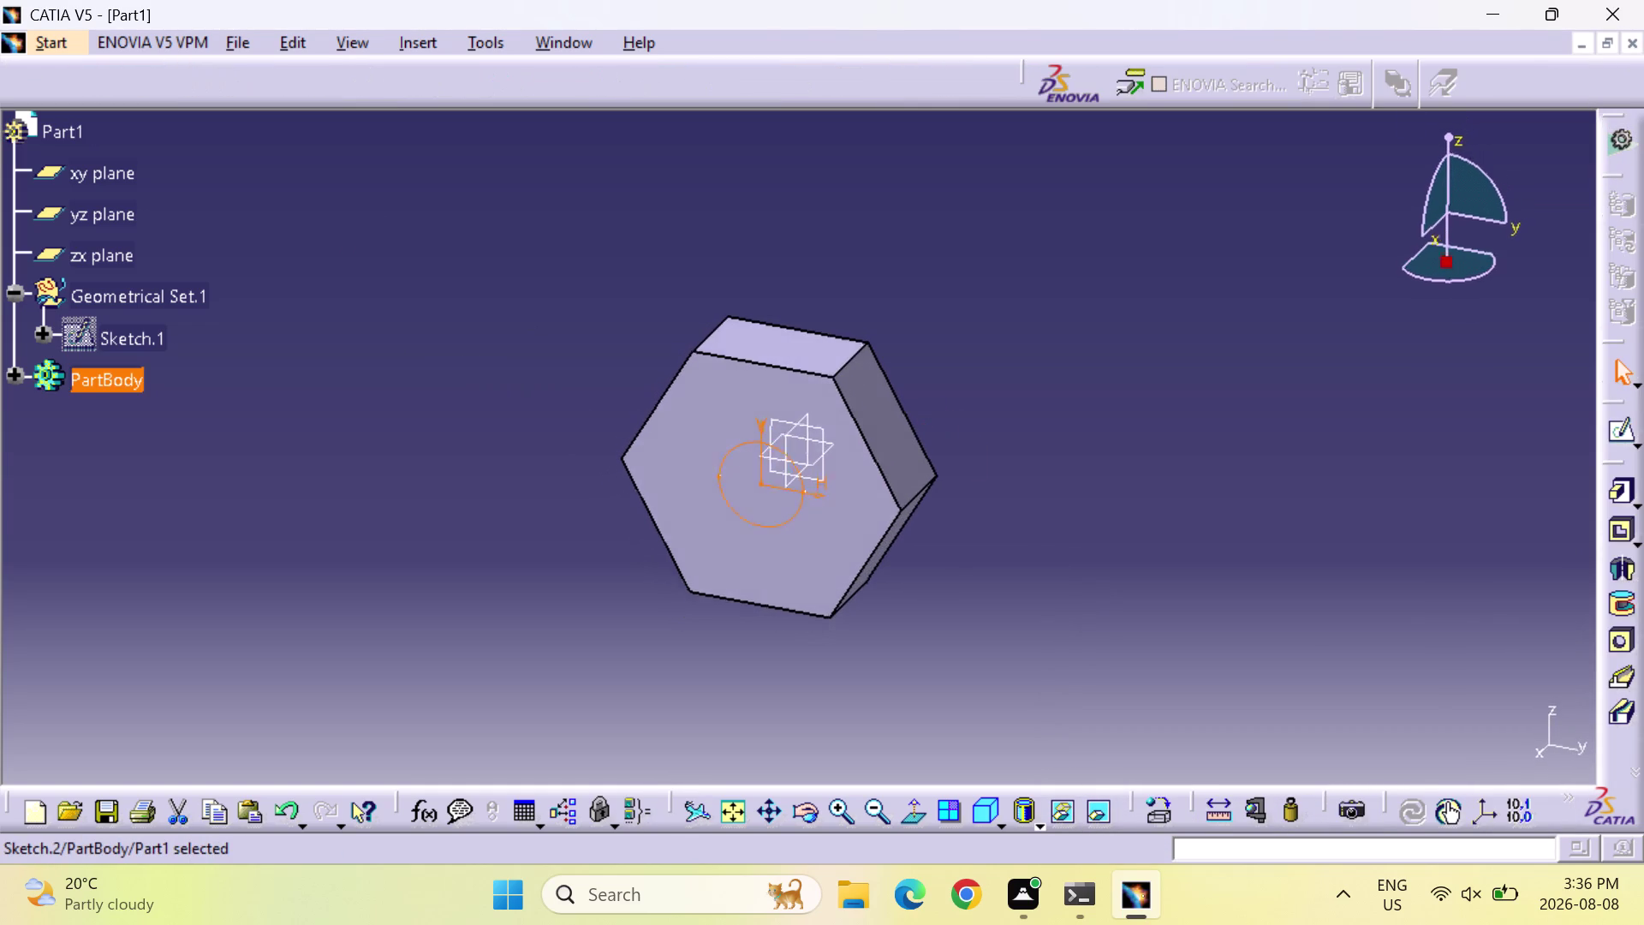
click(1620, 490)
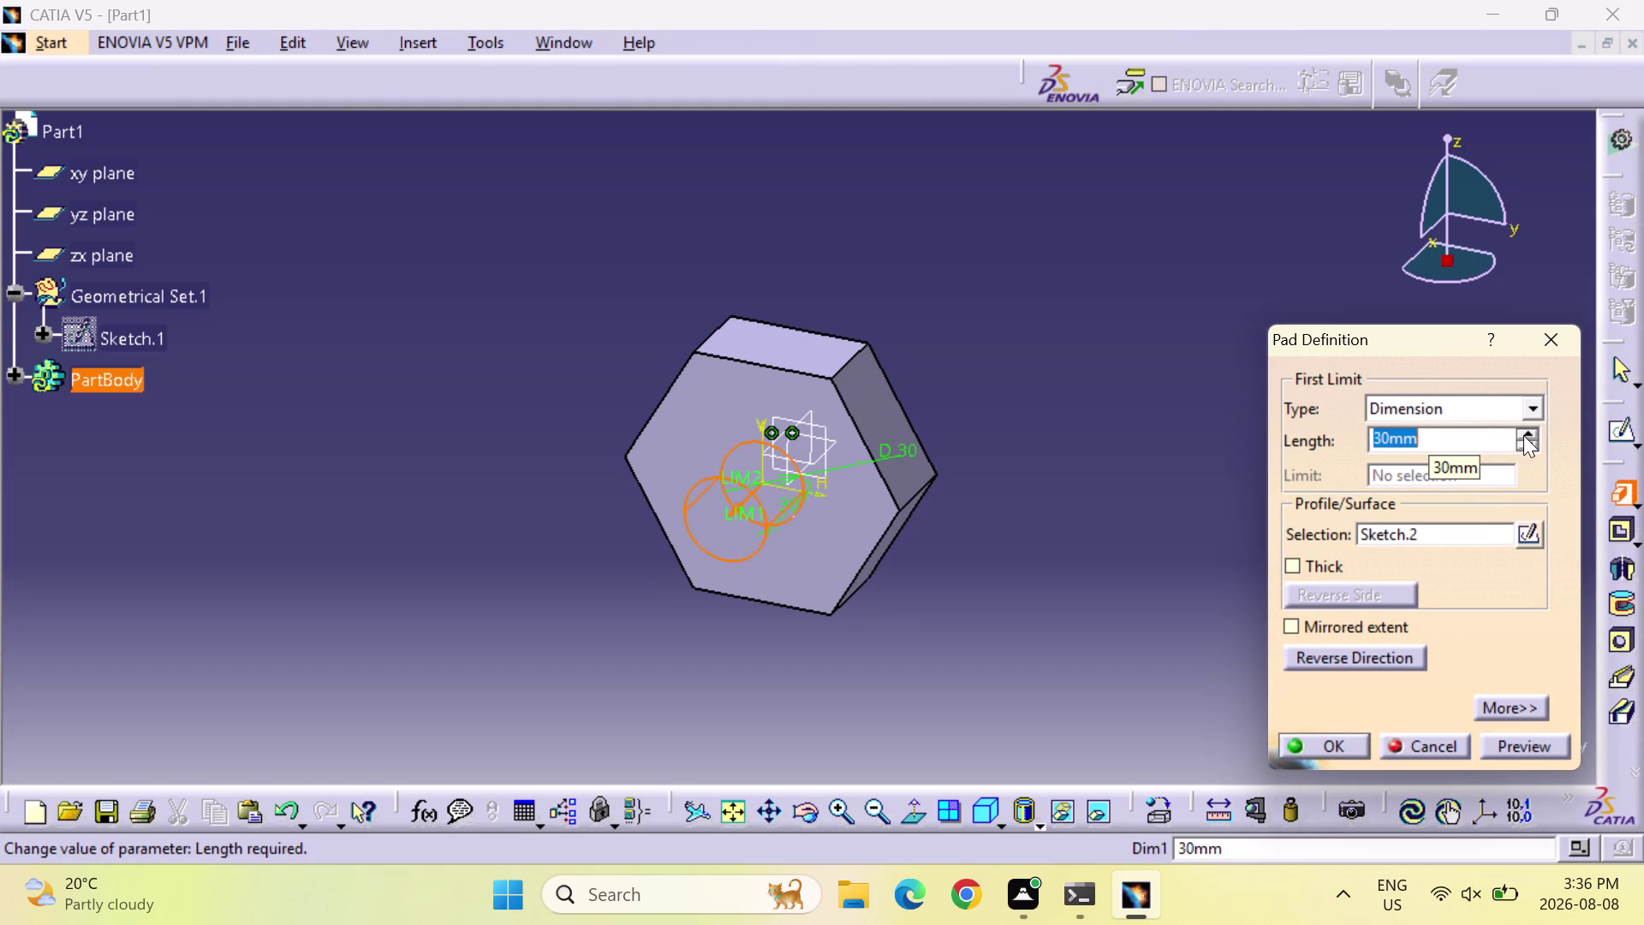
Preview the Sketch.2 pad at 60 mm, then change the length to 100 mm and preview again.
double_click(1529, 431)
click(1529, 432)
triple_click(1529, 432)
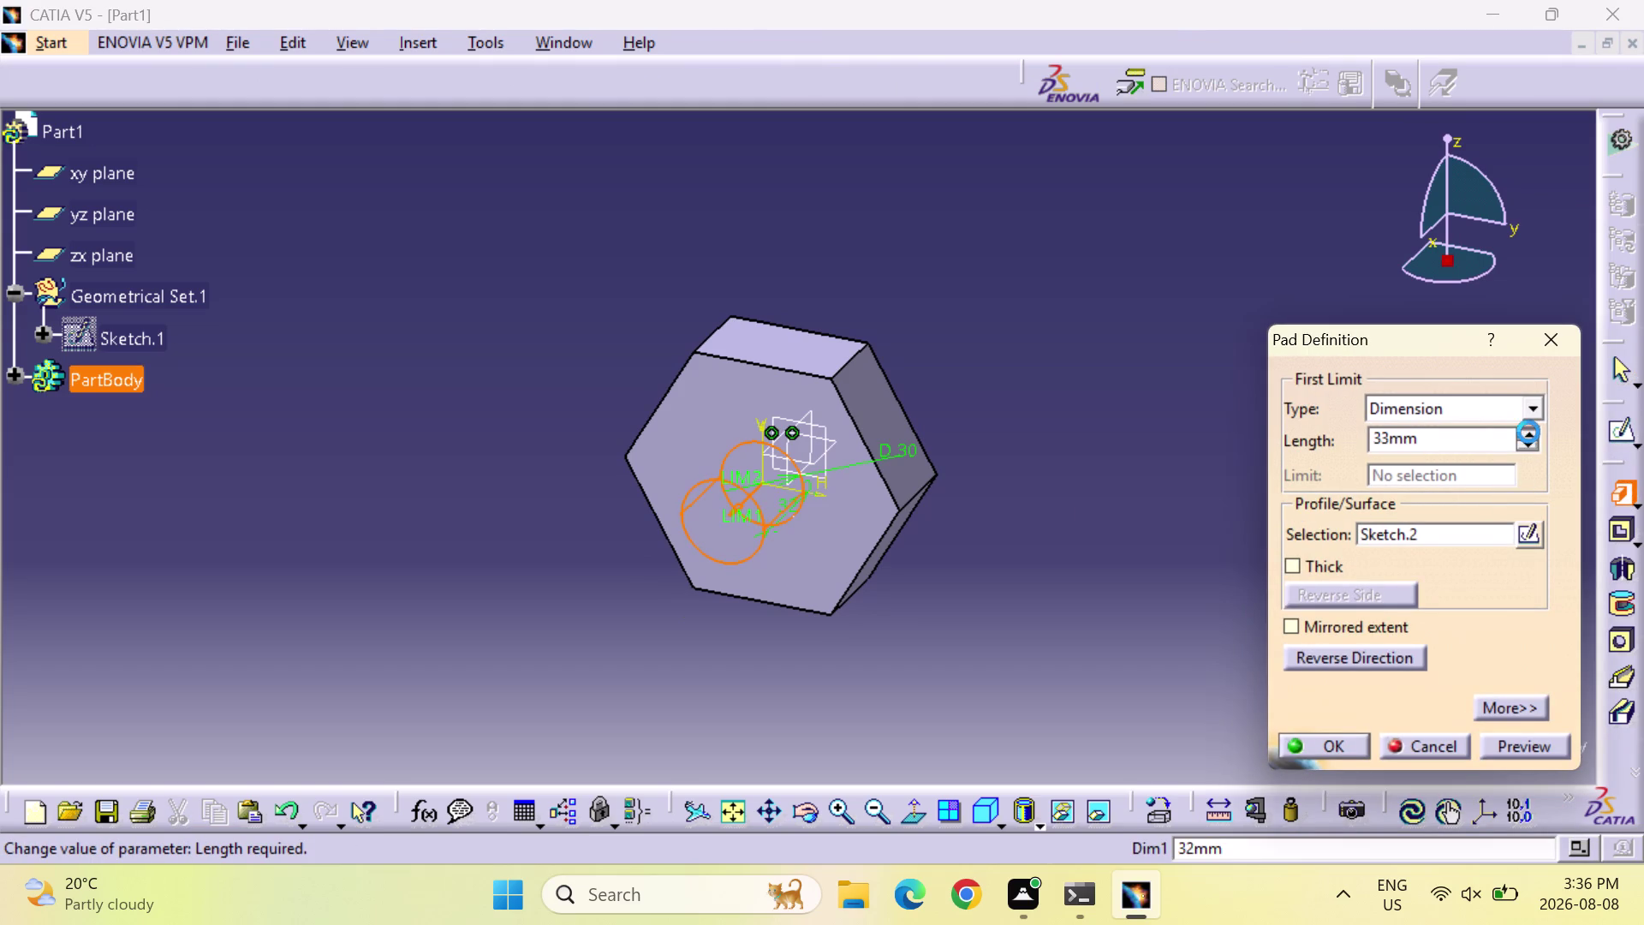
triple_click(1529, 432)
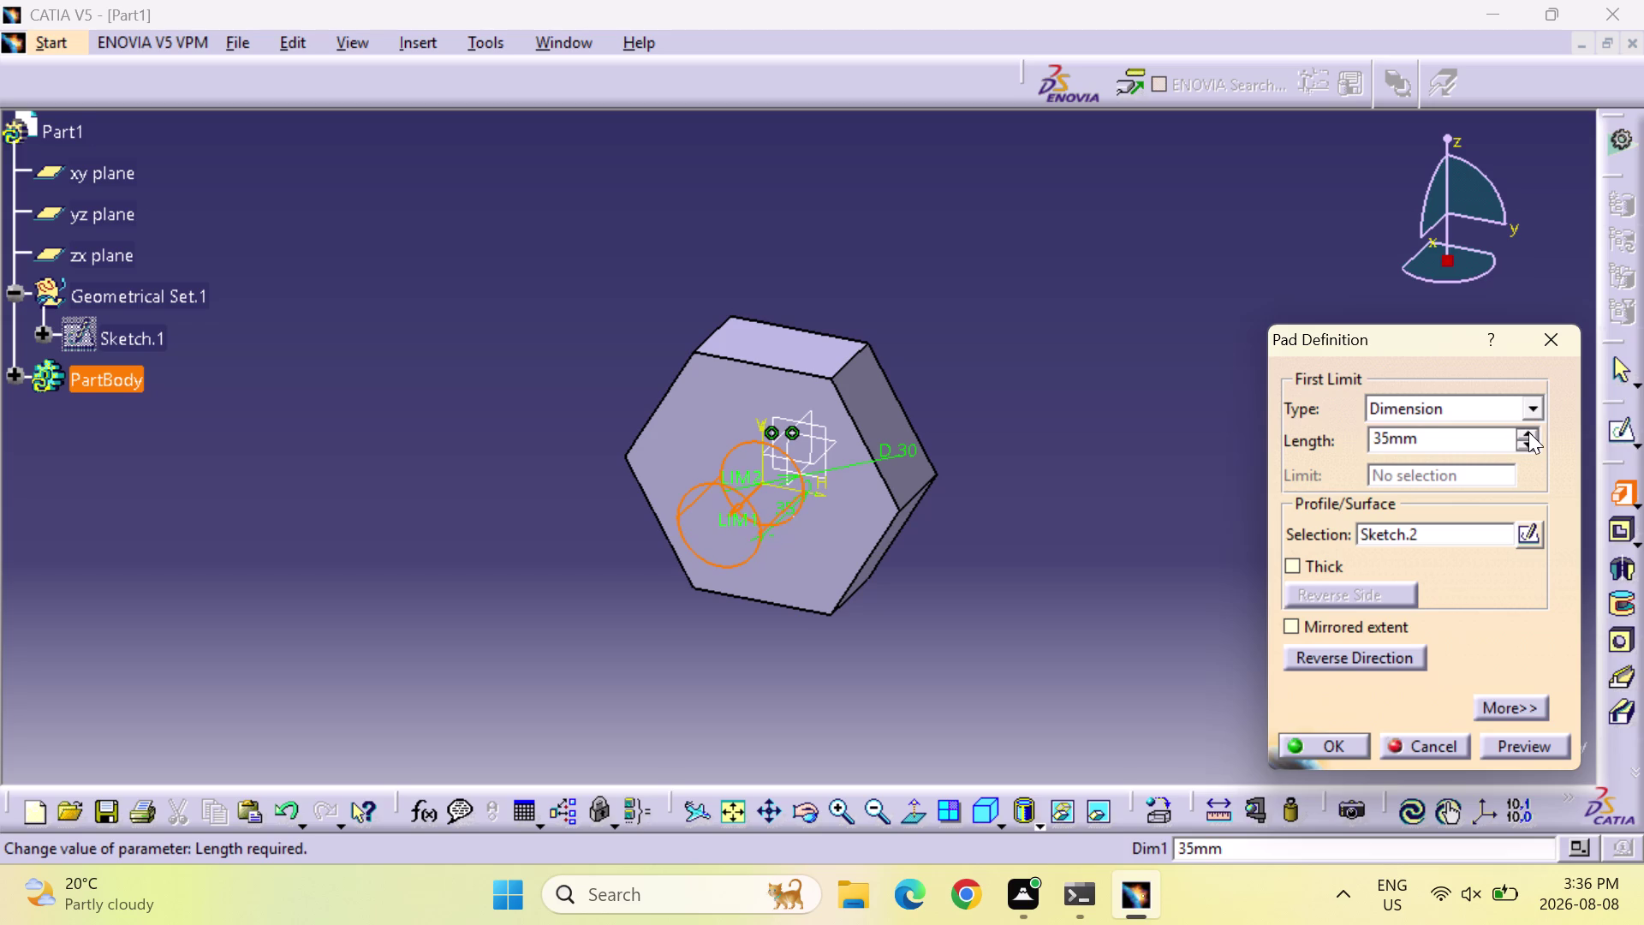
double_click(1528, 431)
double_click(1422, 433)
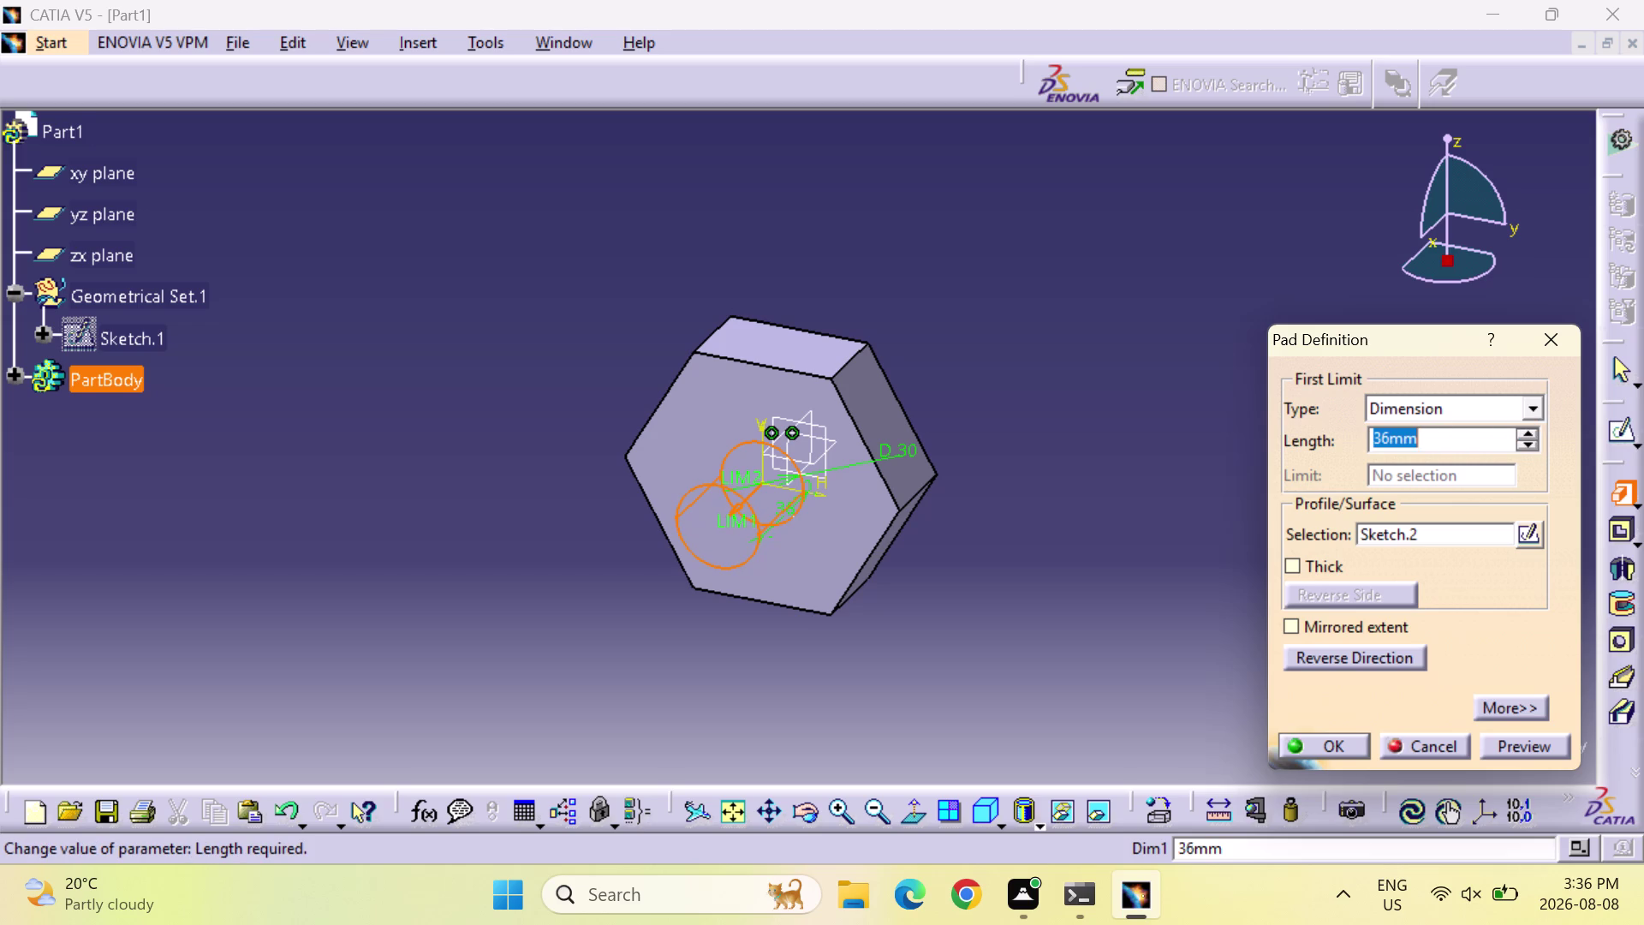
text(60)
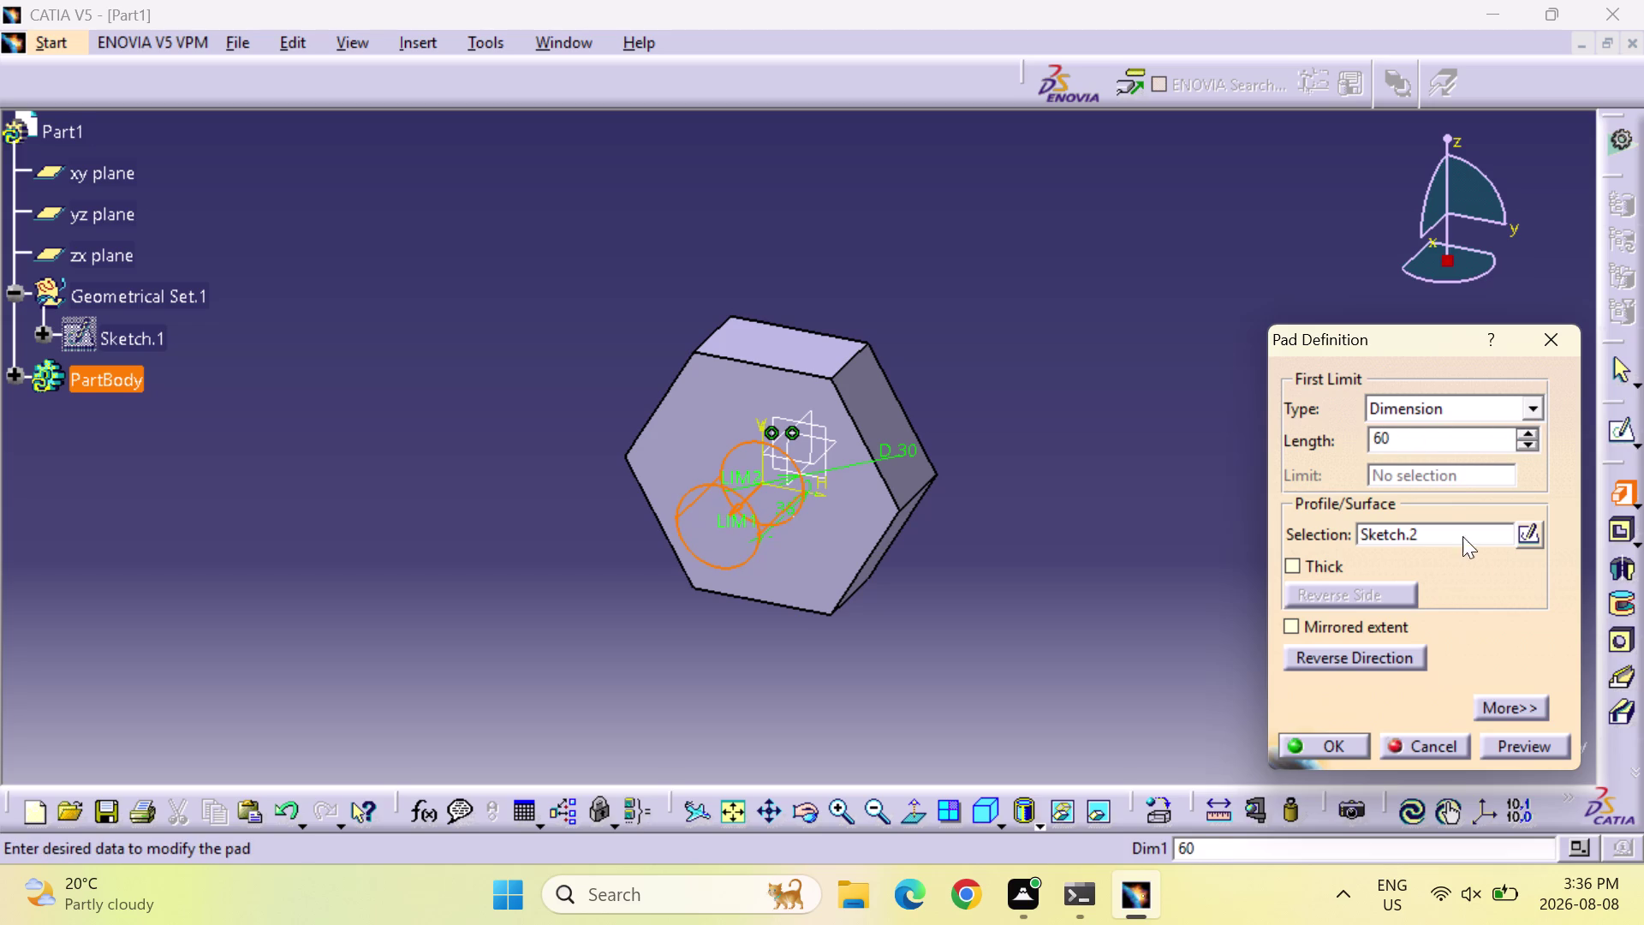
click(1555, 742)
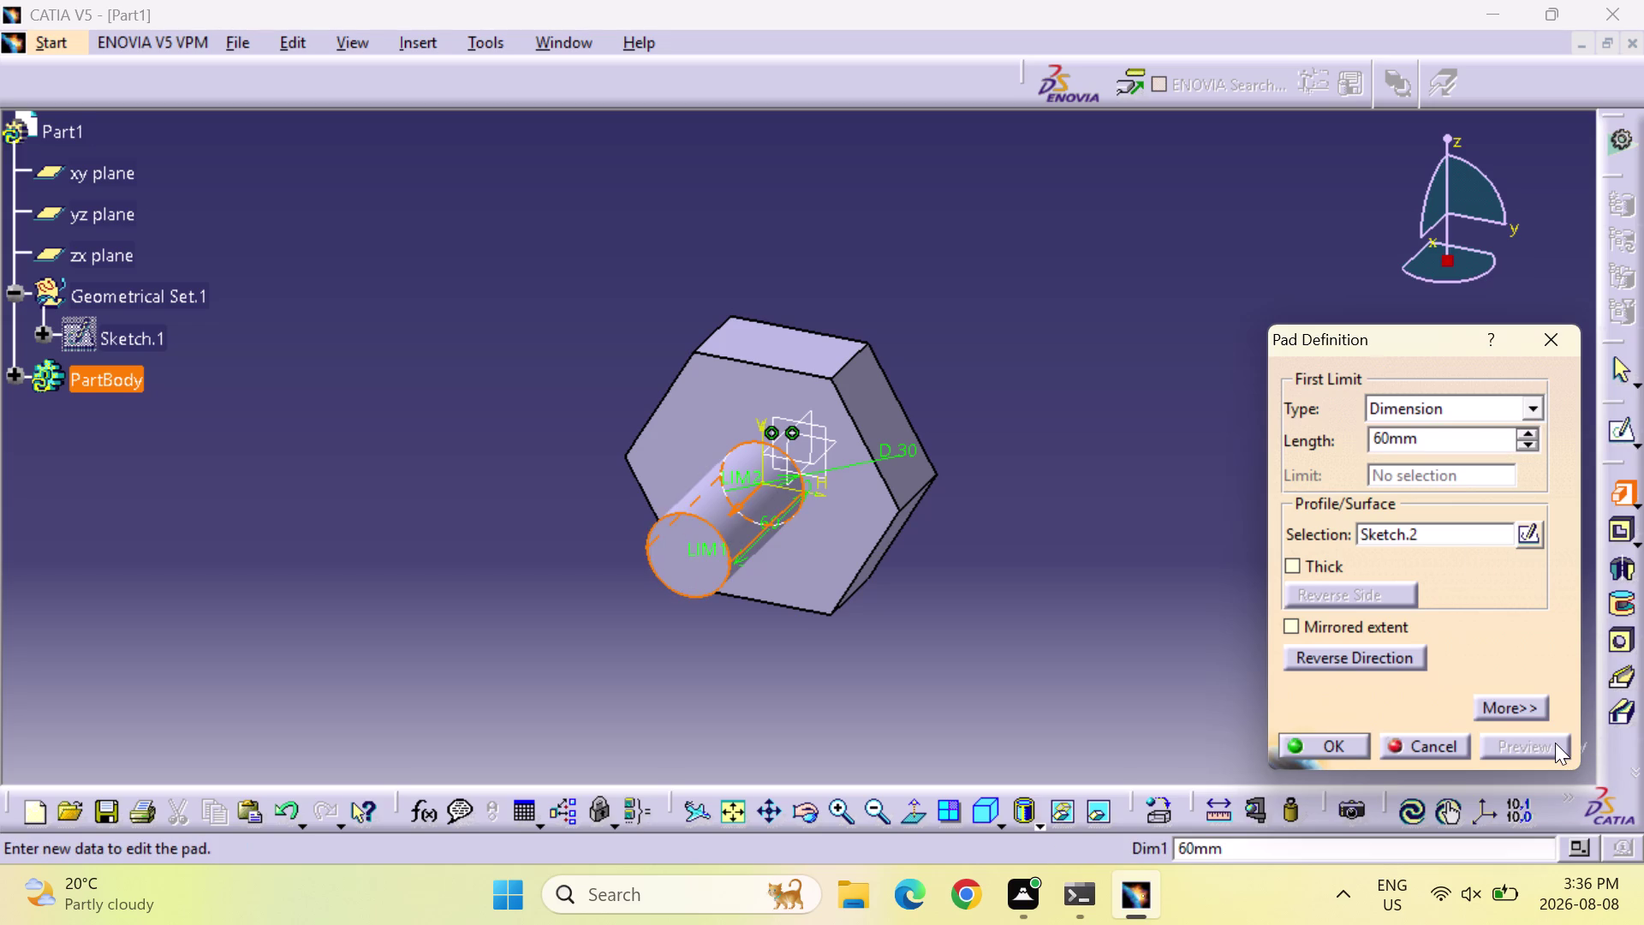
double_click(1458, 435)
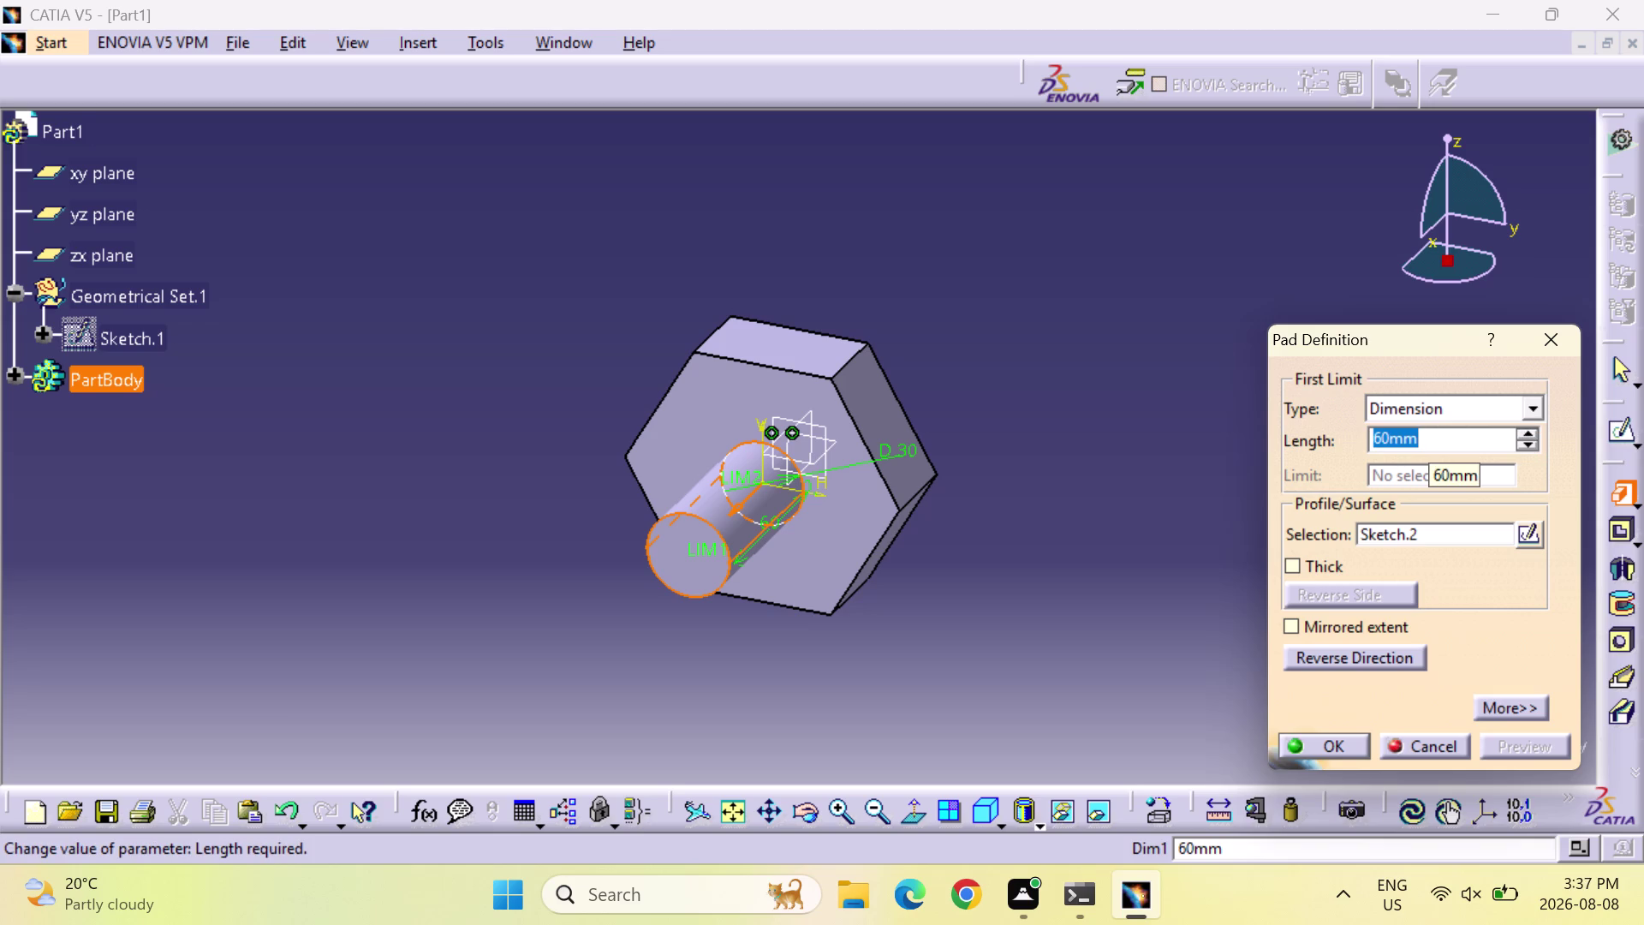
text(100)
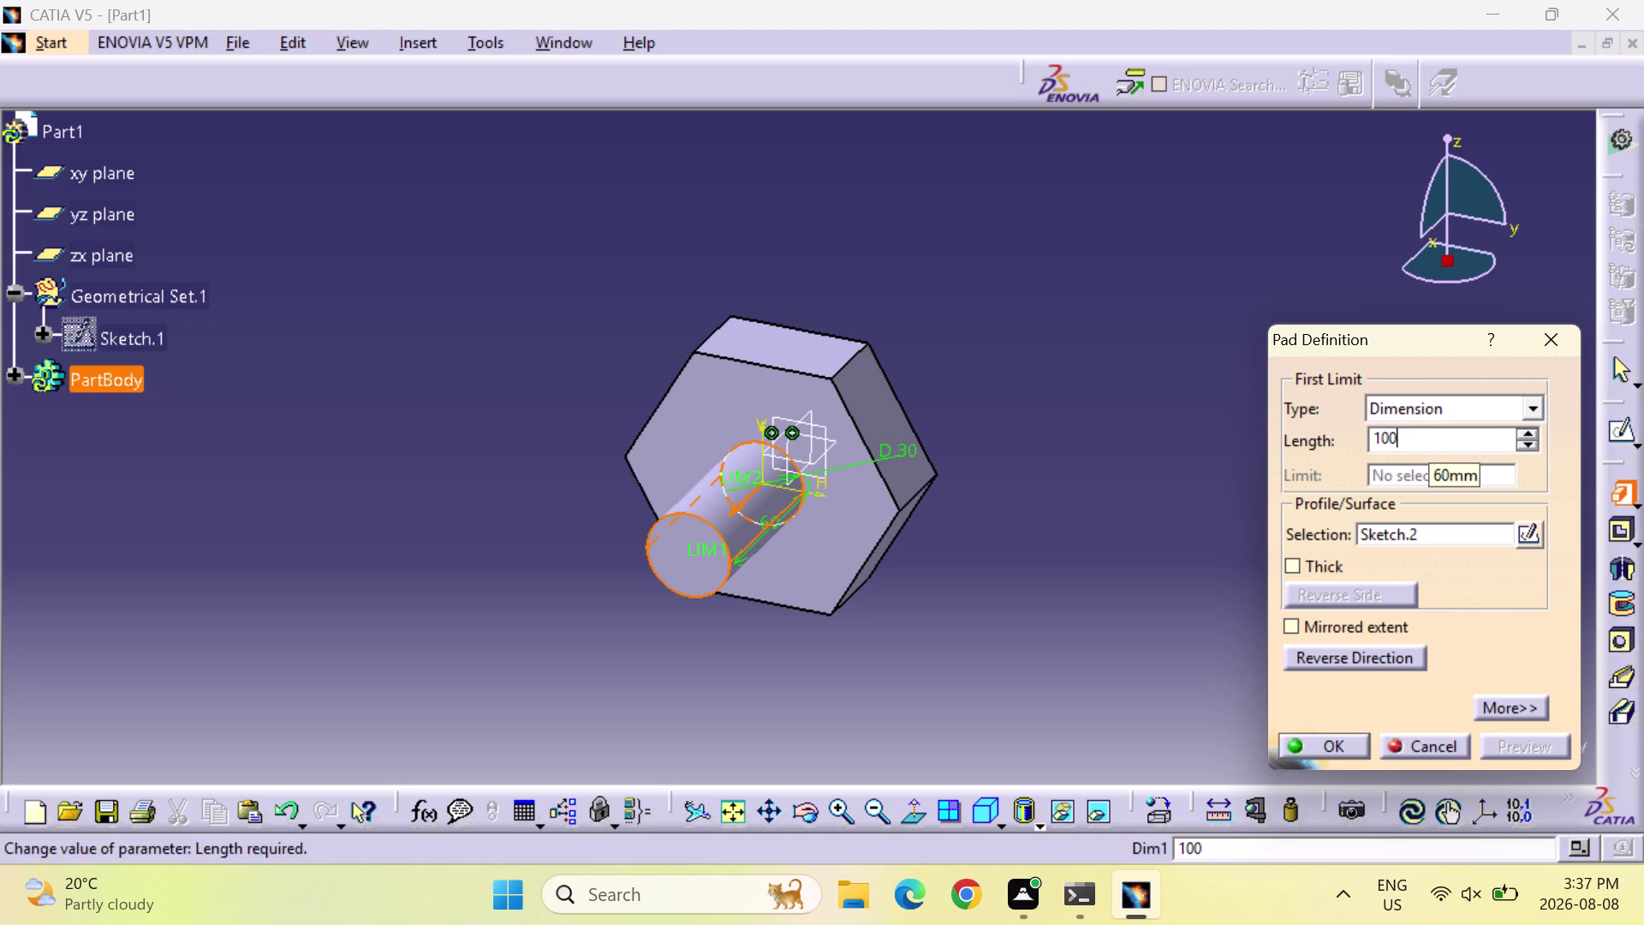
click(1342, 745)
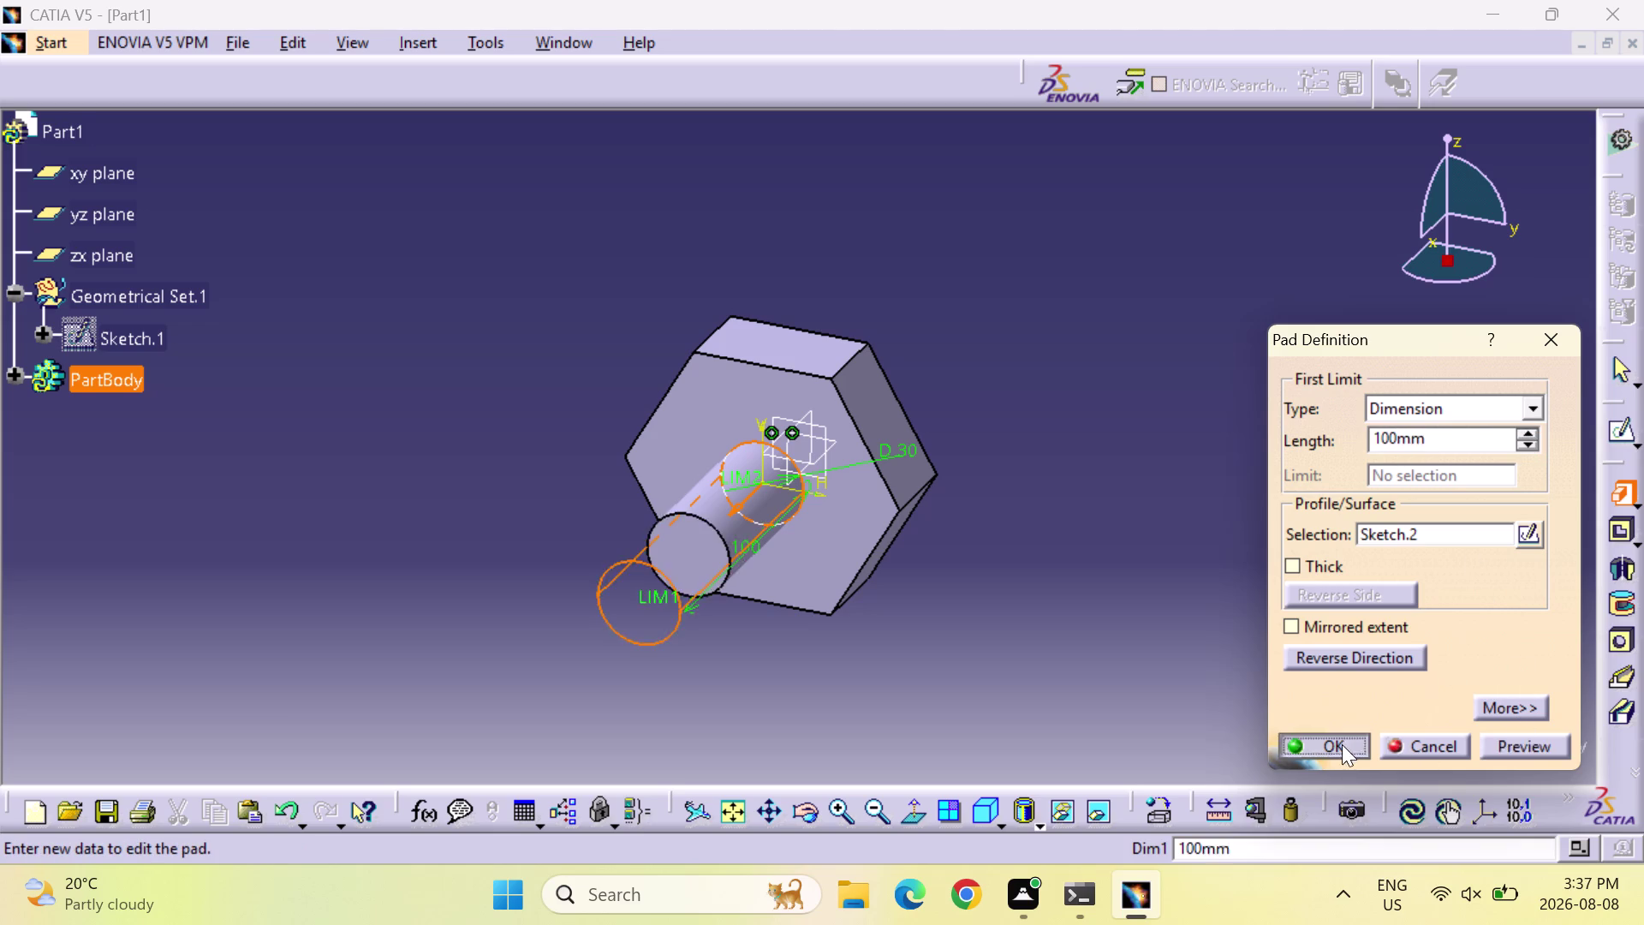
Confirm the 100 mm shank pad and orbit the bolt to another side.
click(1384, 484)
middle_drag(1384, 484, 1080, 513)
right_drag(1384, 484, 1078, 513)
middle_drag(1112, 496, 1032, 488)
scroll(up, 3)
right_drag(1115, 494, 1032, 488)
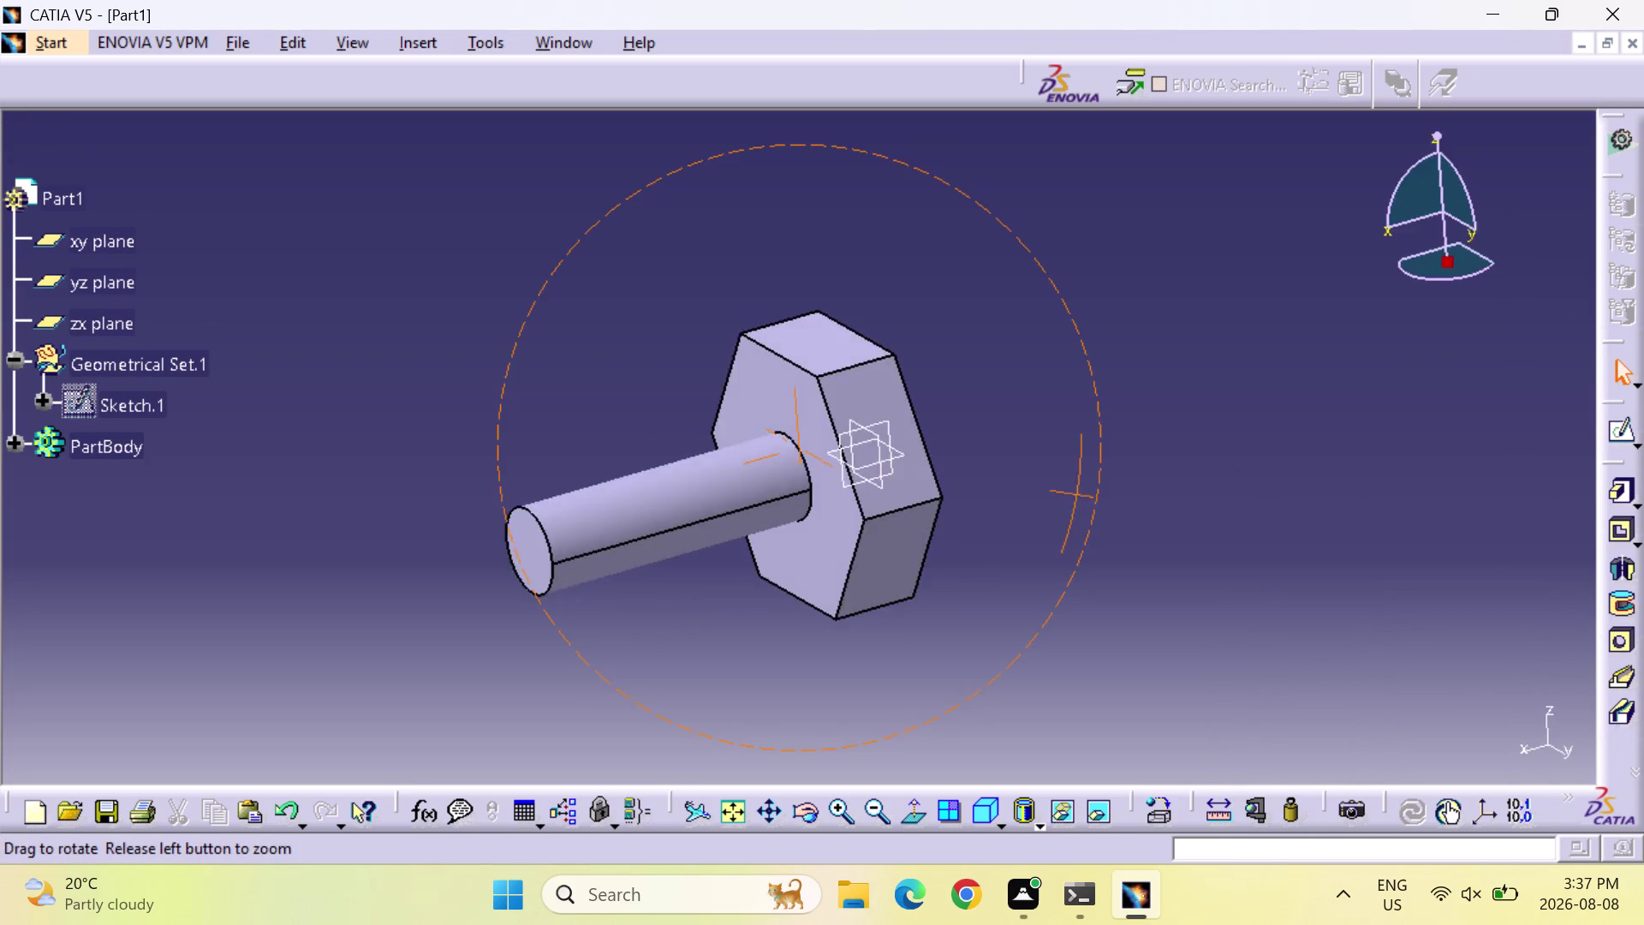
Orbit to the head's outer face and open a new sketch on it.
middle_drag(1032, 488, 567, 499)
right_drag(1032, 488, 567, 500)
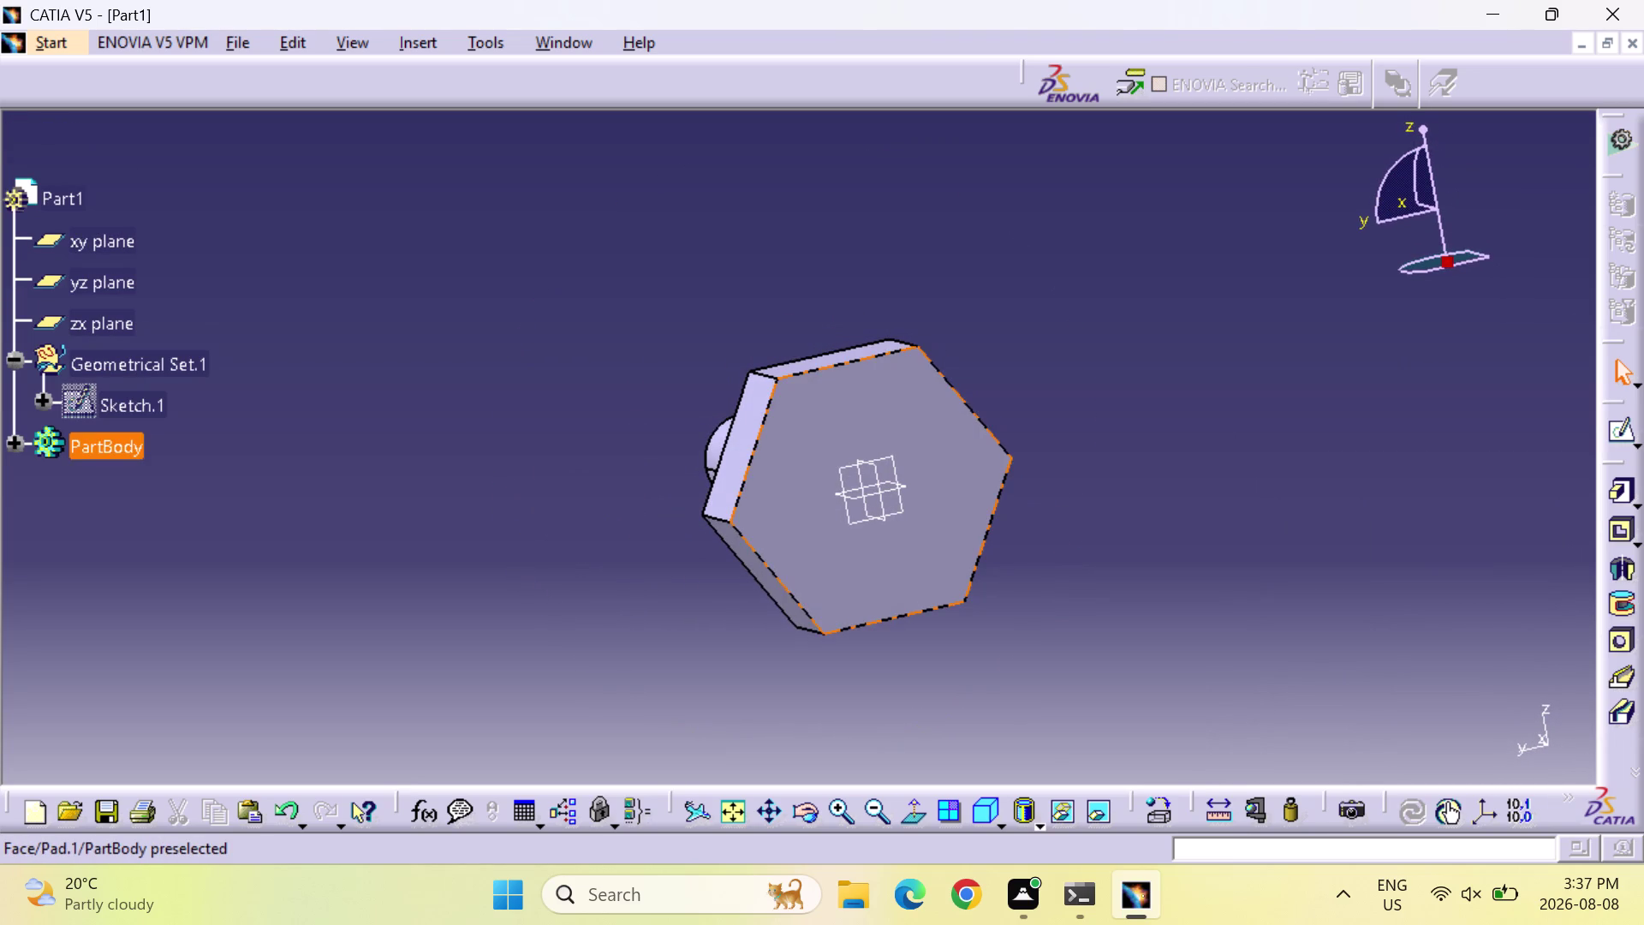
click(936, 565)
click(1618, 430)
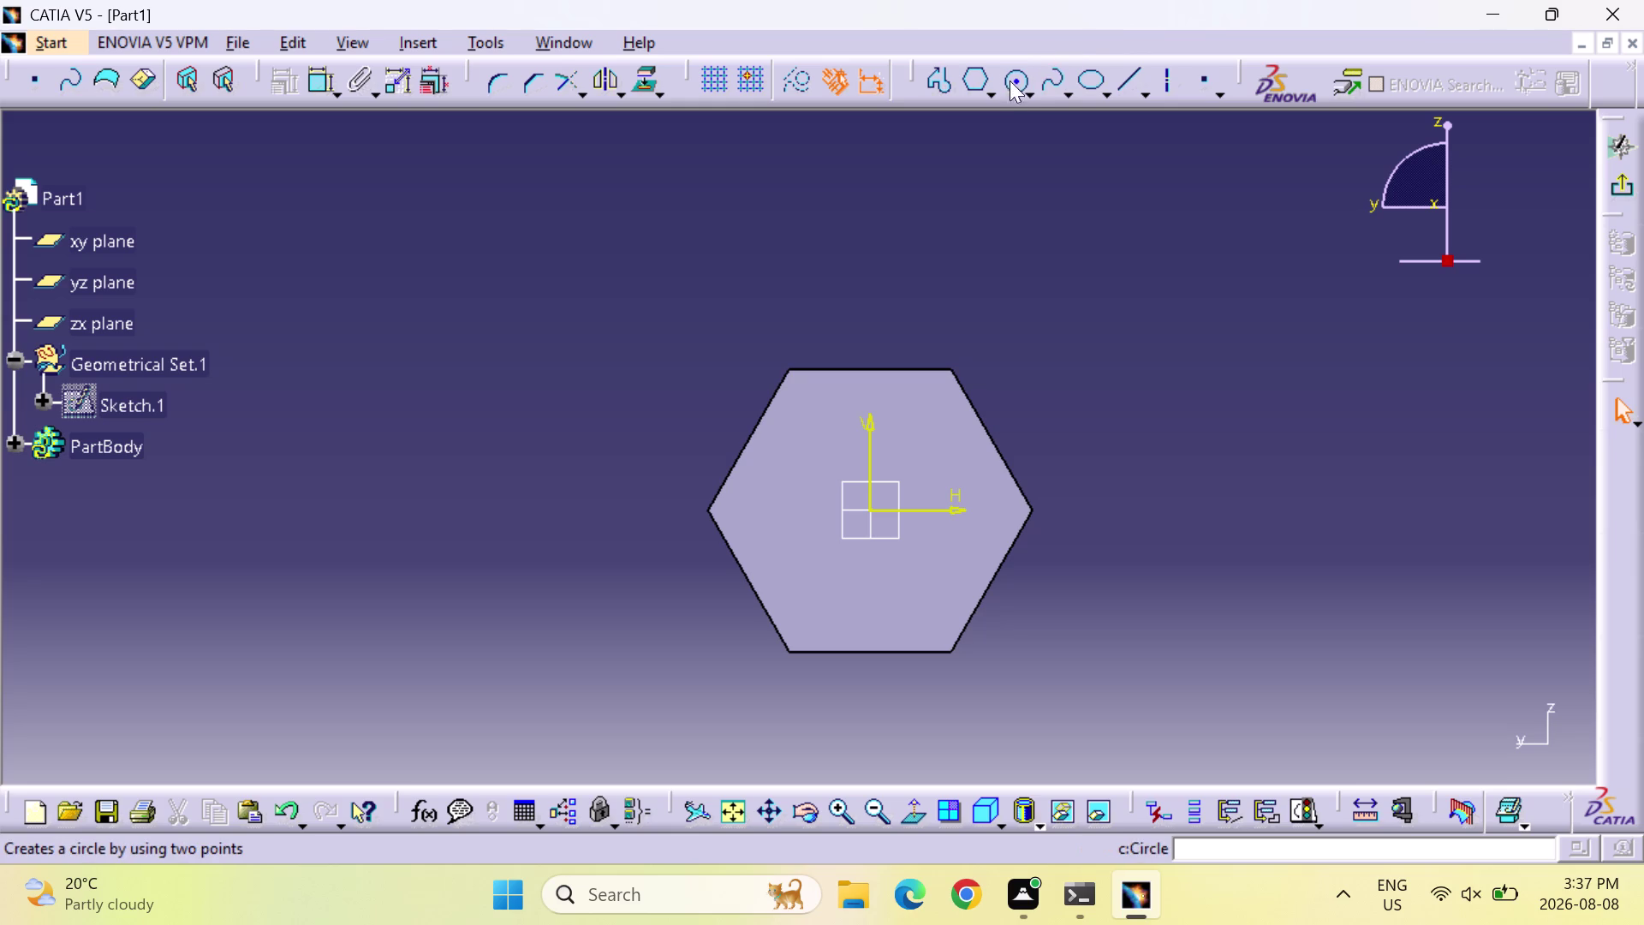
Draw a circle centred at the sketch origin on the head's outer face.
click(1026, 71)
click(1010, 81)
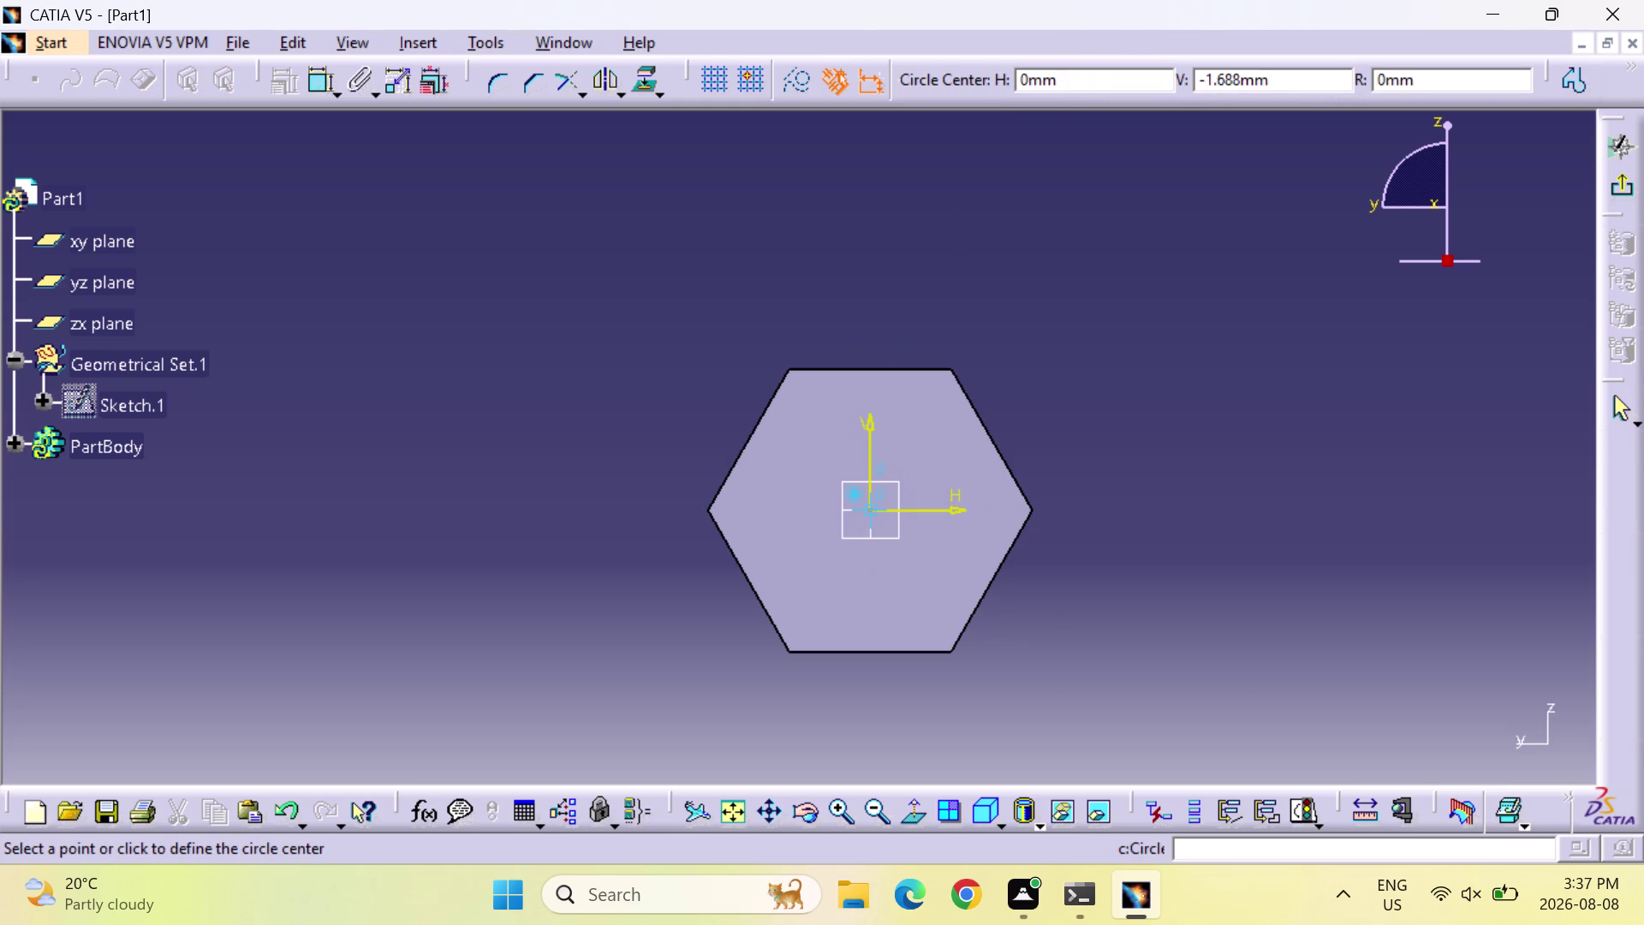
click(871, 509)
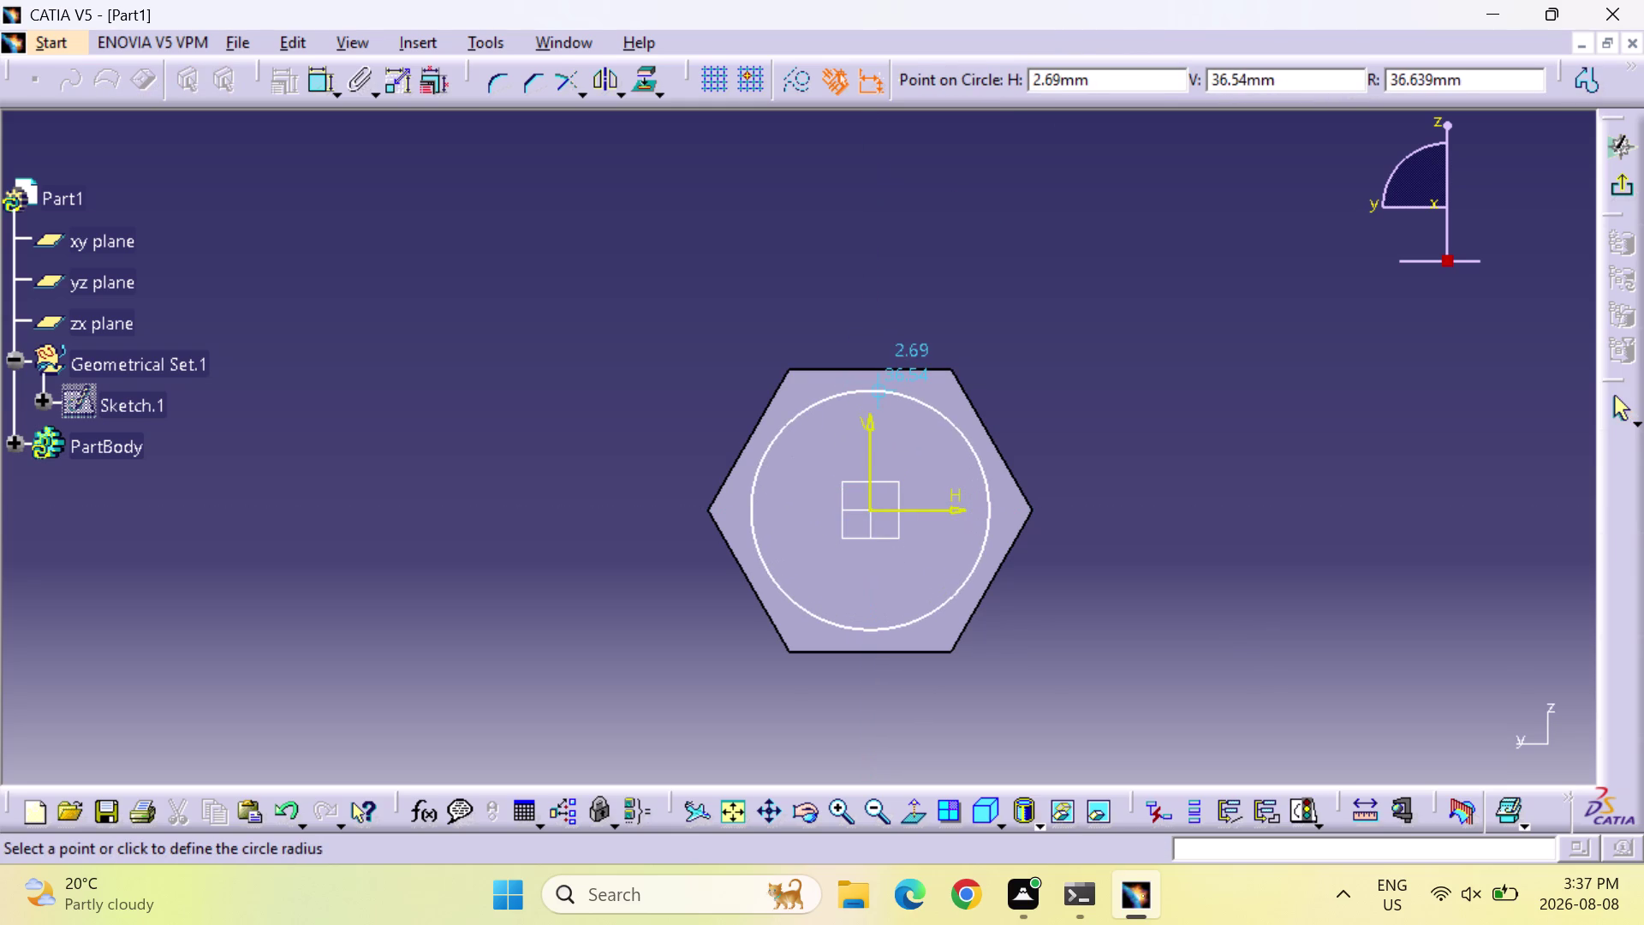
click(884, 383)
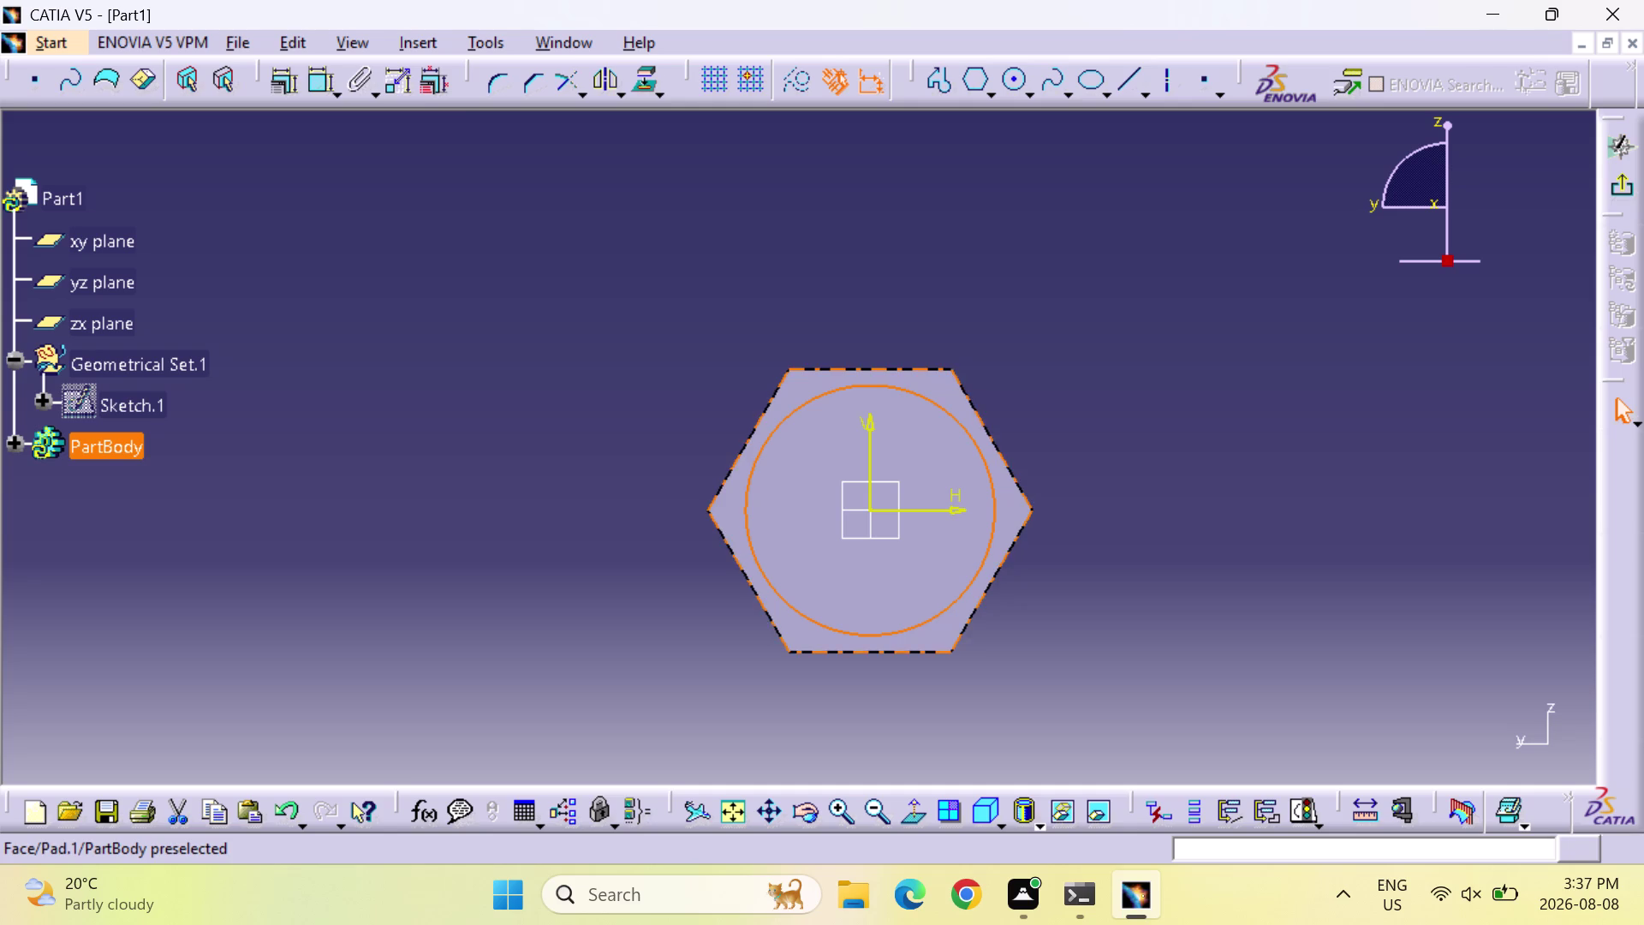
Make the circle tangent to a hexagon edge and exit the sketch.
click(321, 84)
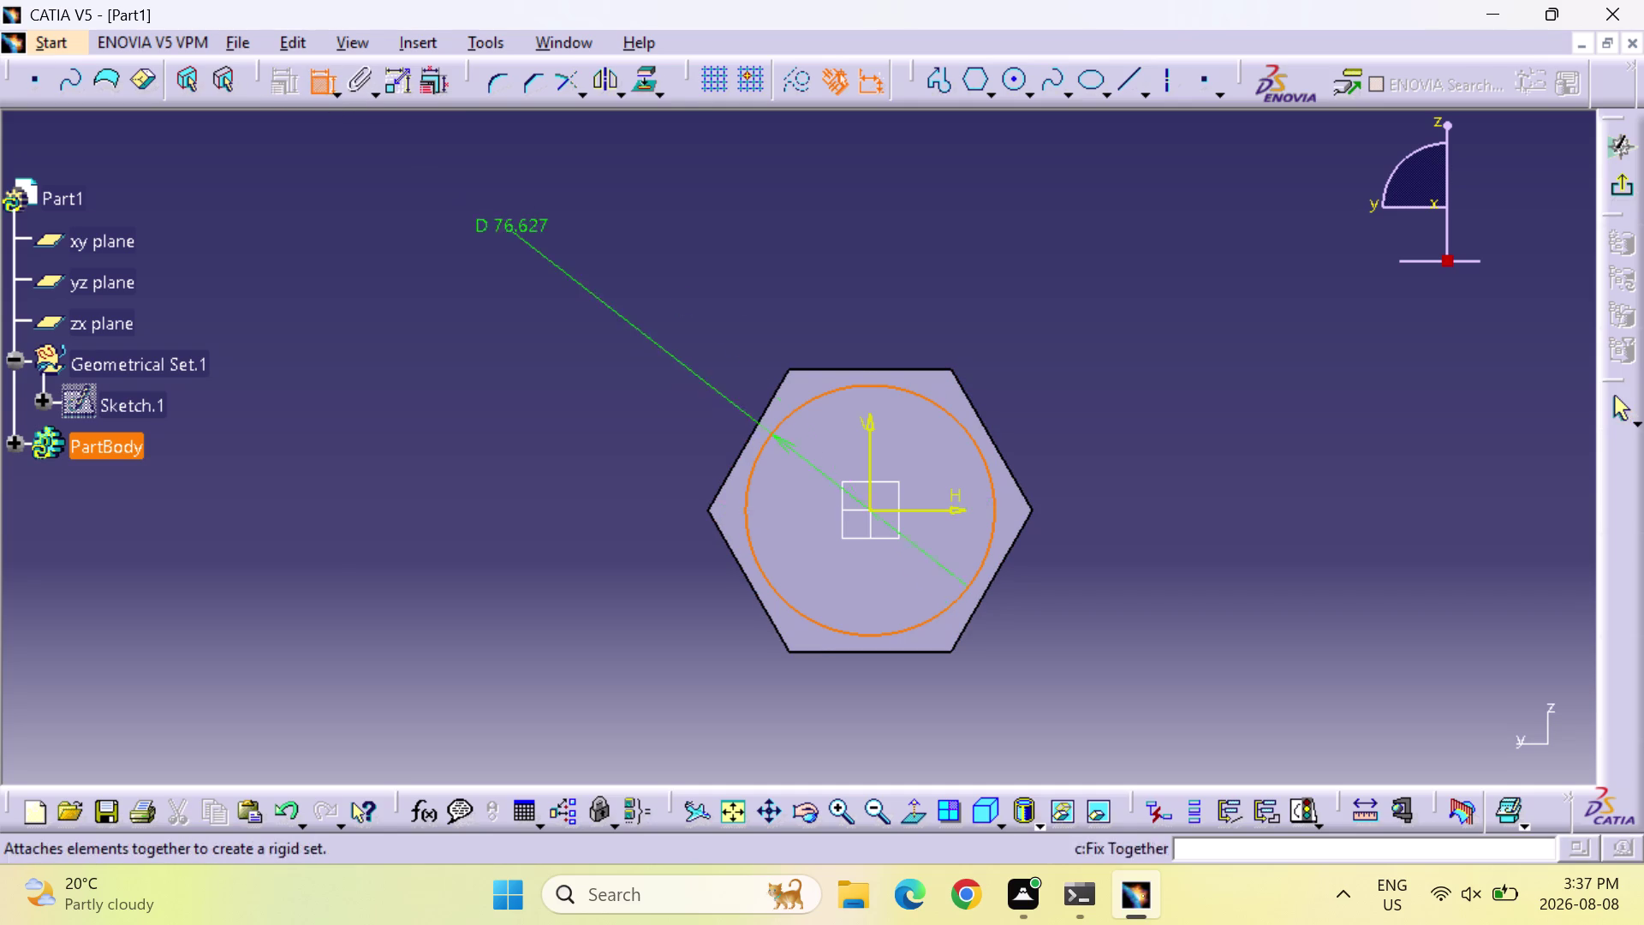
click(991, 444)
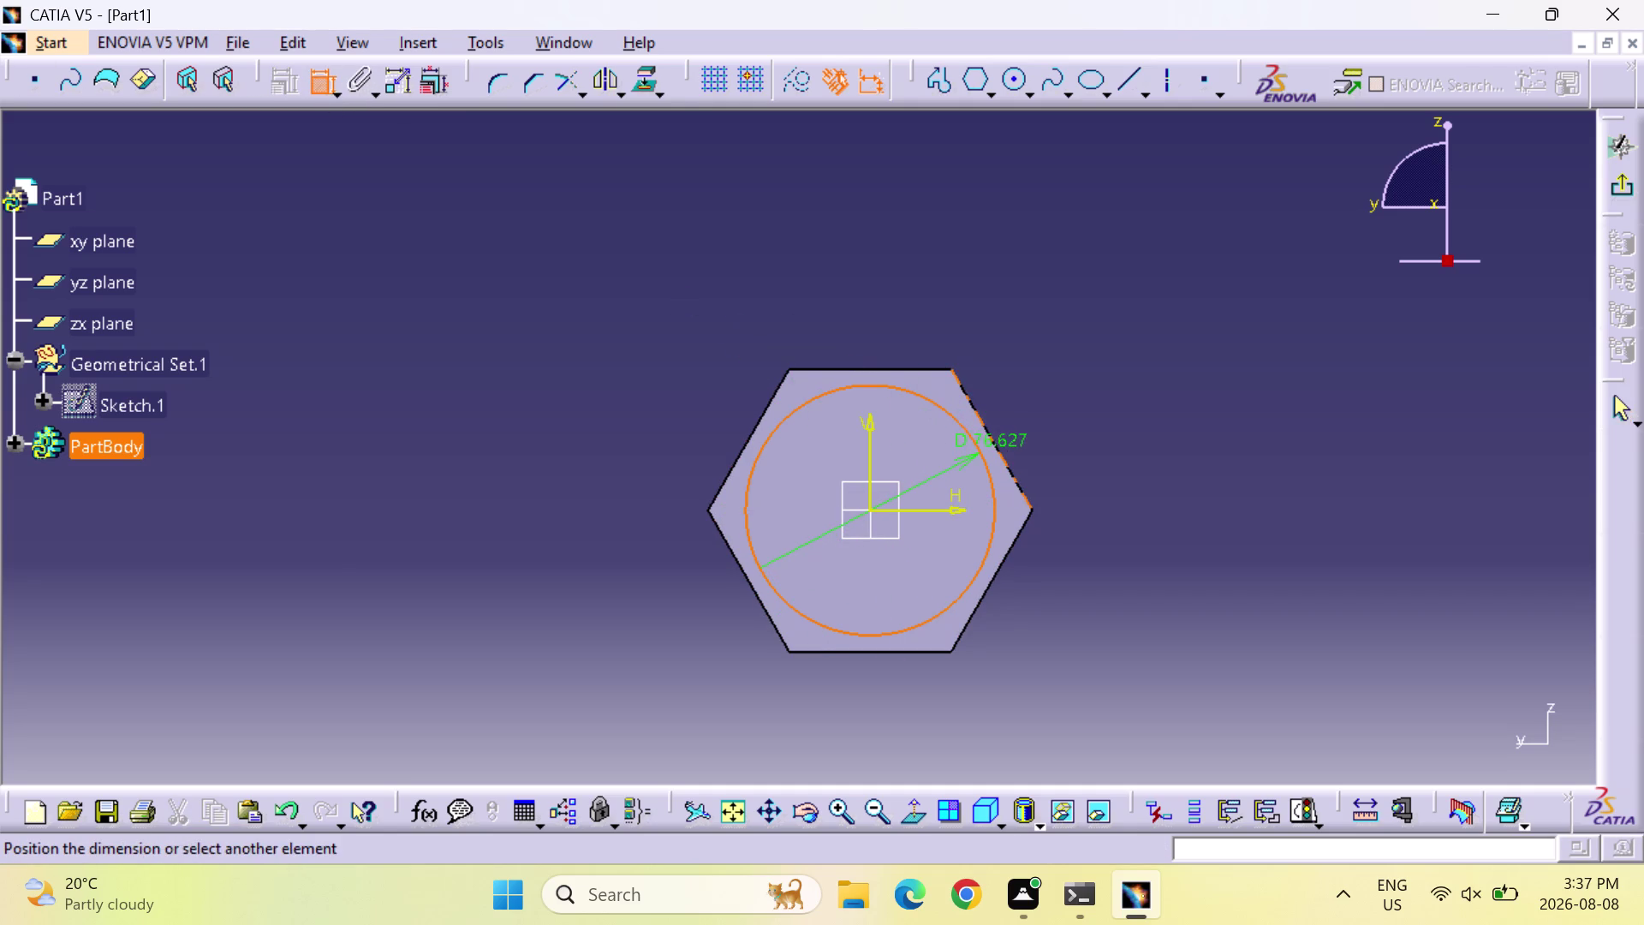
right_click(989, 444)
click(1033, 686)
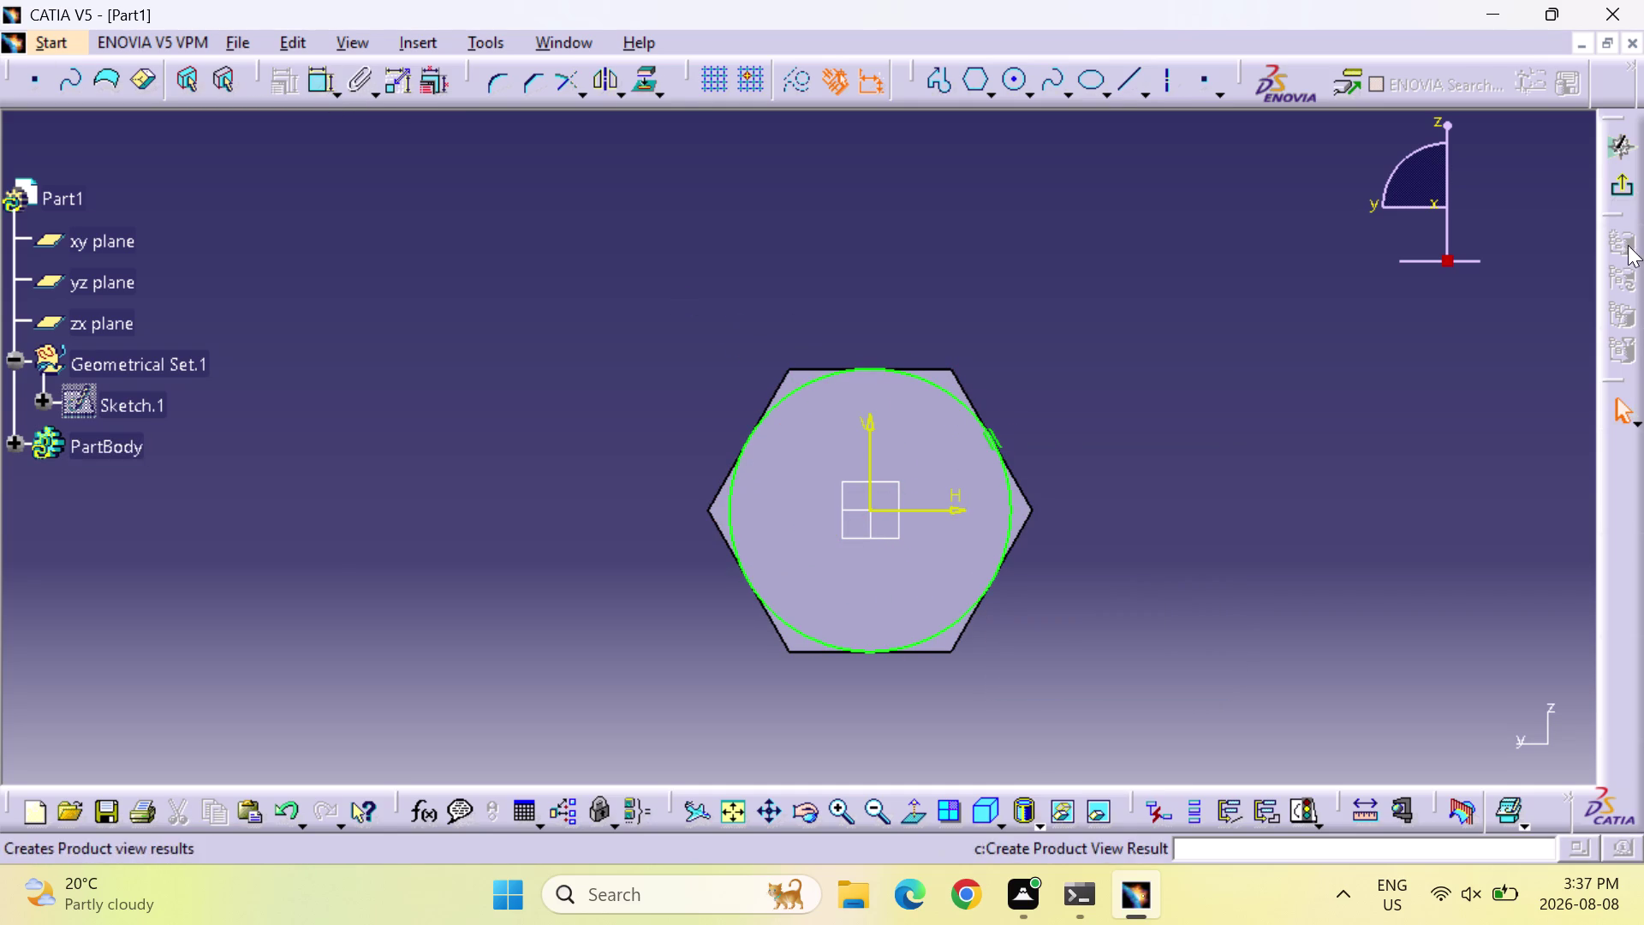
click(1619, 191)
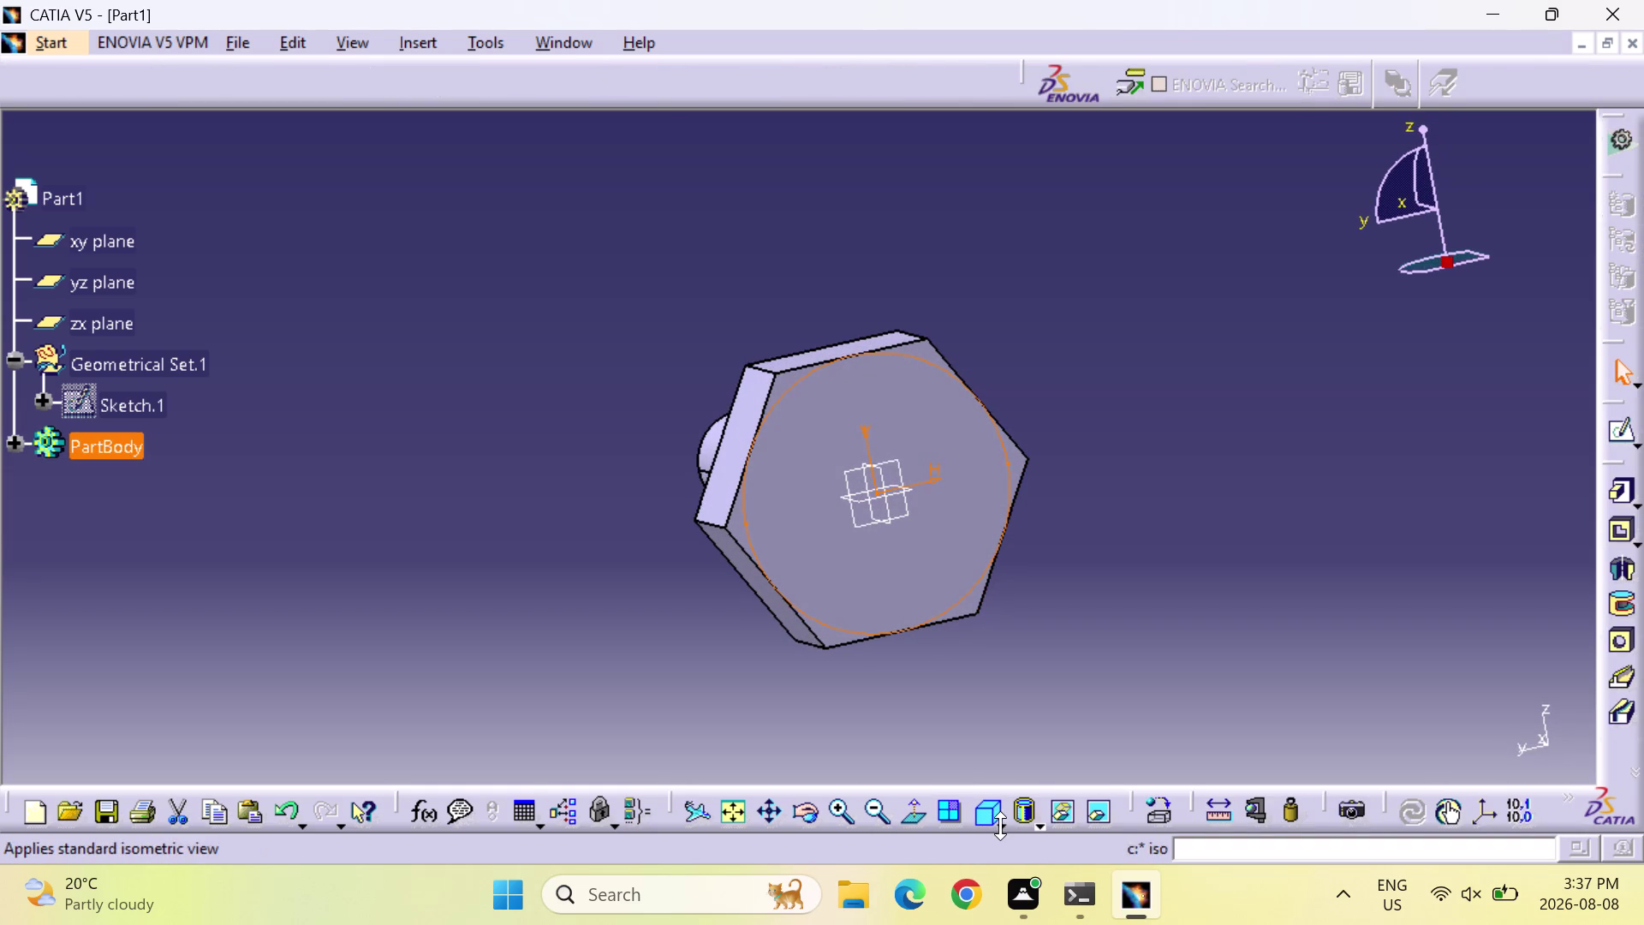
drag(993, 815, 961, 234)
drag(1001, 825, 982, 591)
drag(988, 806, 968, 603)
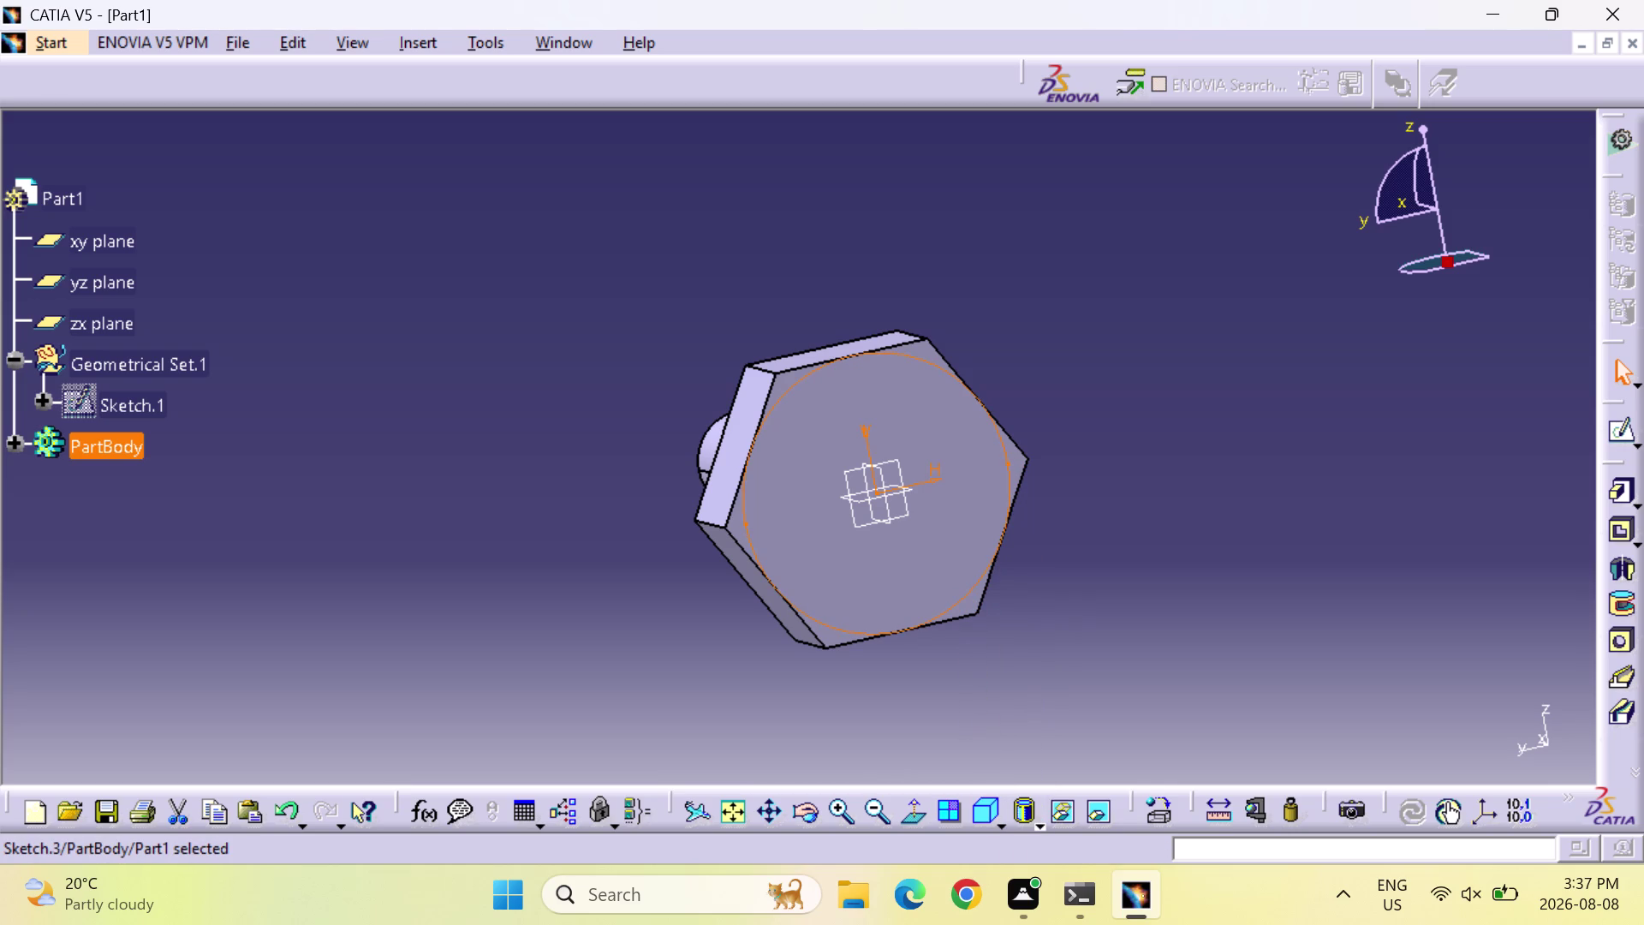
click(1005, 826)
click(987, 816)
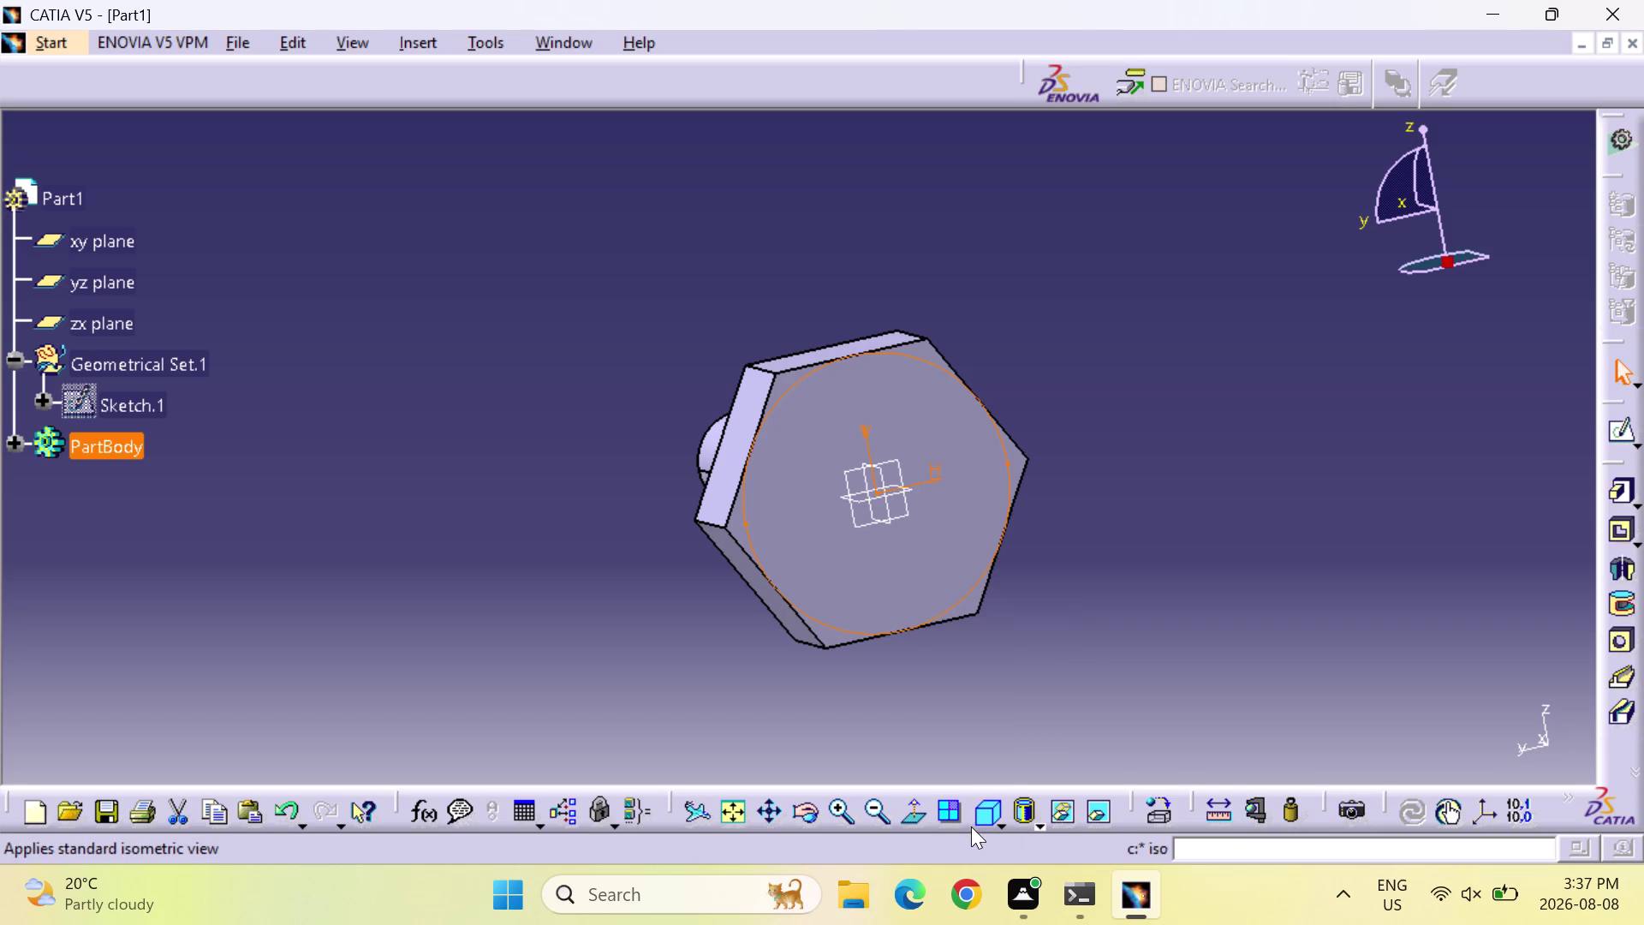
drag(971, 827, 1057, 662)
drag(980, 792, 982, 756)
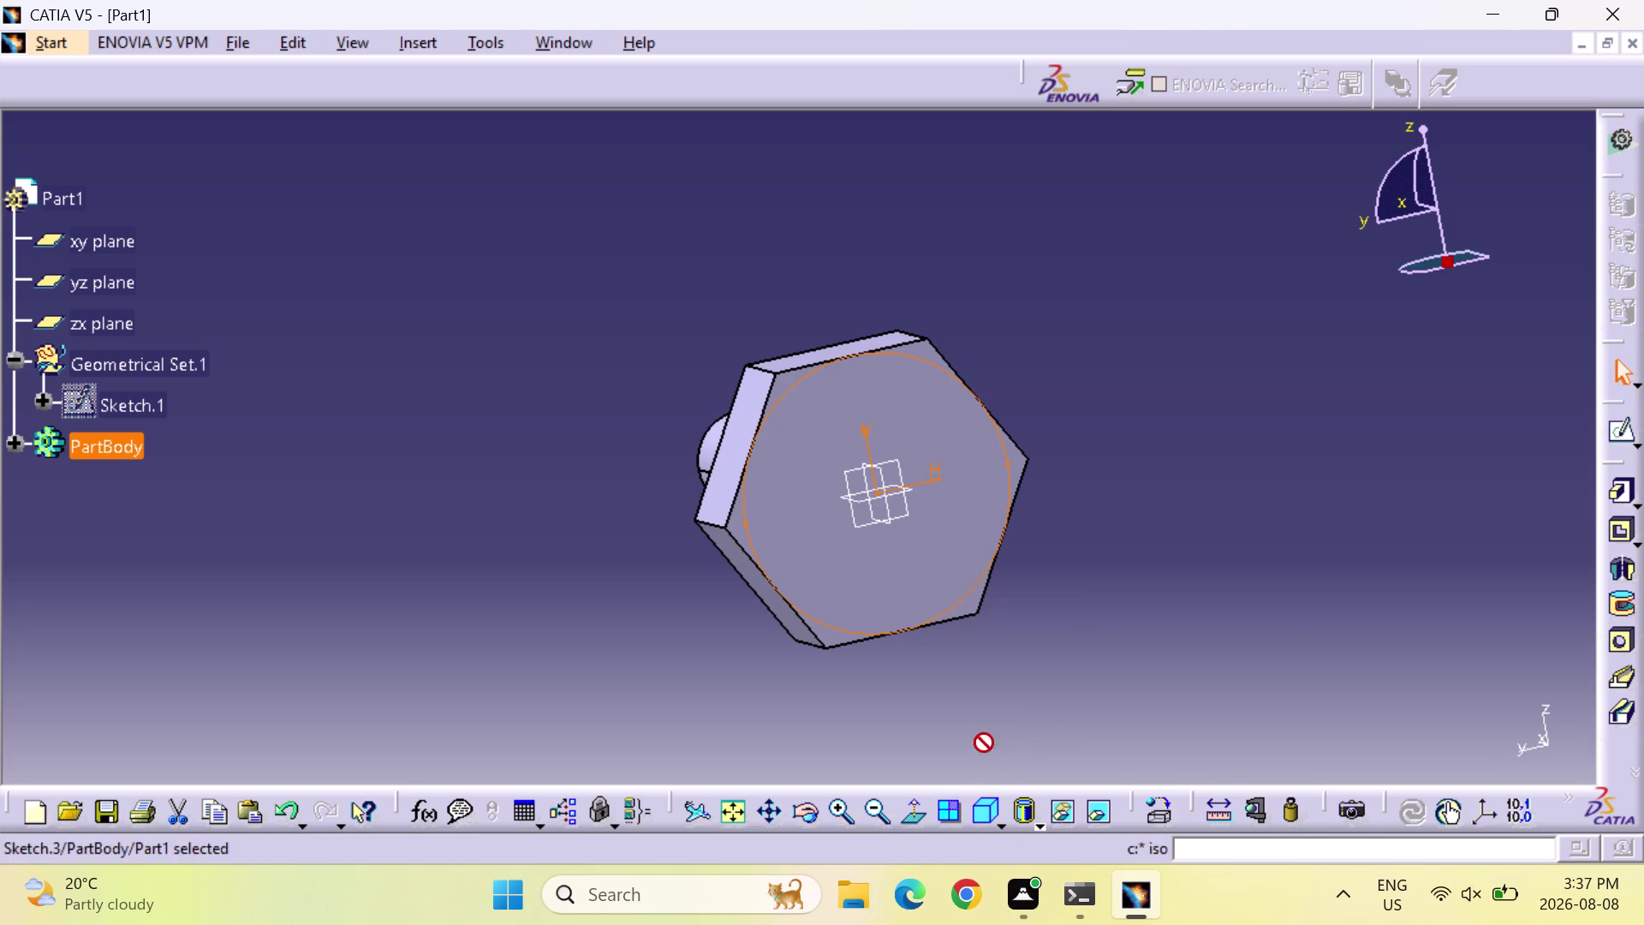
drag(981, 756, 993, 700)
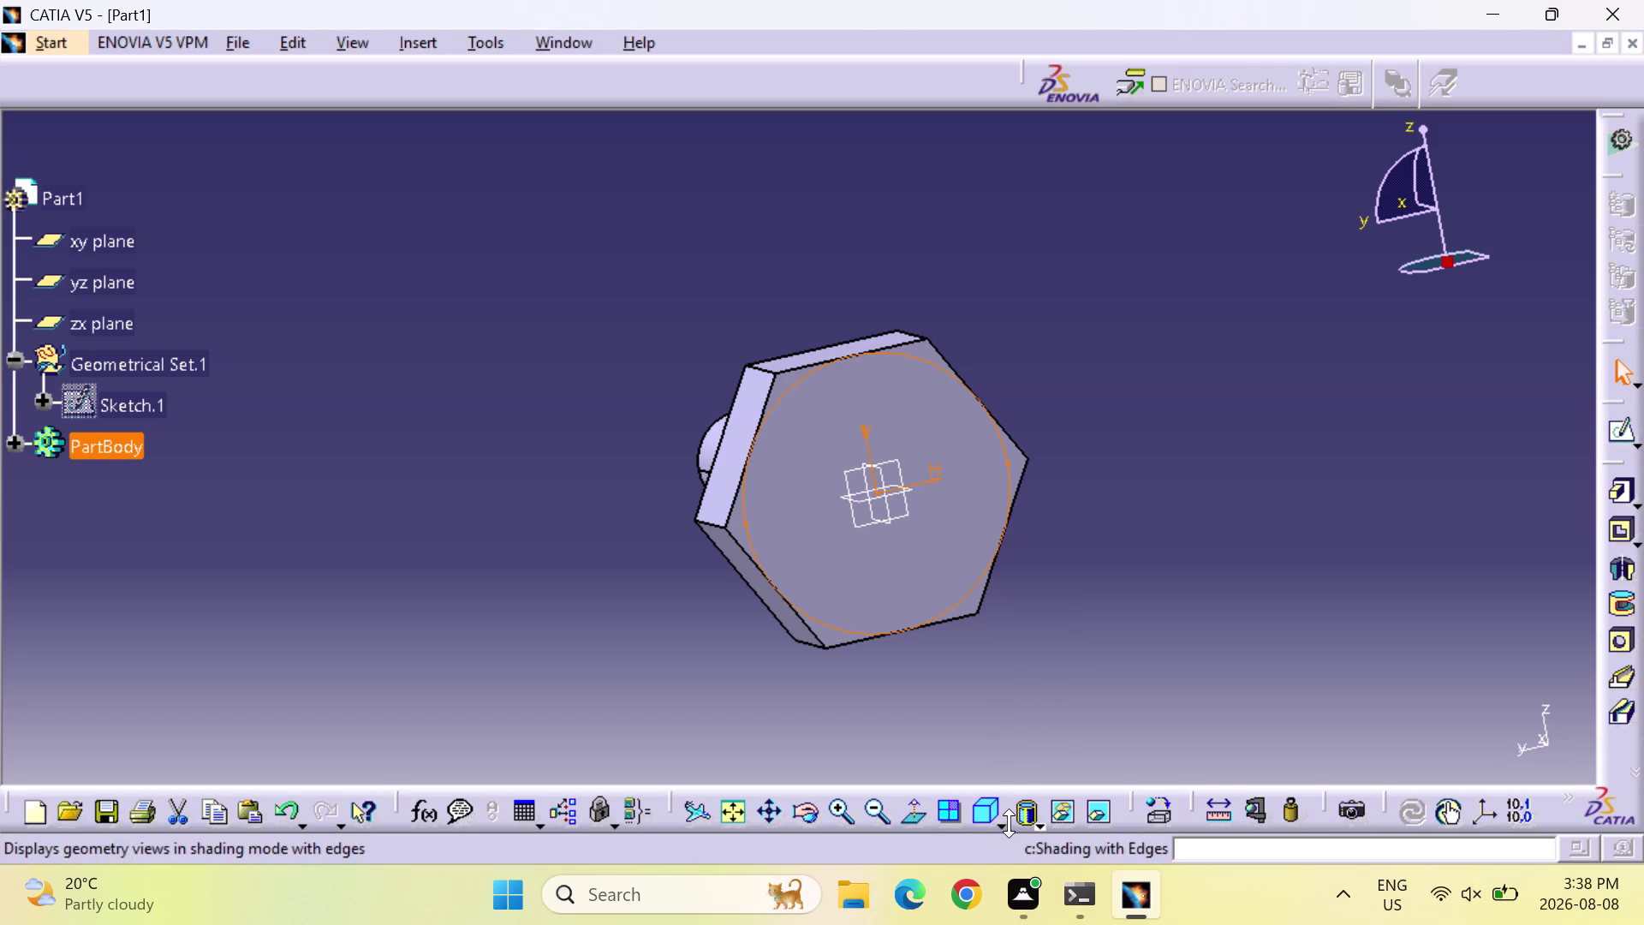
click(1004, 823)
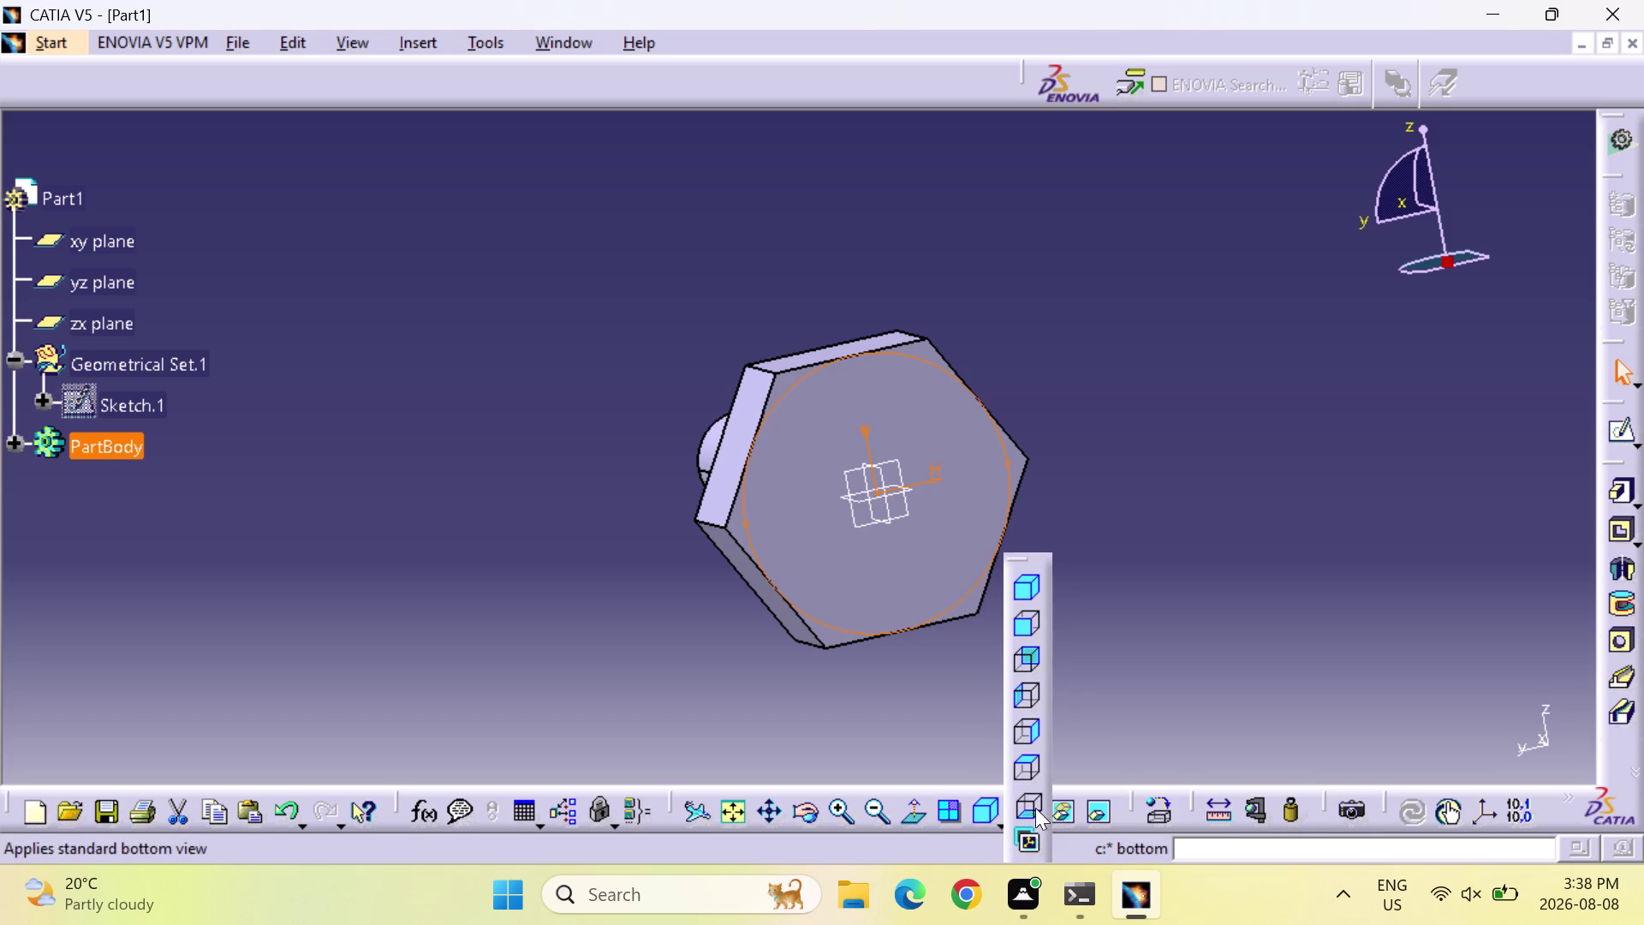
Switch the bolt to the Bottom standard view, then to the opposite view.
click(1035, 808)
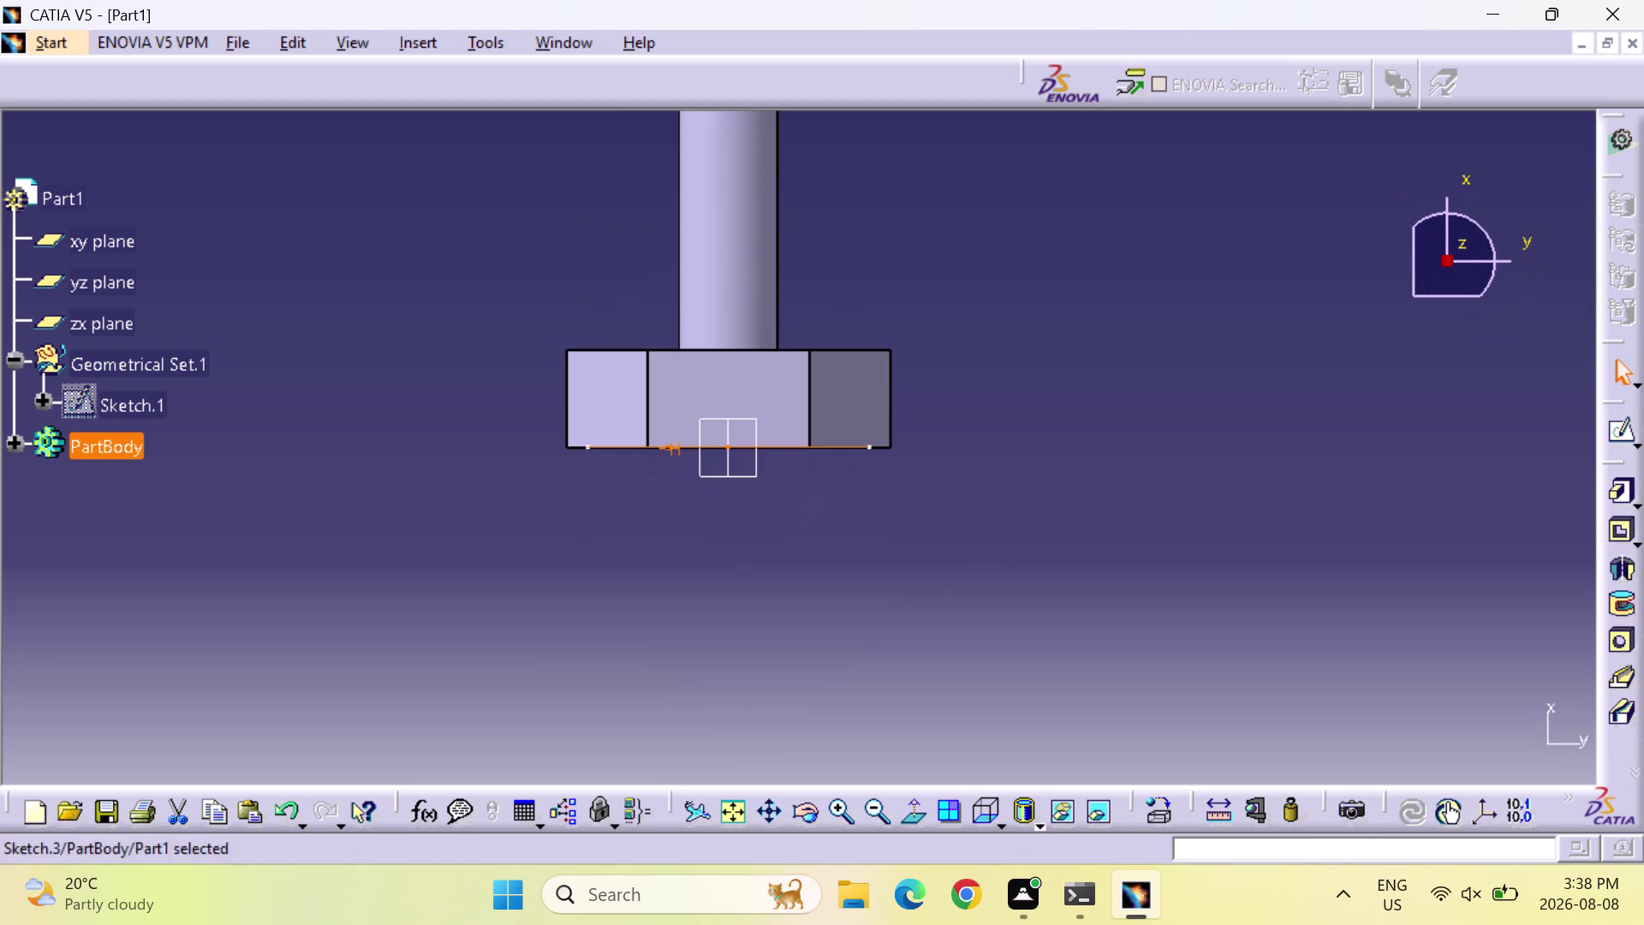
click(1004, 822)
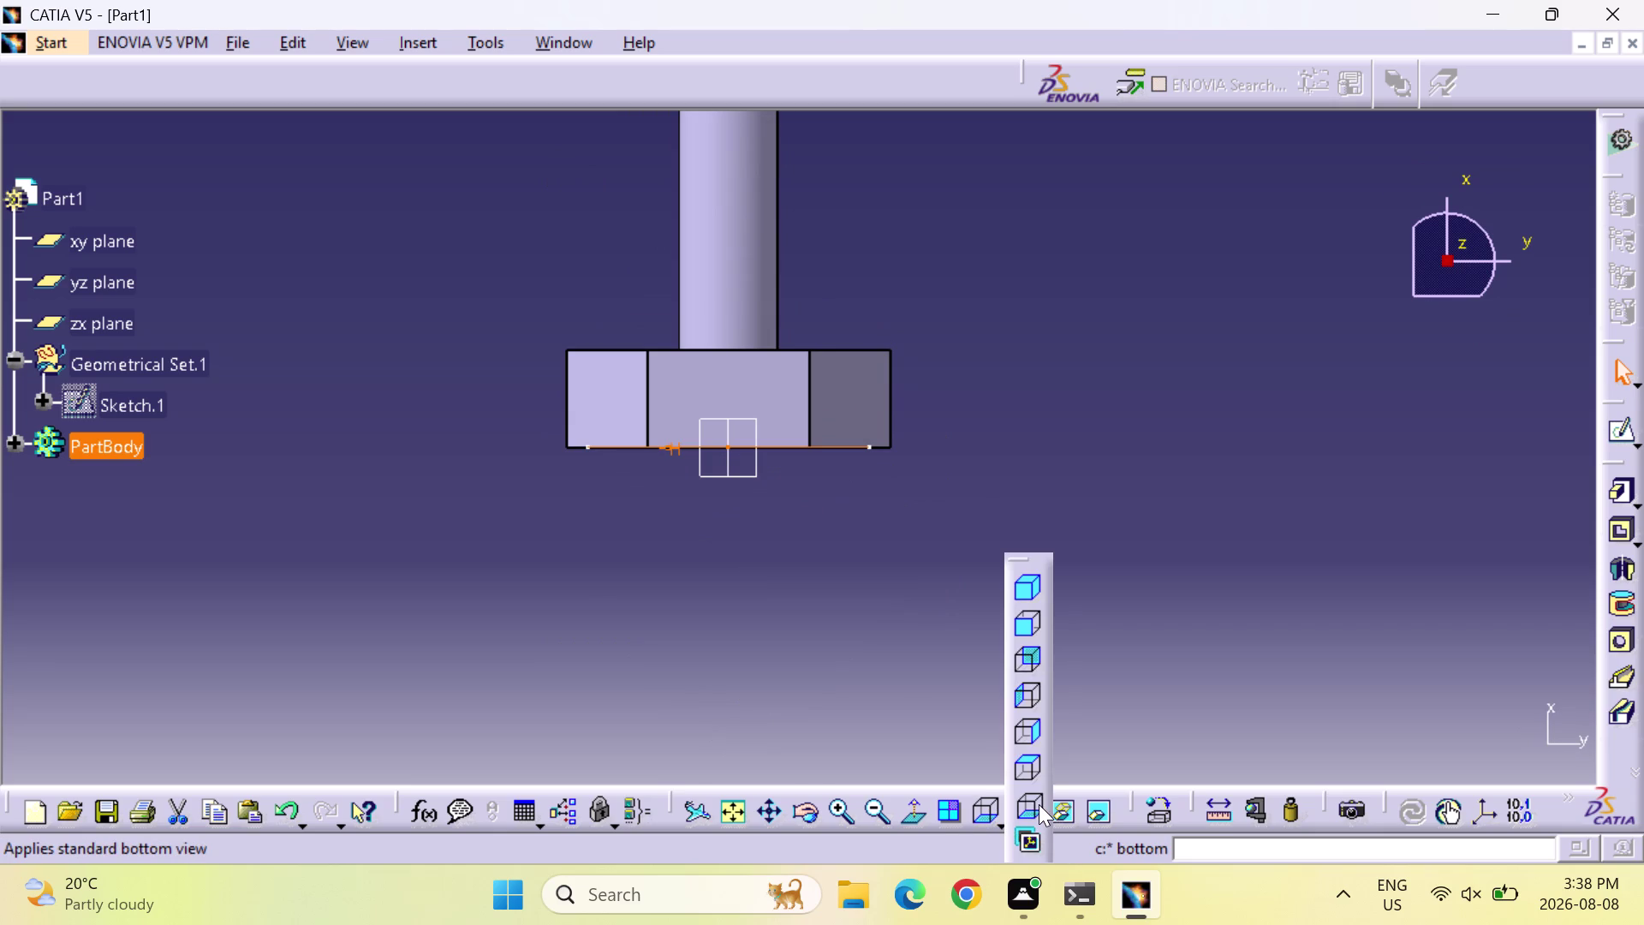
click(1039, 804)
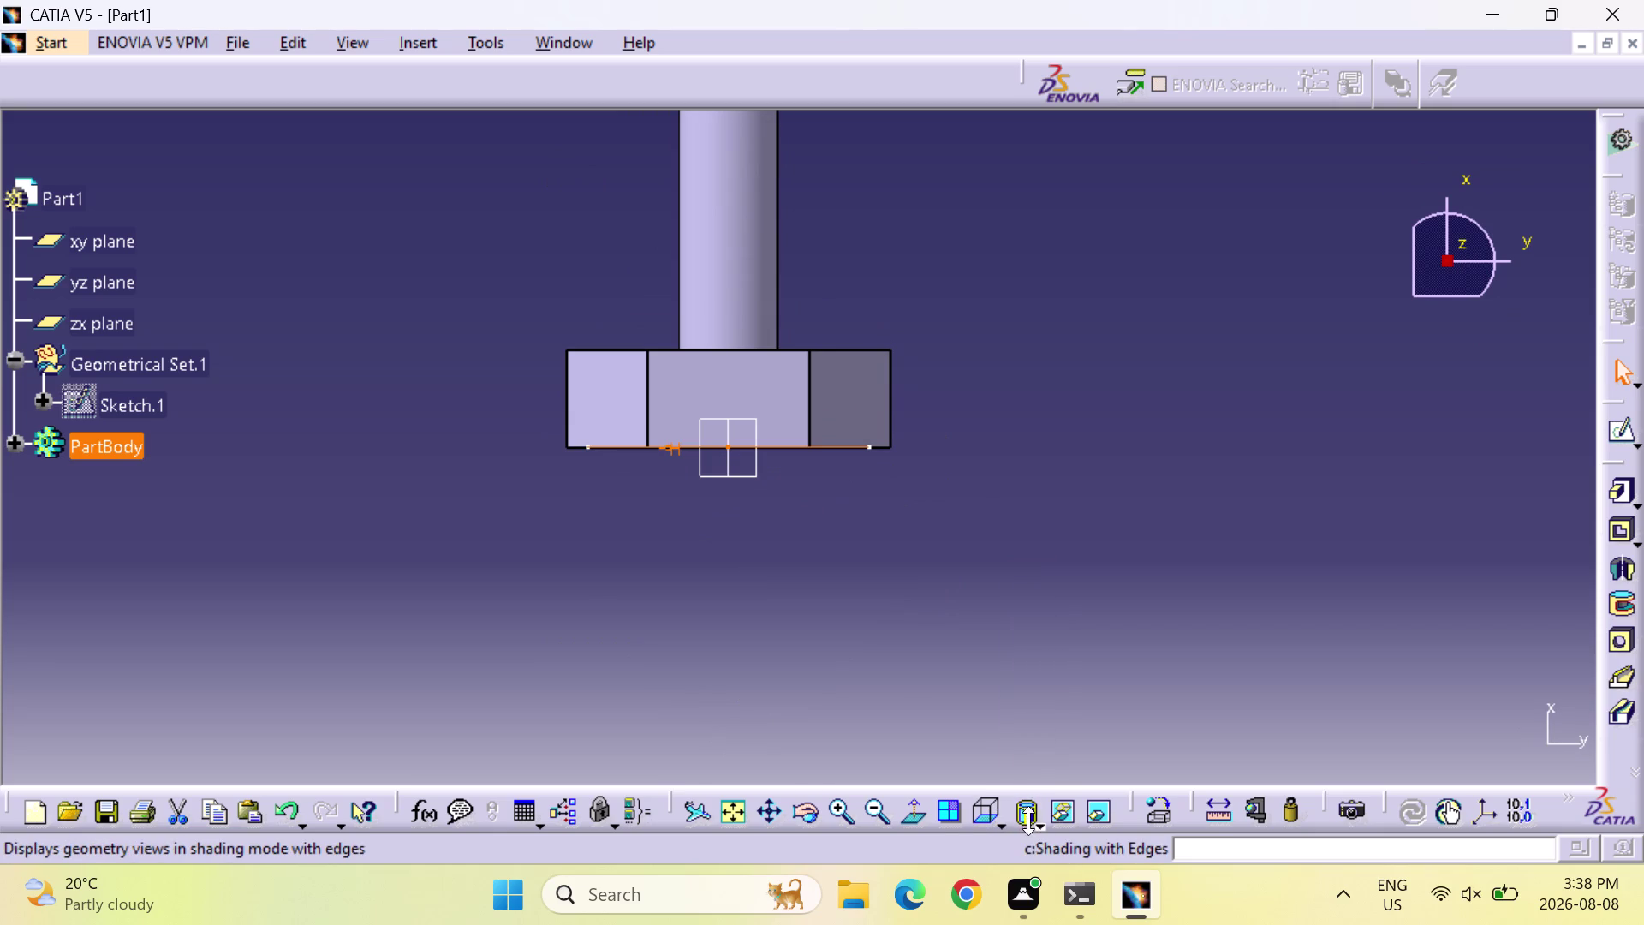
click(1003, 824)
scroll(down, 3)
click(1032, 776)
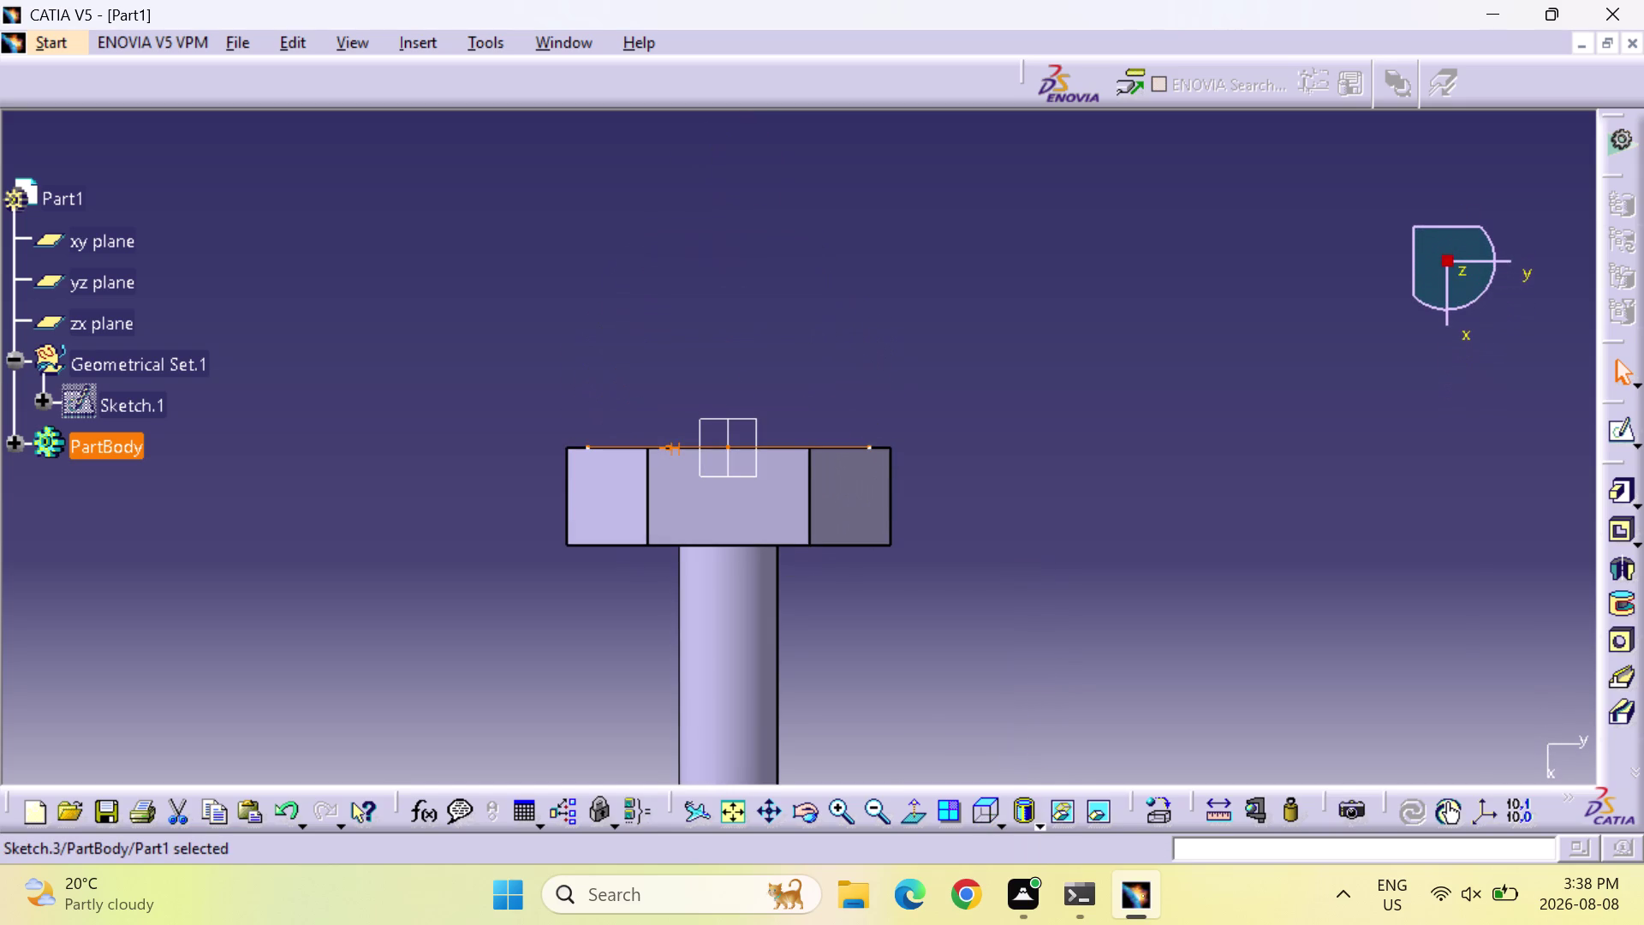
click(740, 818)
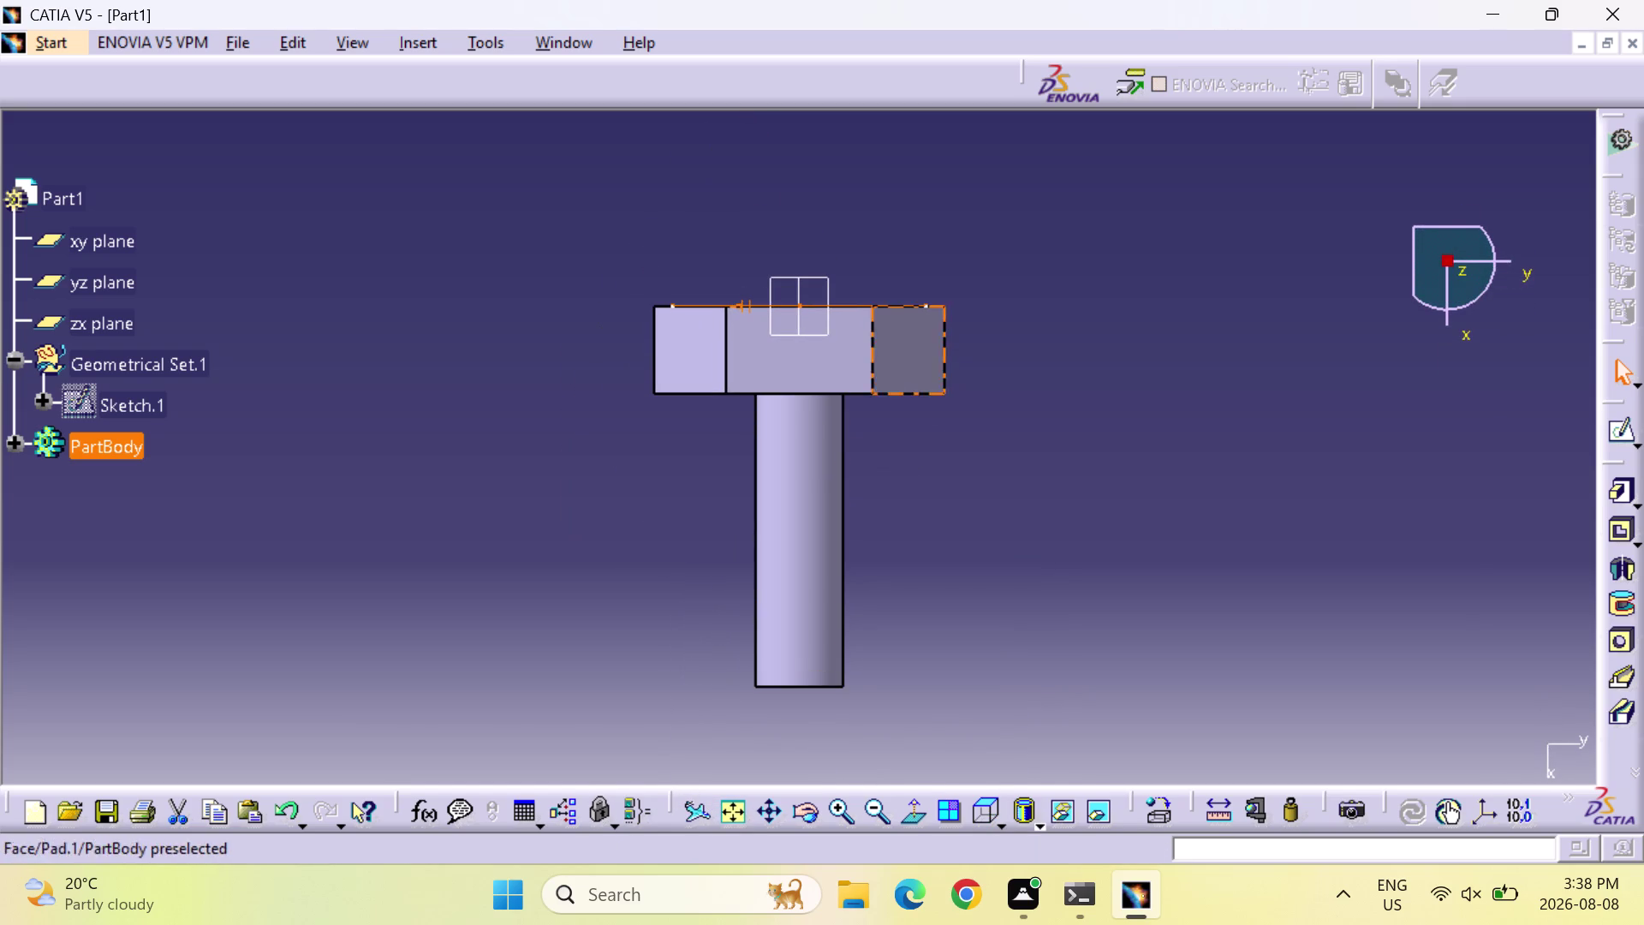
click(777, 348)
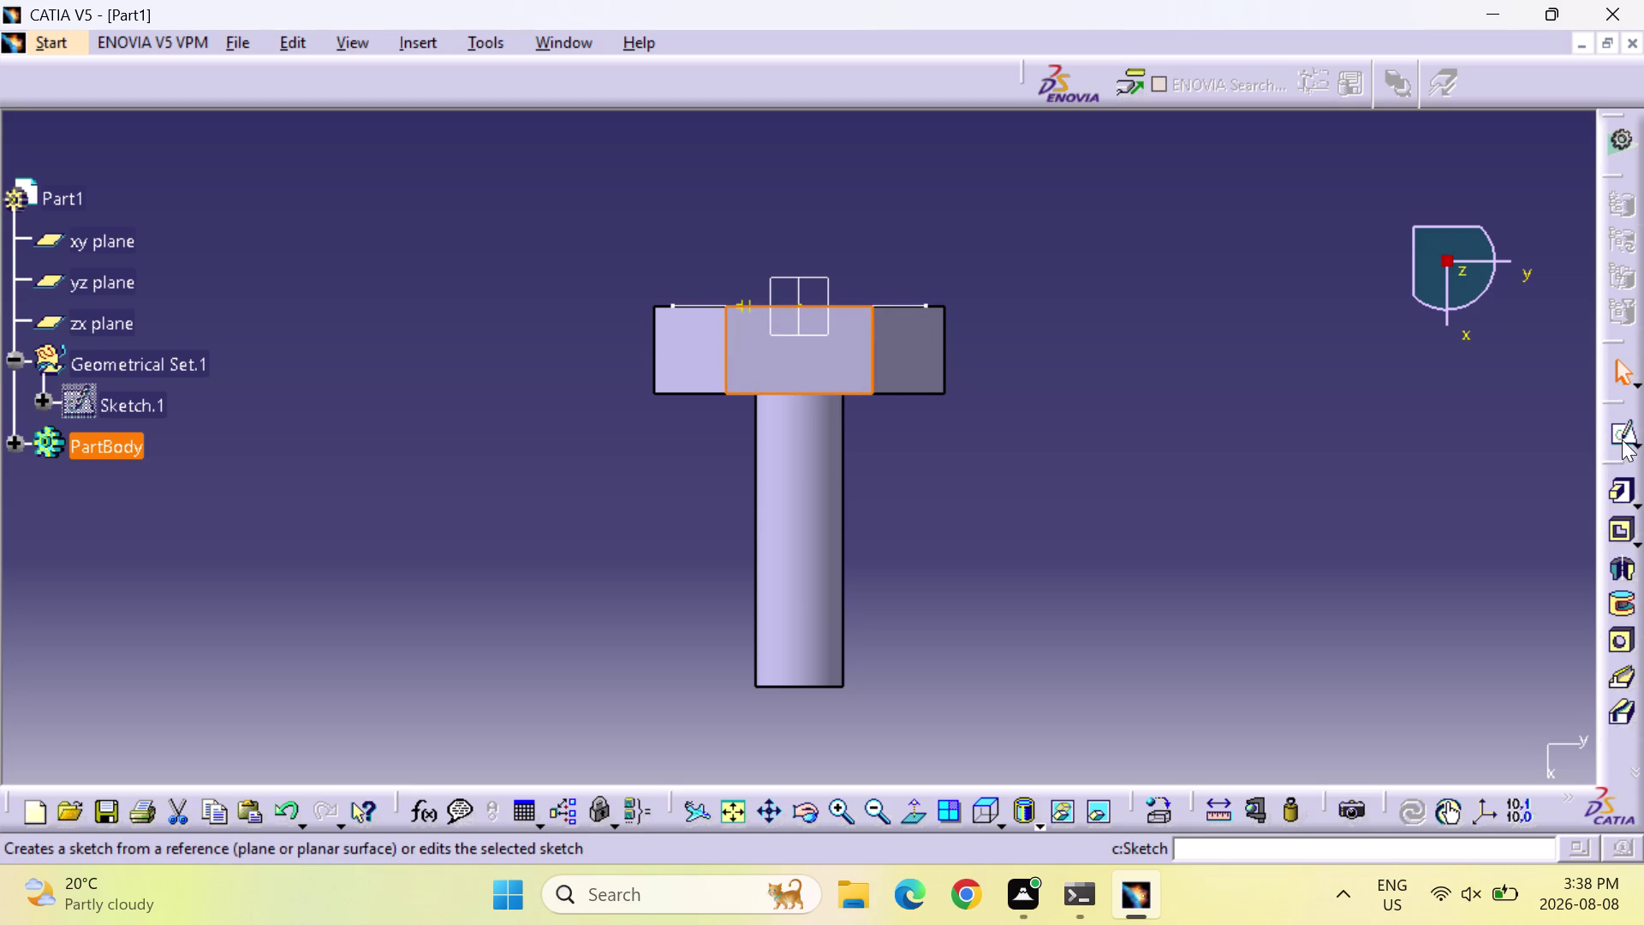
Open a new sketch on the head face and reorient it to Bottom, then the opposite view.
click(1627, 426)
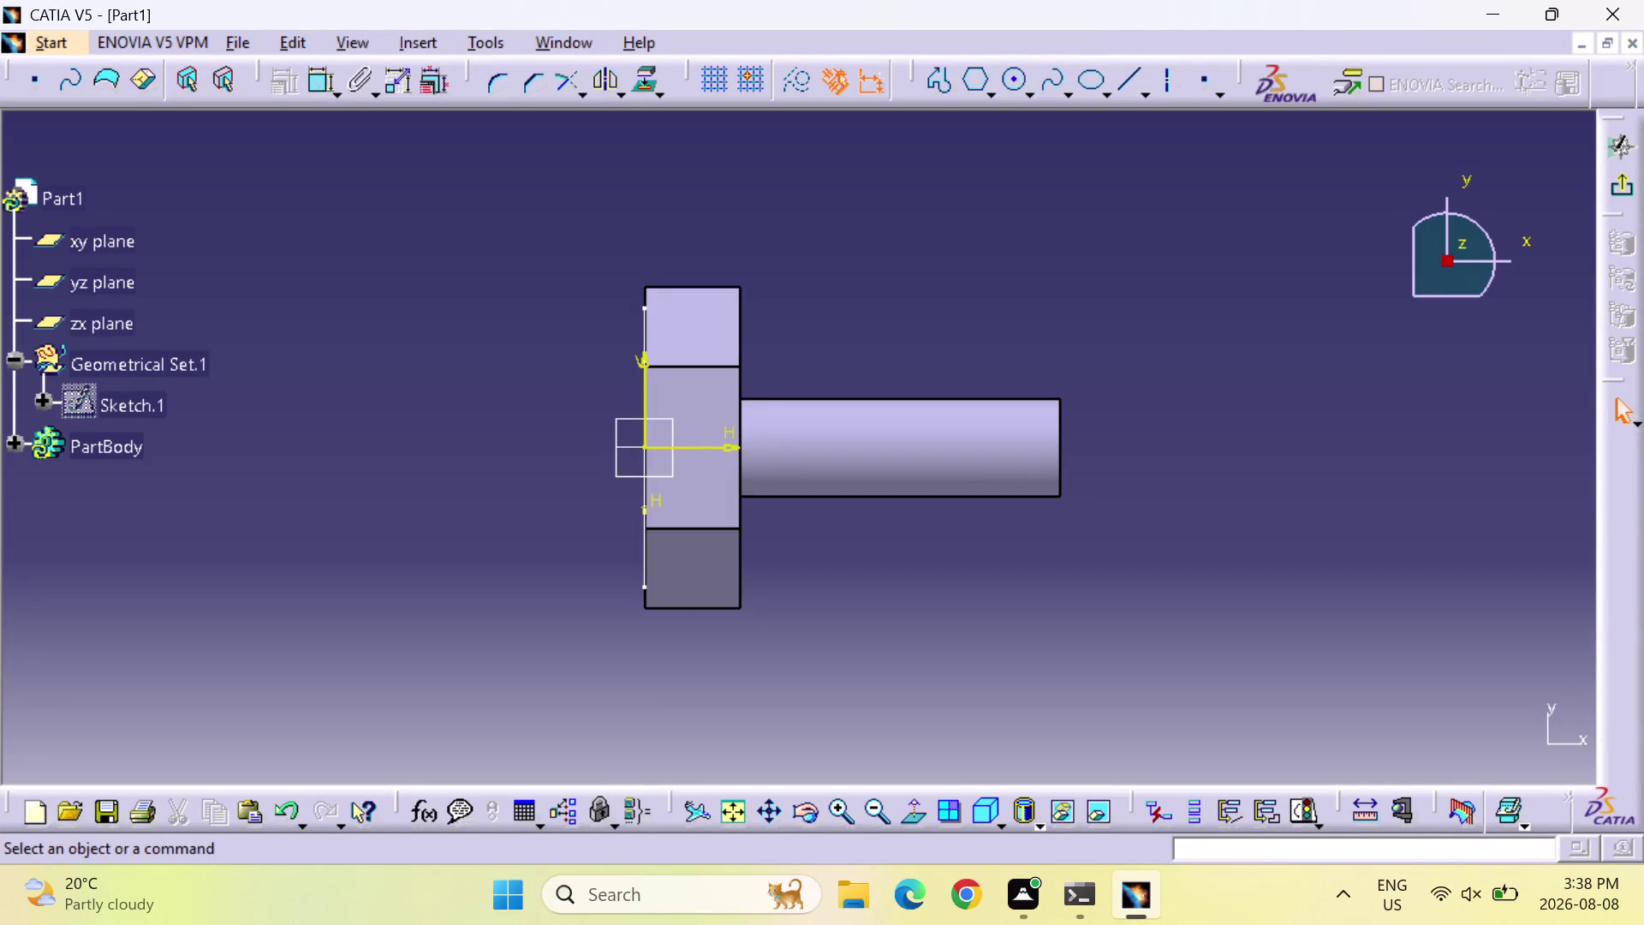
click(998, 824)
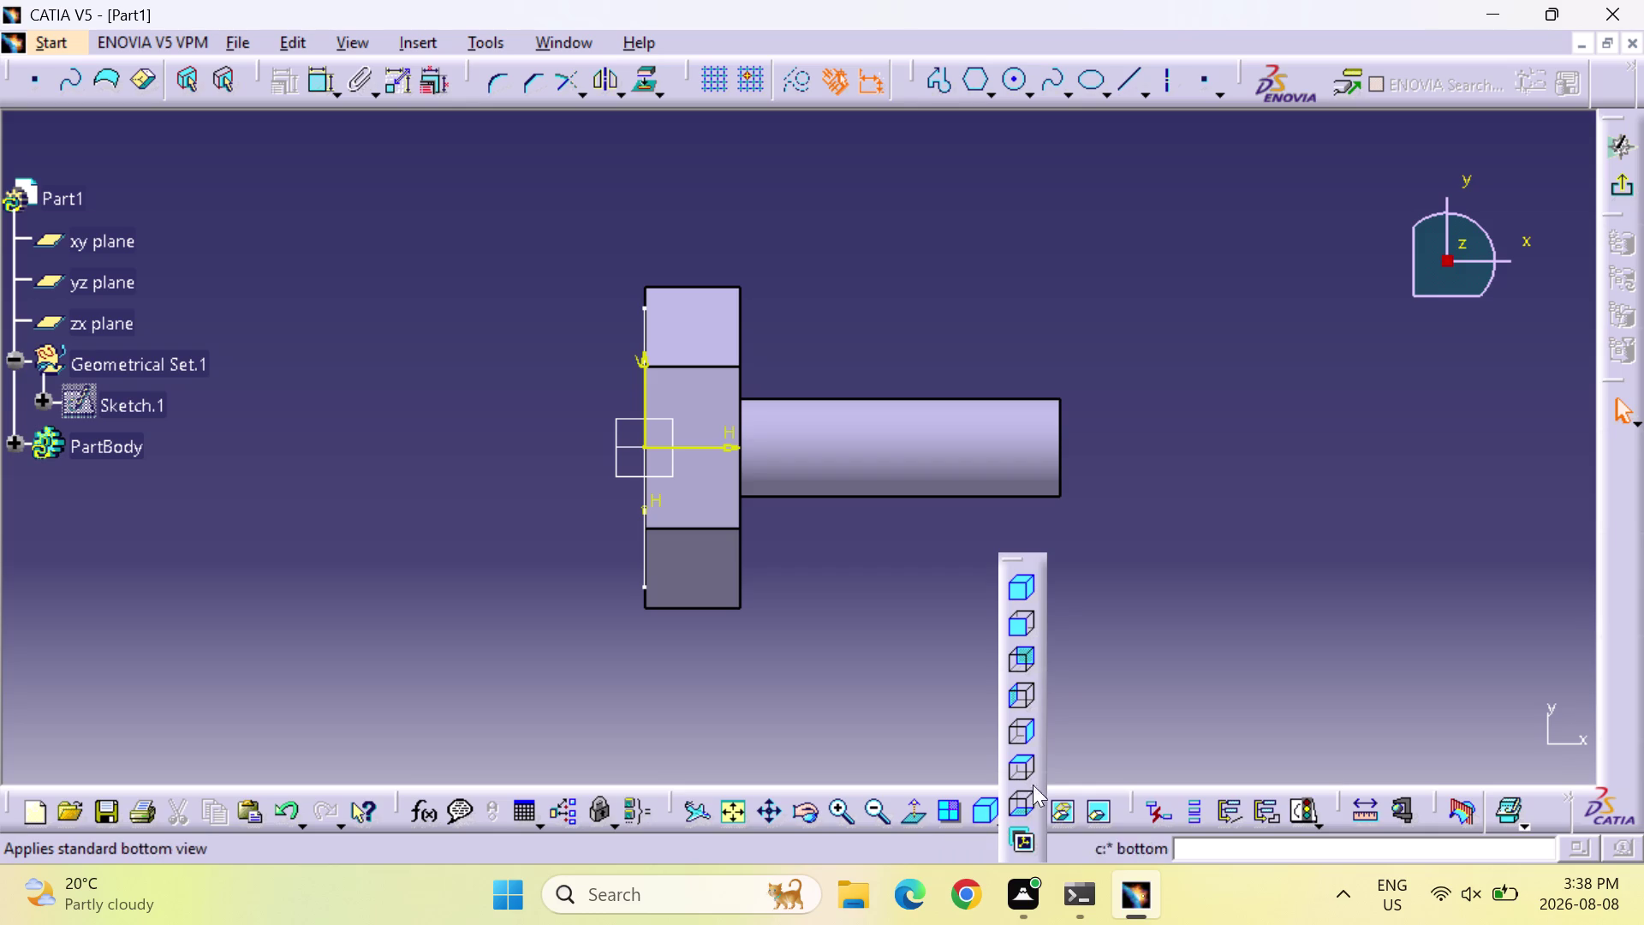
click(1018, 800)
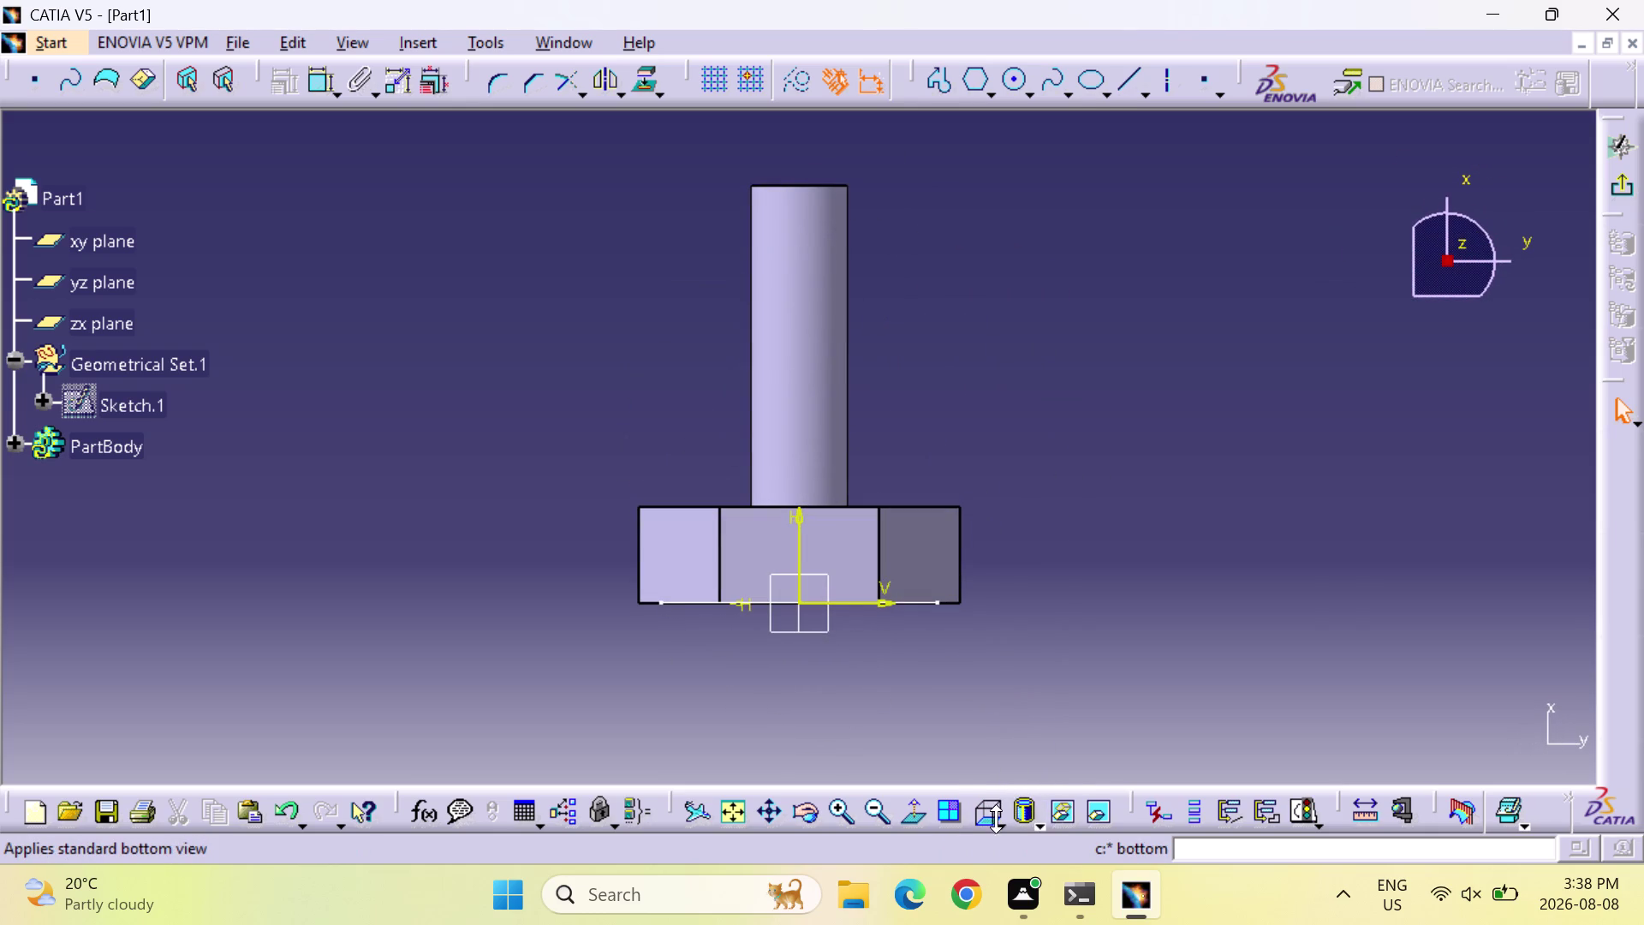
click(999, 821)
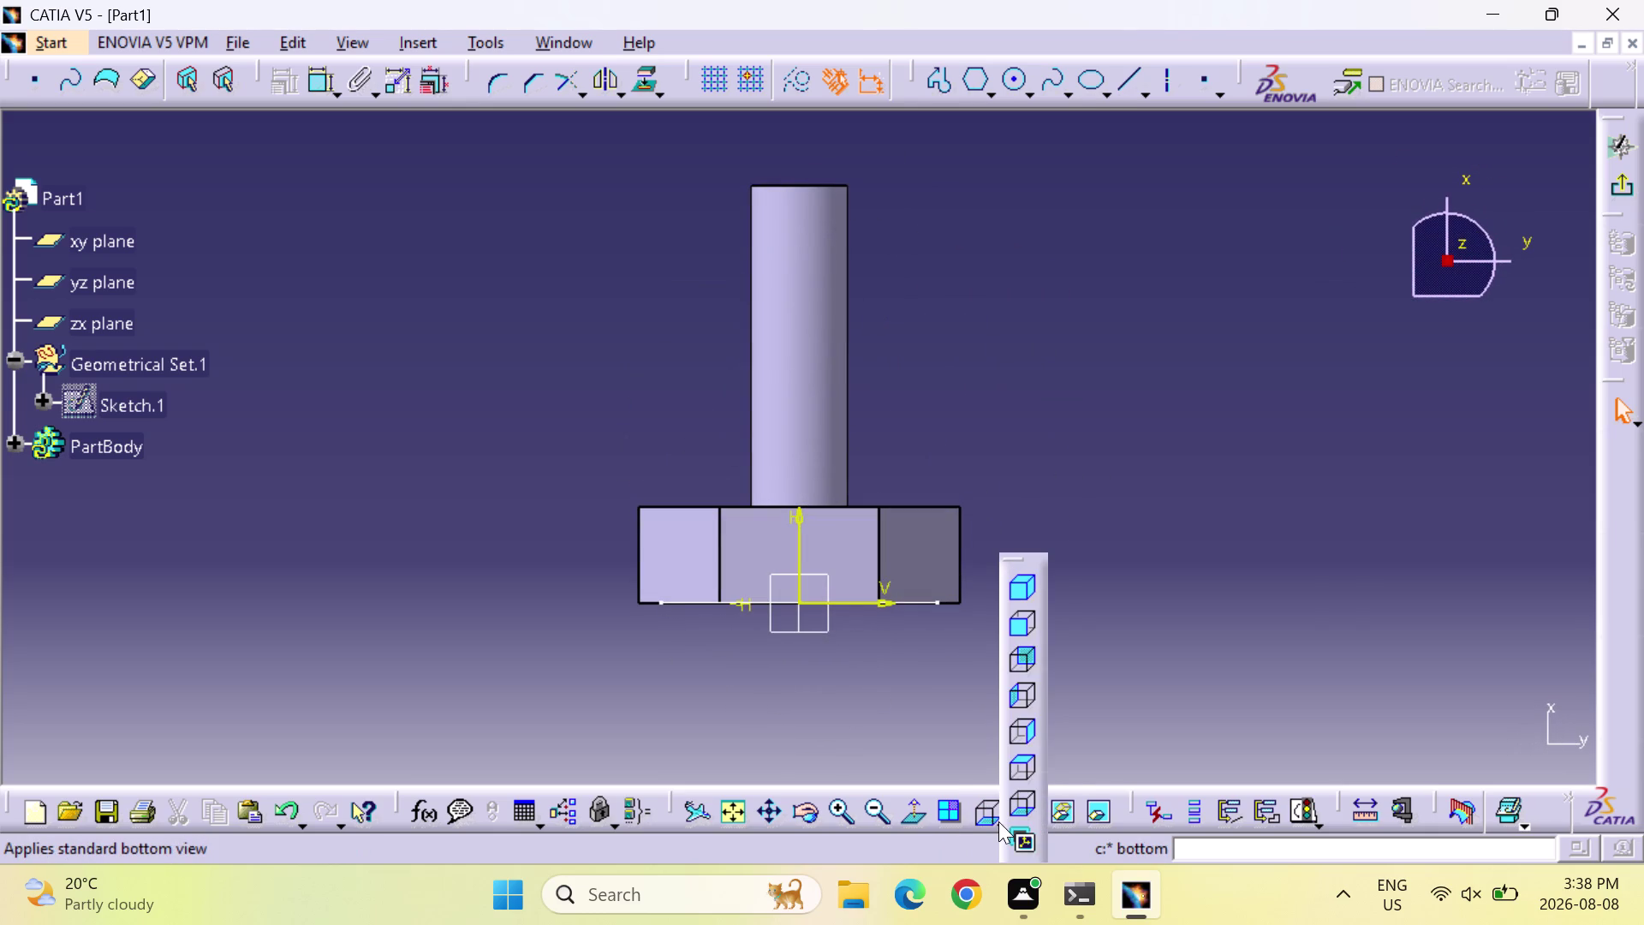
click(1028, 768)
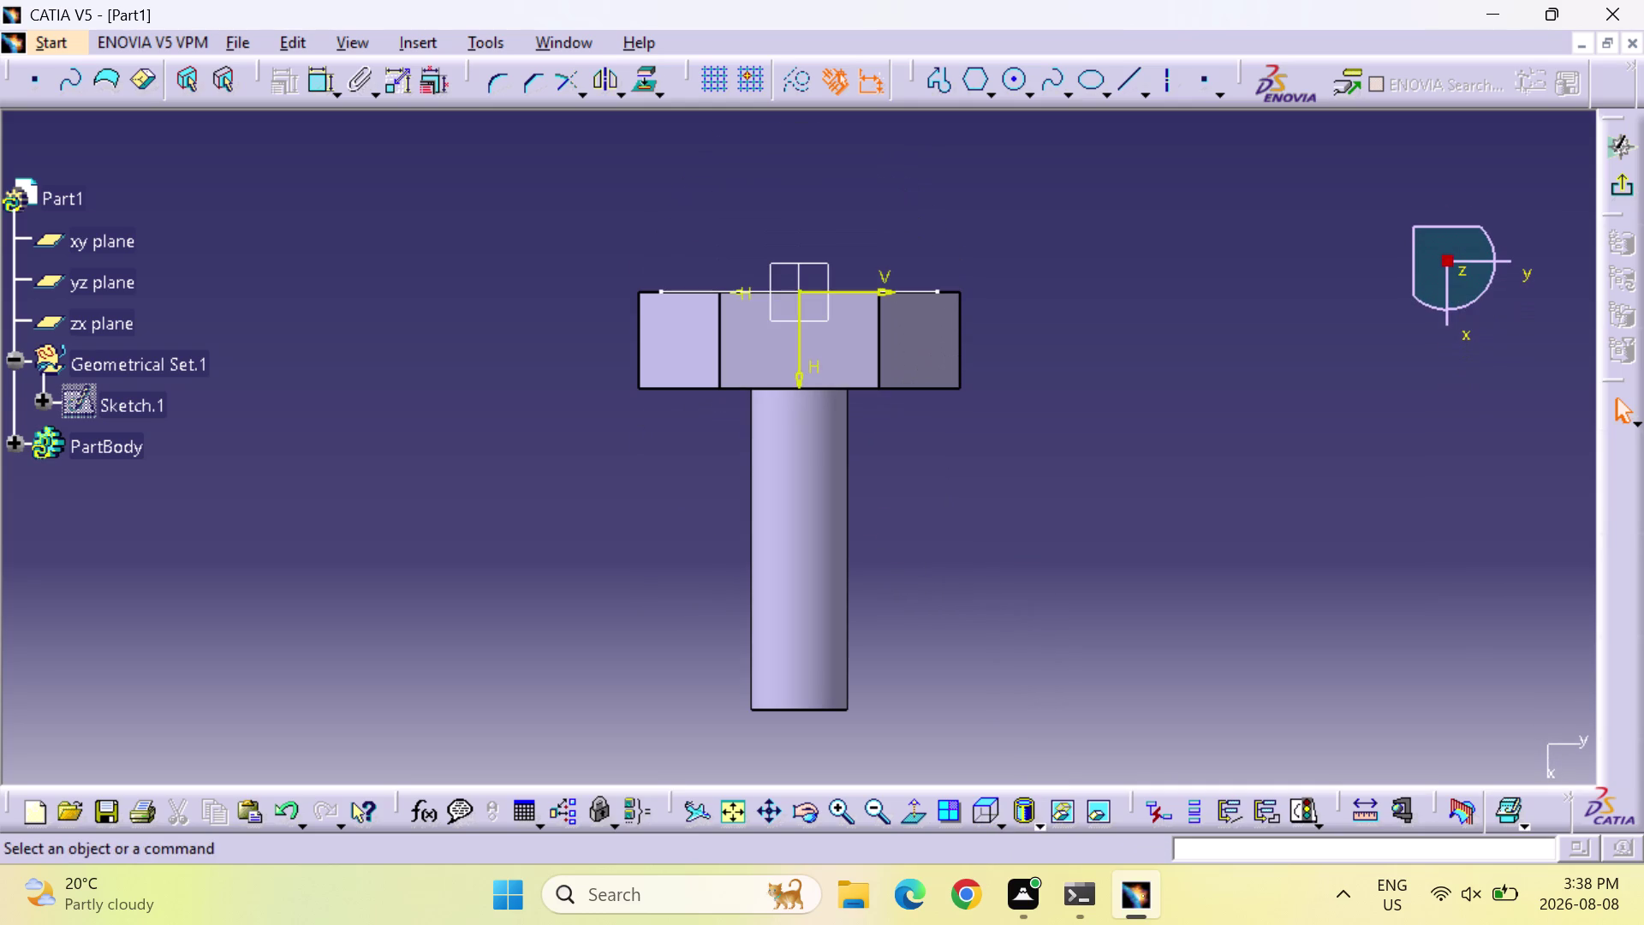
click(936, 81)
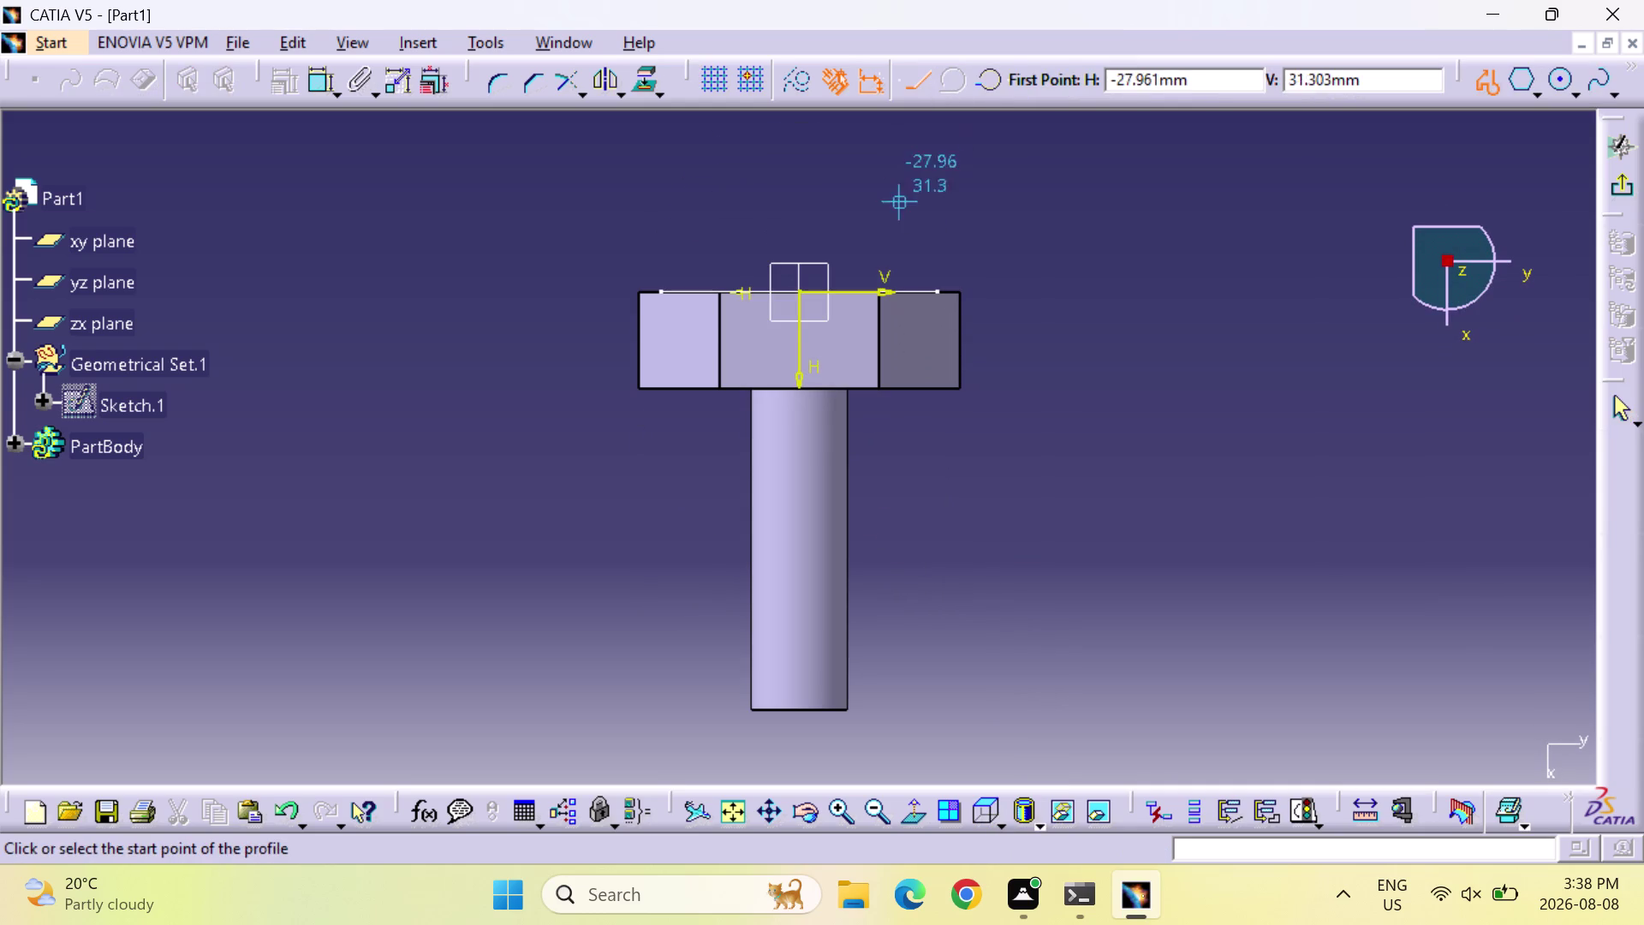
Draw a slanted line from the head's upper-left corner down and out to the left.
click(662, 290)
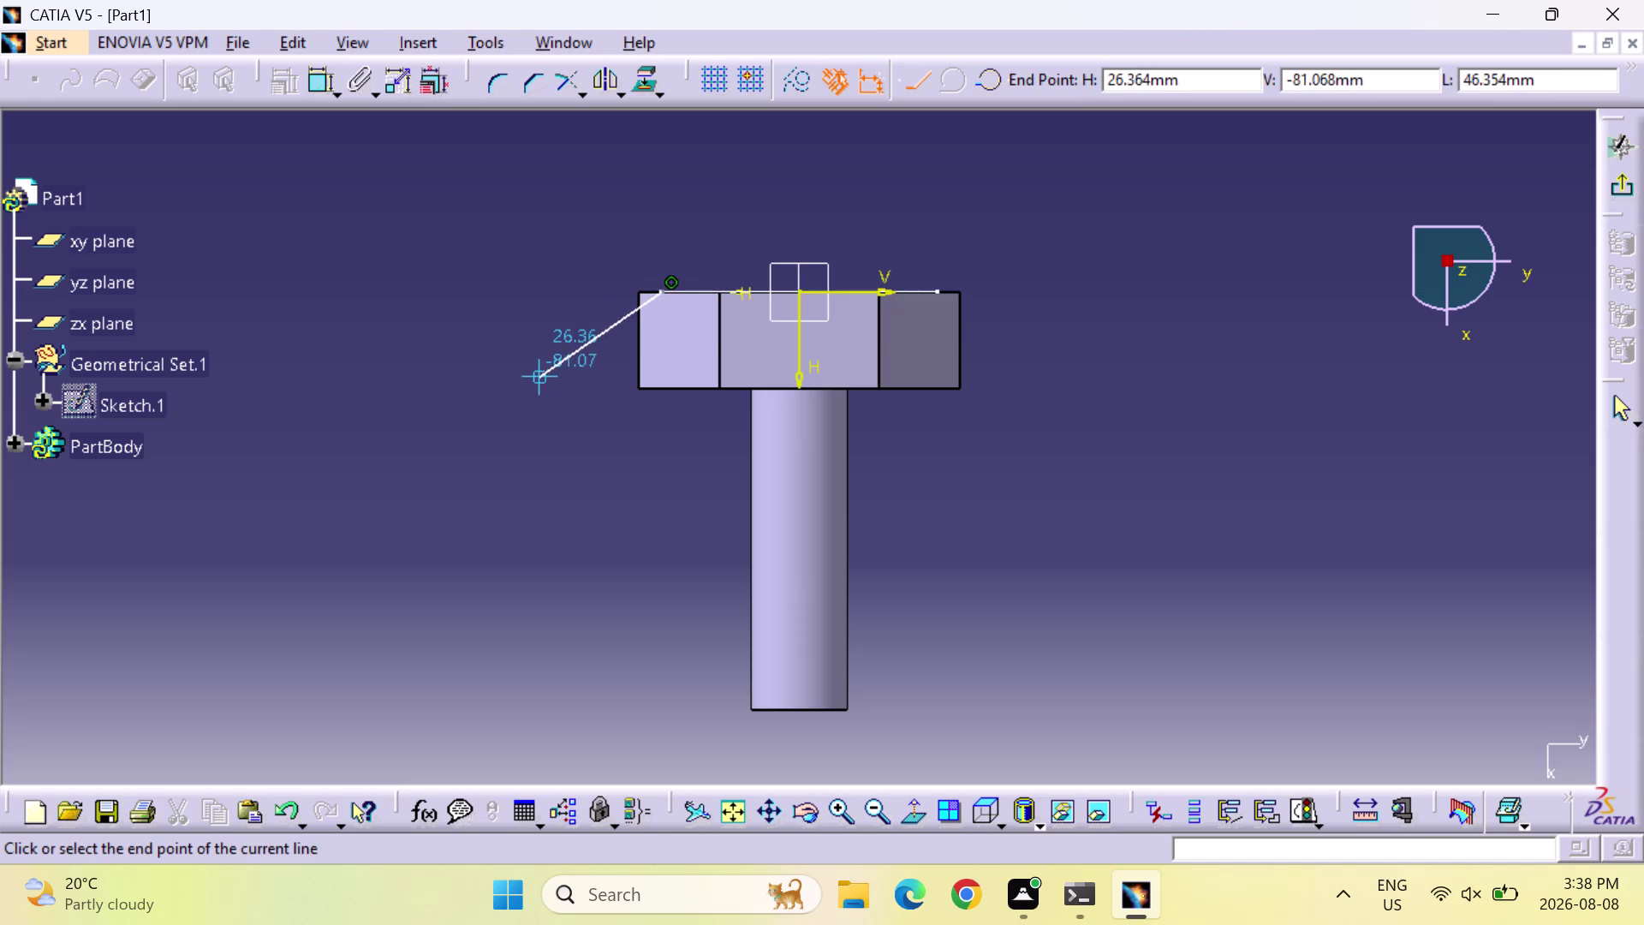
click(542, 377)
key(Escape)
key(Escape)
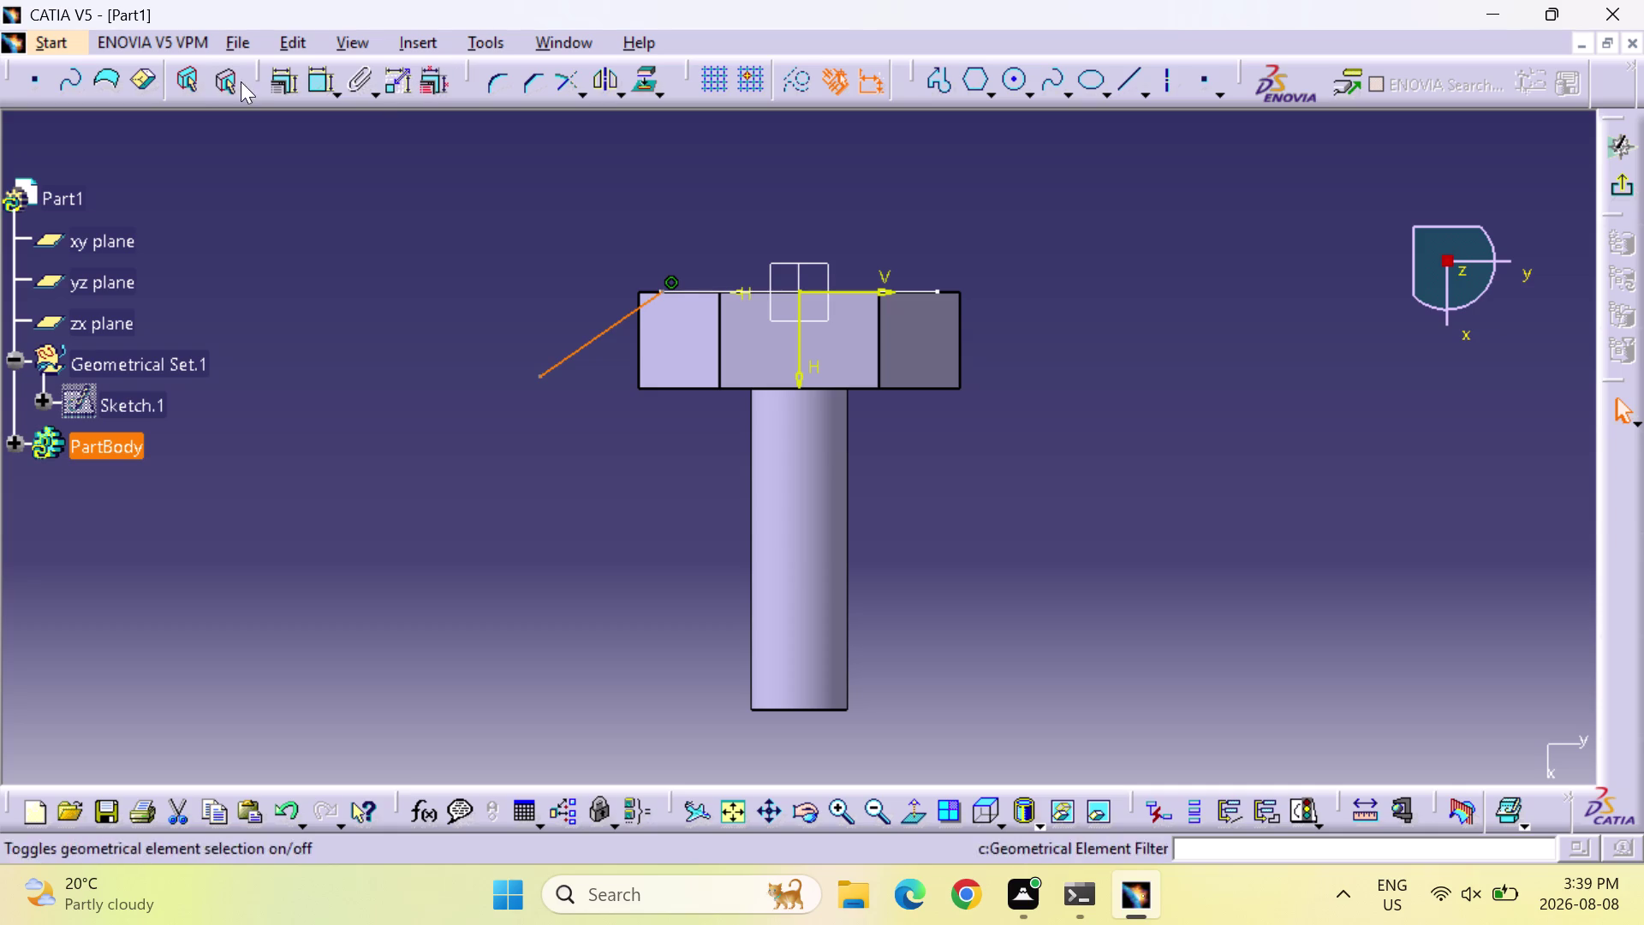
drag(261, 63, 1598, 335)
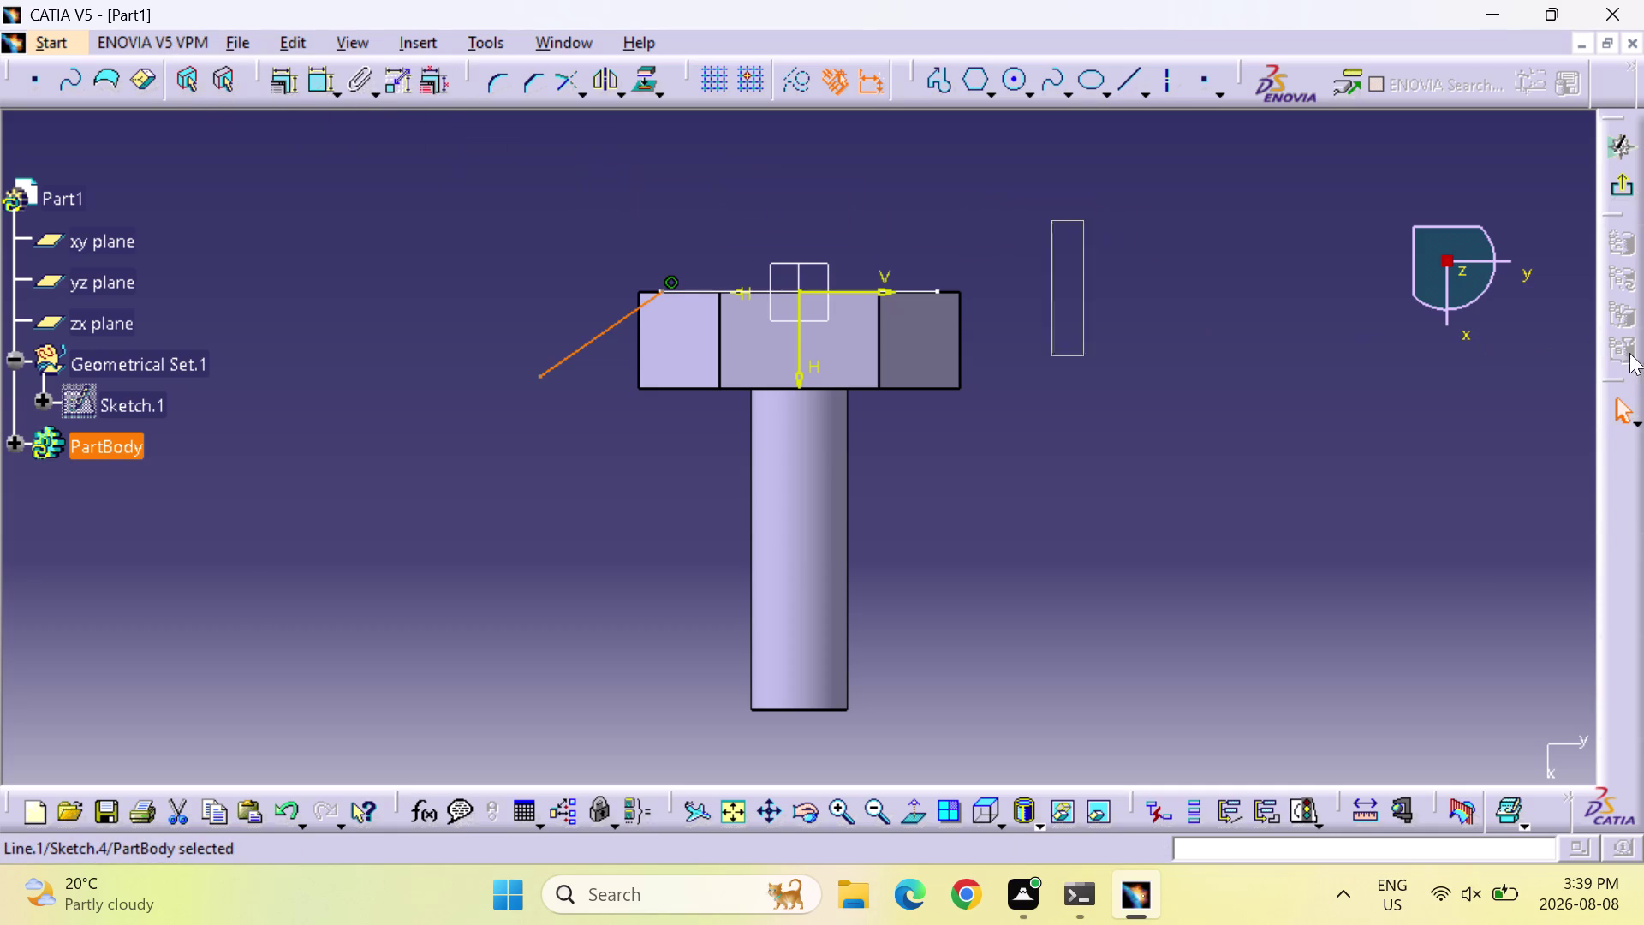
drag(1598, 335, 1643, 507)
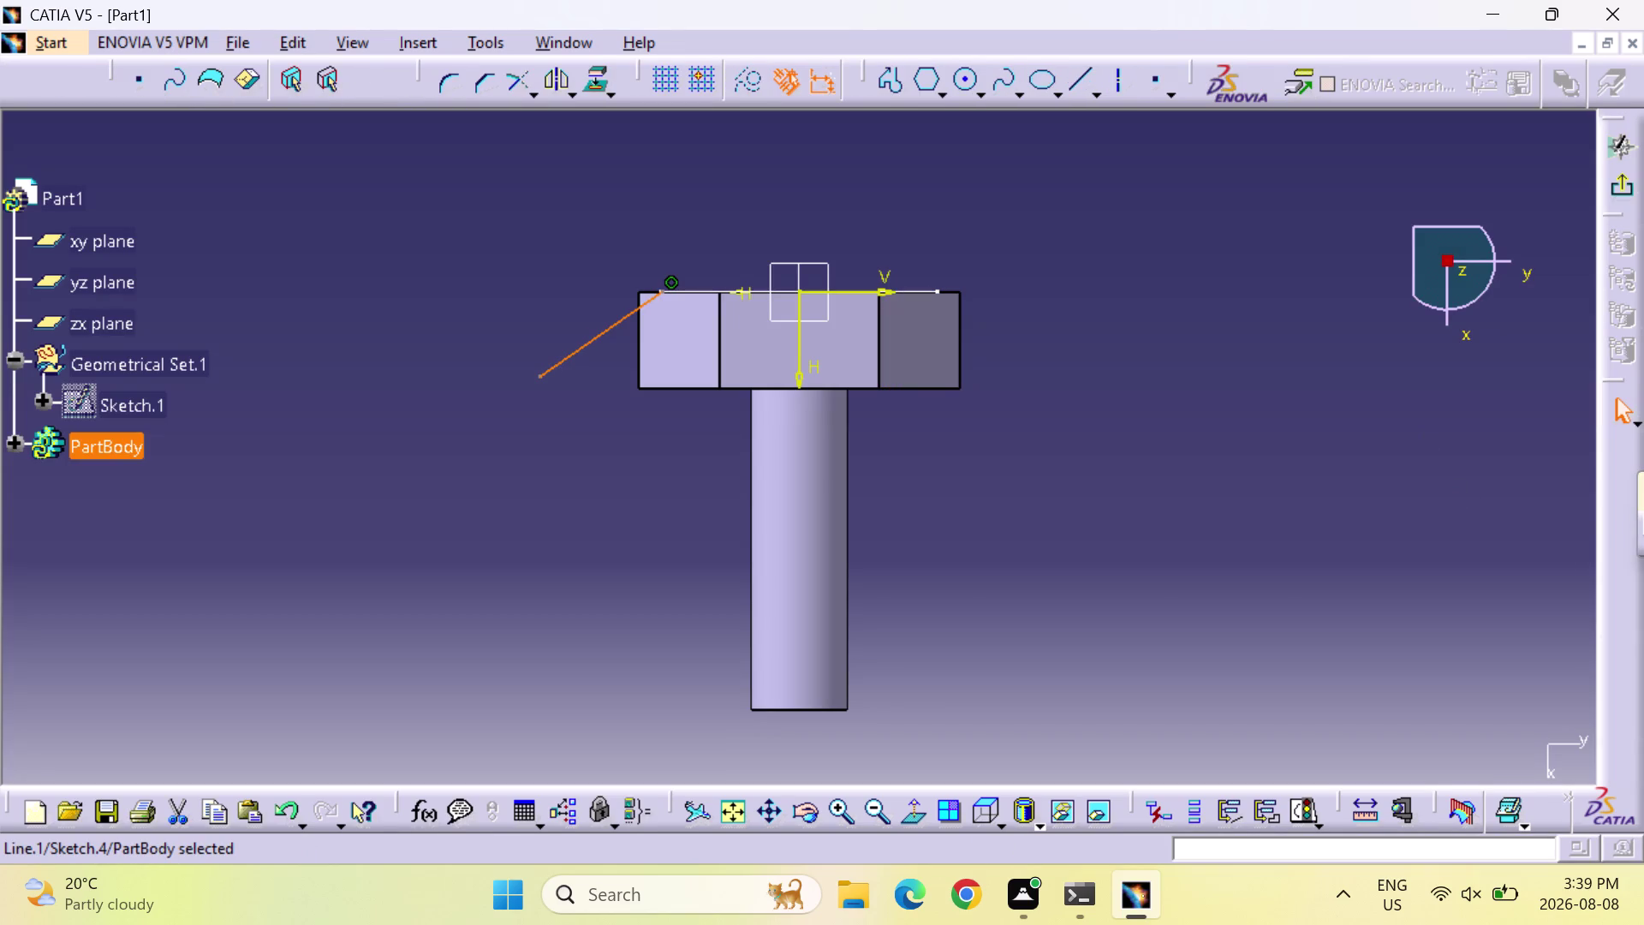
click(1055, 535)
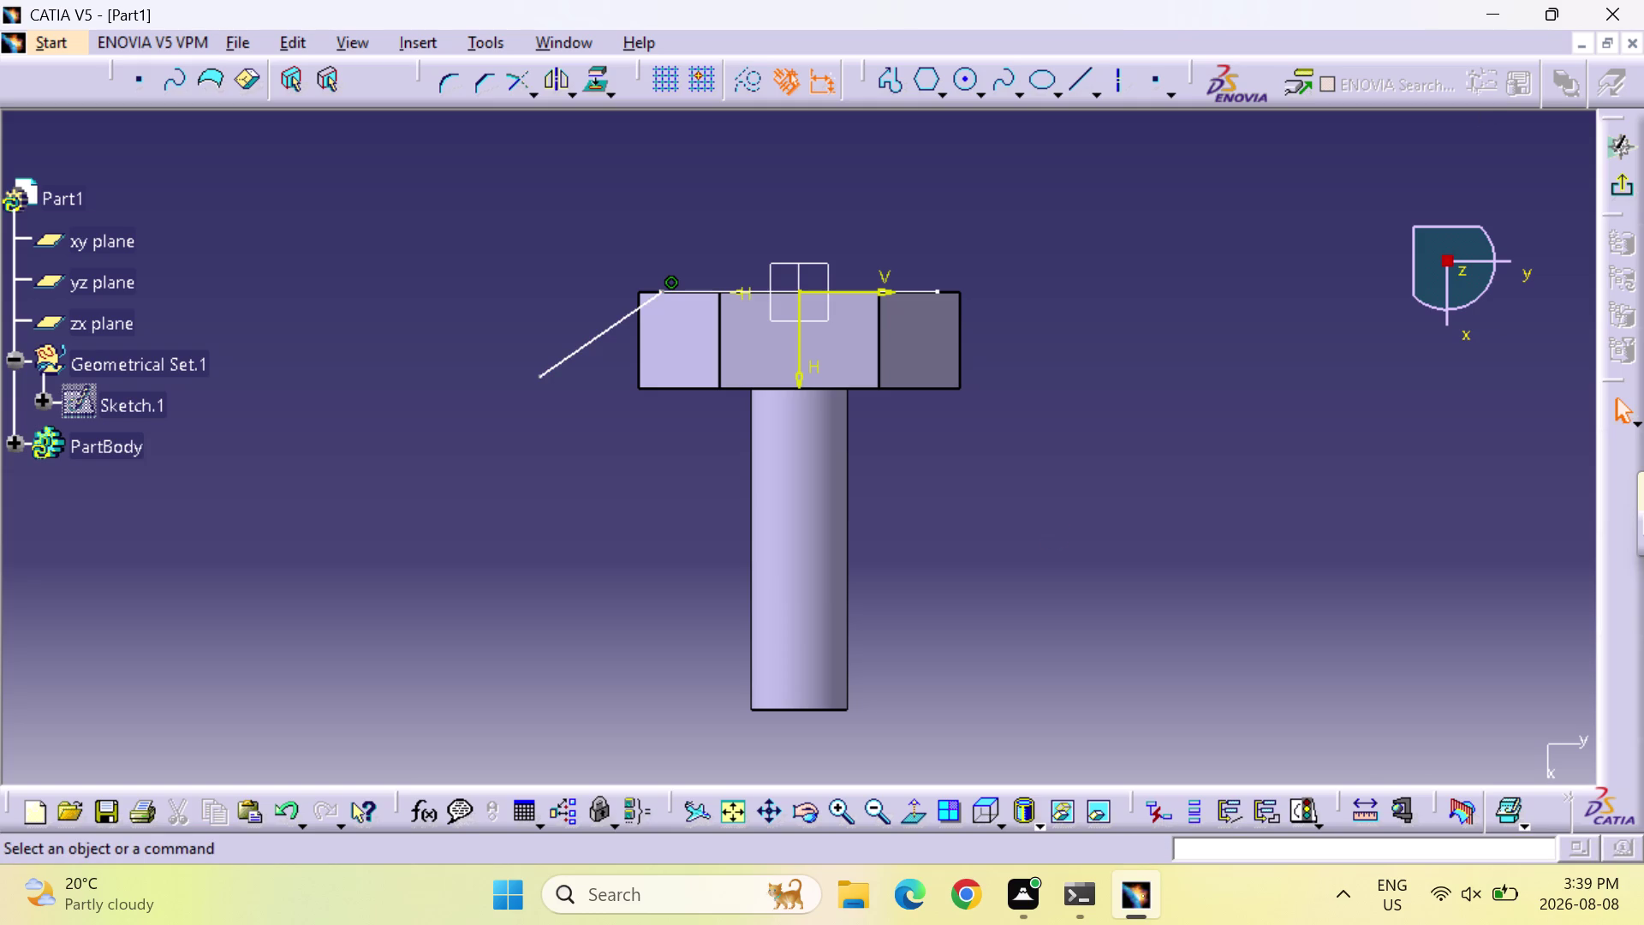
right_click(1478, 79)
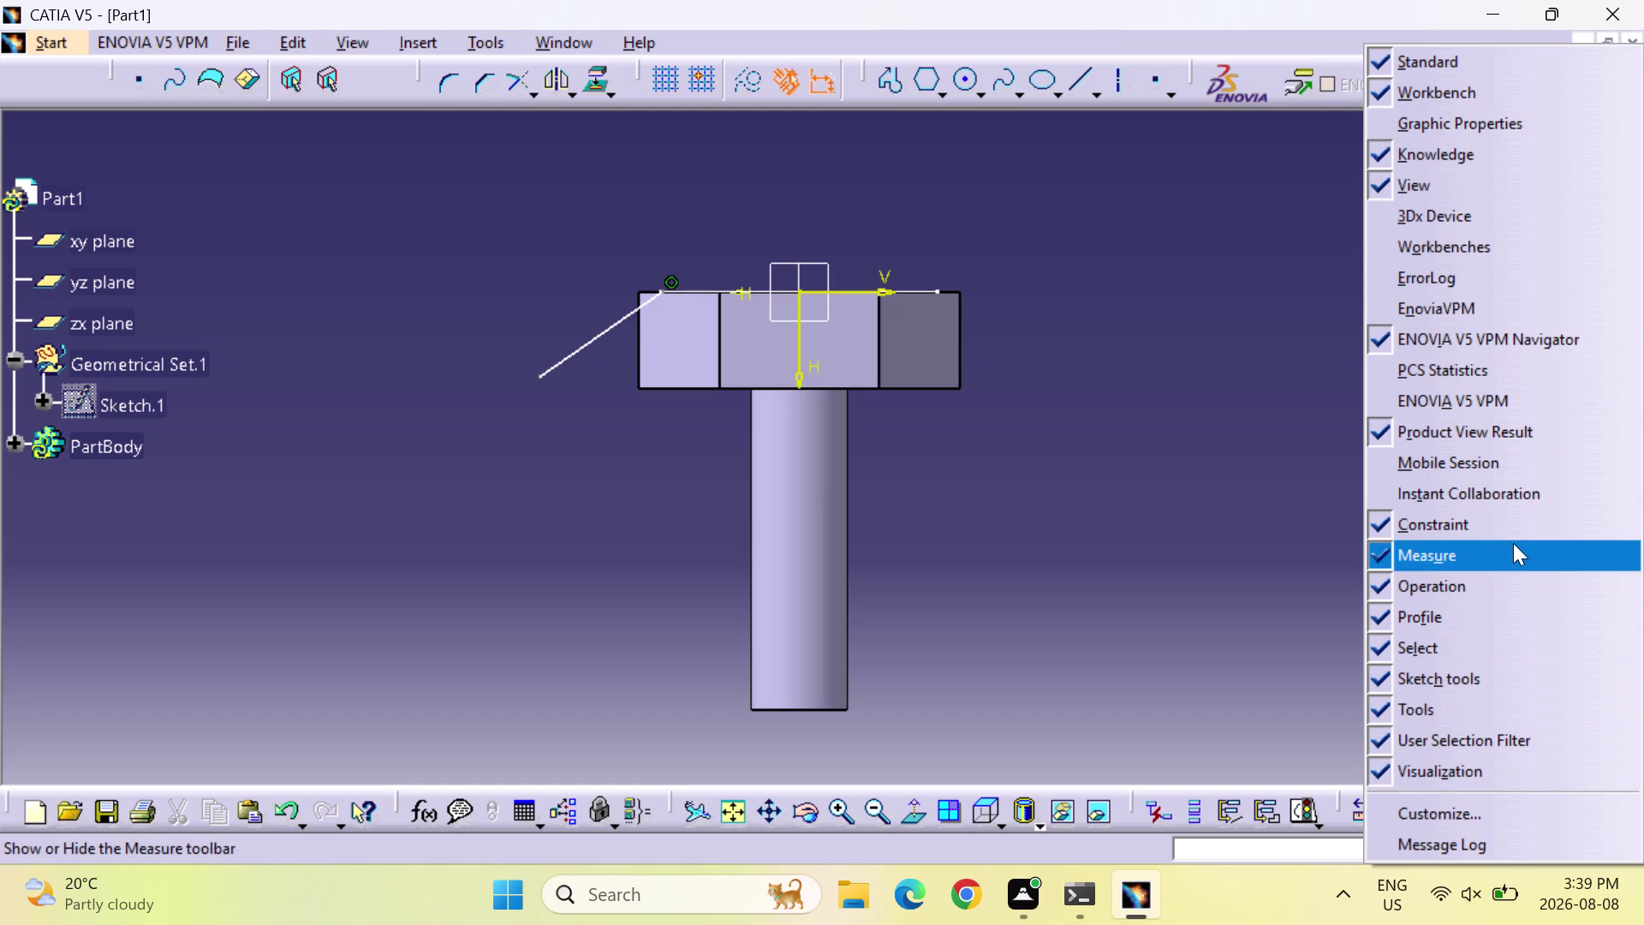
Show or hide several toolbars, then open Customize on its Toolbars page.
scroll(down, 3)
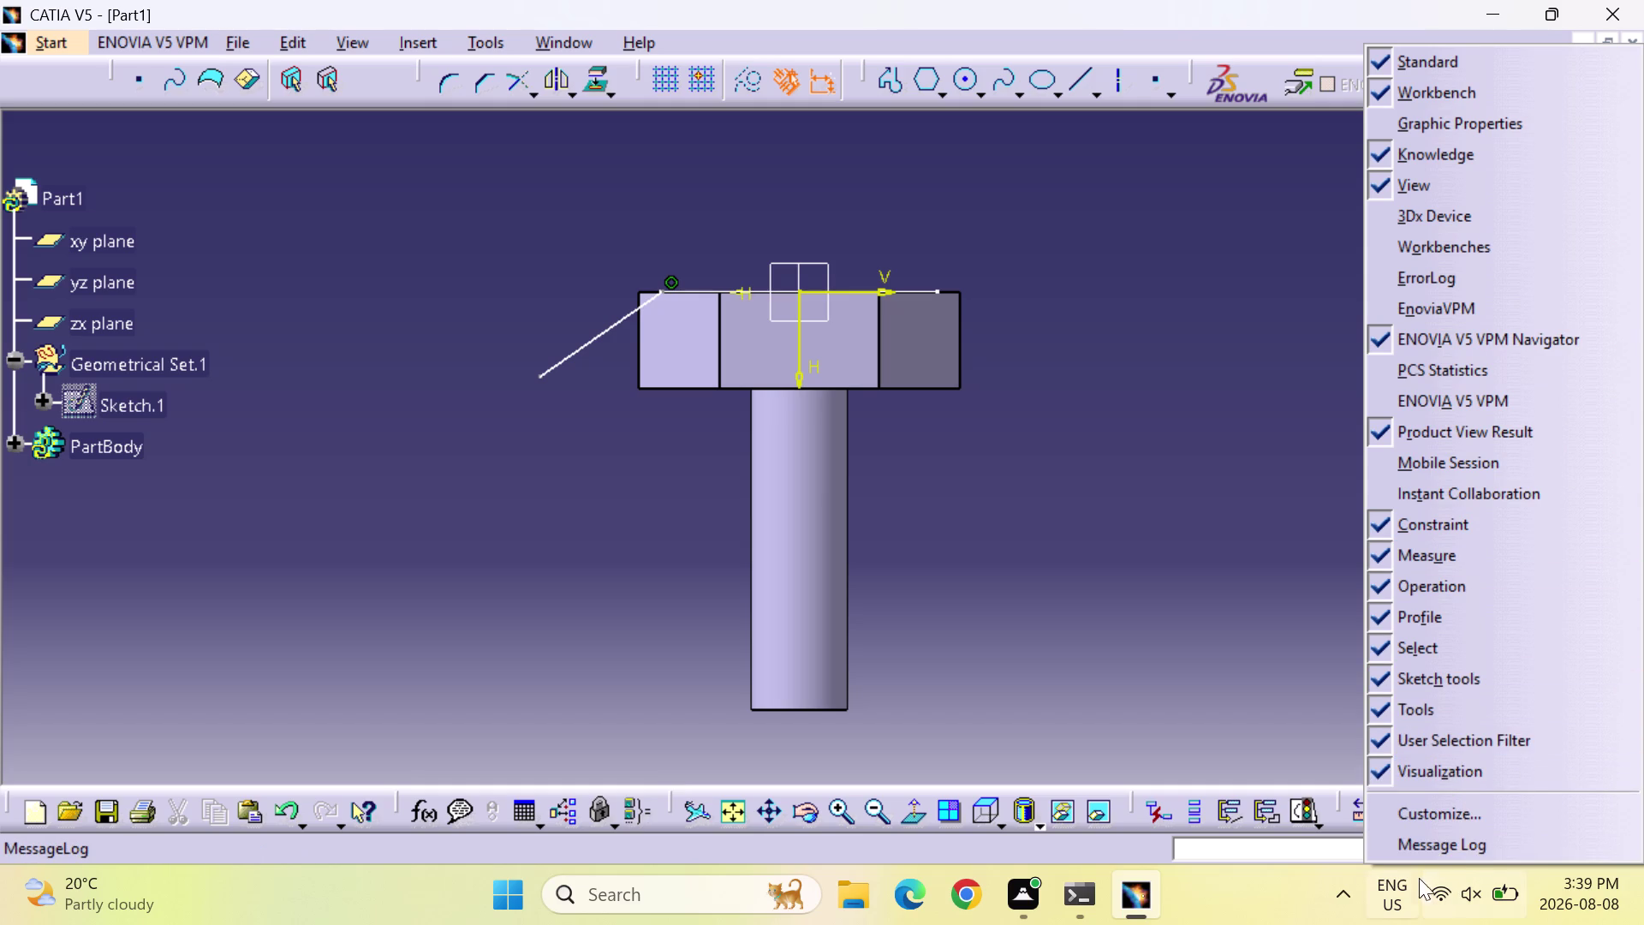
scroll(down, 3)
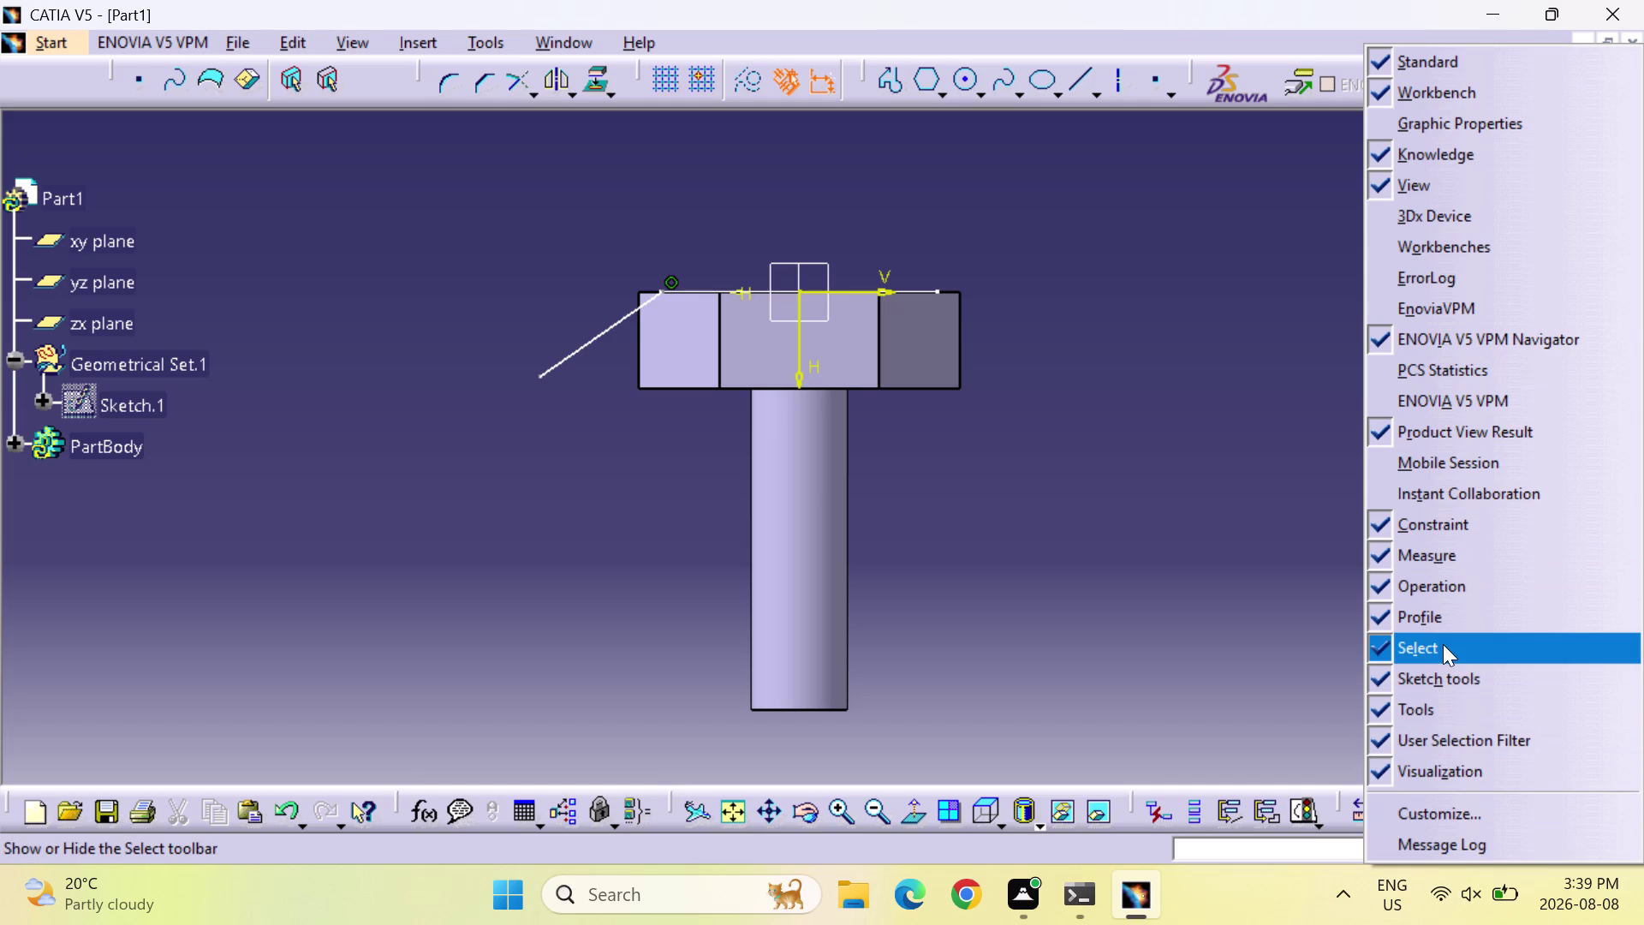
scroll(down, 3)
double_click(1464, 520)
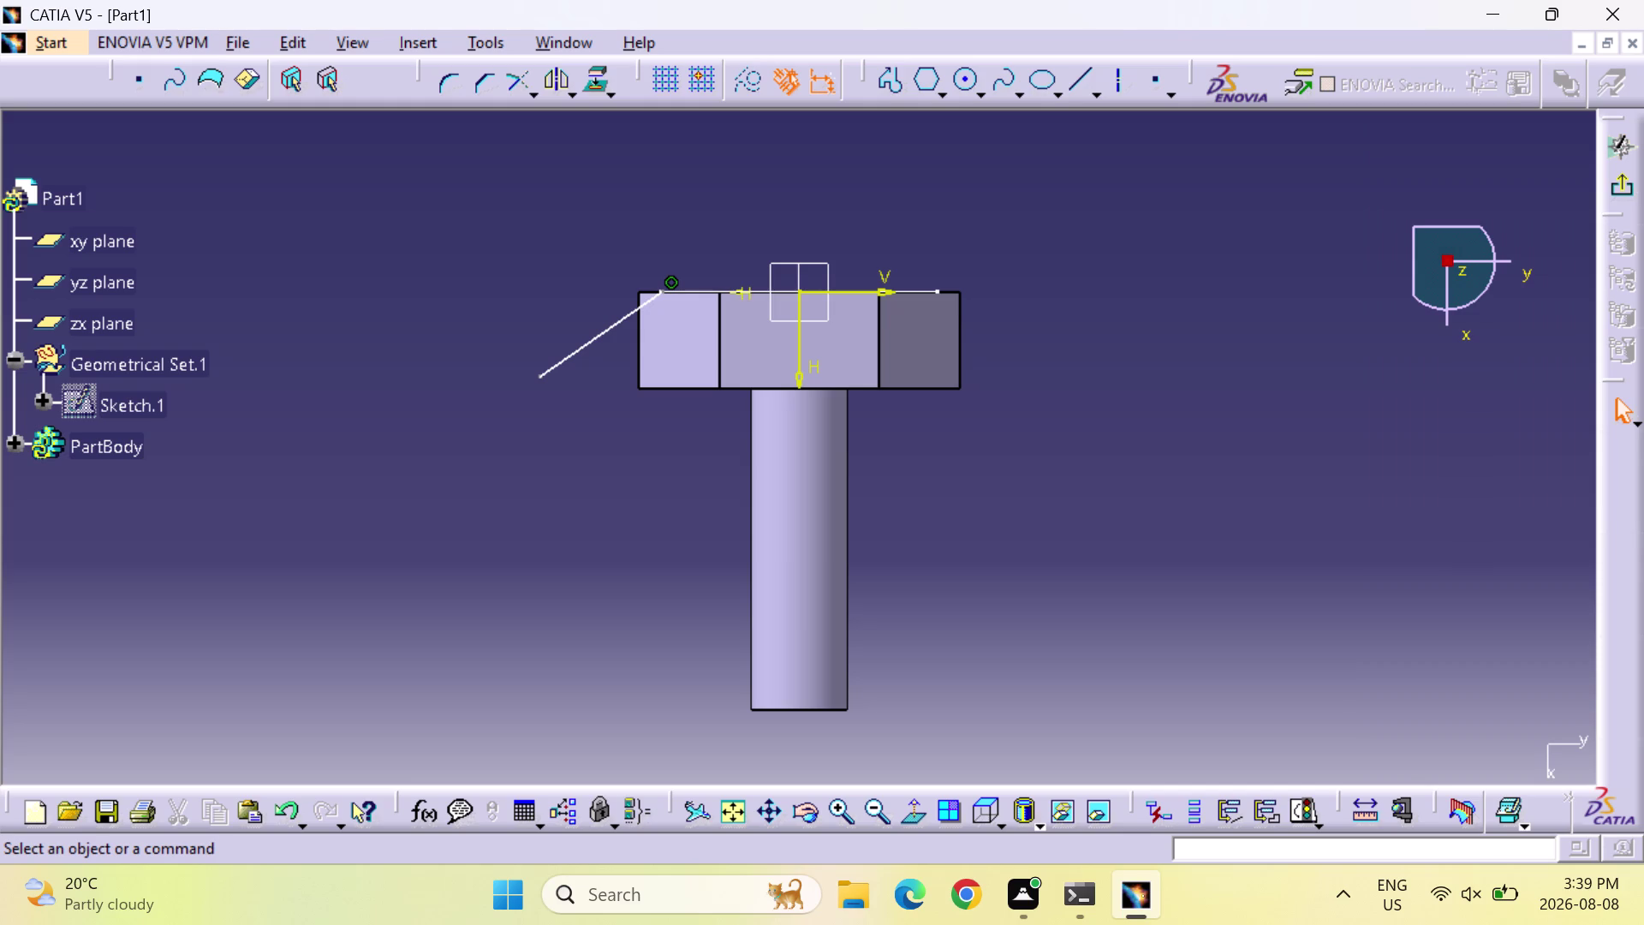
right_drag(1453, 58, 1442, 55)
right_click(1467, 44)
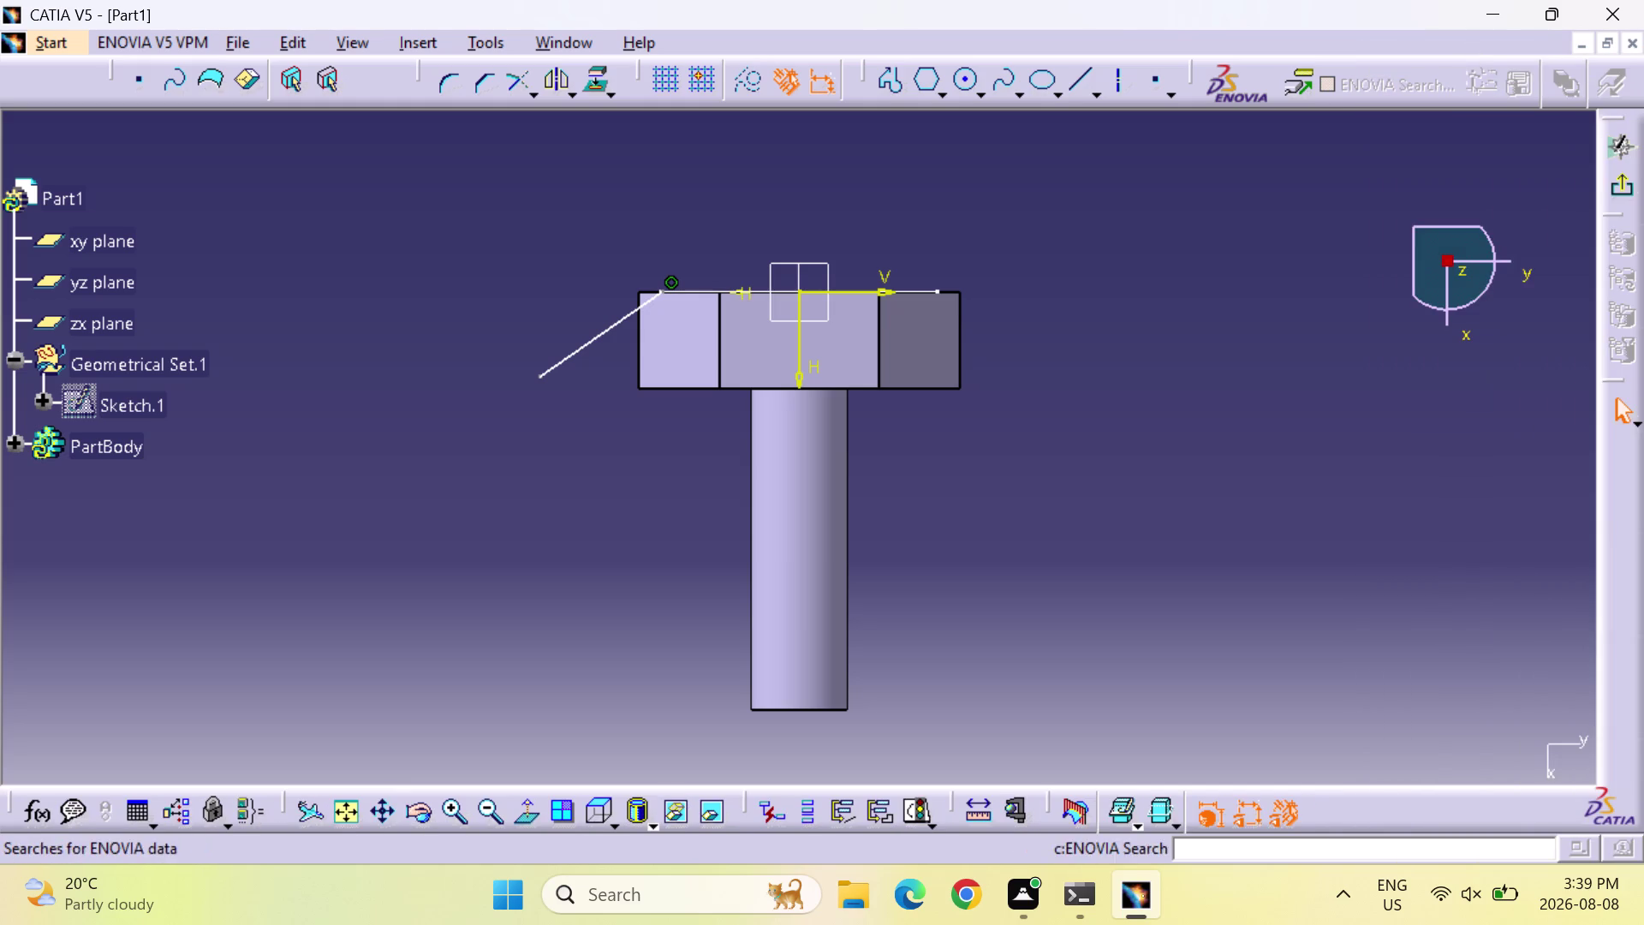
right_click(1447, 76)
right_click(1448, 76)
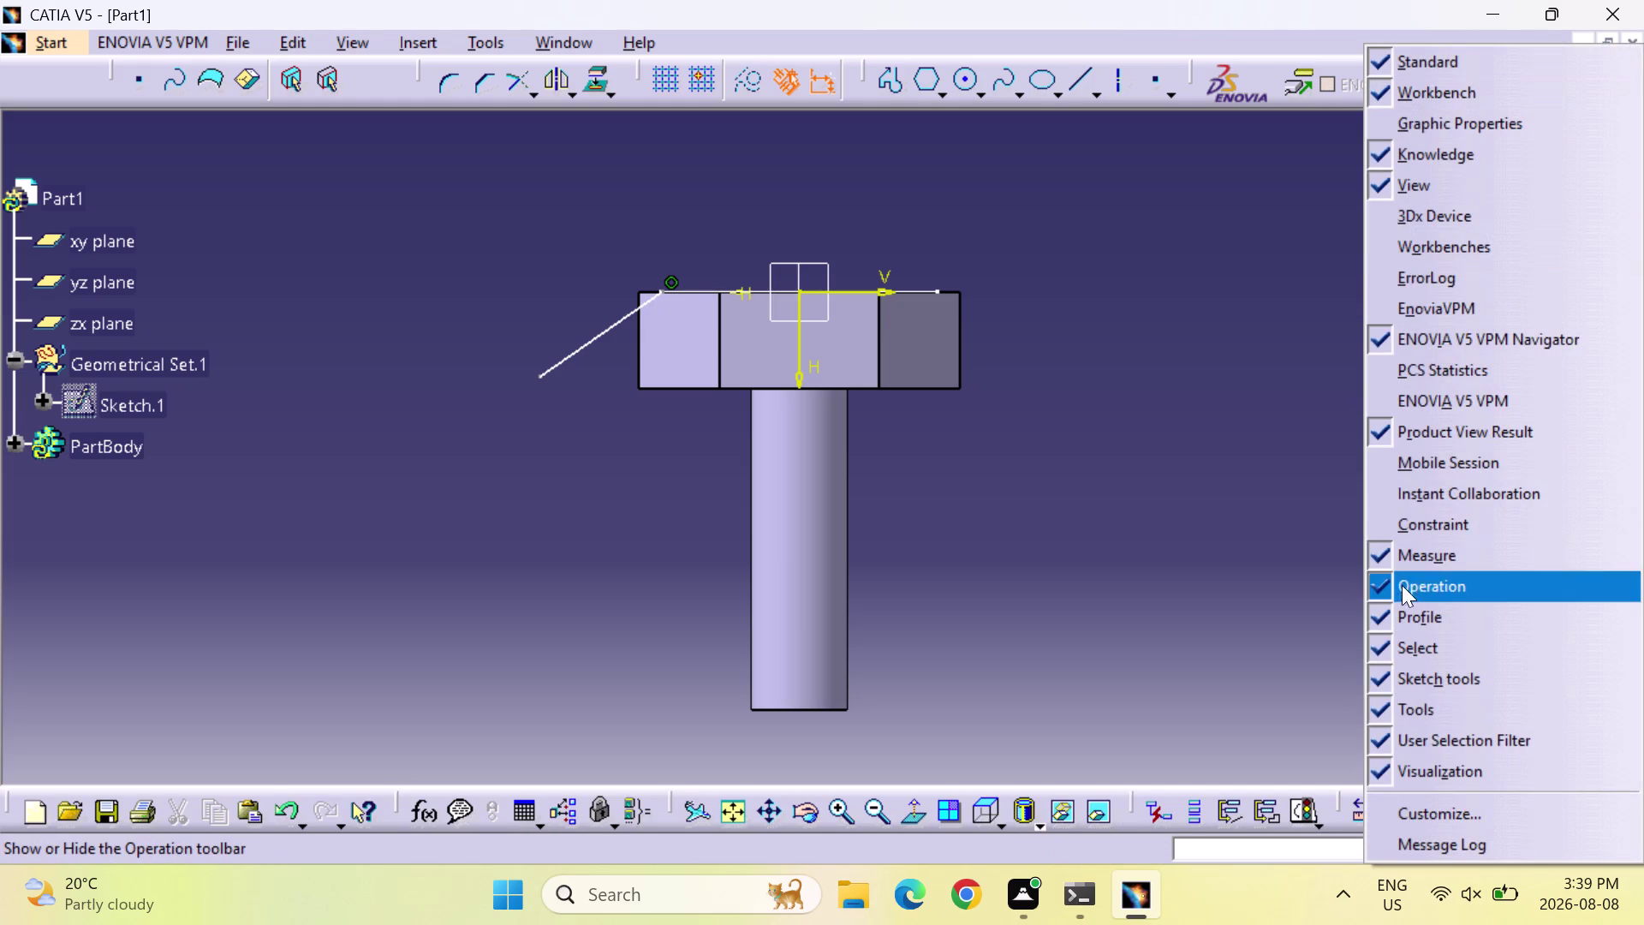
click(1453, 528)
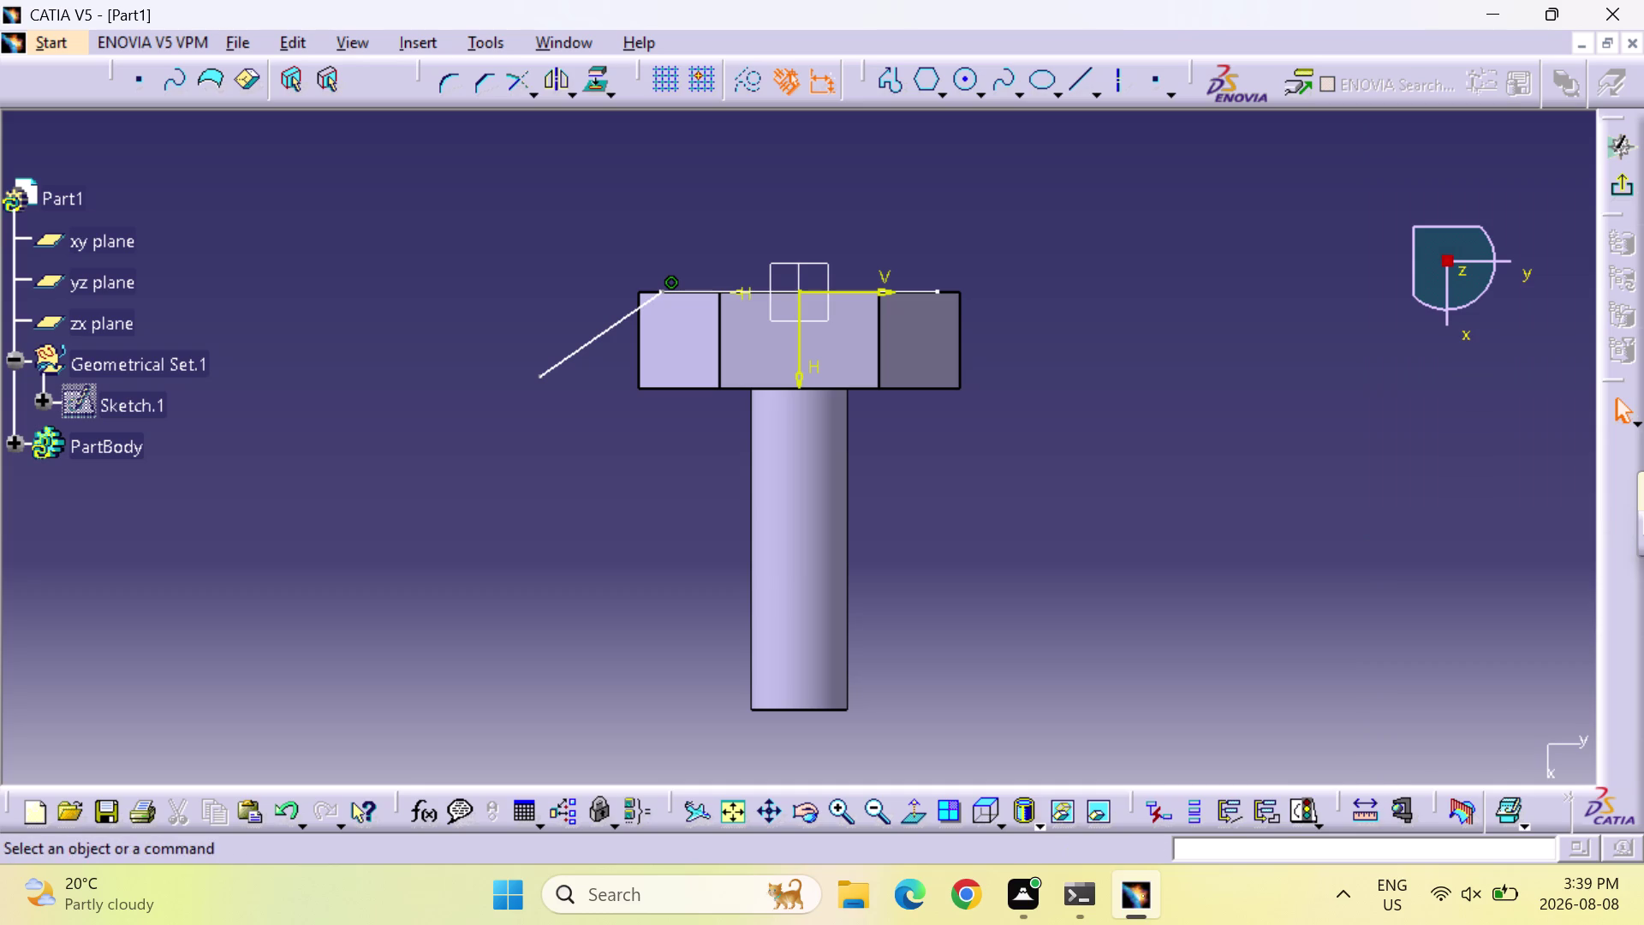
click(479, 46)
click(556, 256)
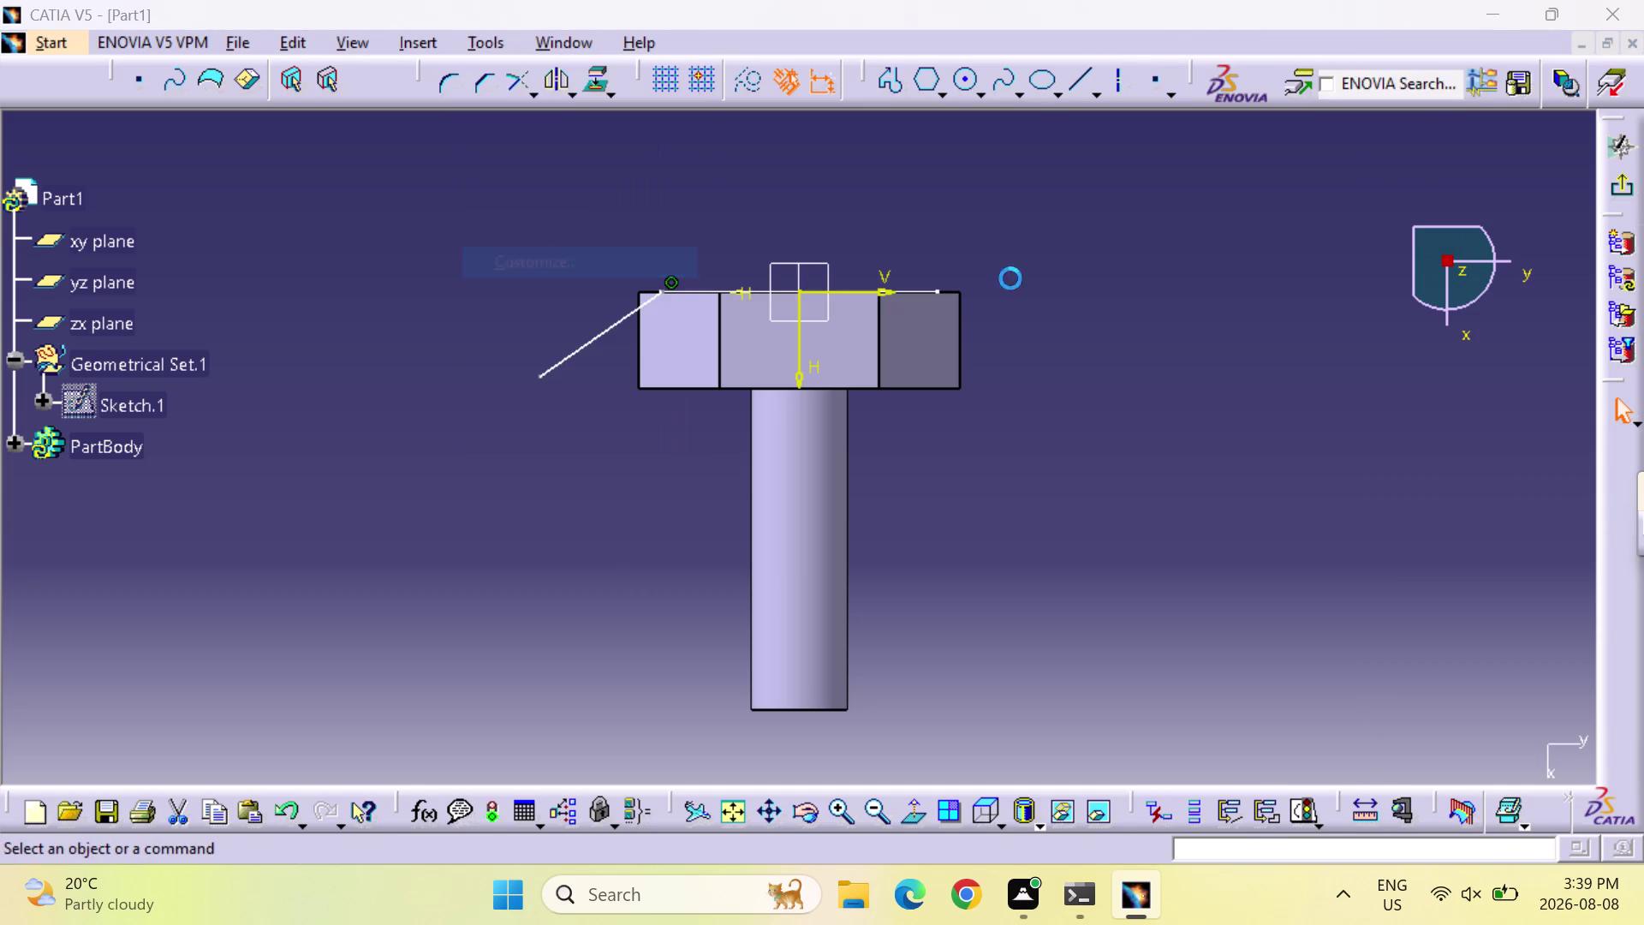
click(1246, 251)
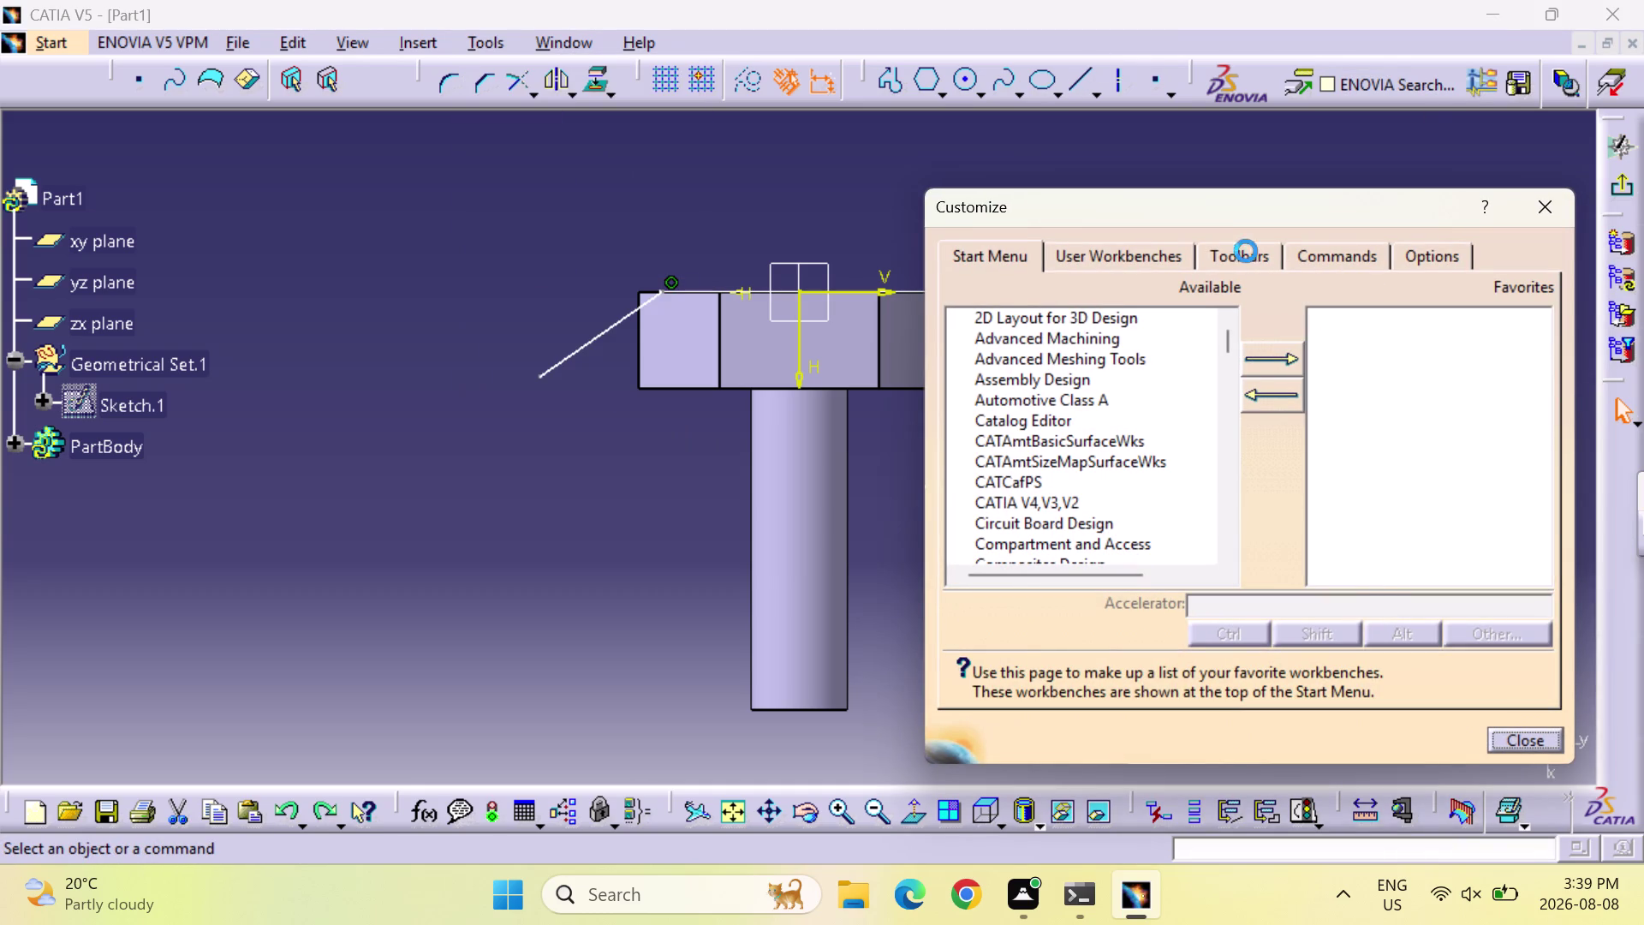
Restore default toolbar contents and positions, confirming both, and close Customize.
click(1457, 502)
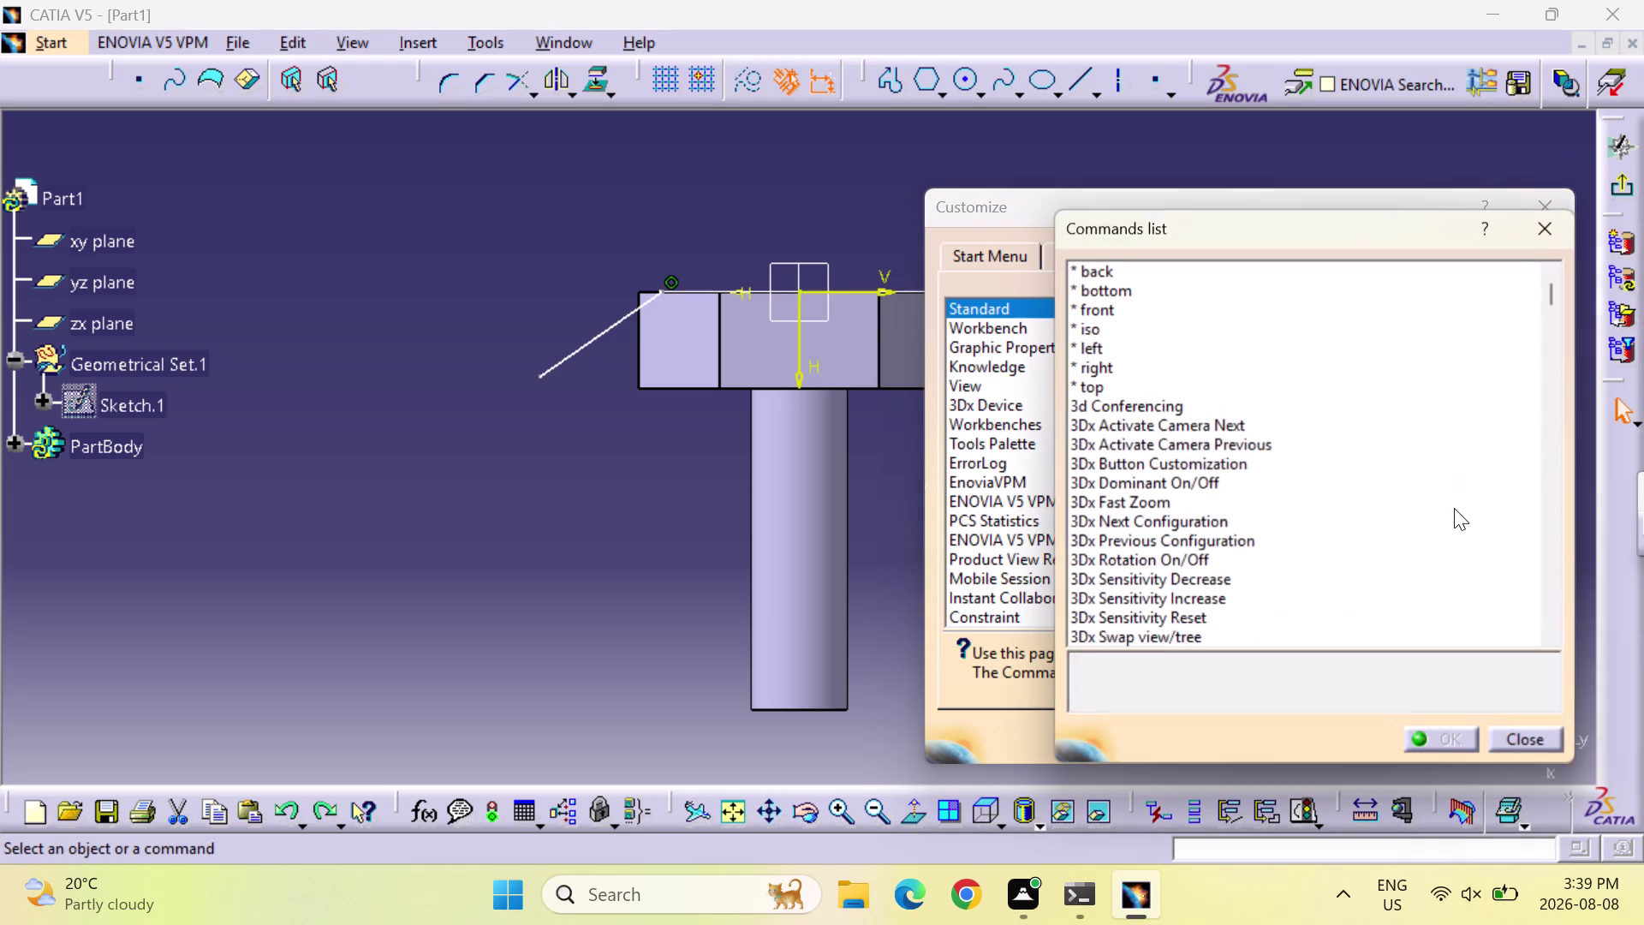
click(1541, 239)
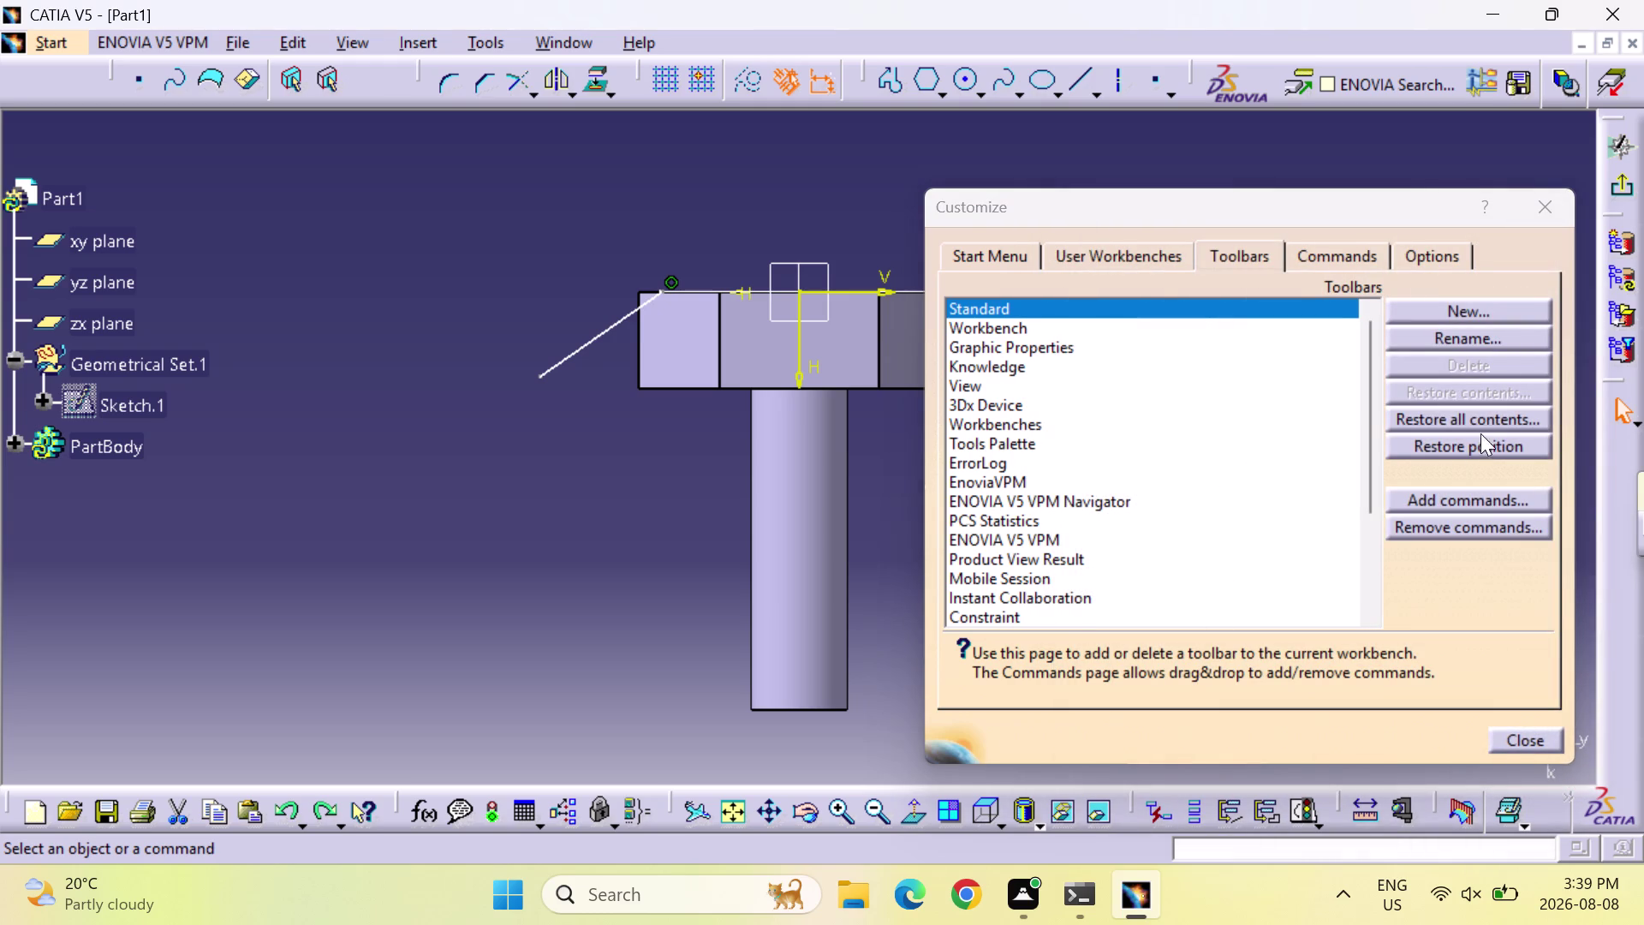
click(1484, 423)
click(828, 494)
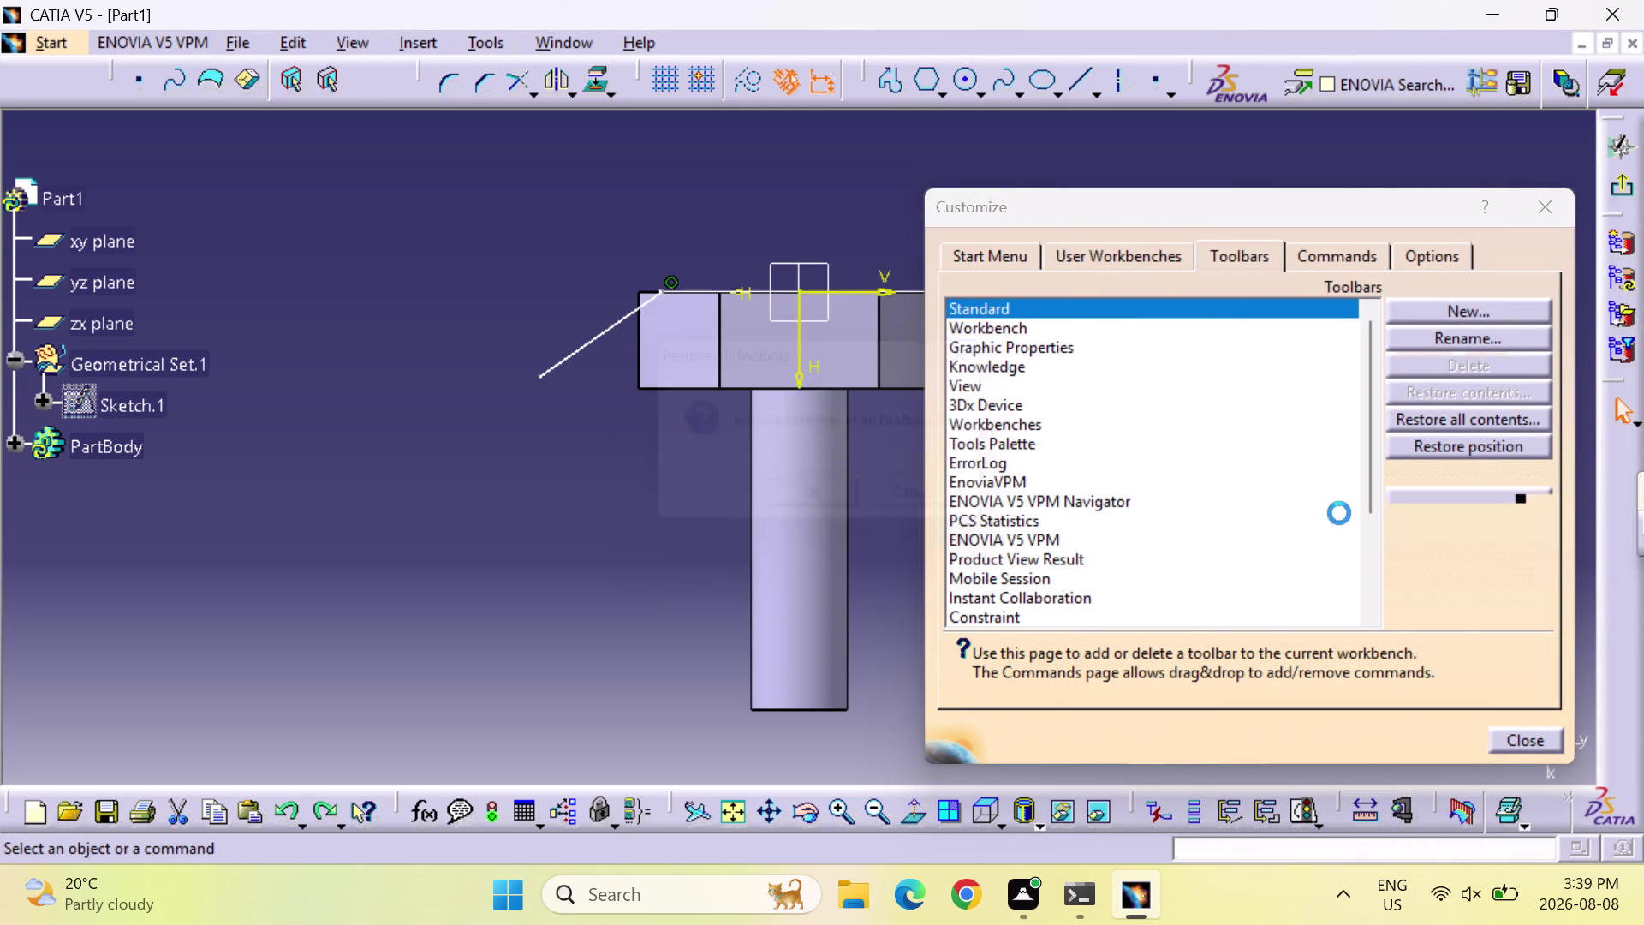
click(1483, 444)
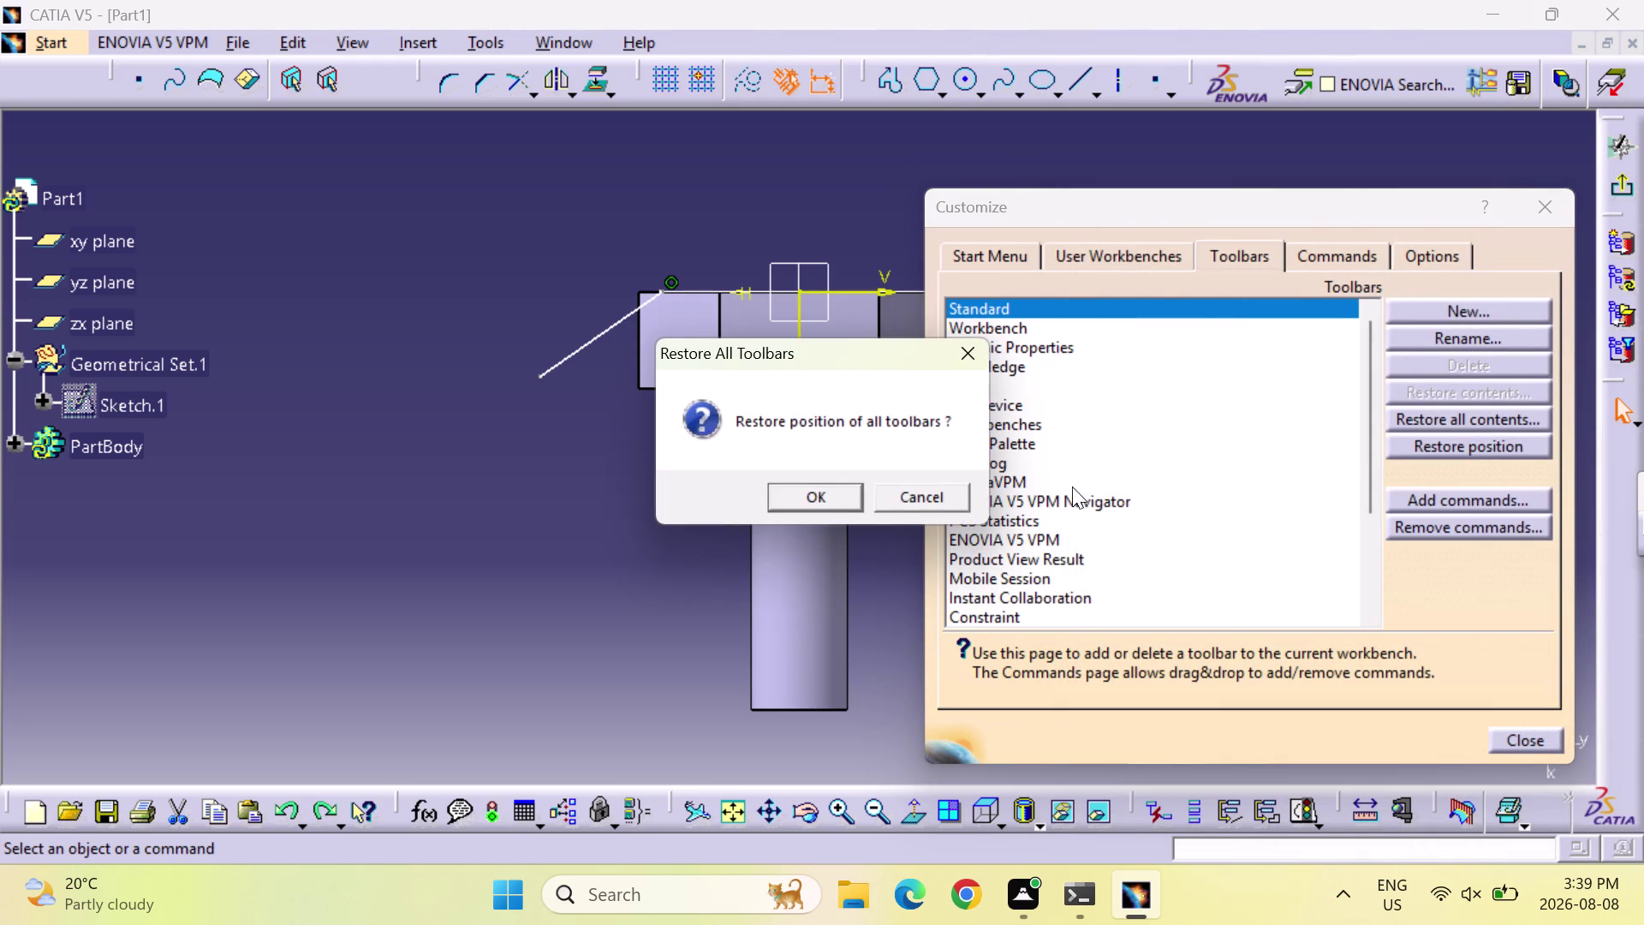
click(845, 495)
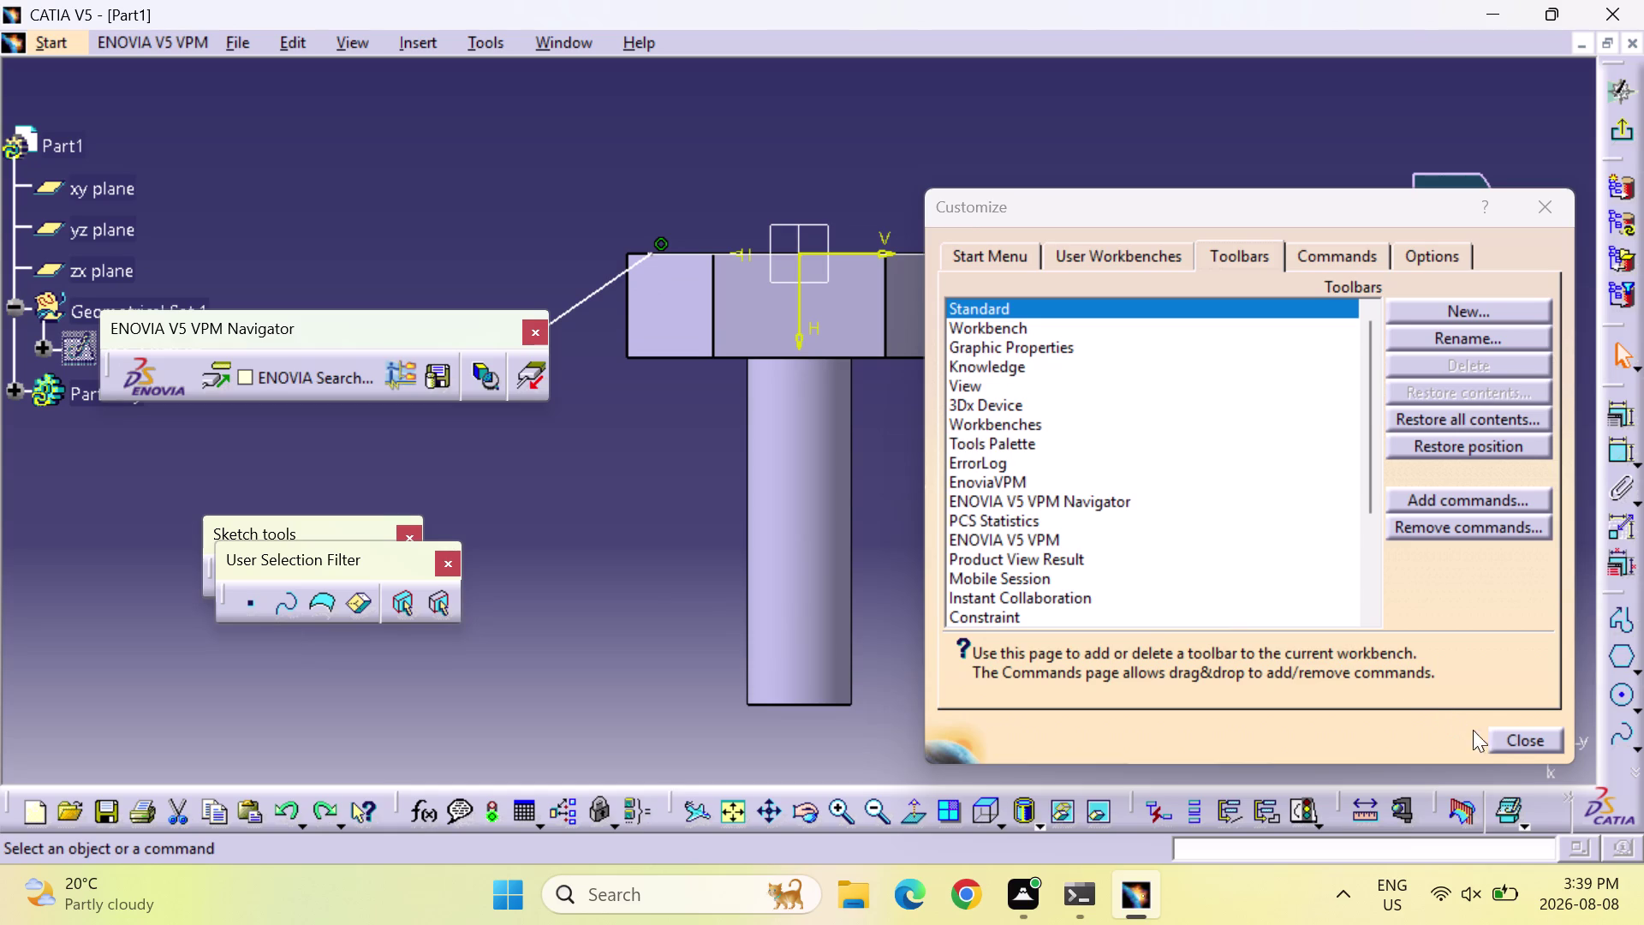
click(1507, 744)
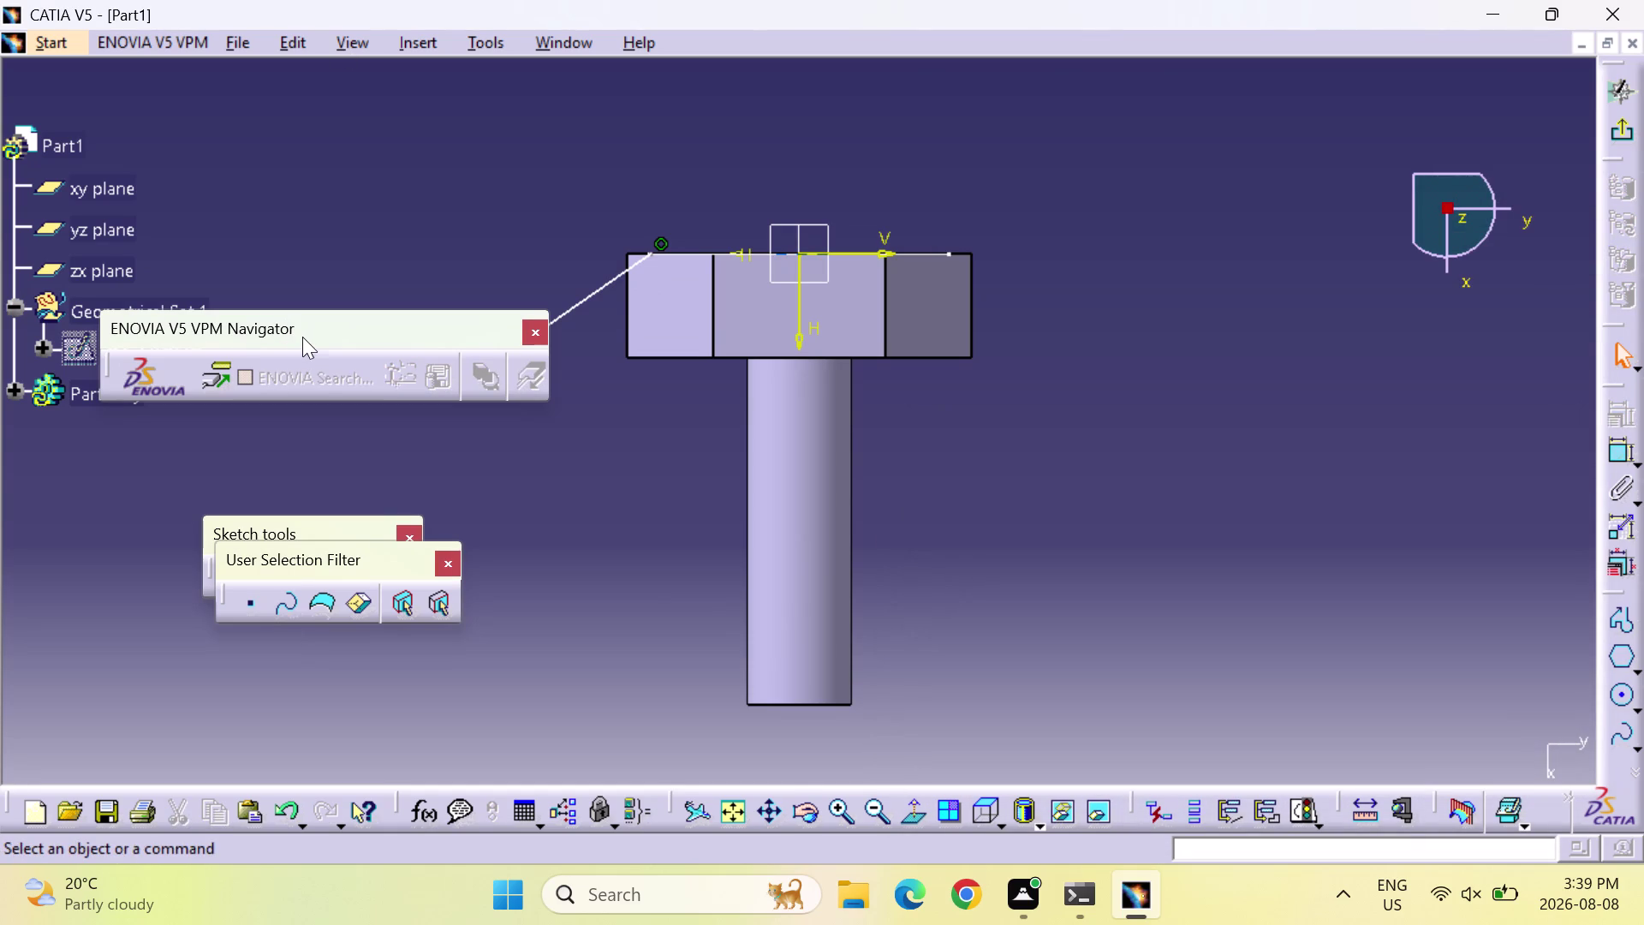
Dock the ENOVIA VPM Navigator and User Selection Filter toolbars side by side at the top.
drag(304, 334, 1313, 26)
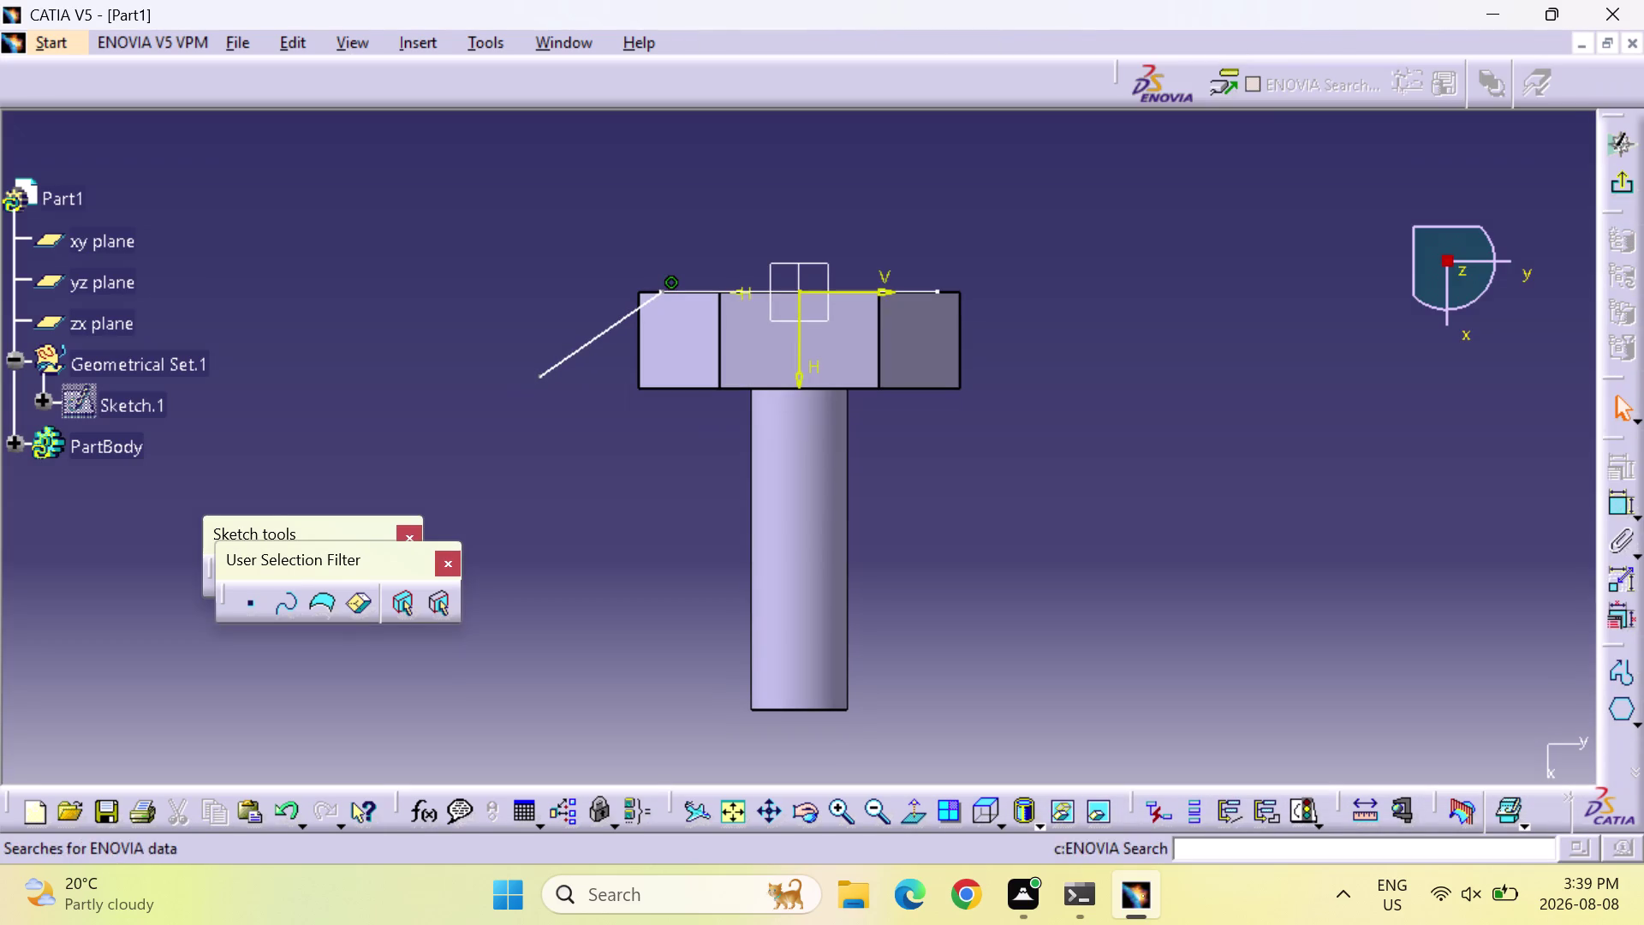
drag(332, 567, 1374, 88)
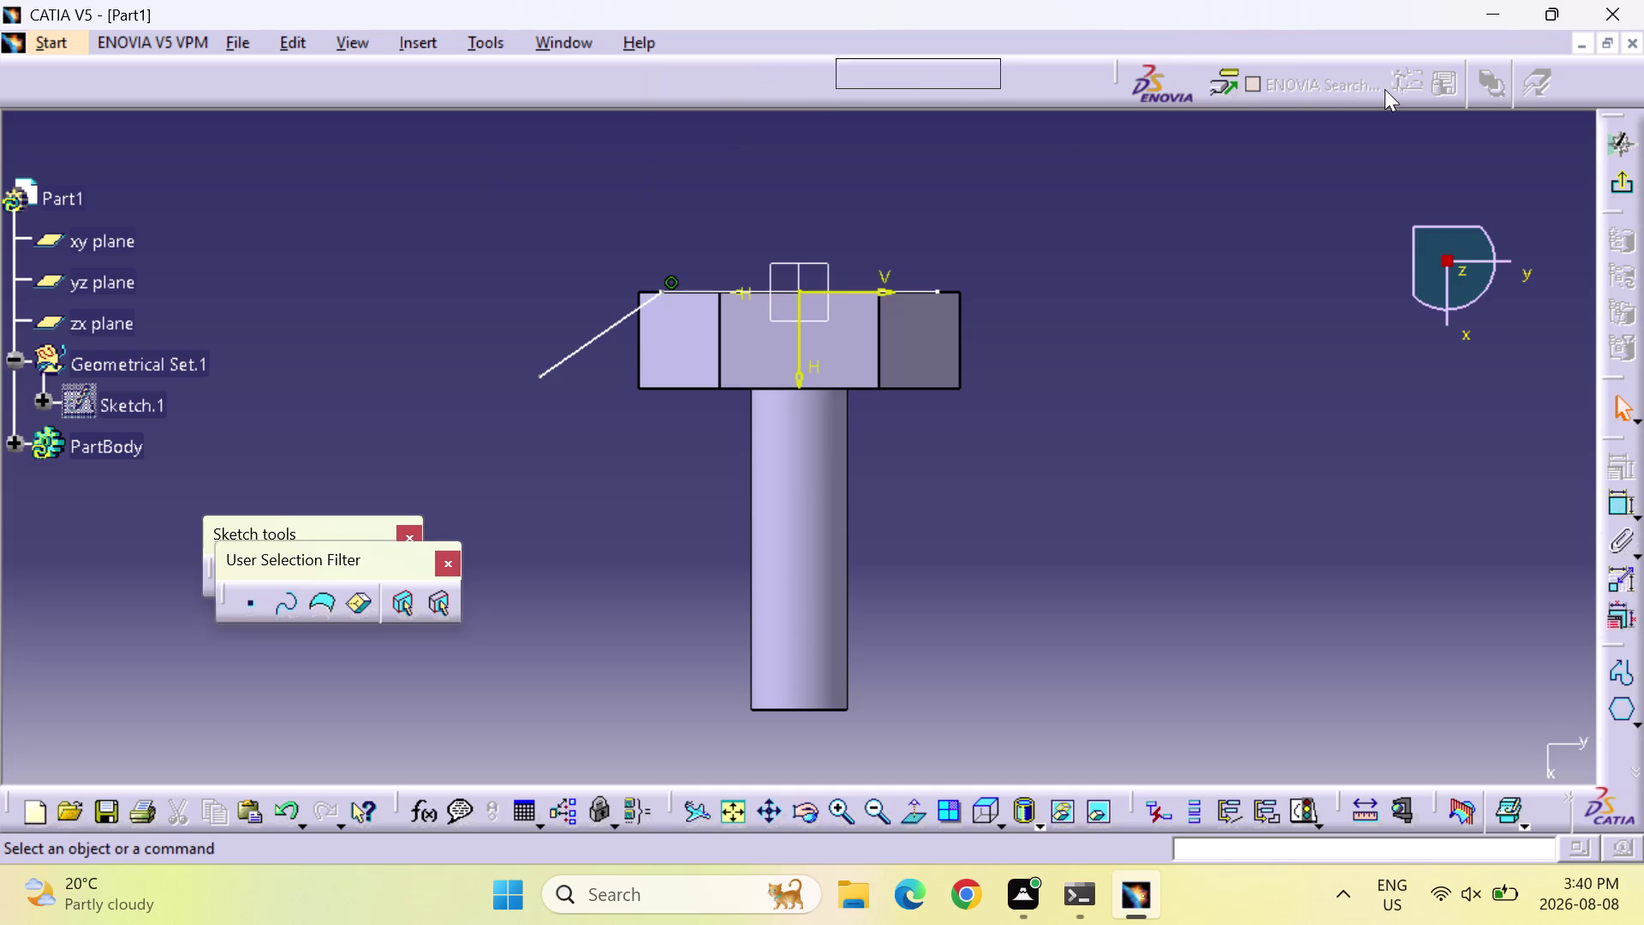
drag(1373, 89, 1421, 89)
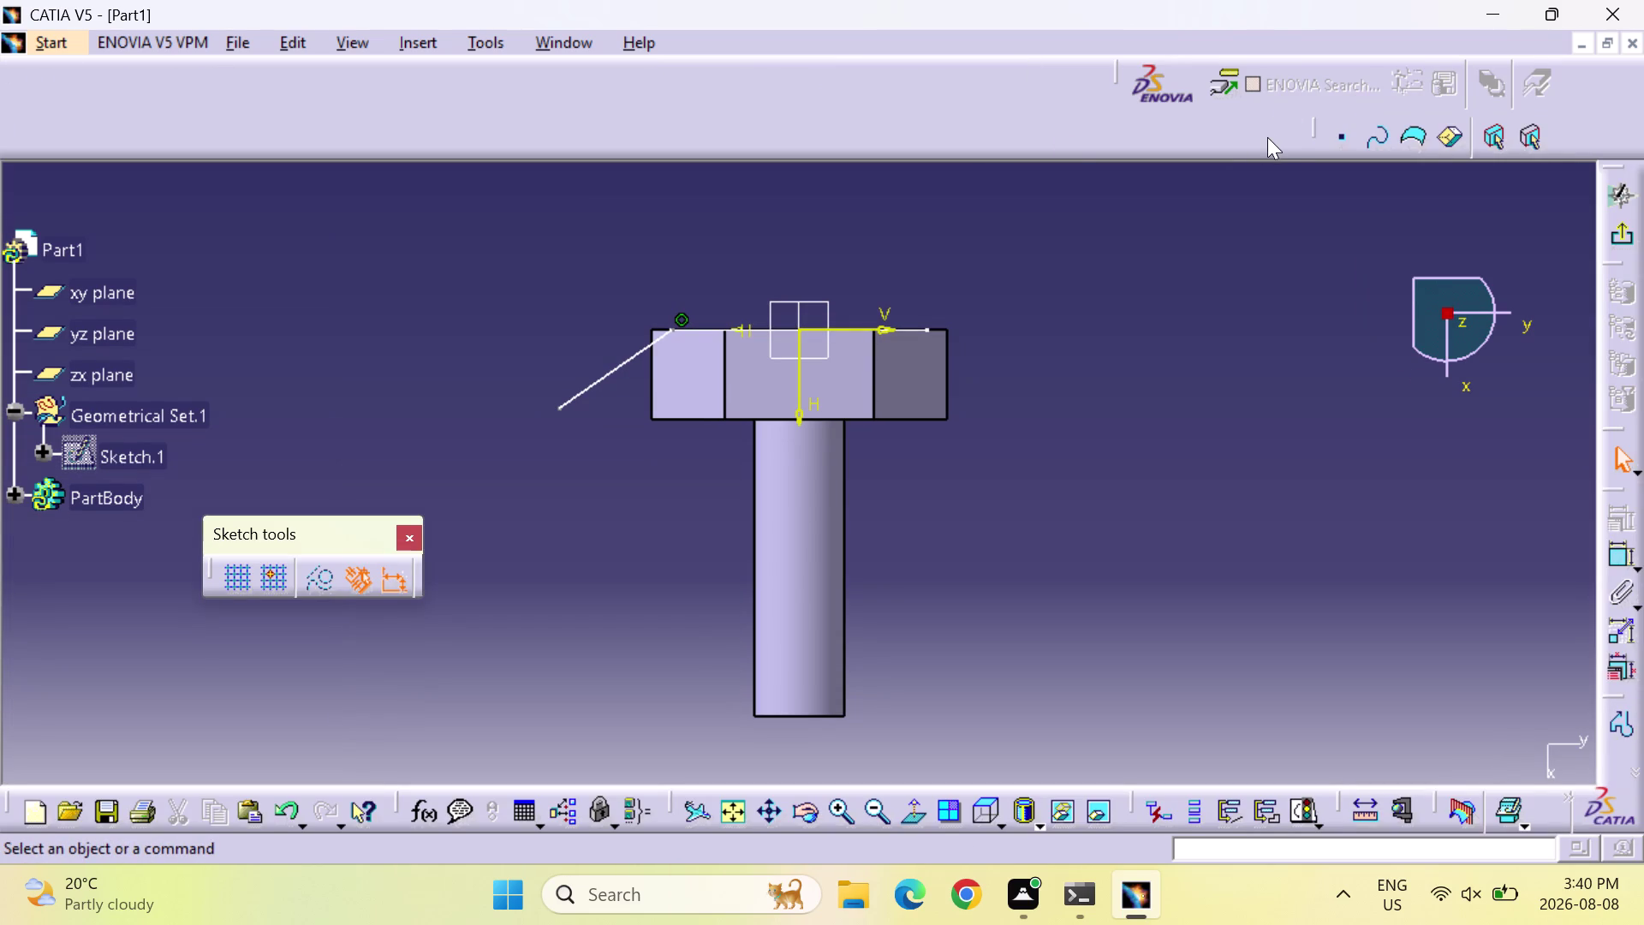
drag(1316, 127, 1061, 109)
drag(1057, 125, 894, 100)
drag(939, 121, 893, 85)
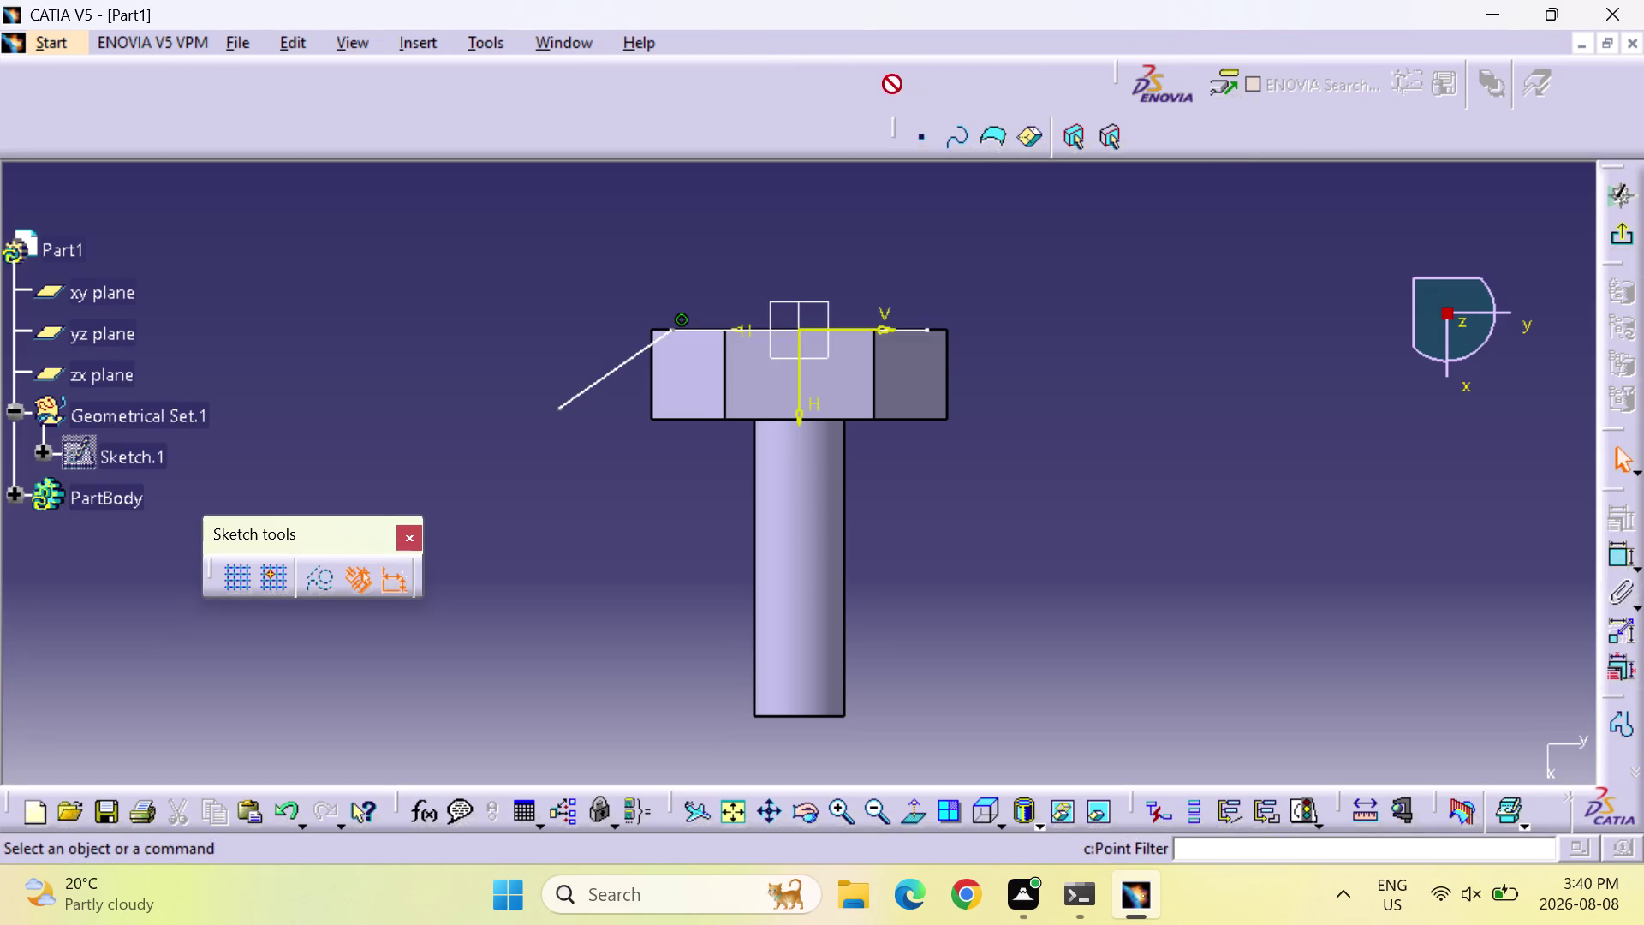
drag(893, 85, 892, 83)
drag(891, 126, 855, 83)
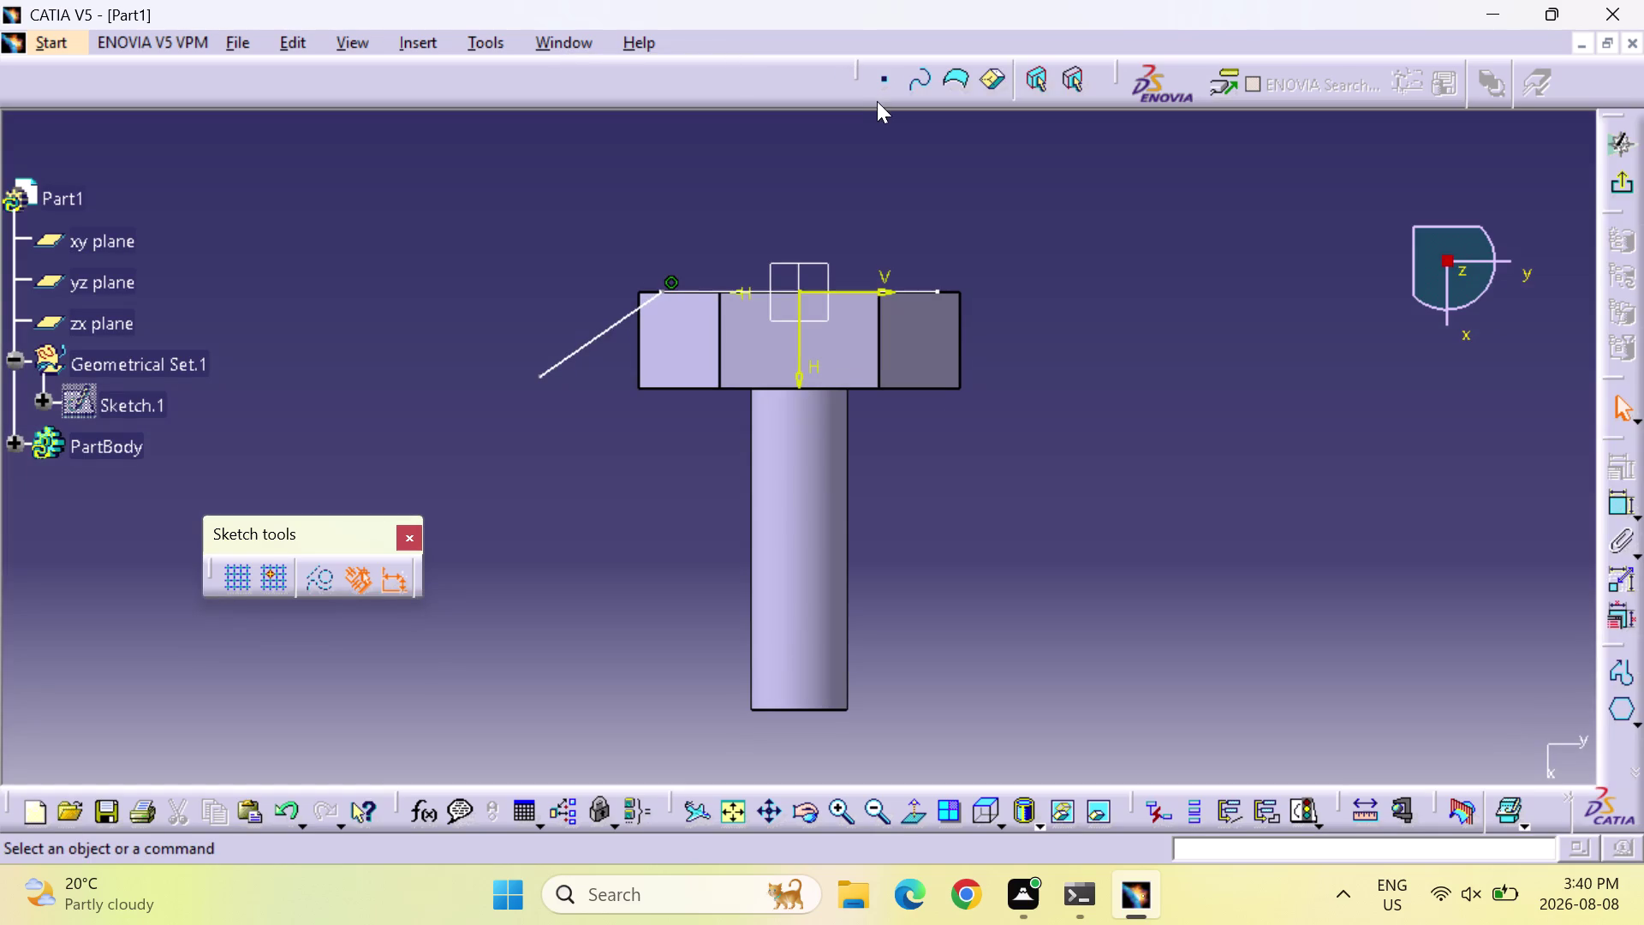
Dock the Sketch tools toolbar in the same top row.
drag(313, 531, 870, 169)
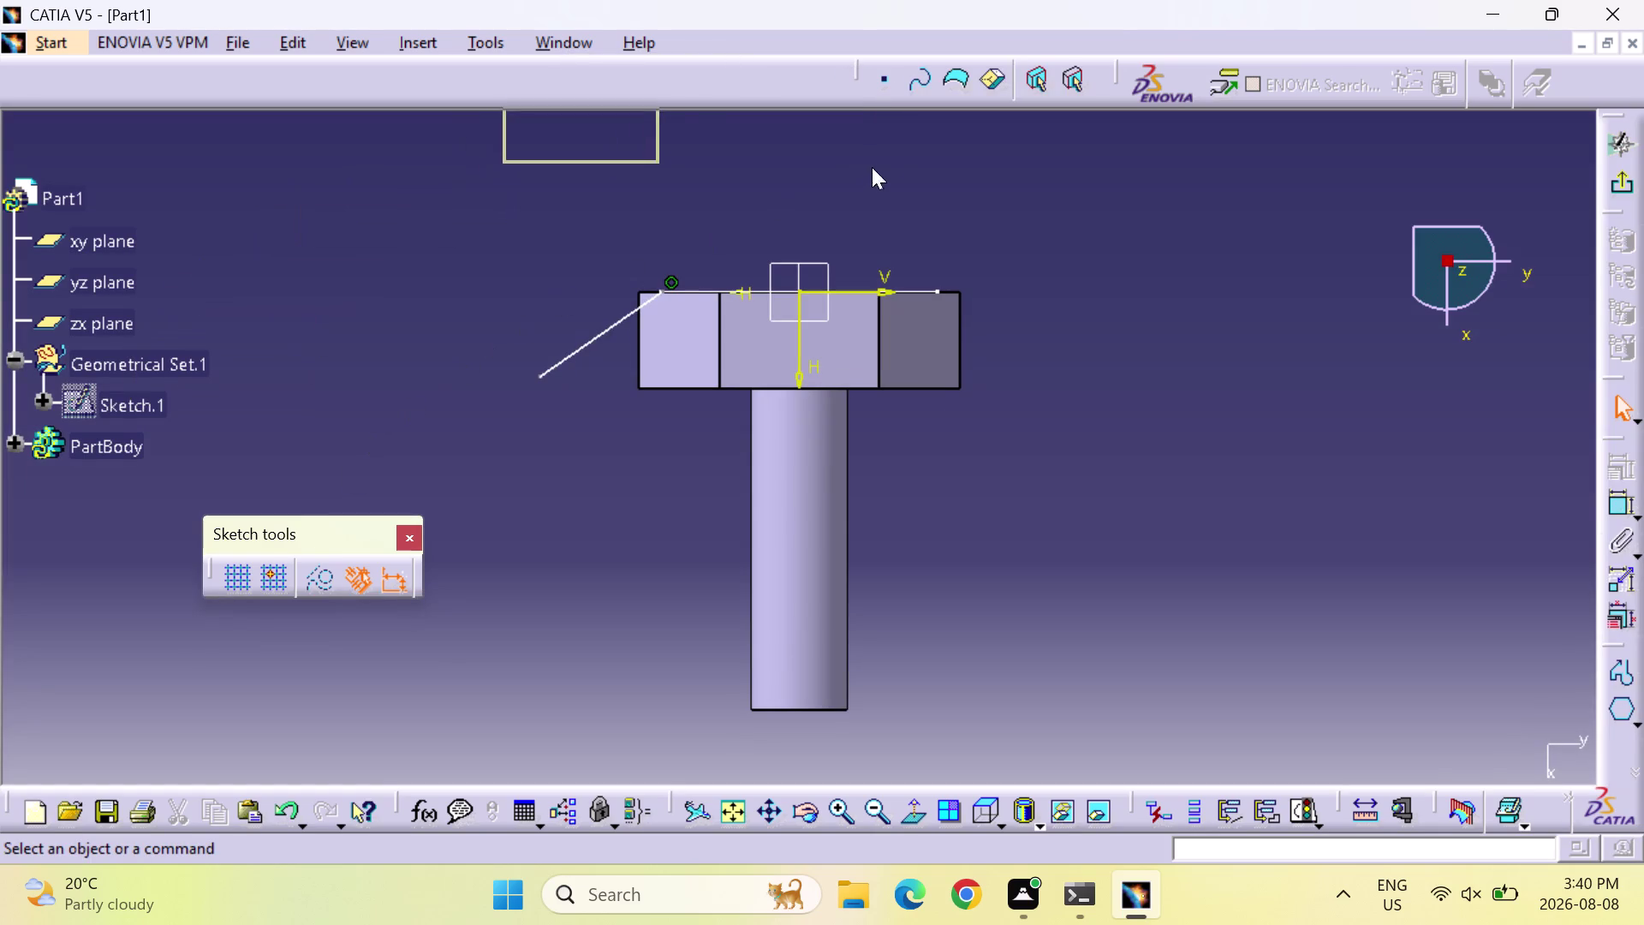
drag(870, 169, 1073, 93)
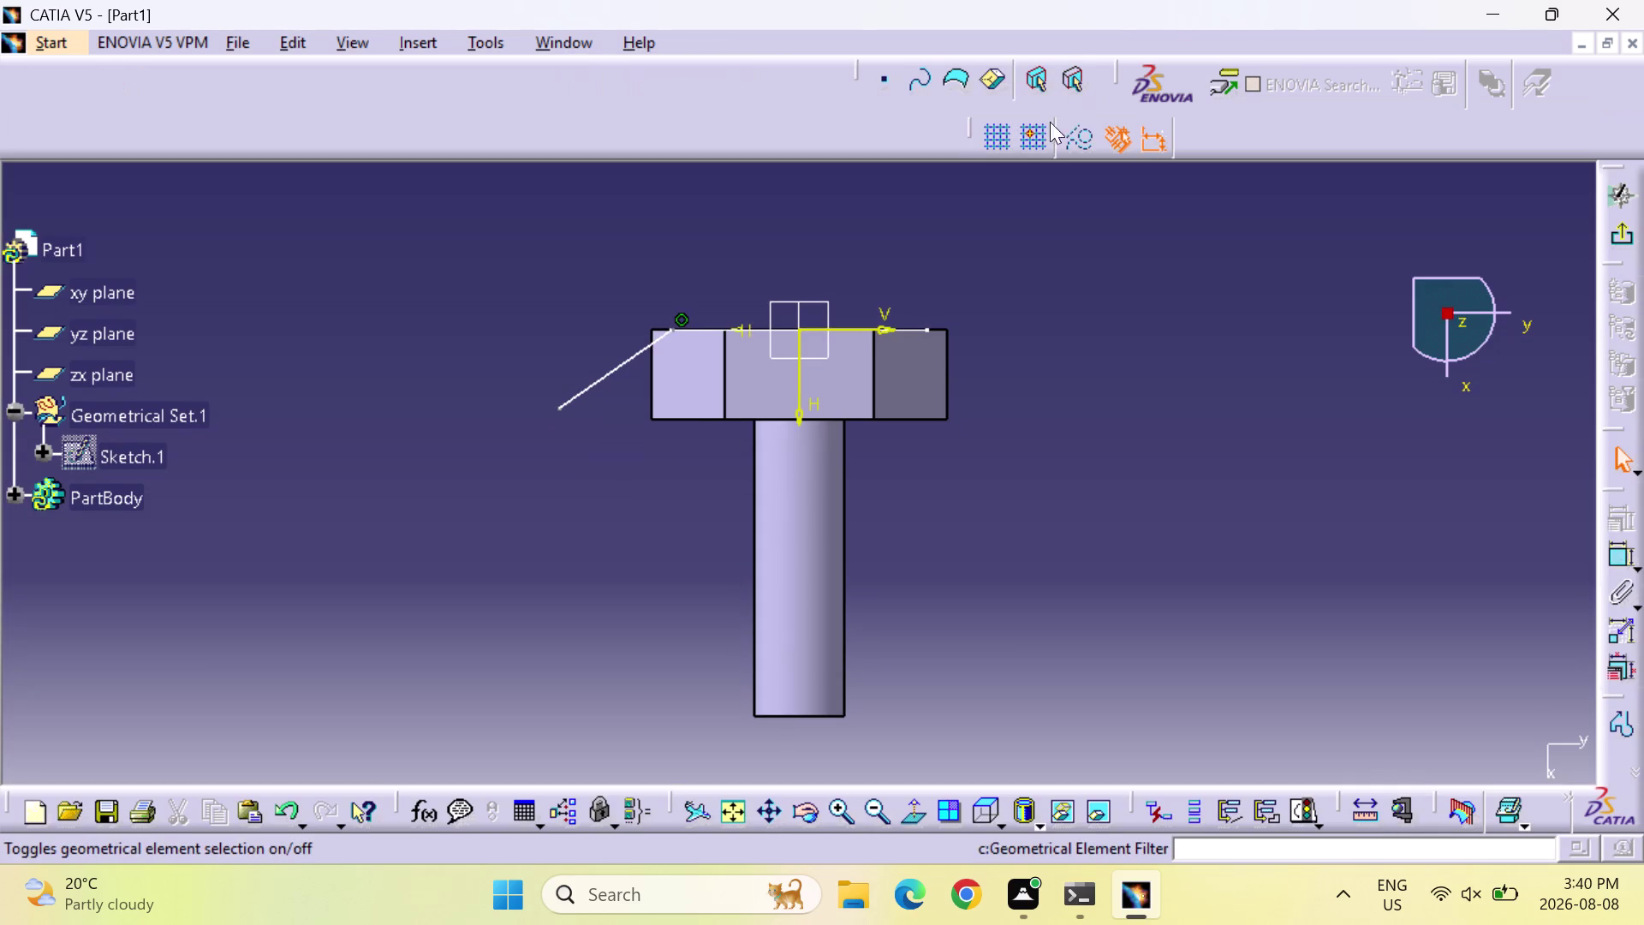
drag(970, 123, 807, 103)
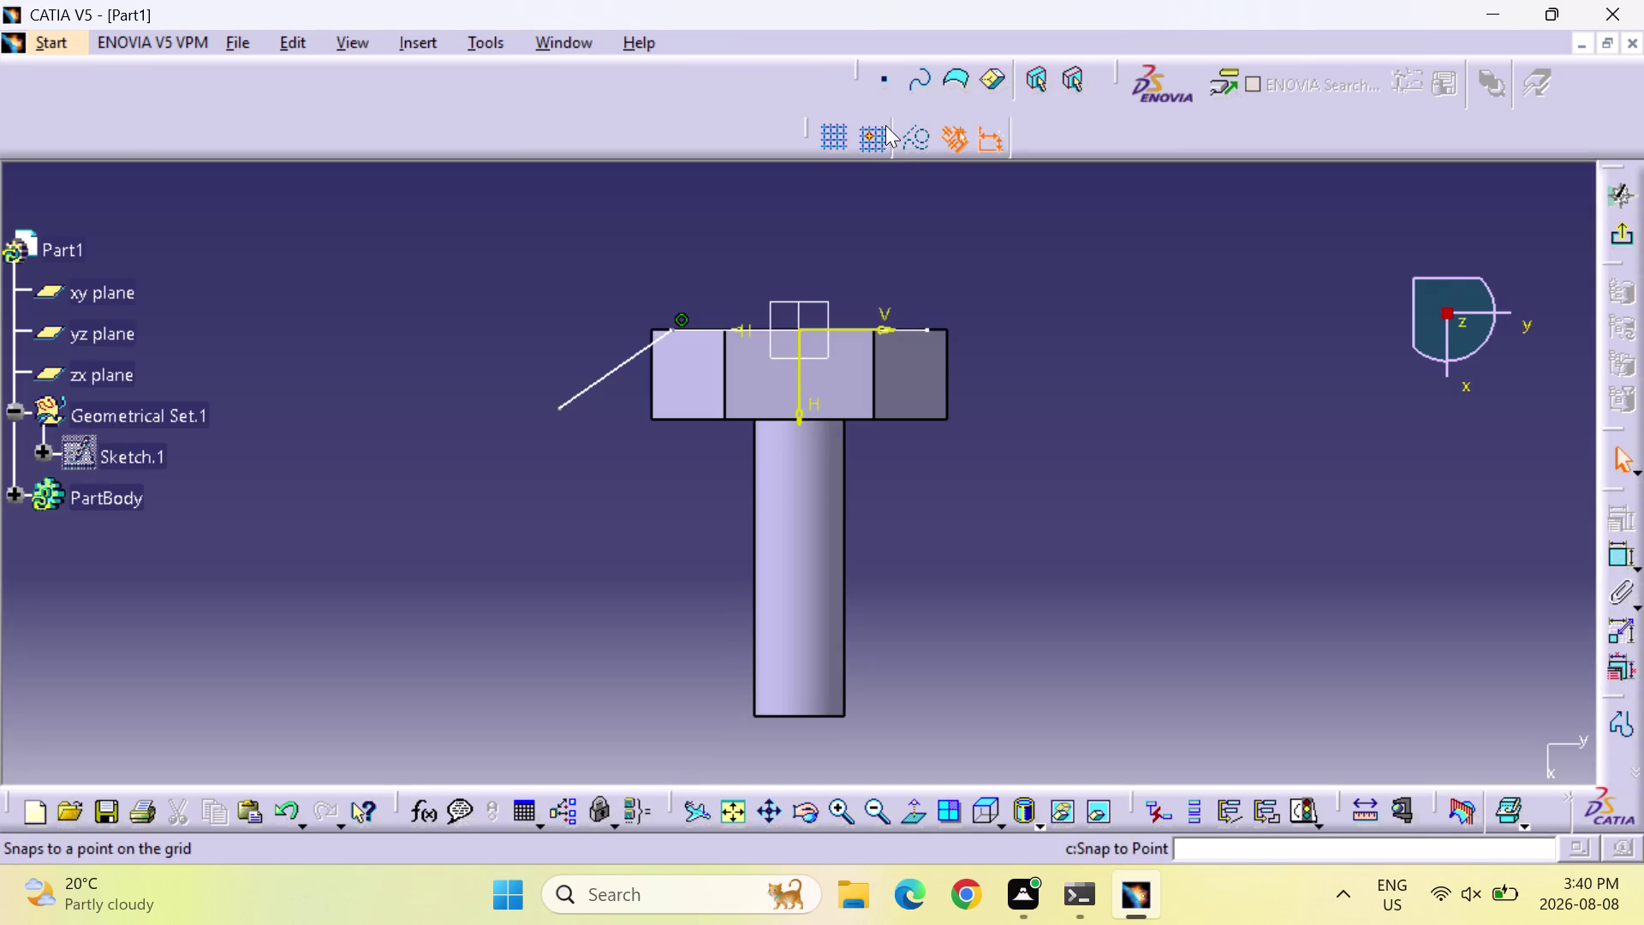
drag(808, 119, 741, 107)
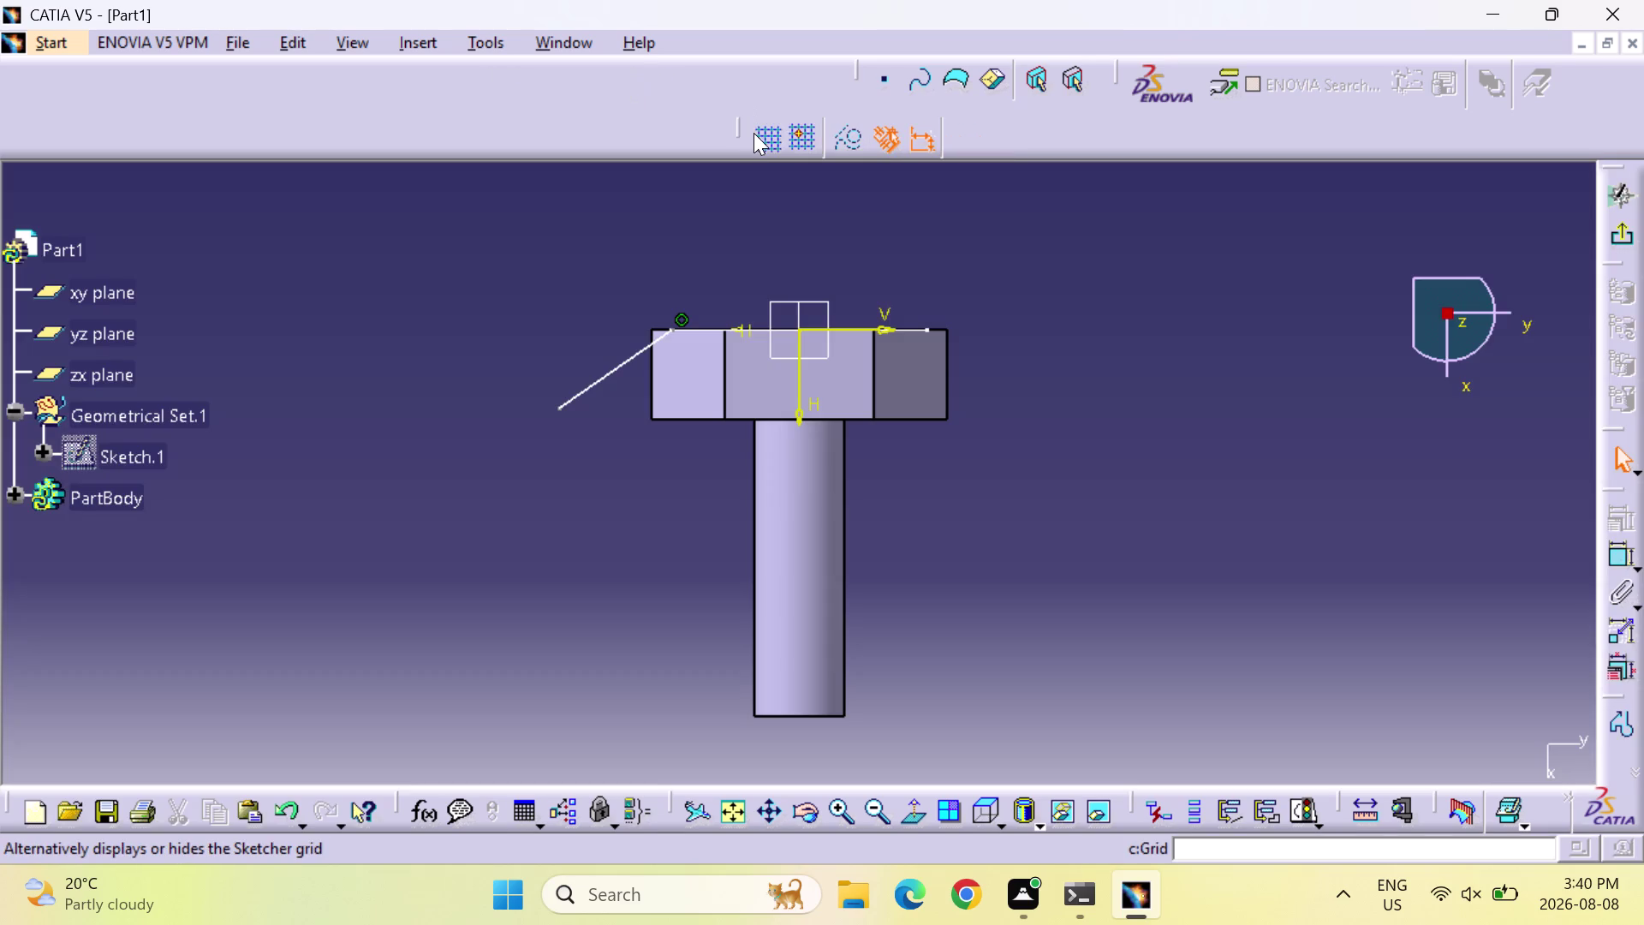
drag(739, 128, 702, 105)
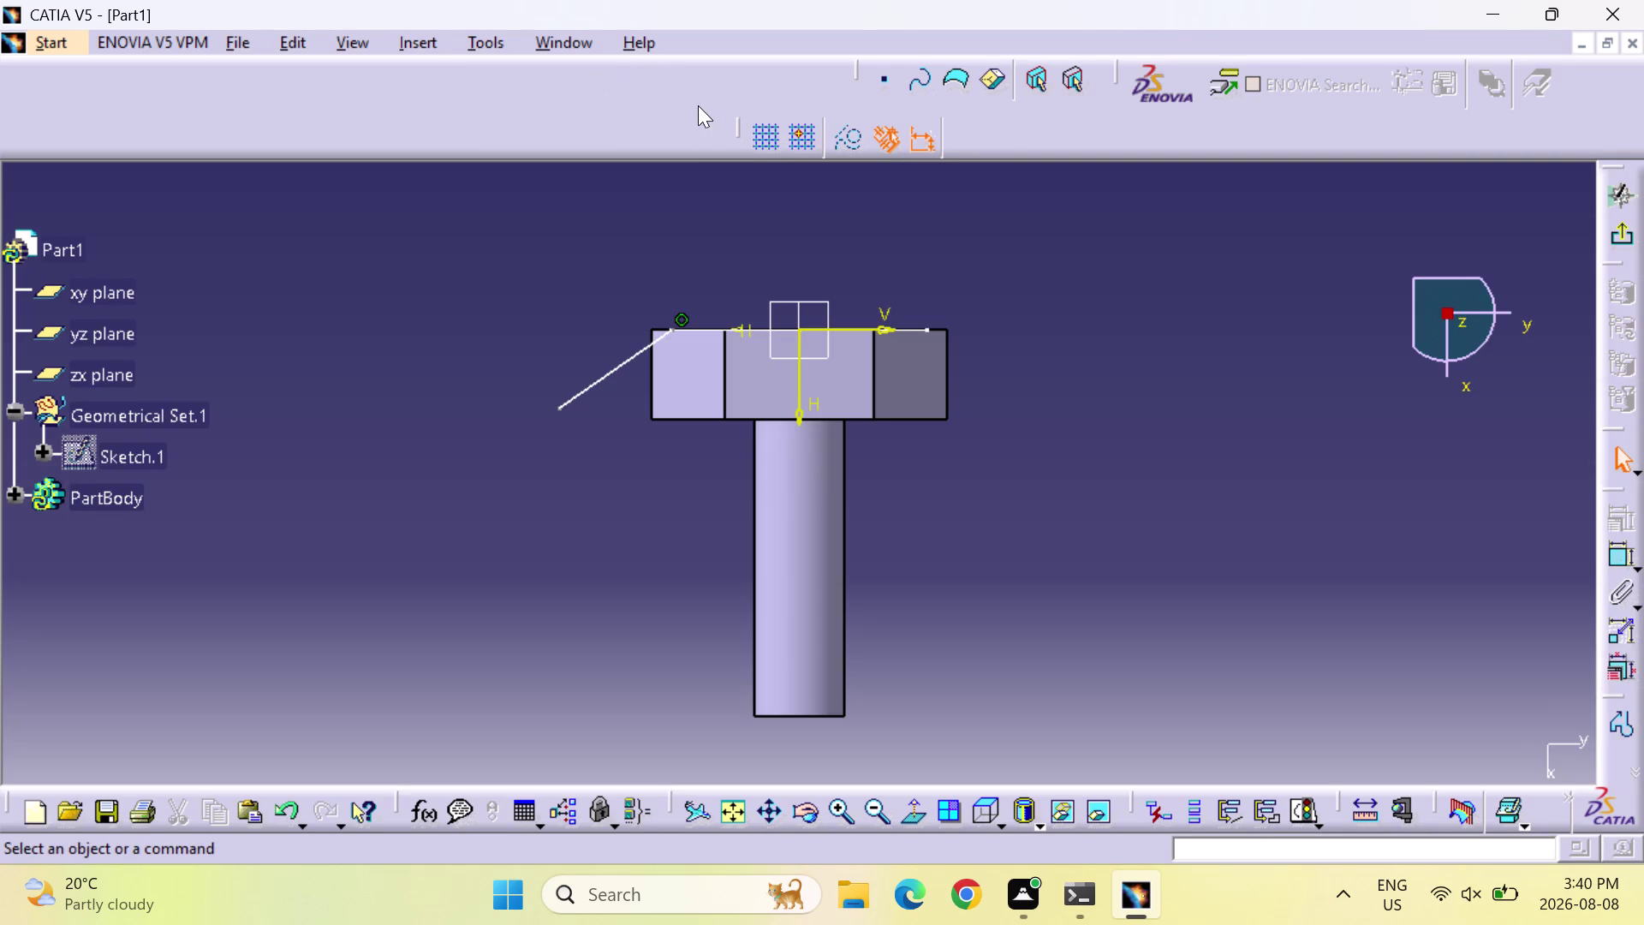
drag(702, 127, 701, 124)
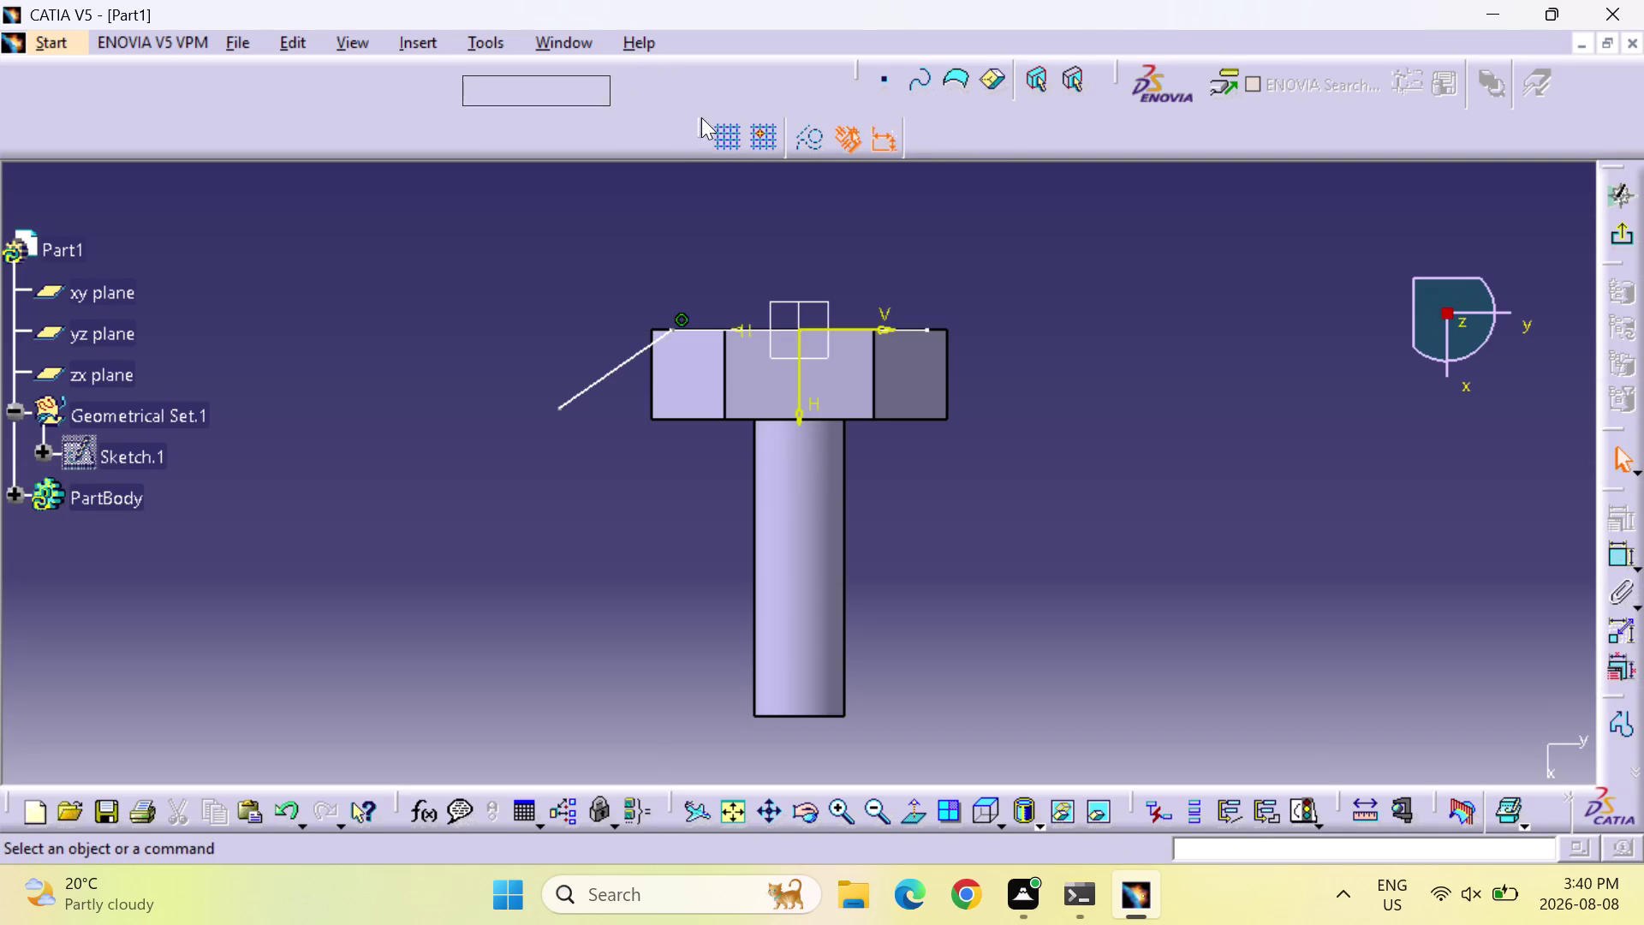
drag(701, 124, 697, 91)
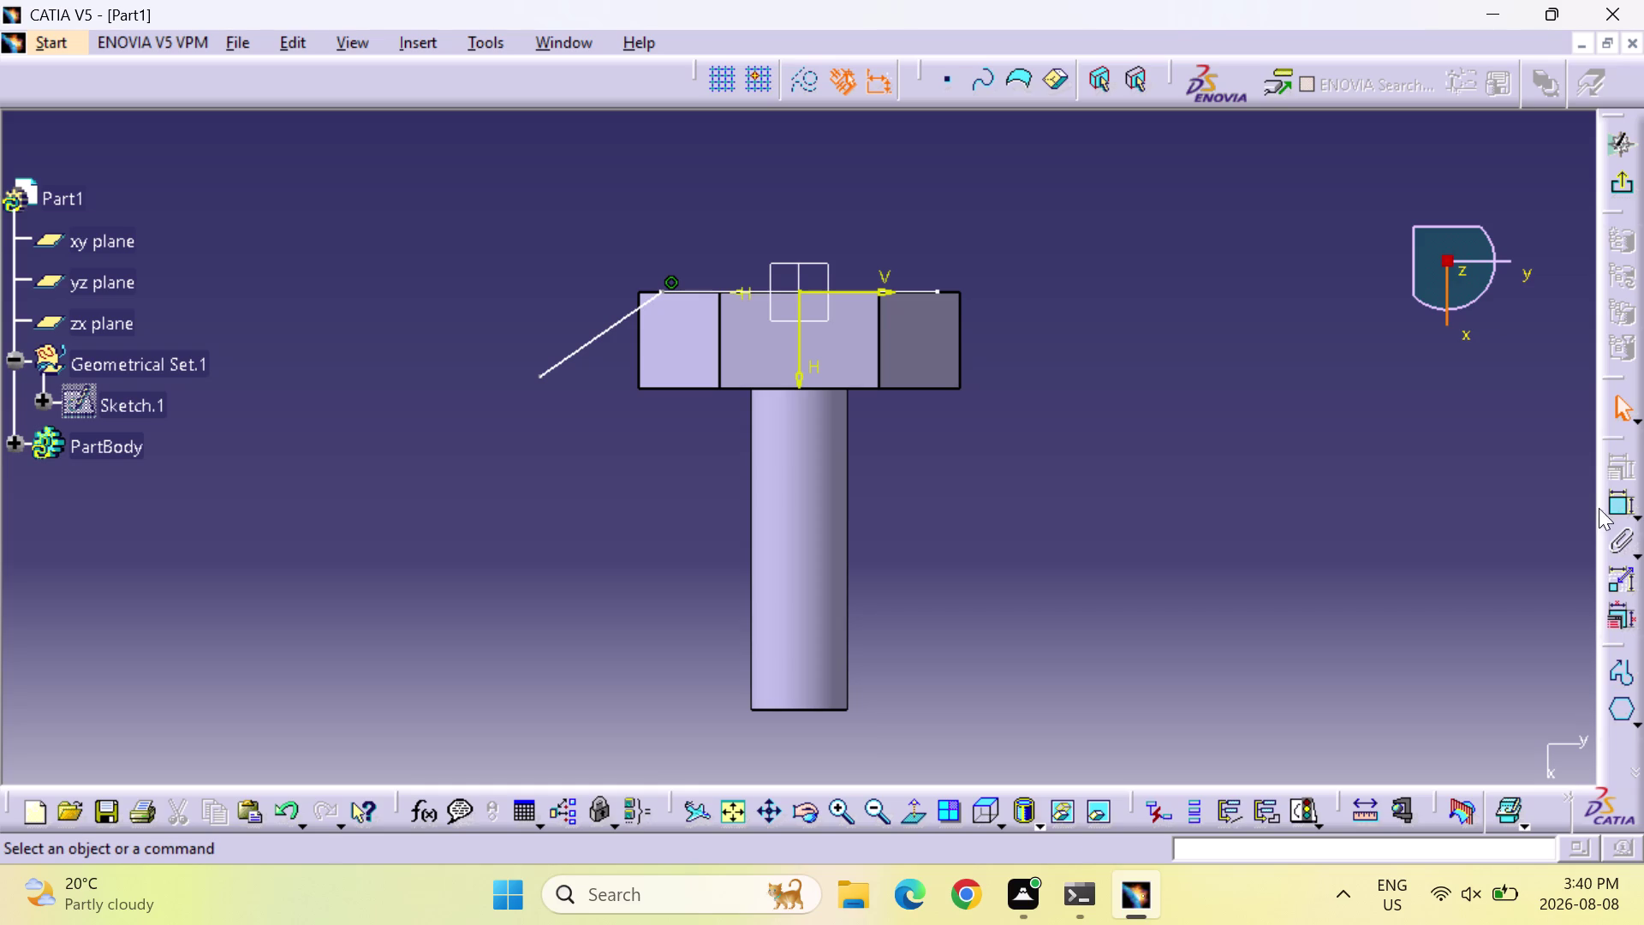
click(1622, 496)
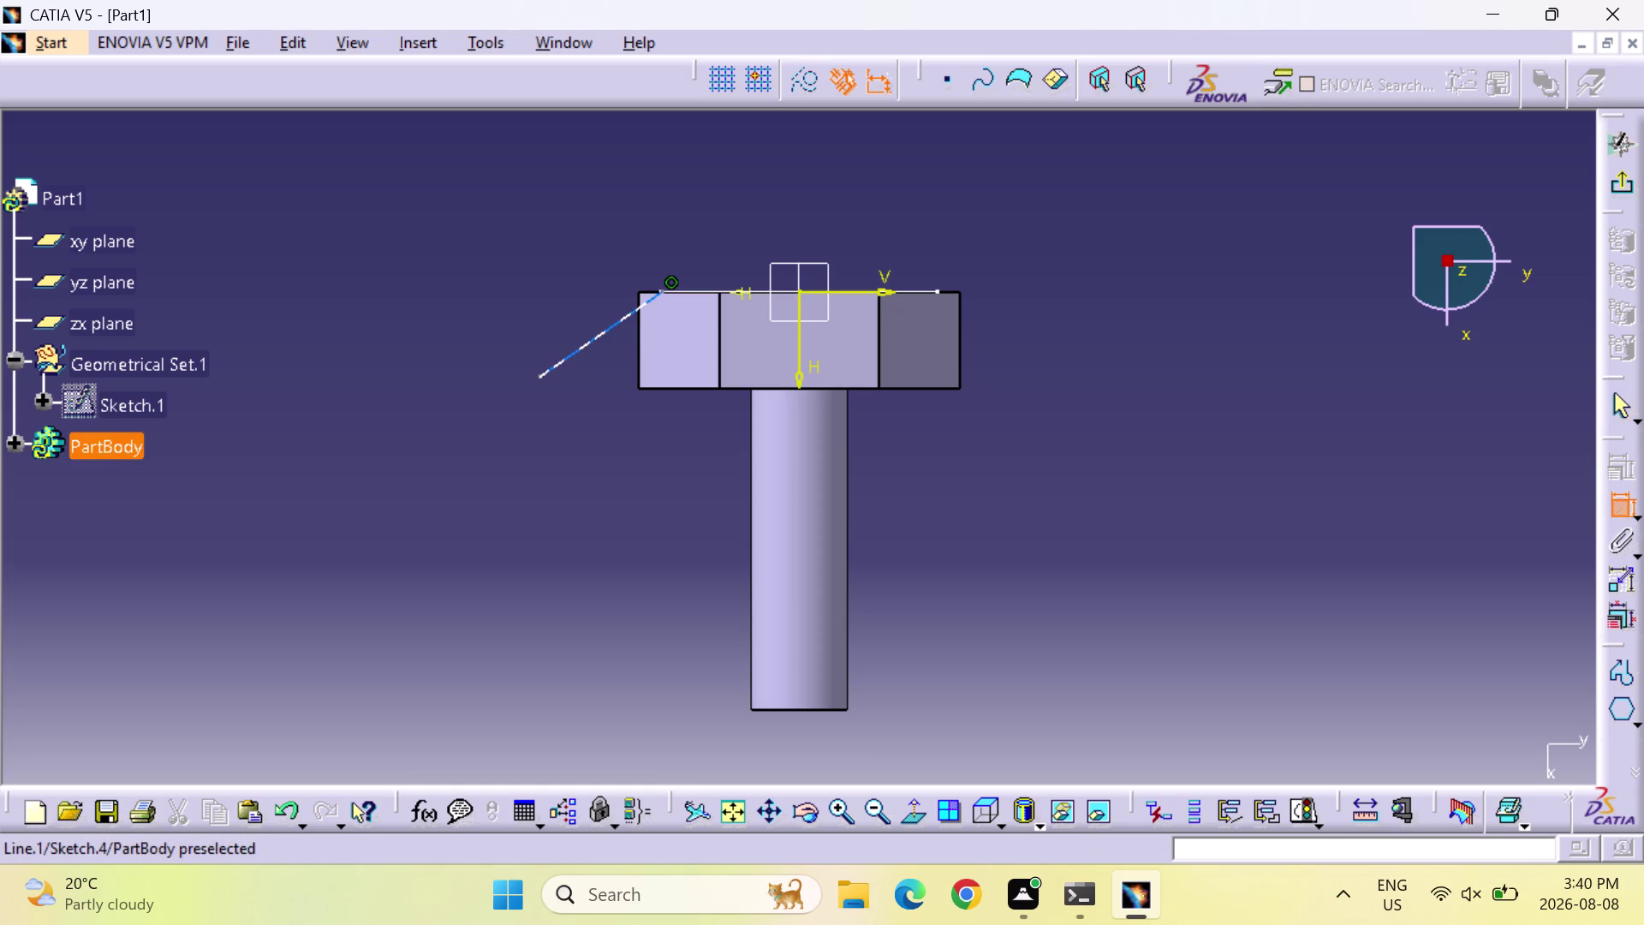
Constrain the slanted corner line at 30° to the head's top edge, then exit the sketch.
click(639, 306)
click(698, 289)
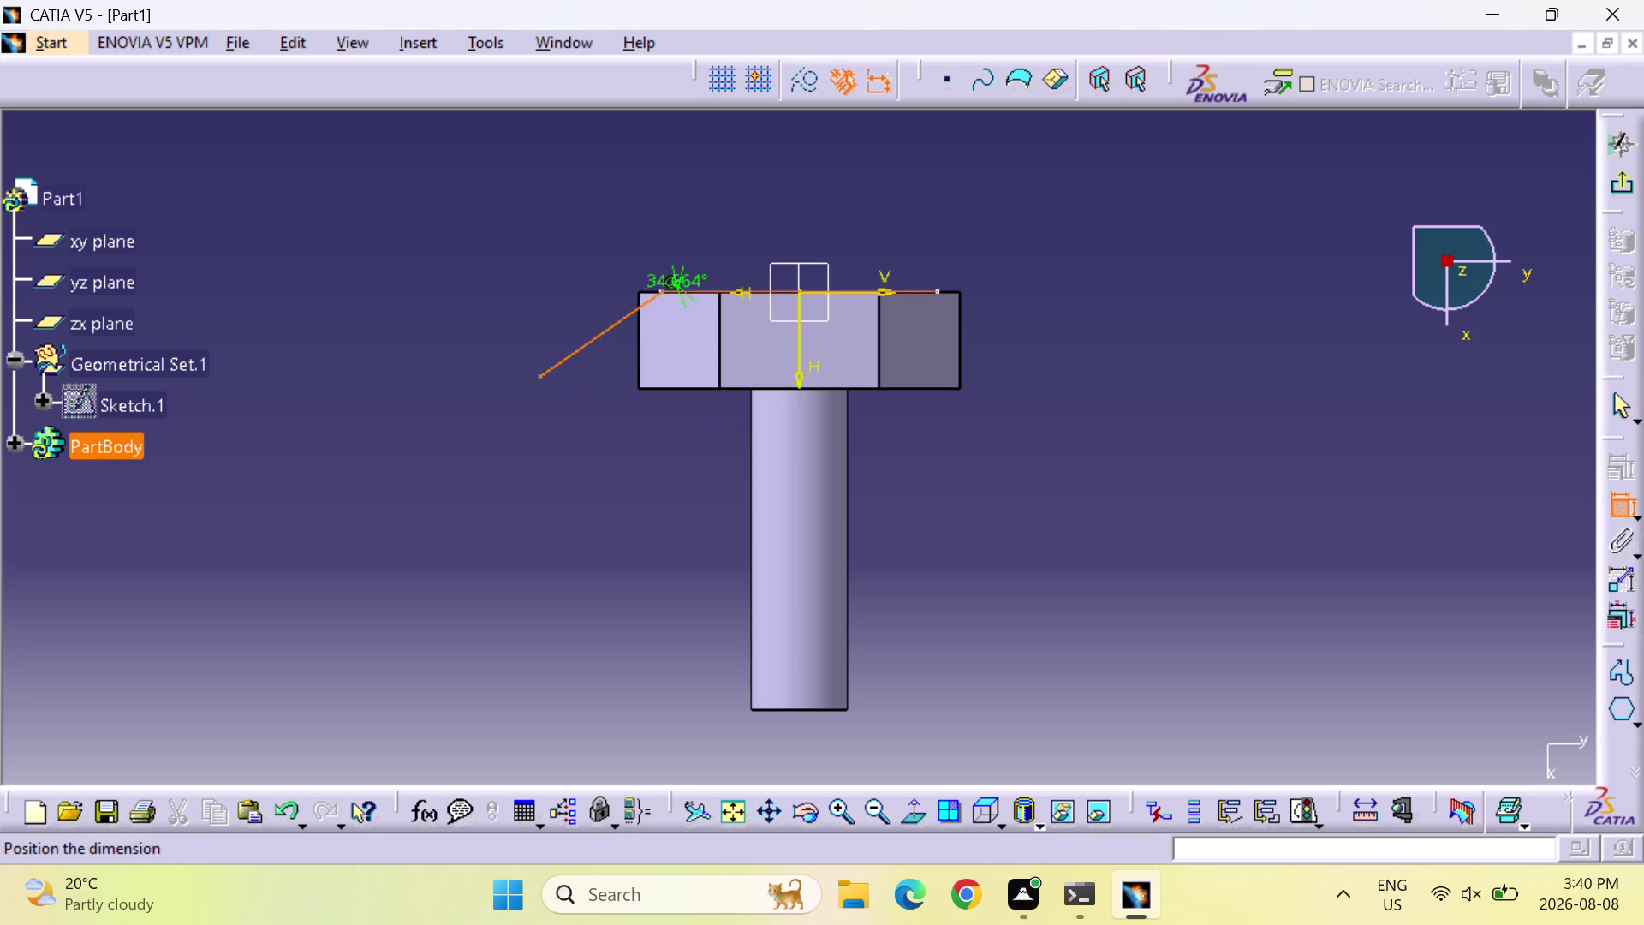
click(599, 300)
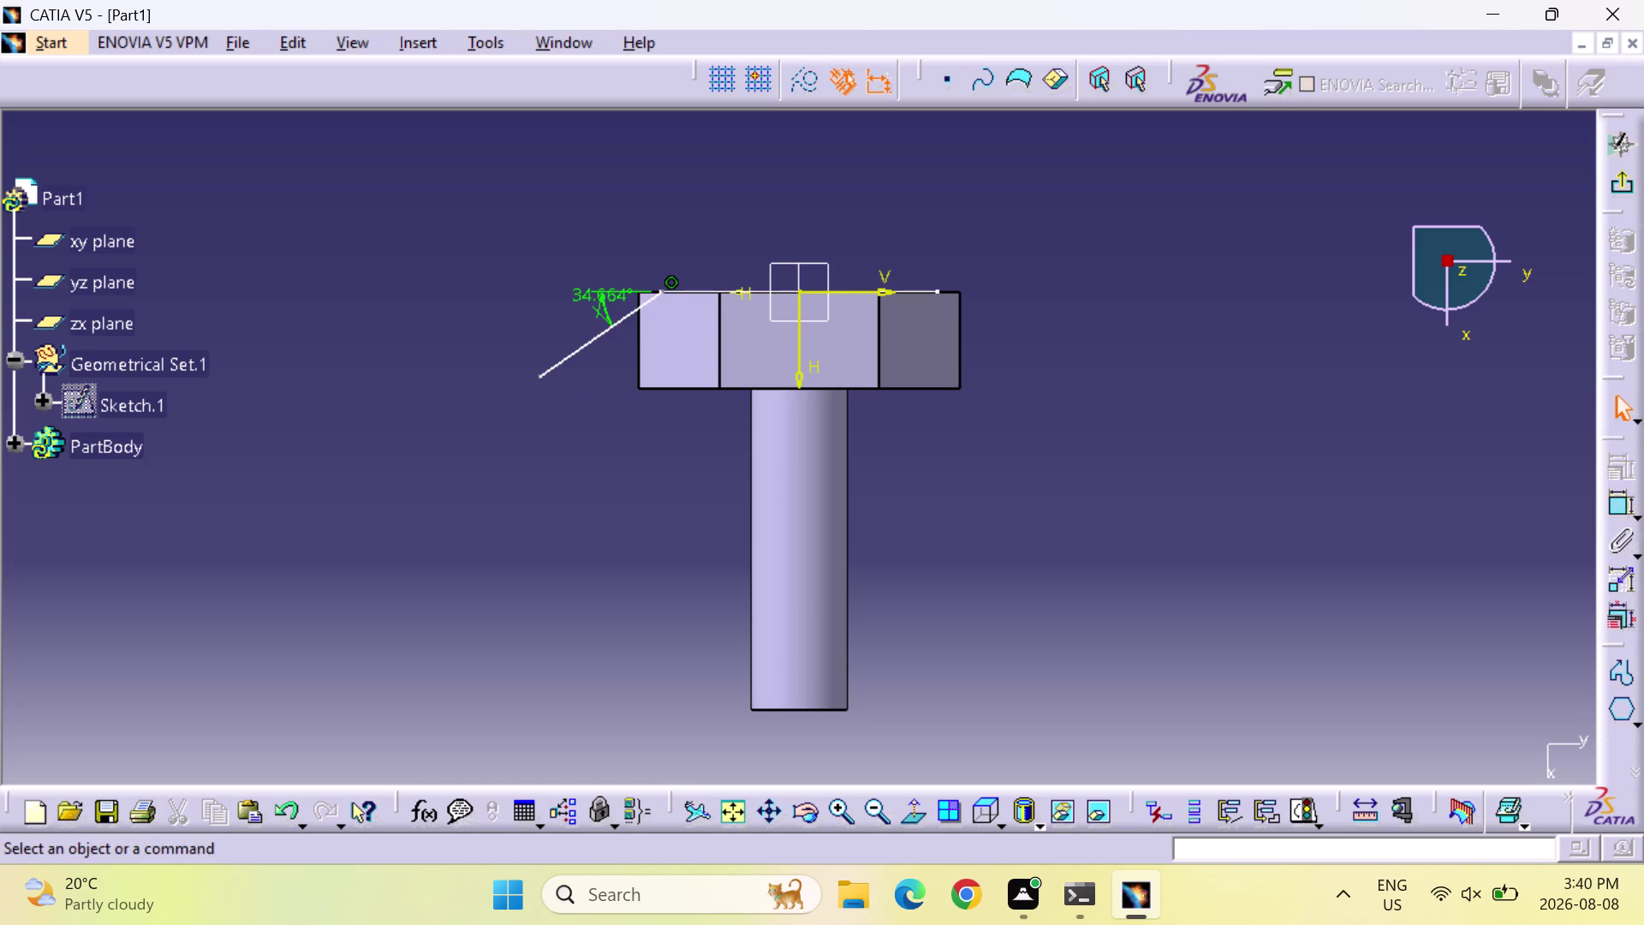
double_click(598, 296)
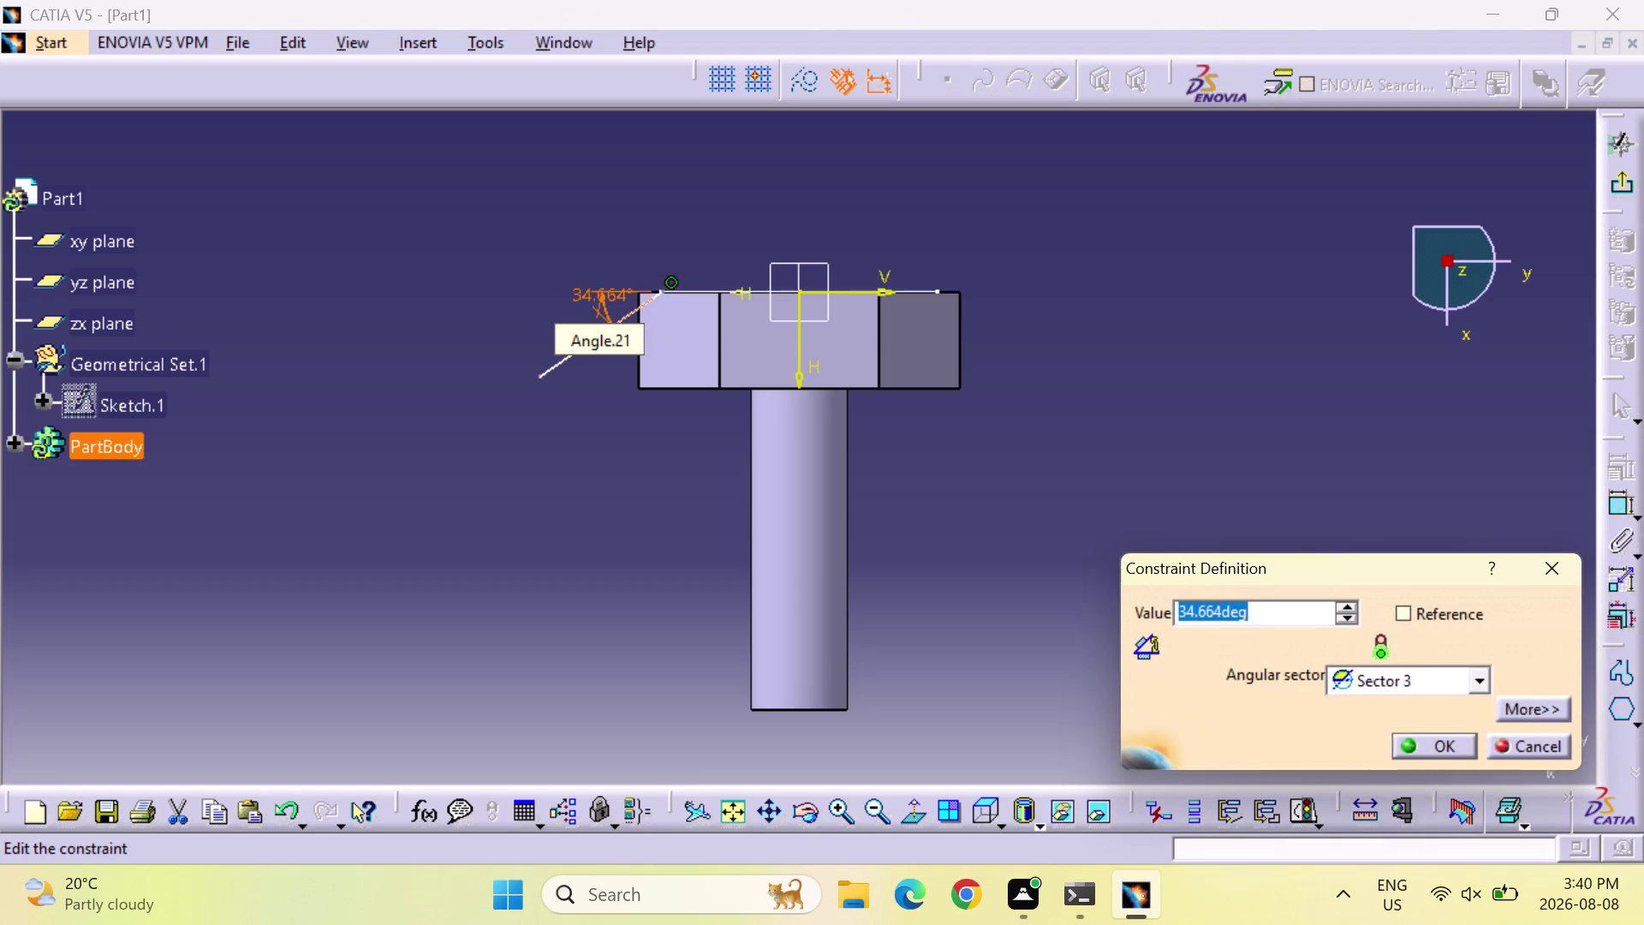
text(30)
key(Return)
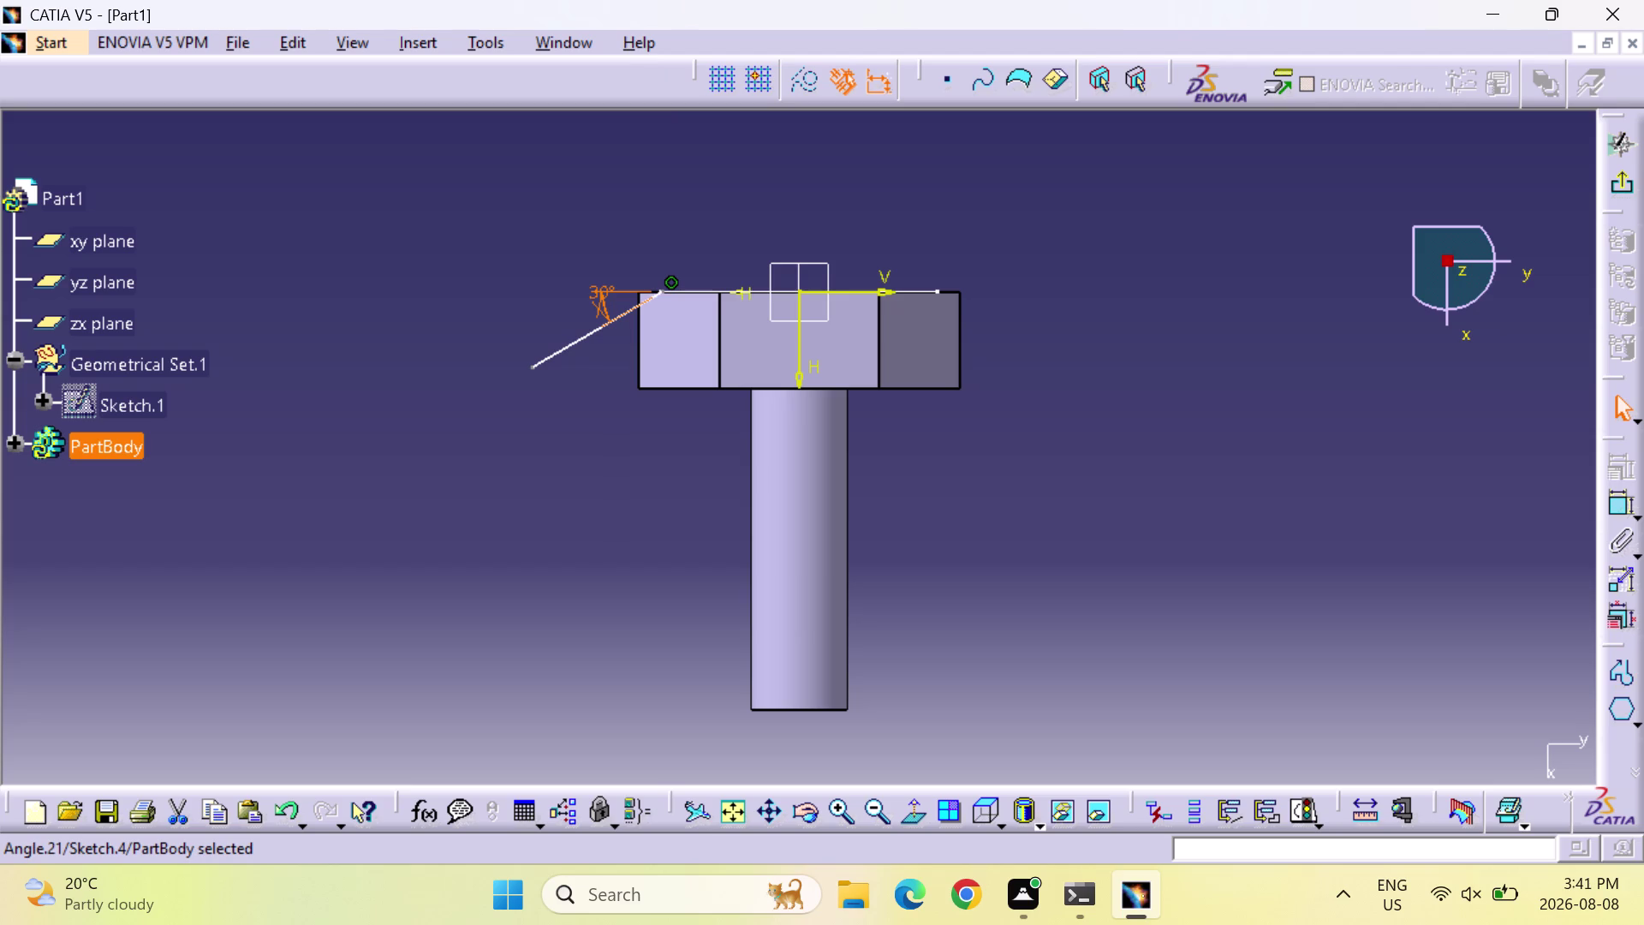
click(1625, 191)
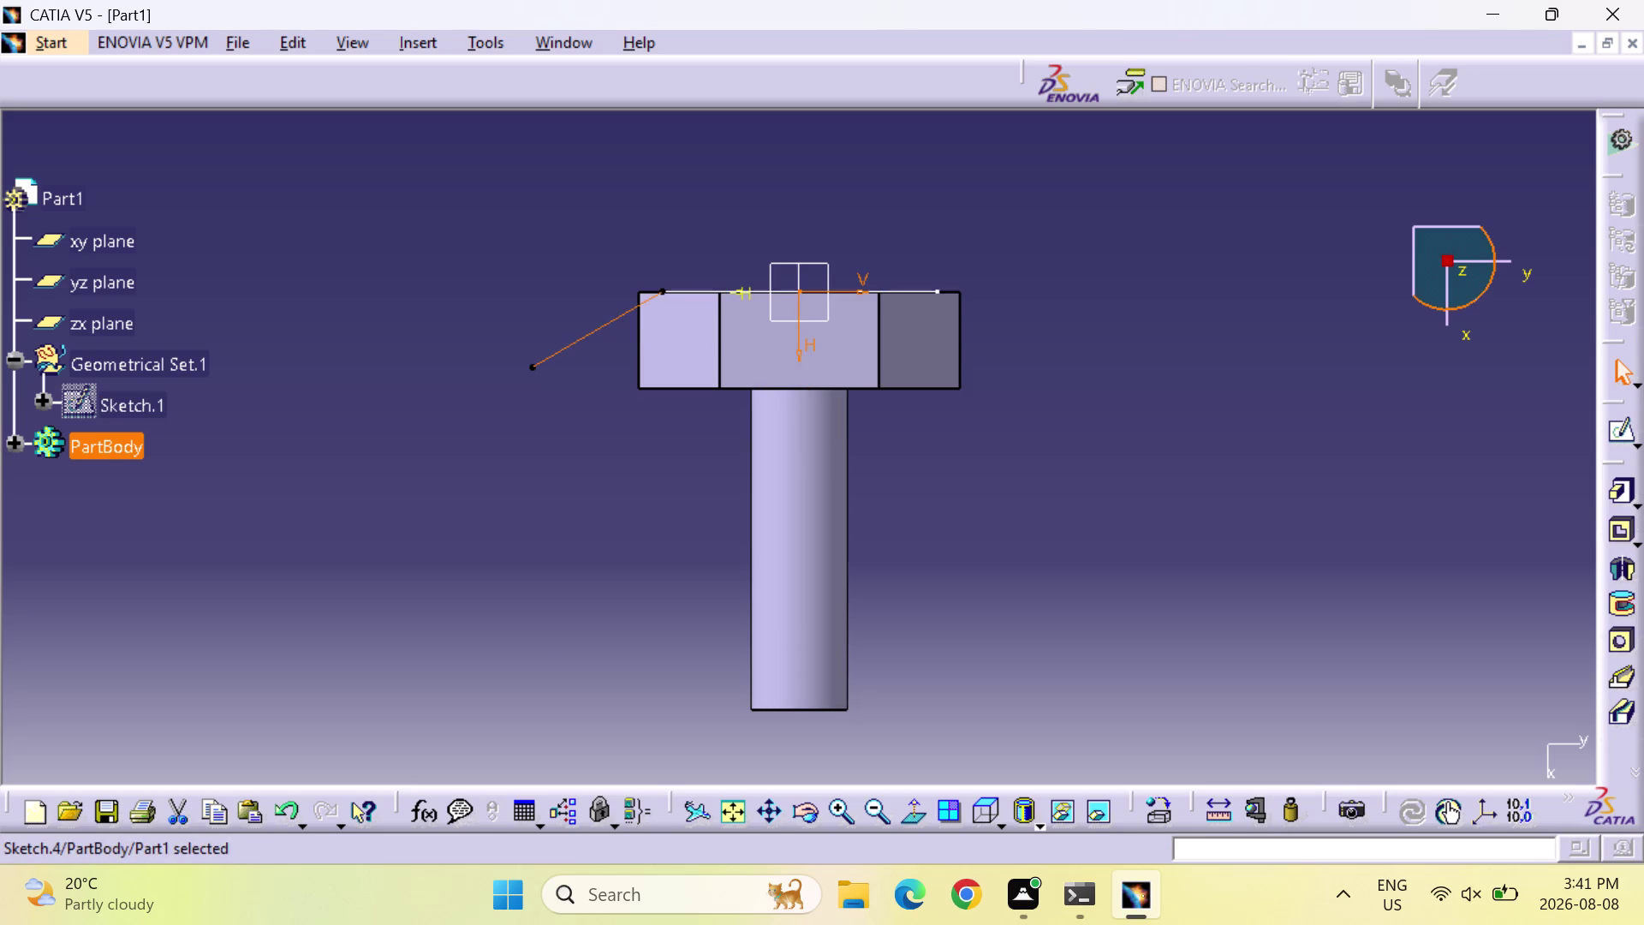
Reopen the sketch and make the slanted line's end coincident with the head corner.
double_click(1621, 435)
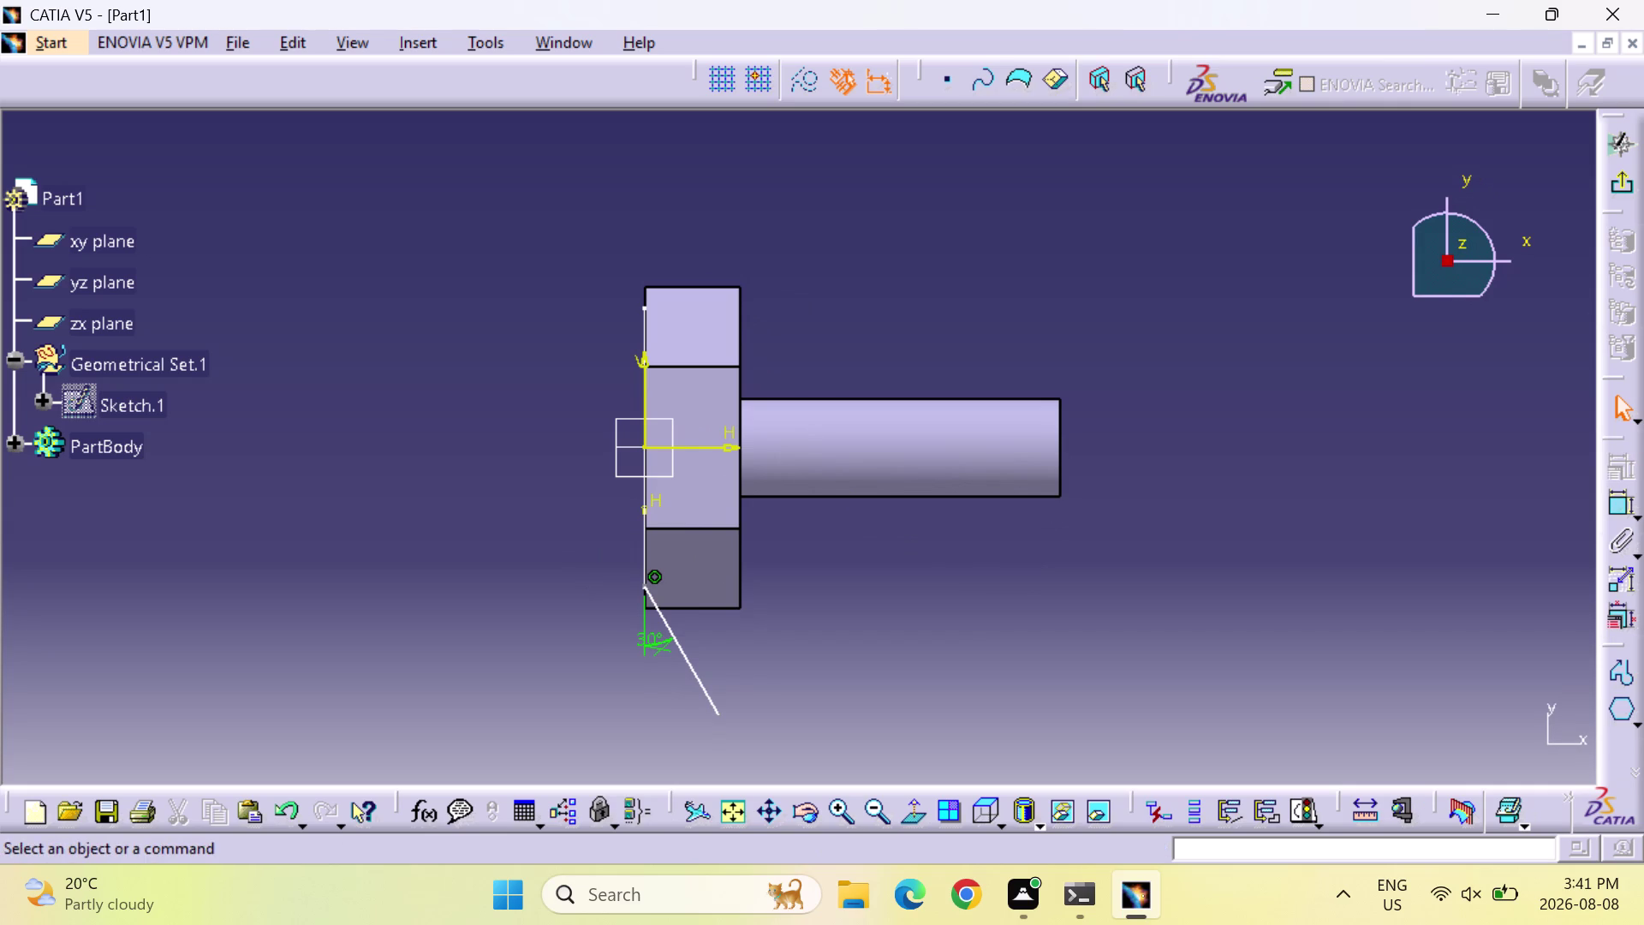
click(1625, 504)
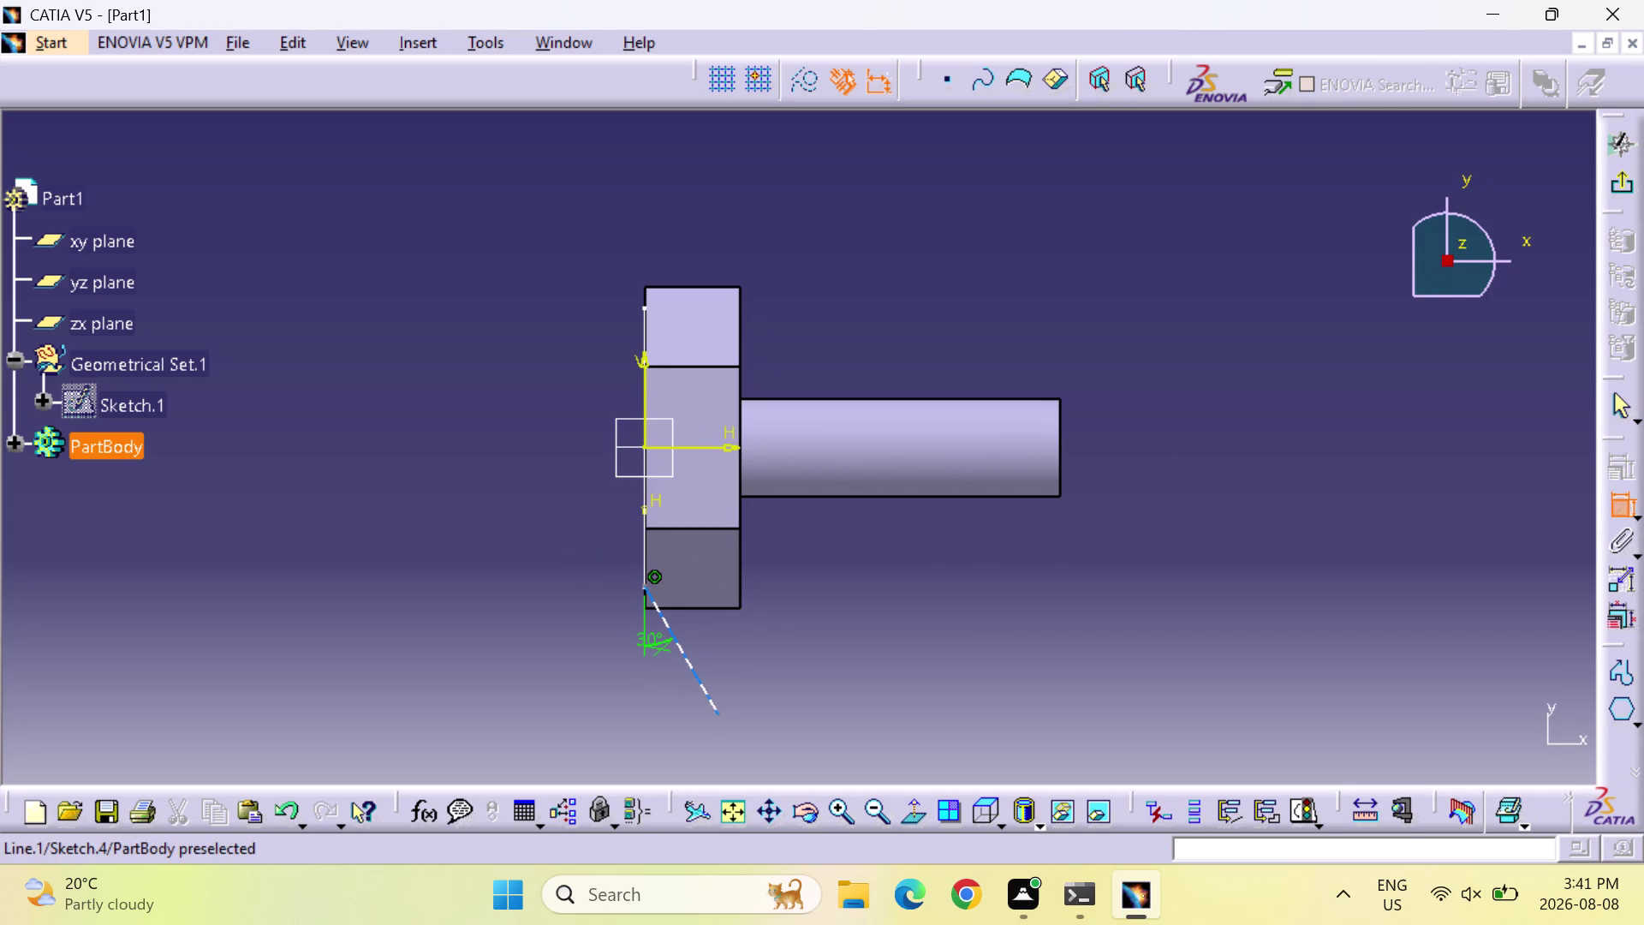
click(644, 585)
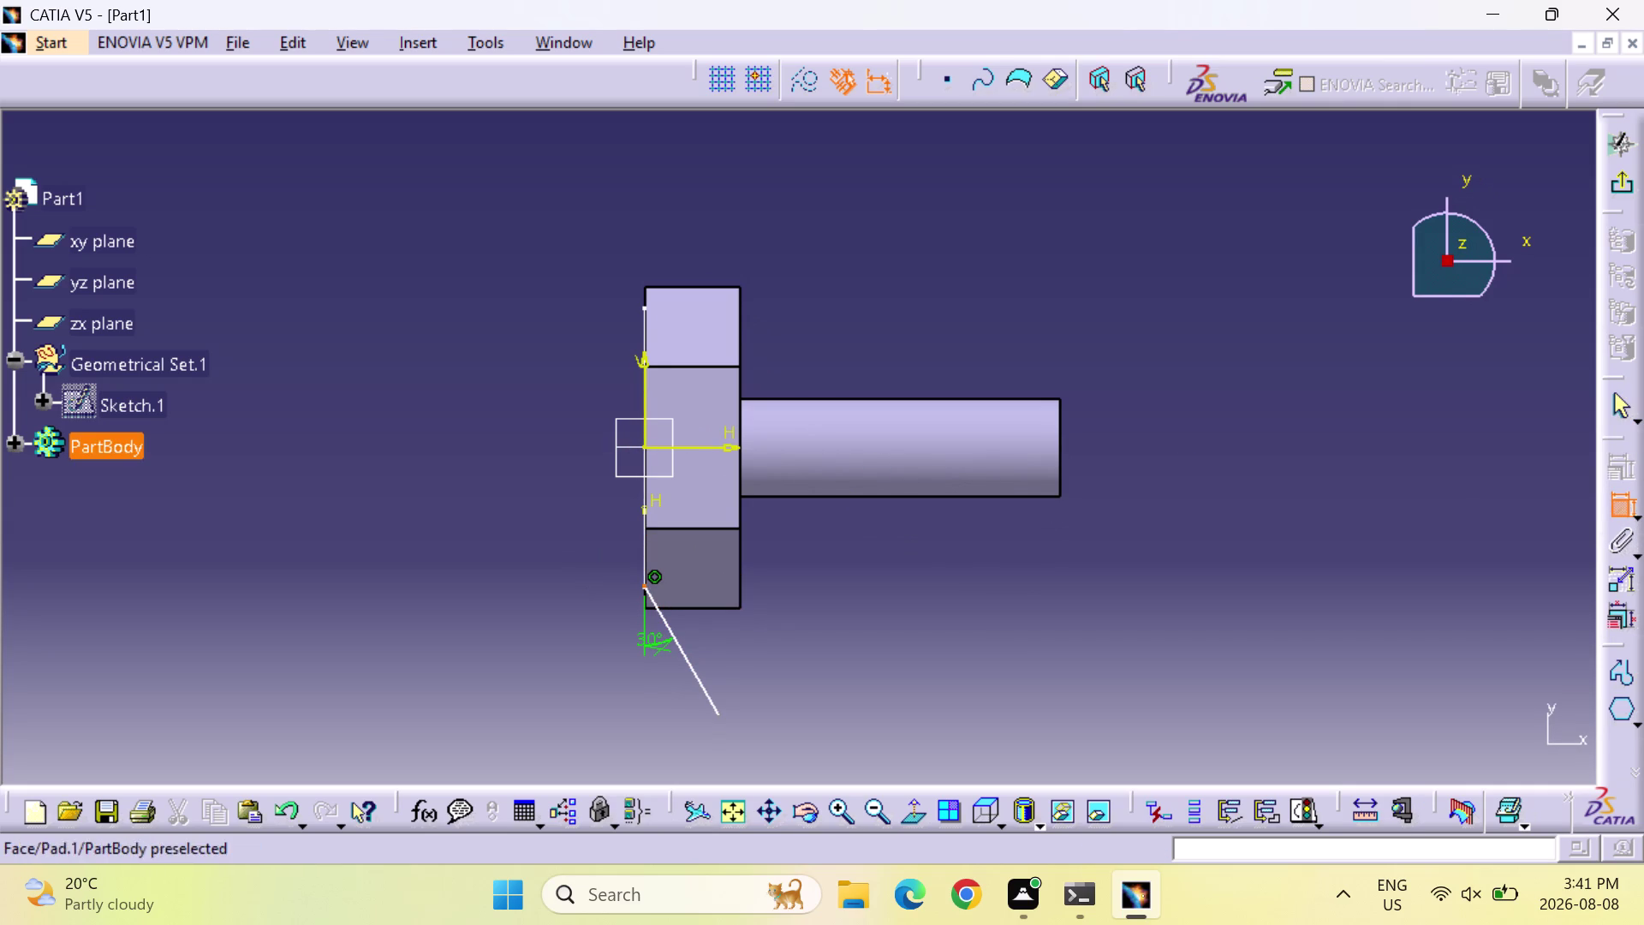
click(642, 578)
right_click(642, 578)
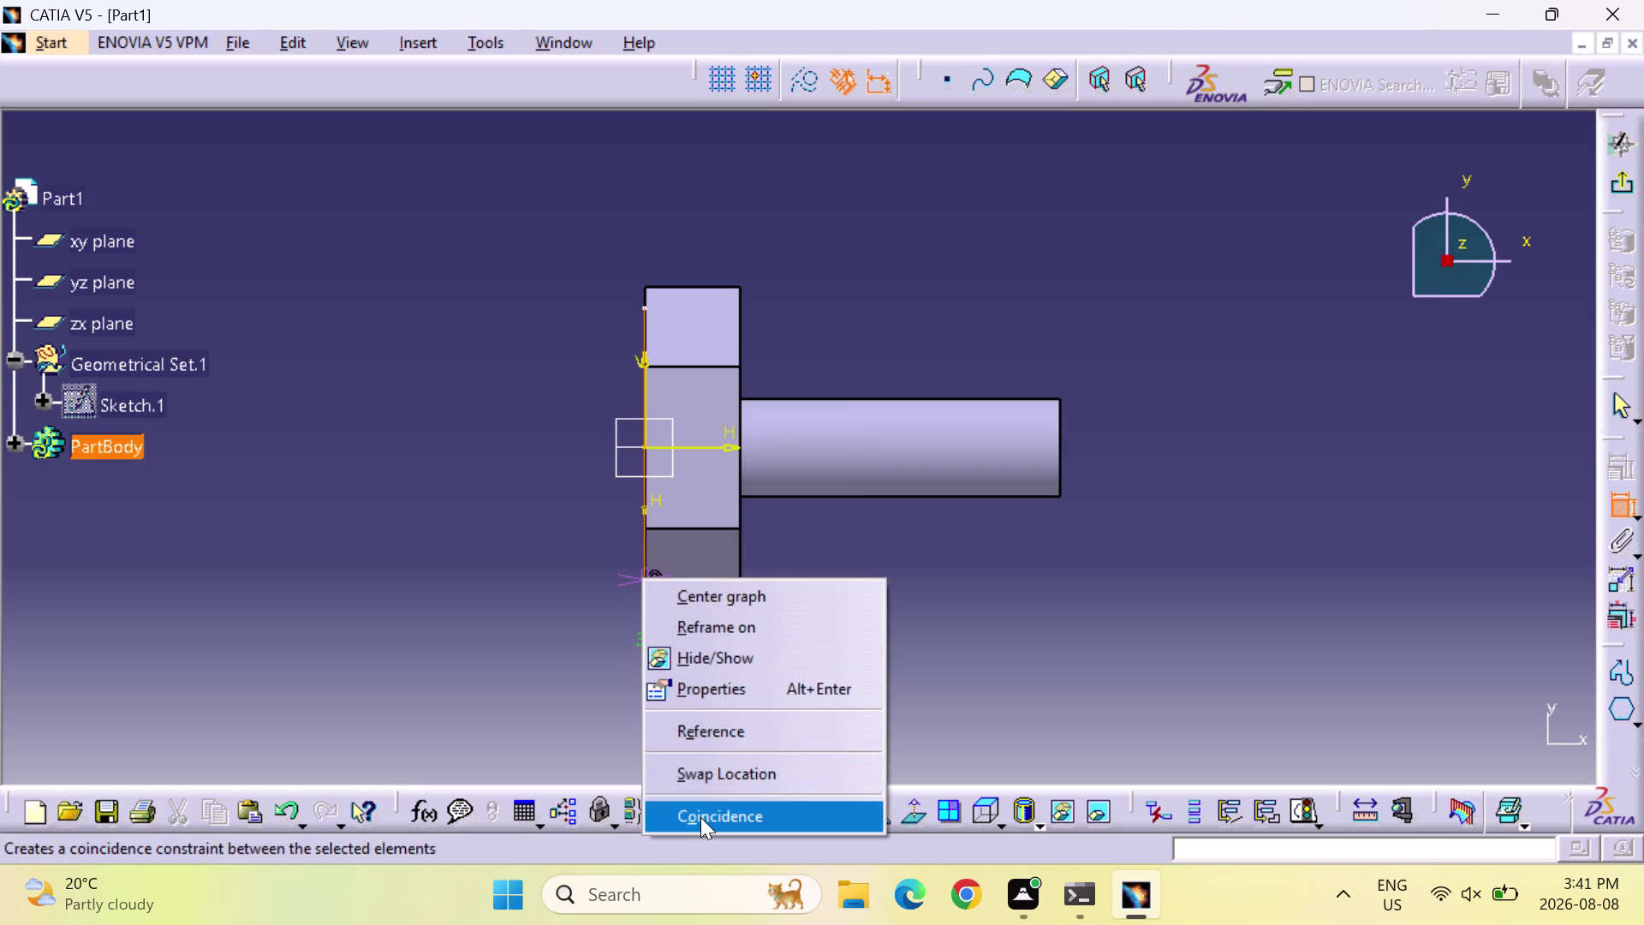
click(709, 813)
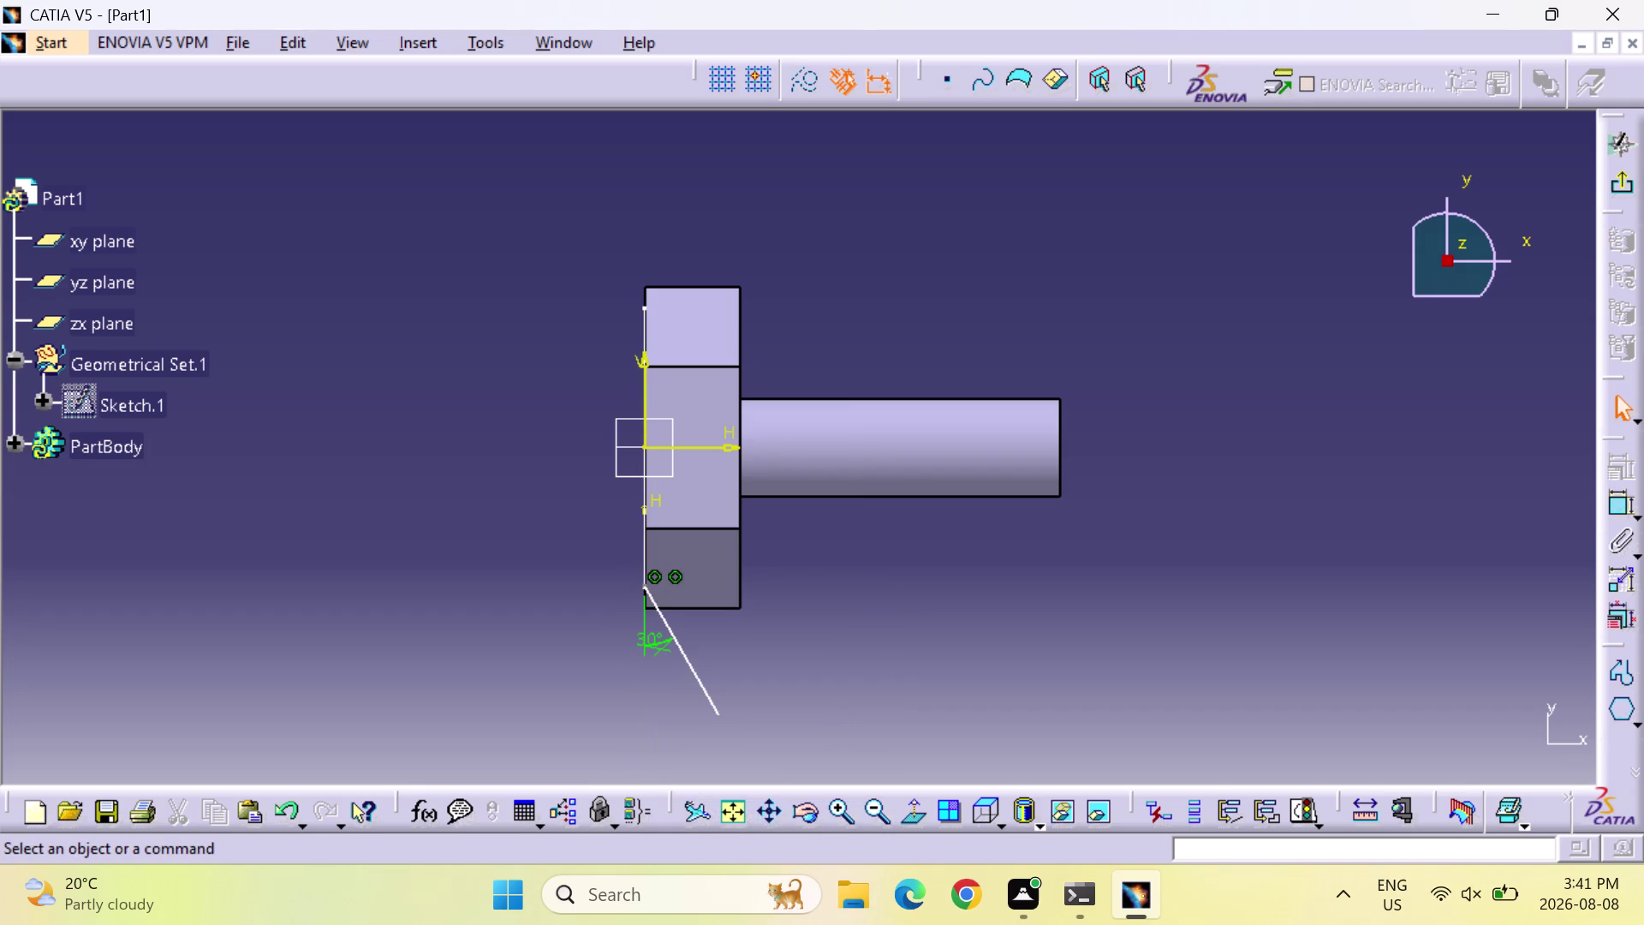
Delete the extra coincidence constraint and exit to the part.
click(1617, 504)
key(Escape)
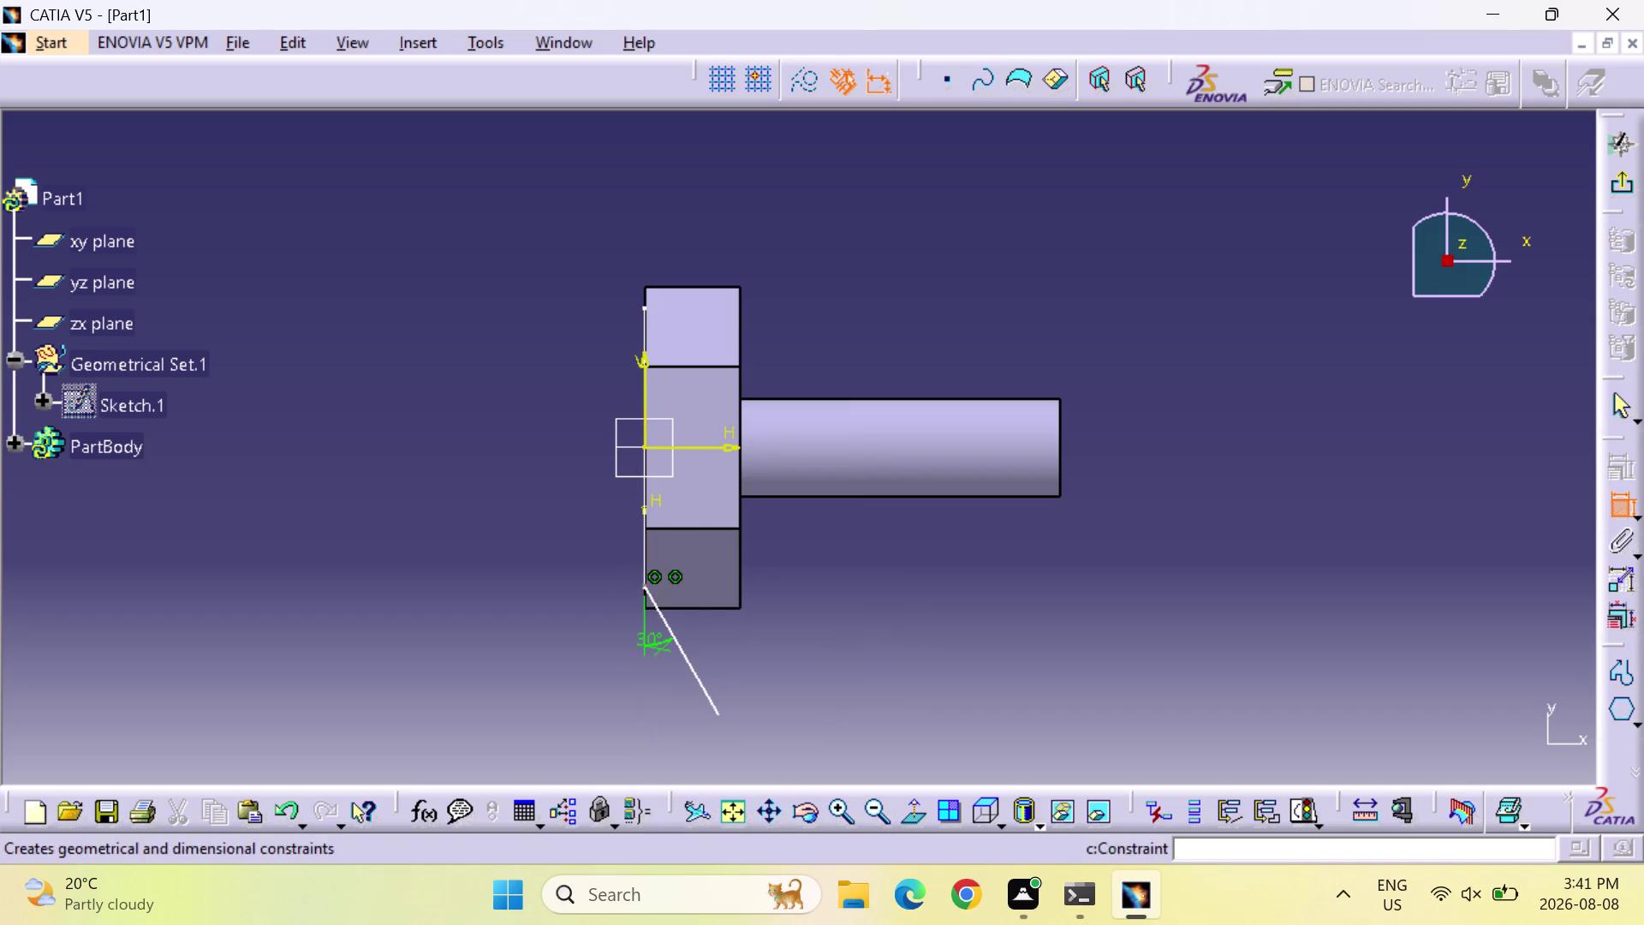
key(Escape)
click(672, 575)
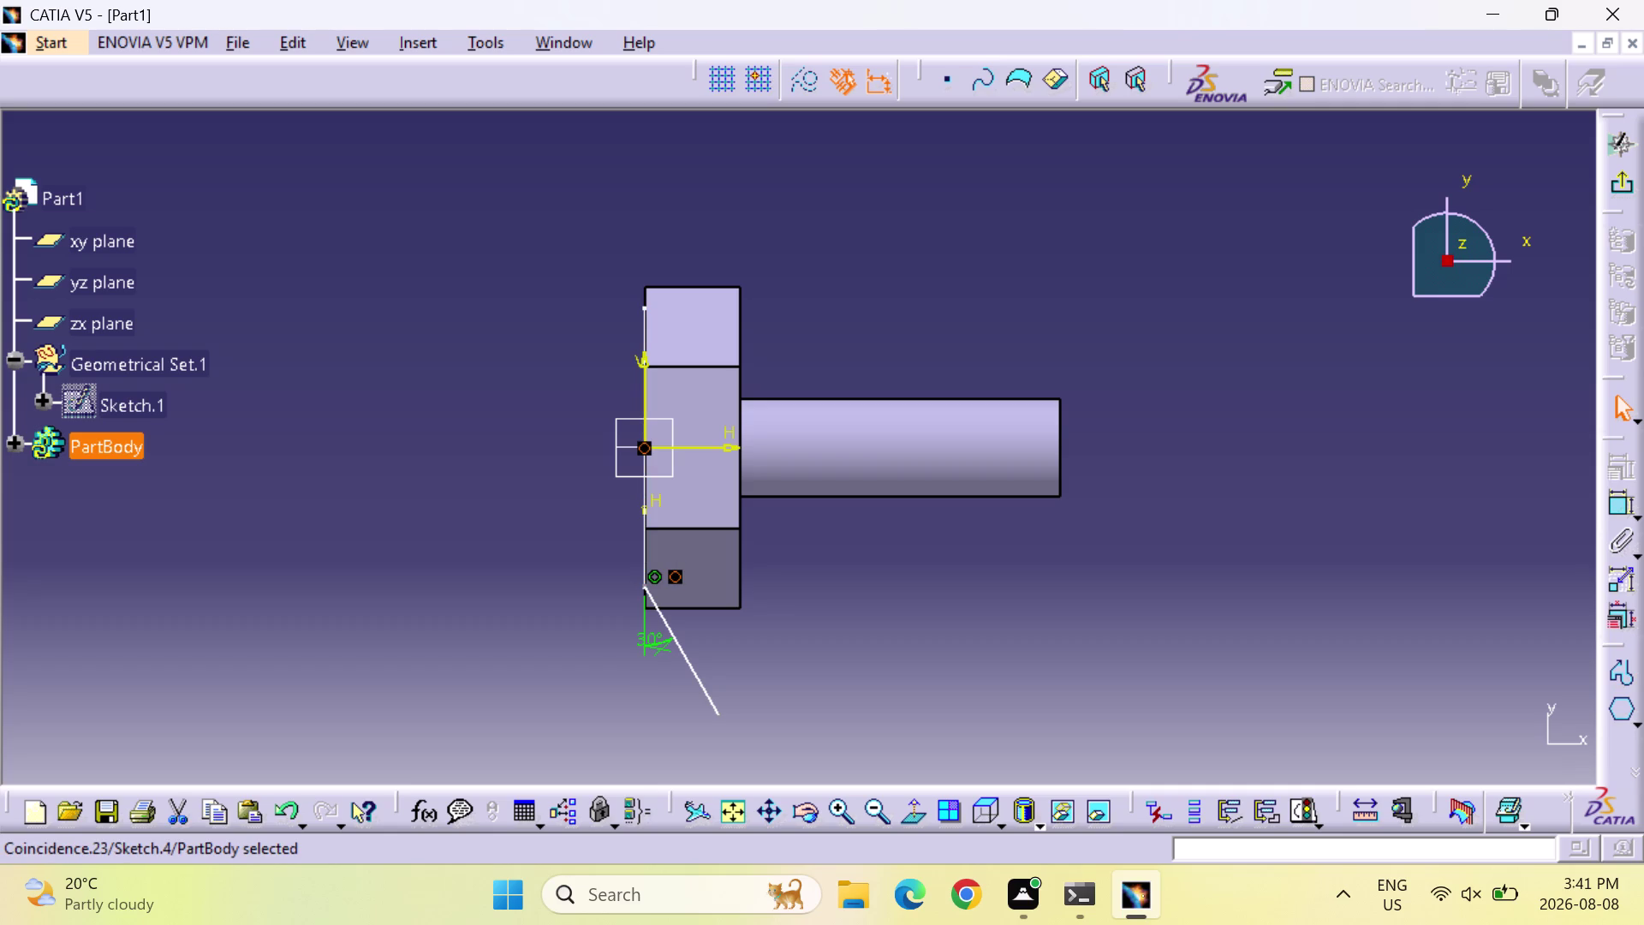
key(Delete)
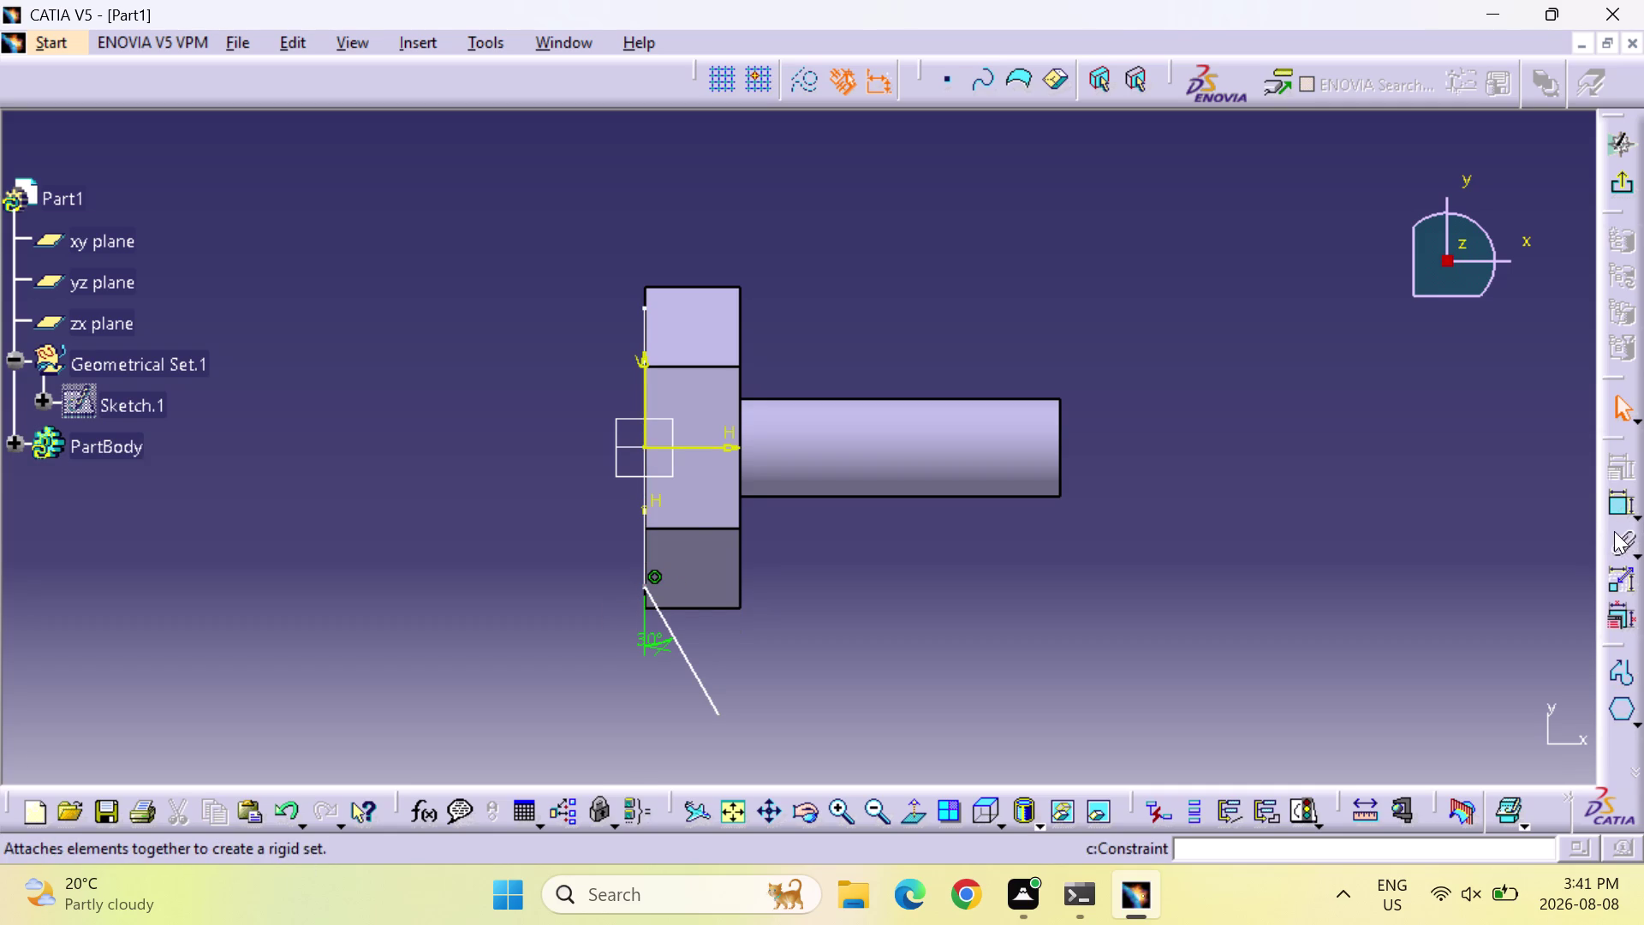
click(1625, 498)
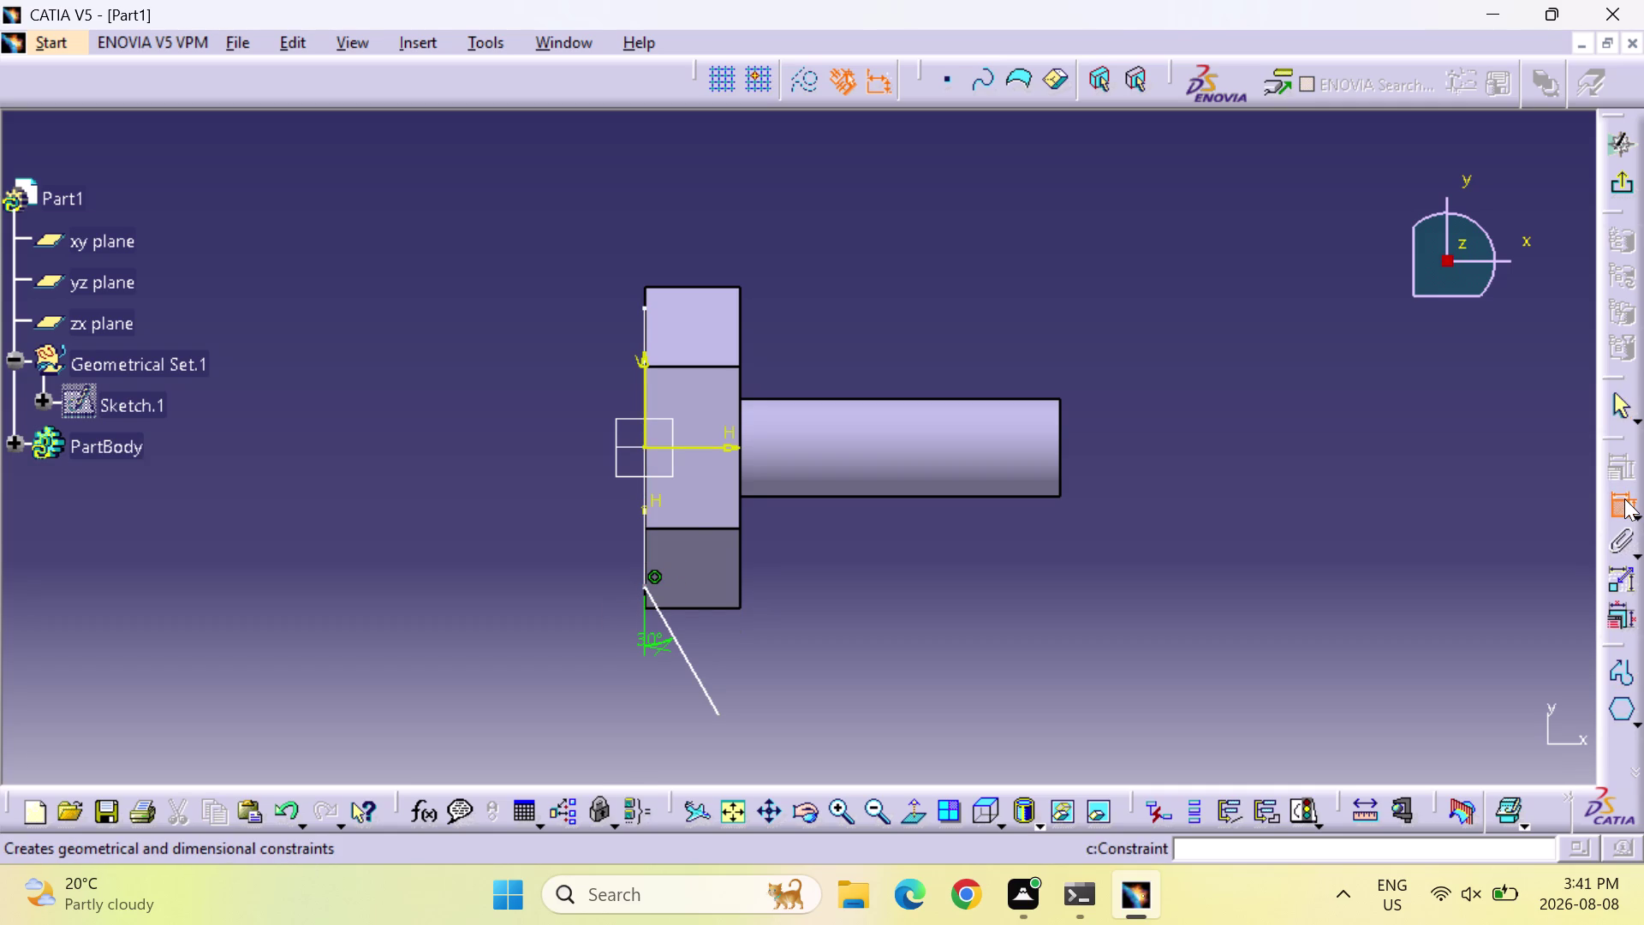
key(Escape)
key(Escape)
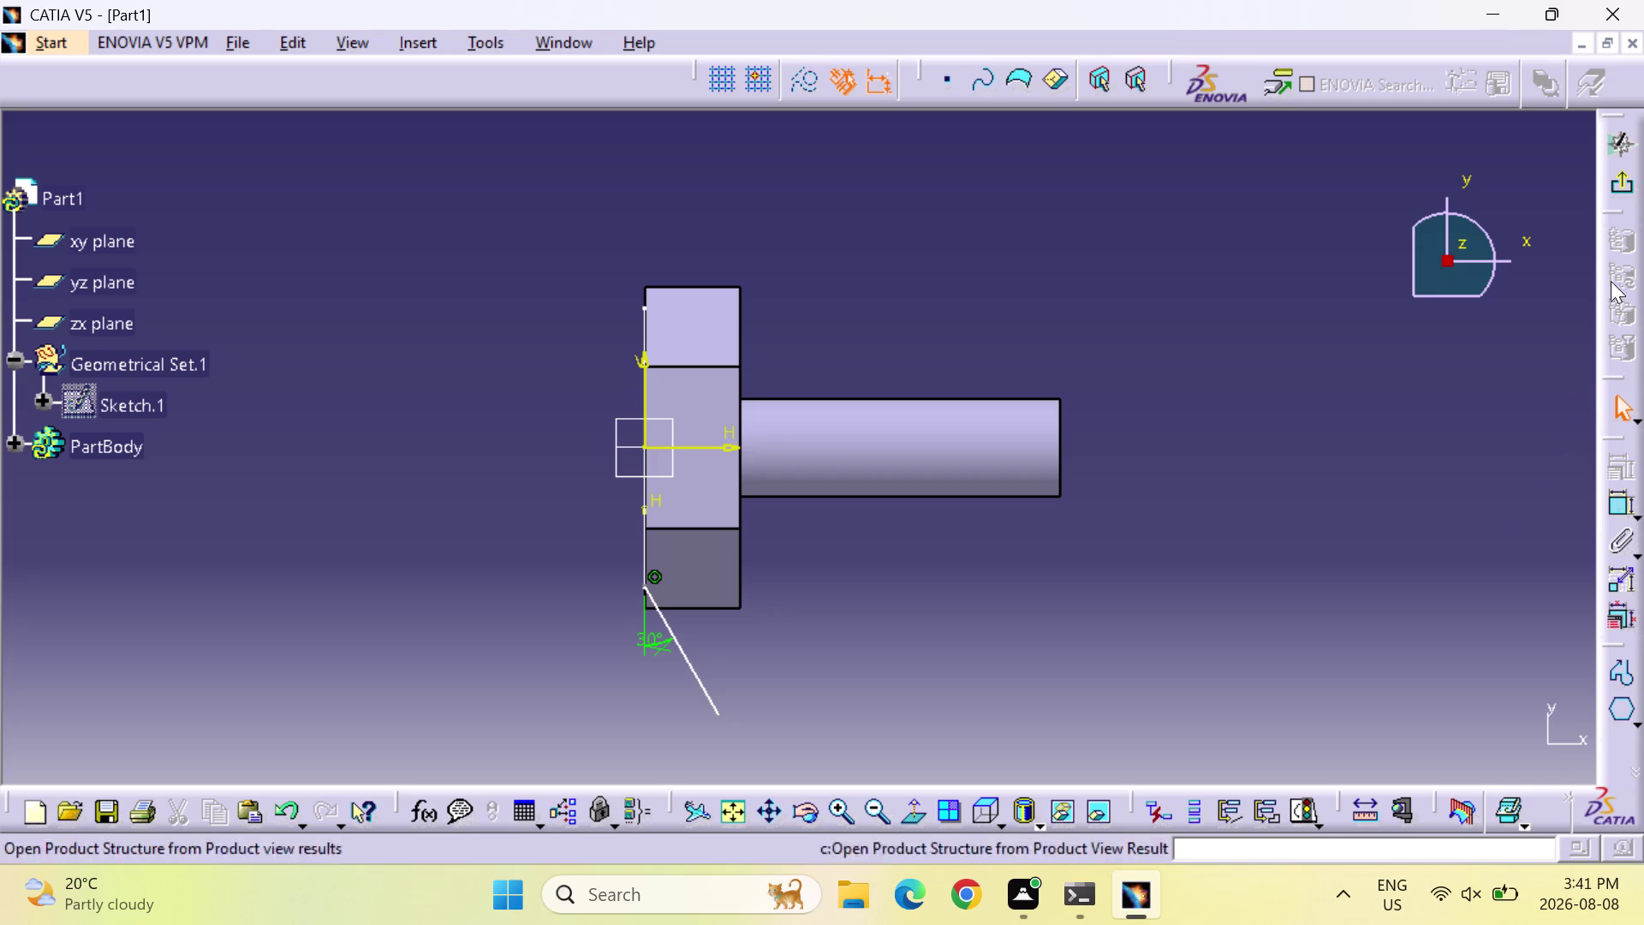
key(Escape)
click(1621, 184)
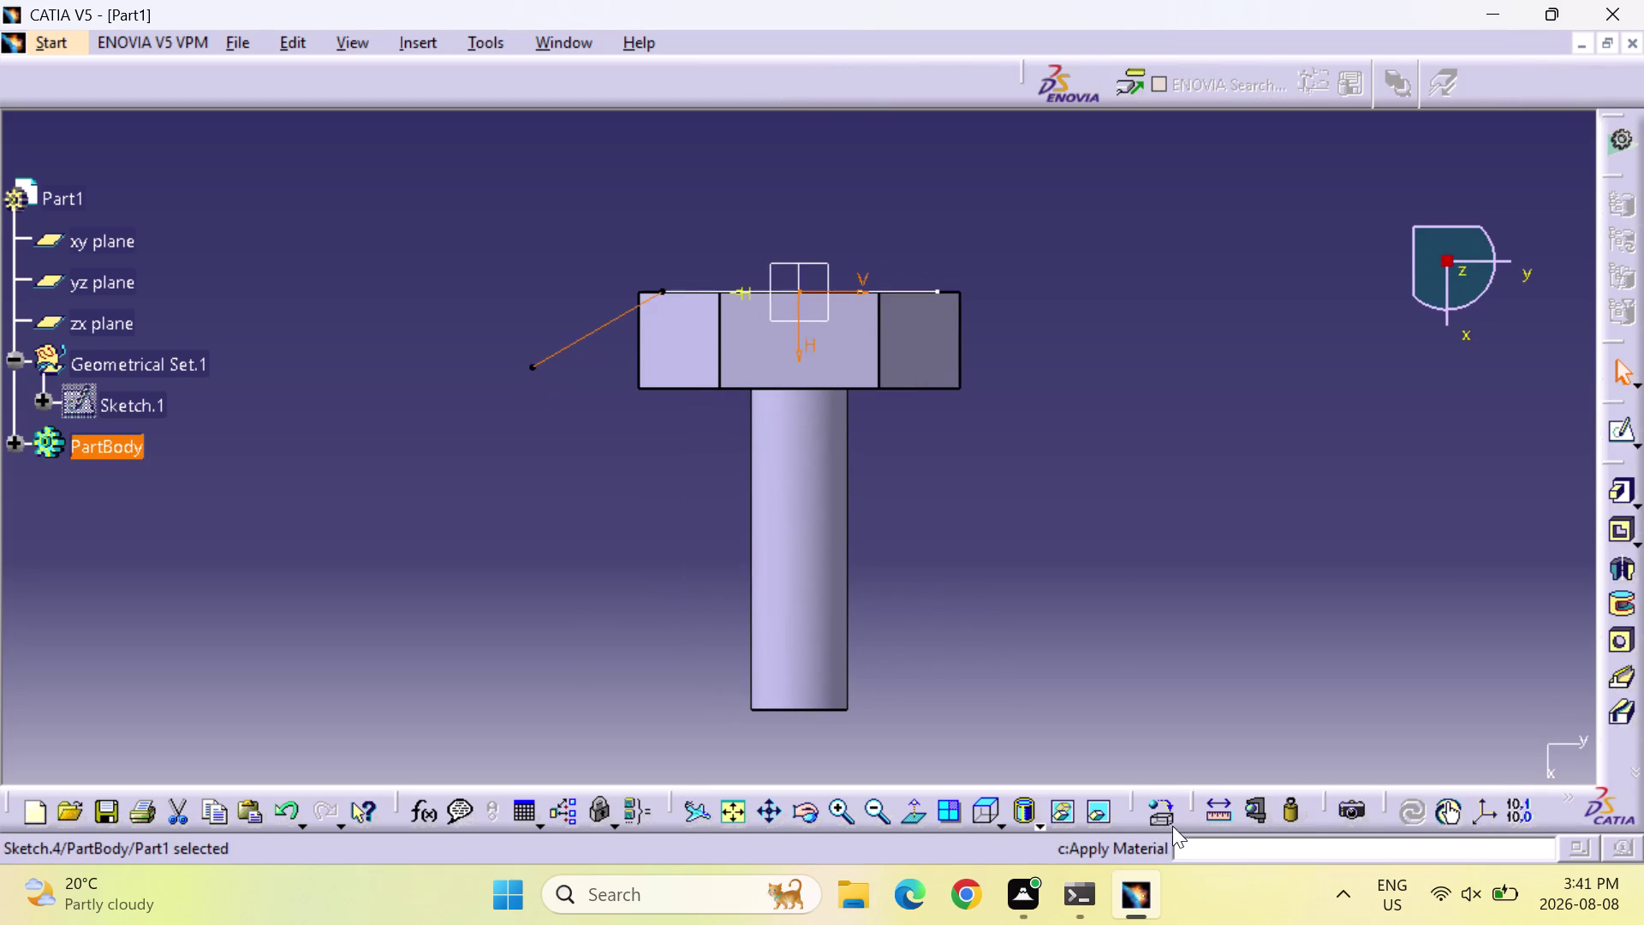
Revolve Sketch.4's chamfer line about the X axis with a 180° second angle.
click(1210, 852)
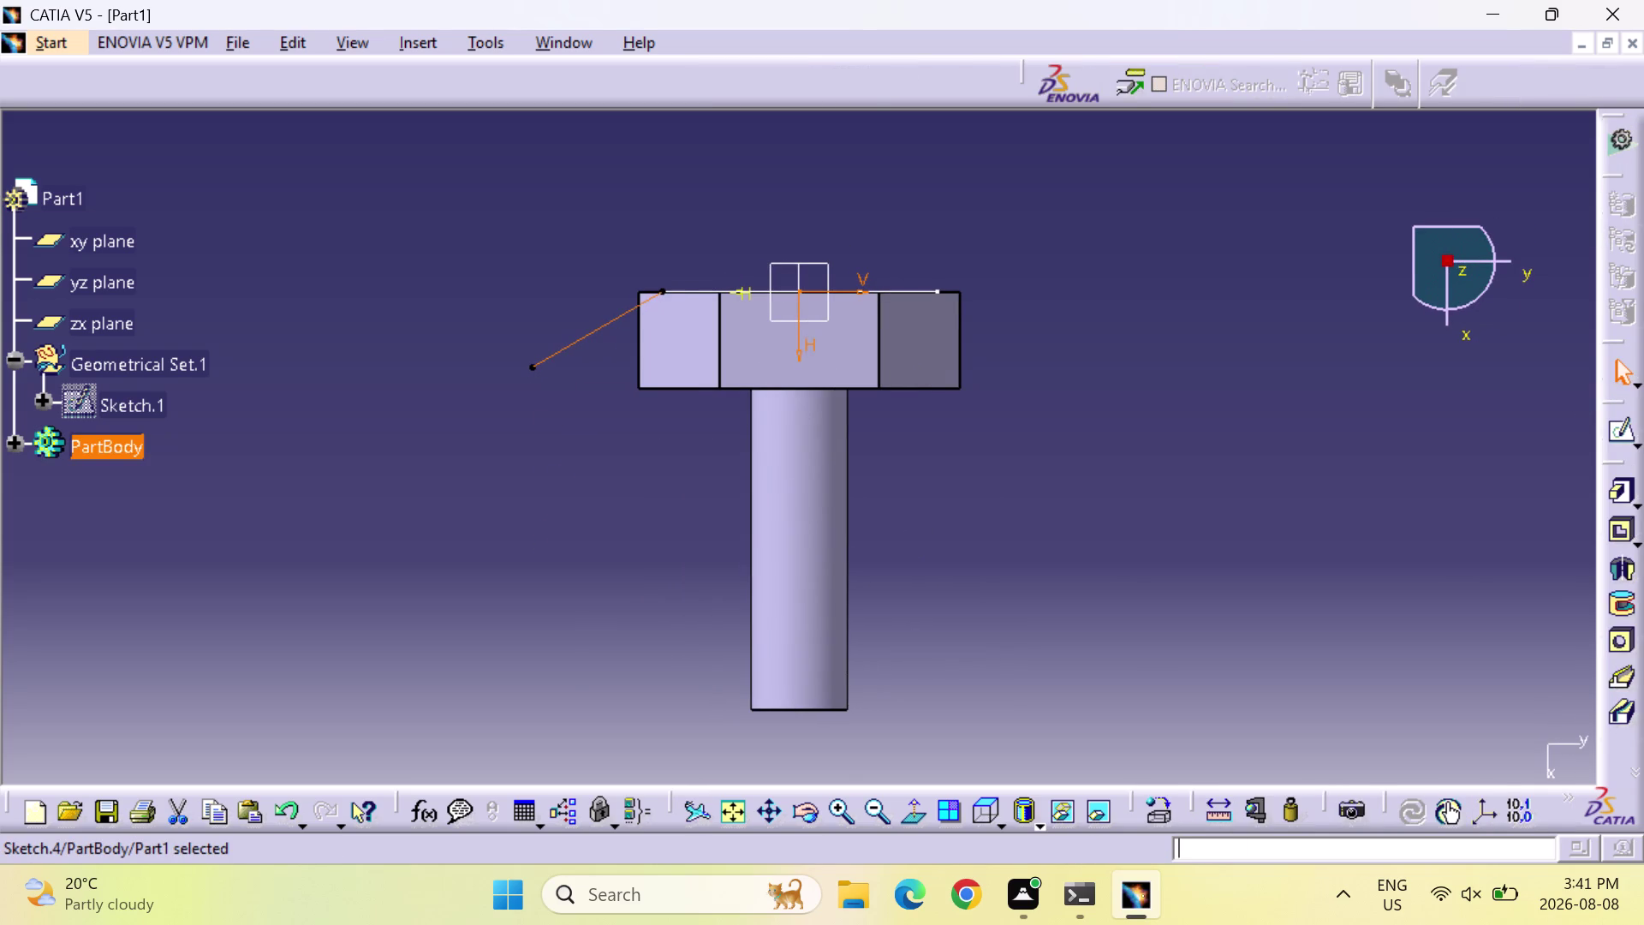
key(c)
key(shift+colon)
text(REVOL)
text(VE)
key(Return)
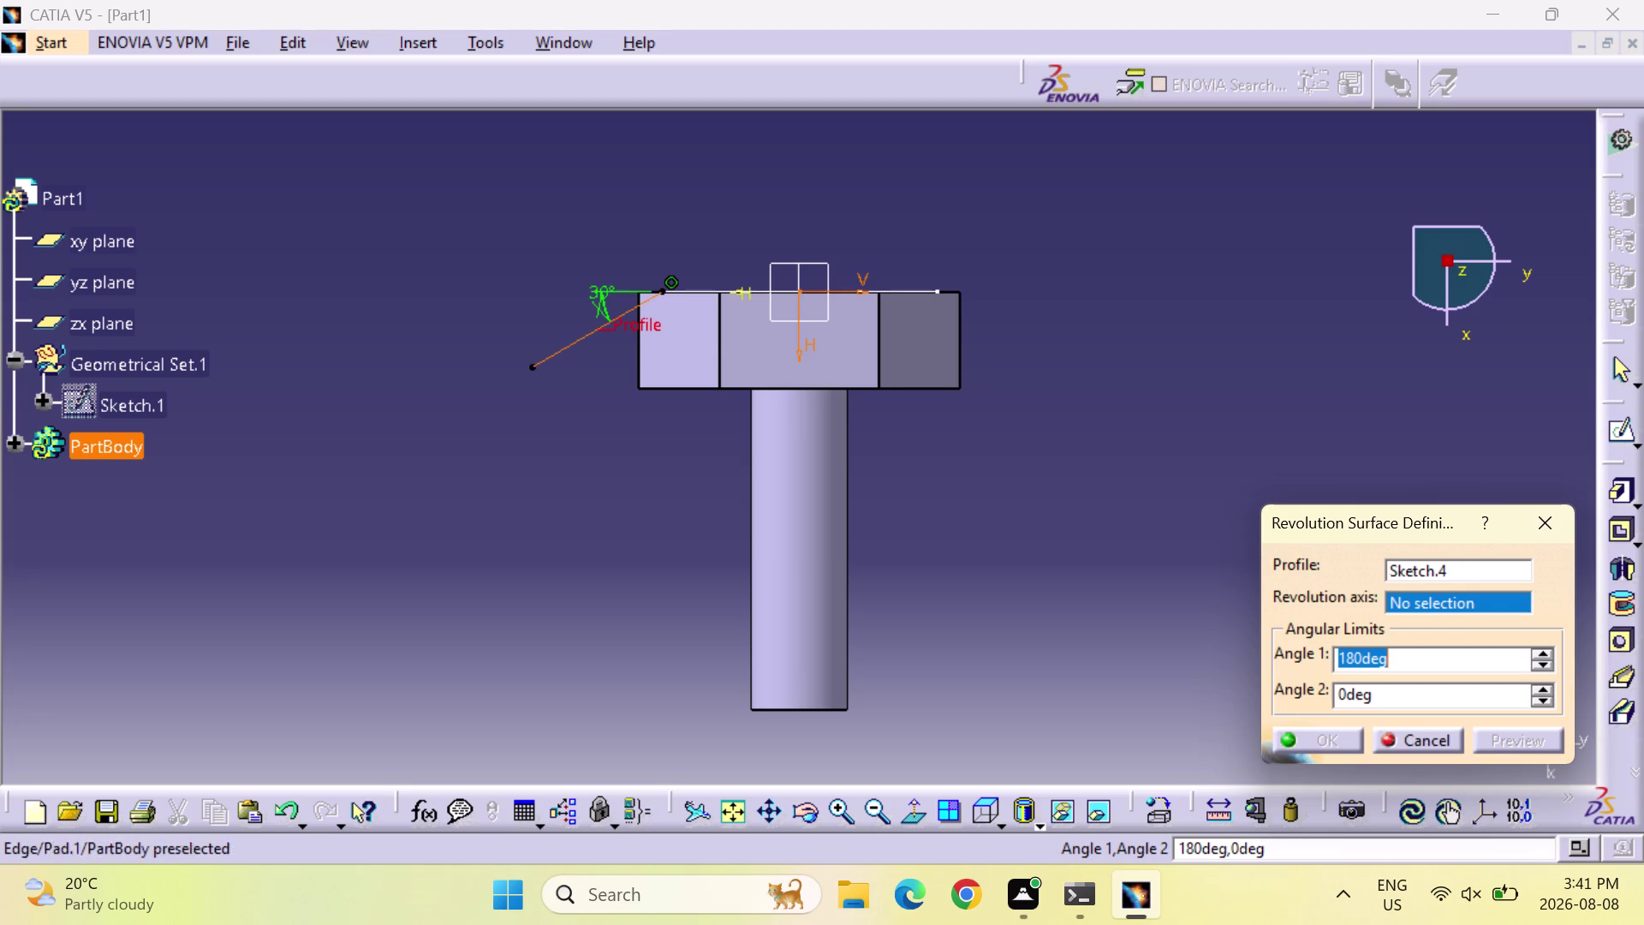
right_click(1453, 601)
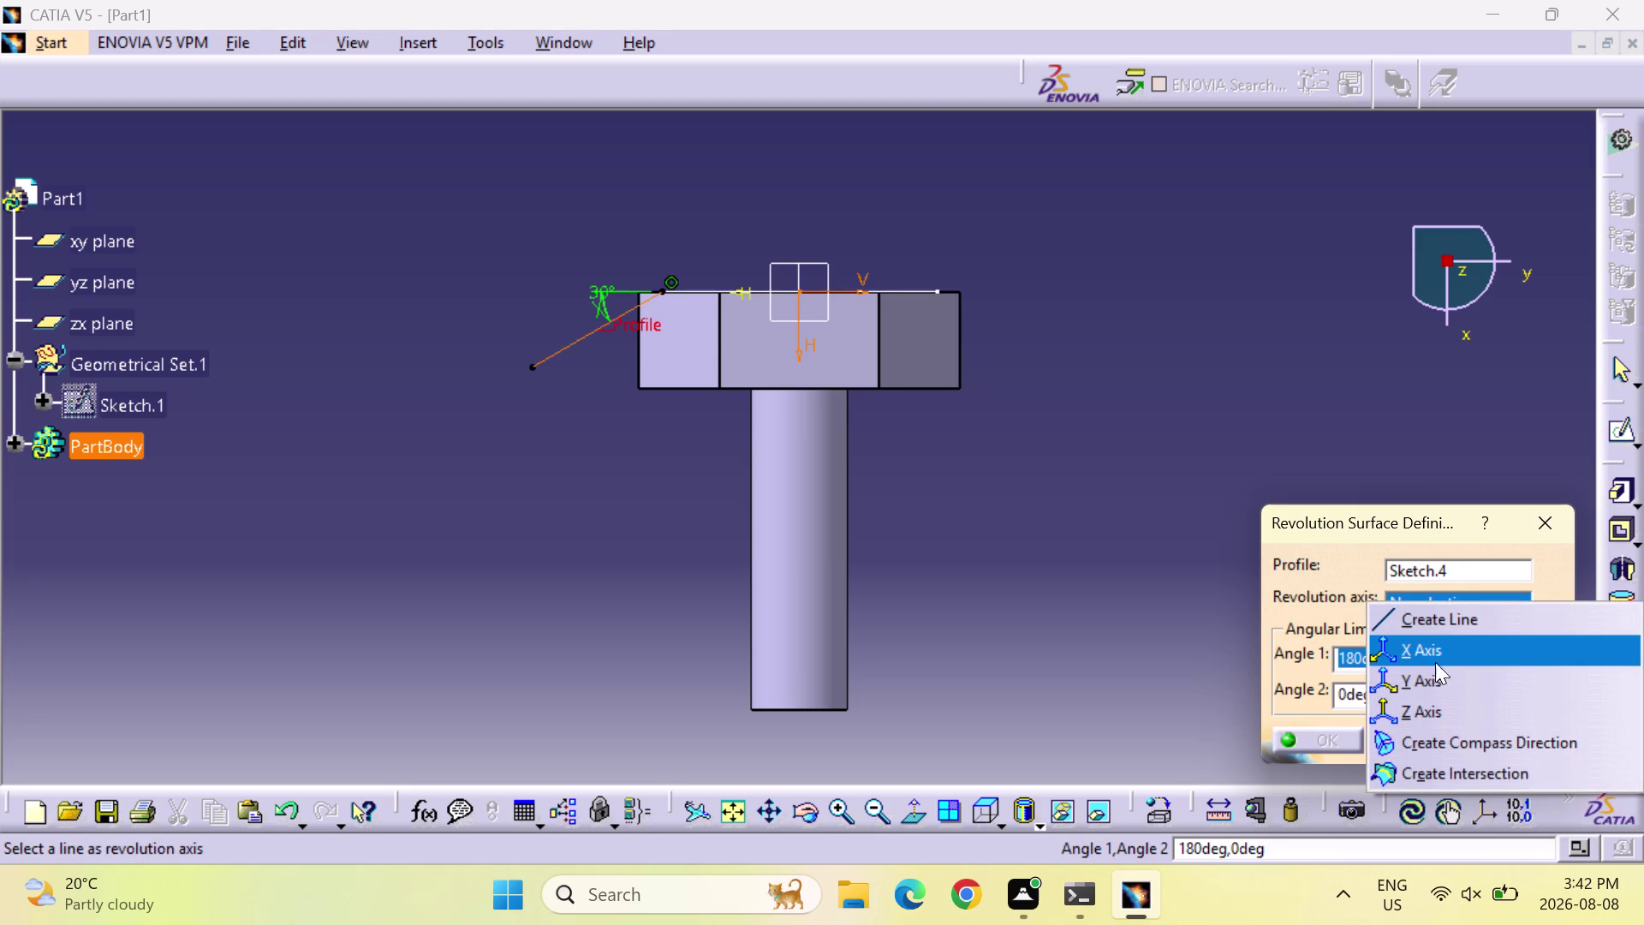
click(1438, 651)
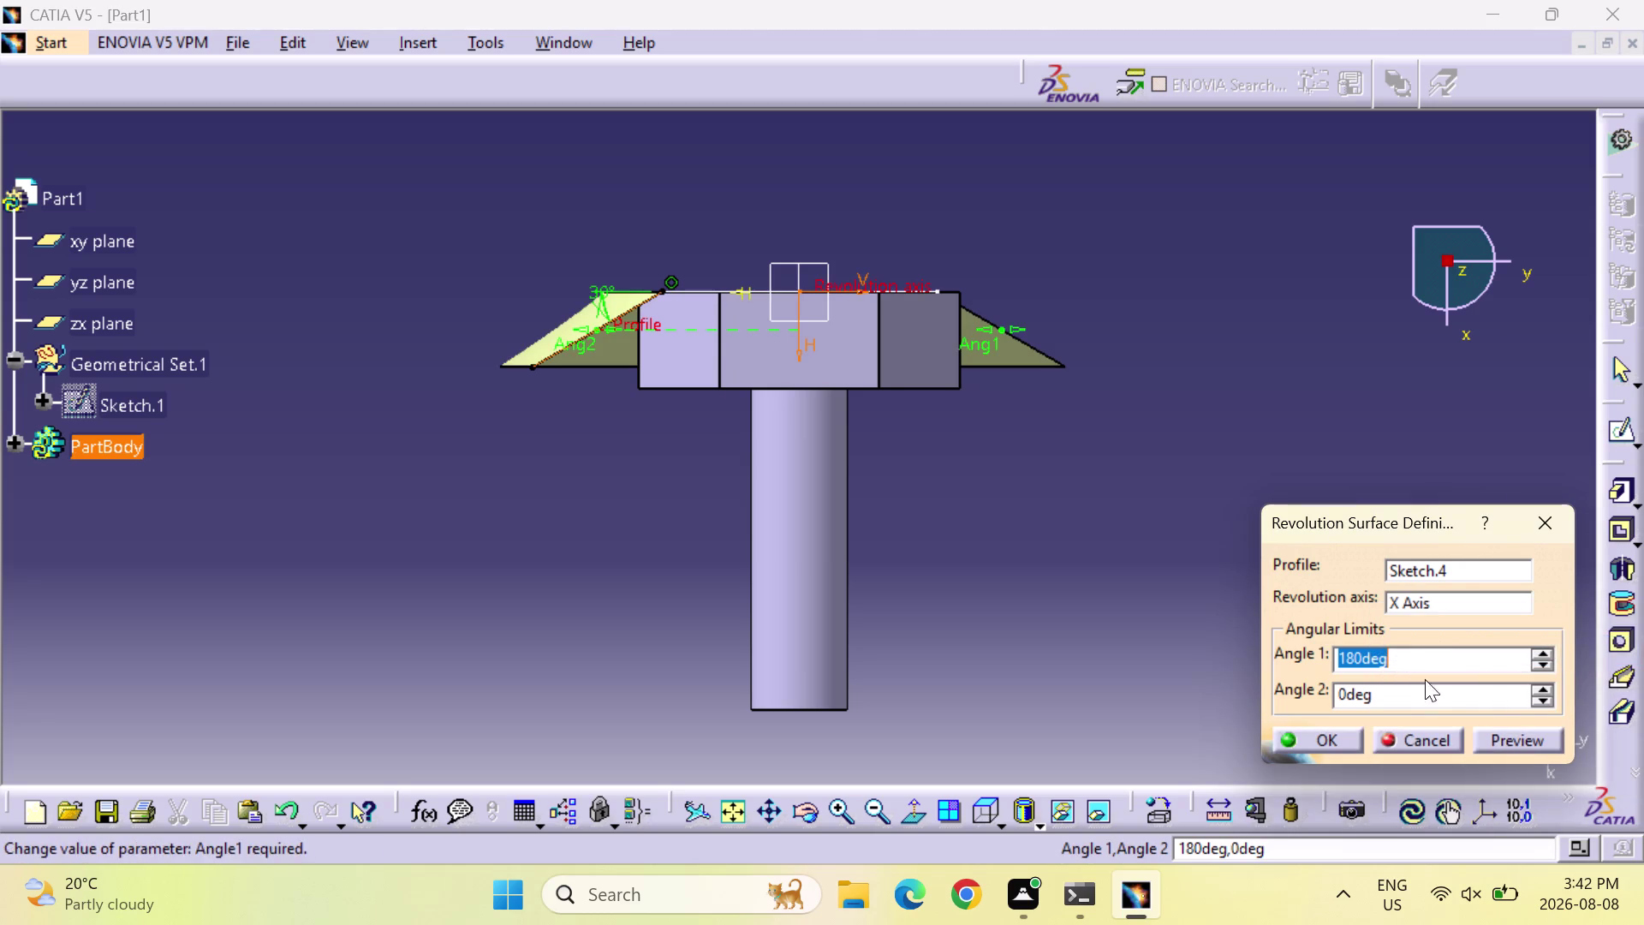
double_click(1405, 691)
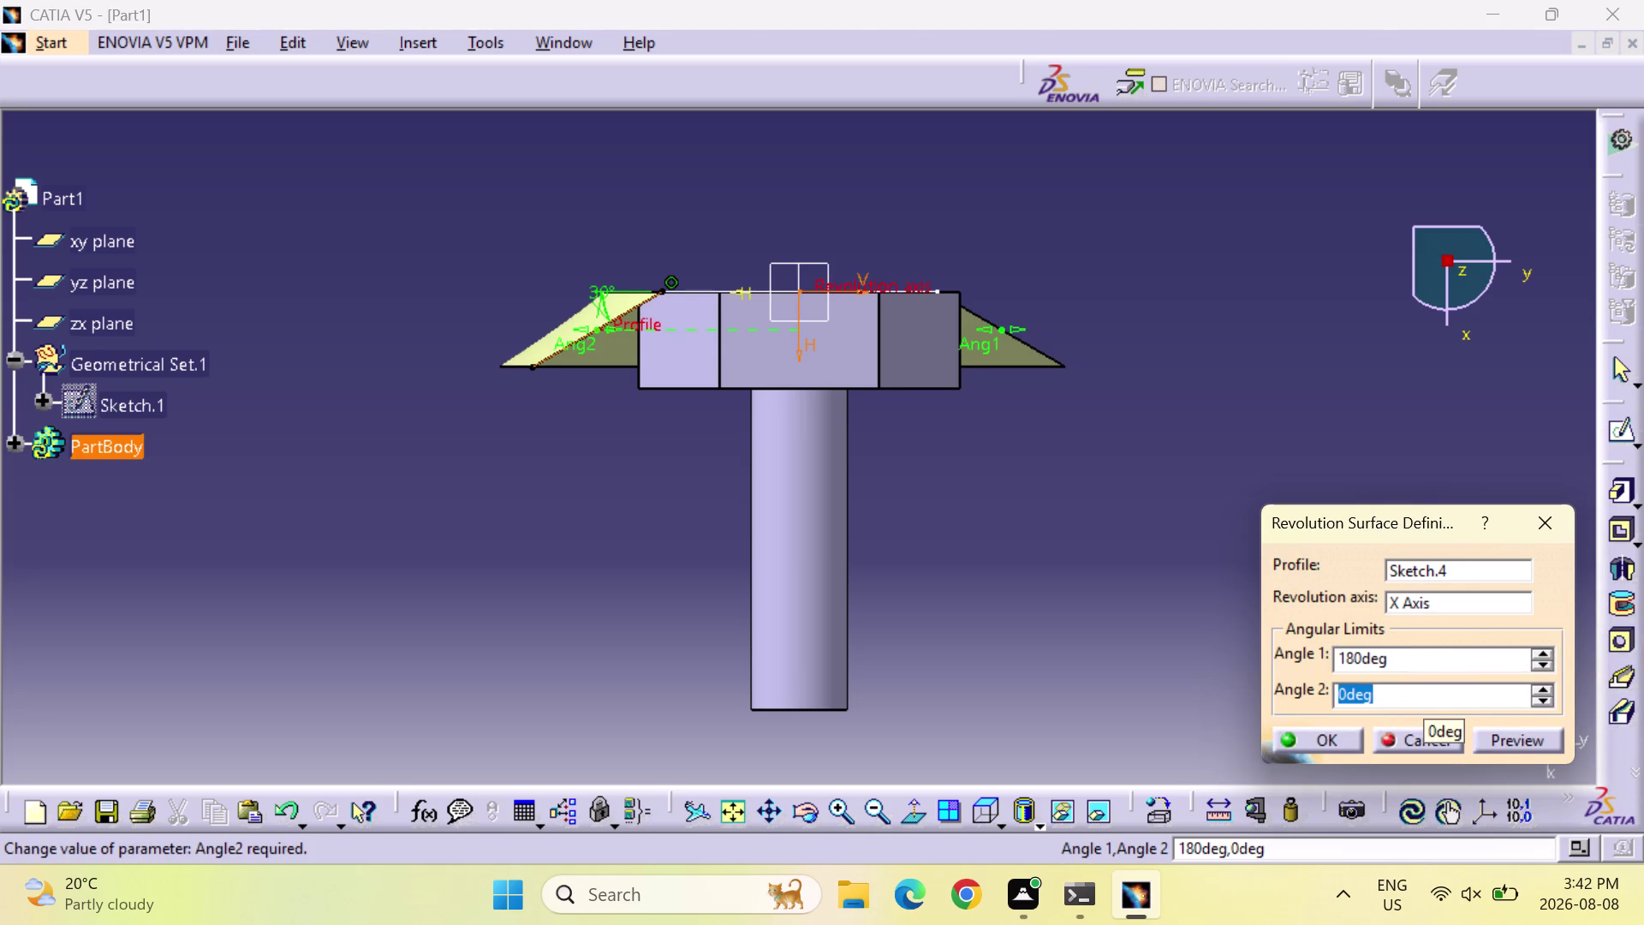
key(1)
key(8)
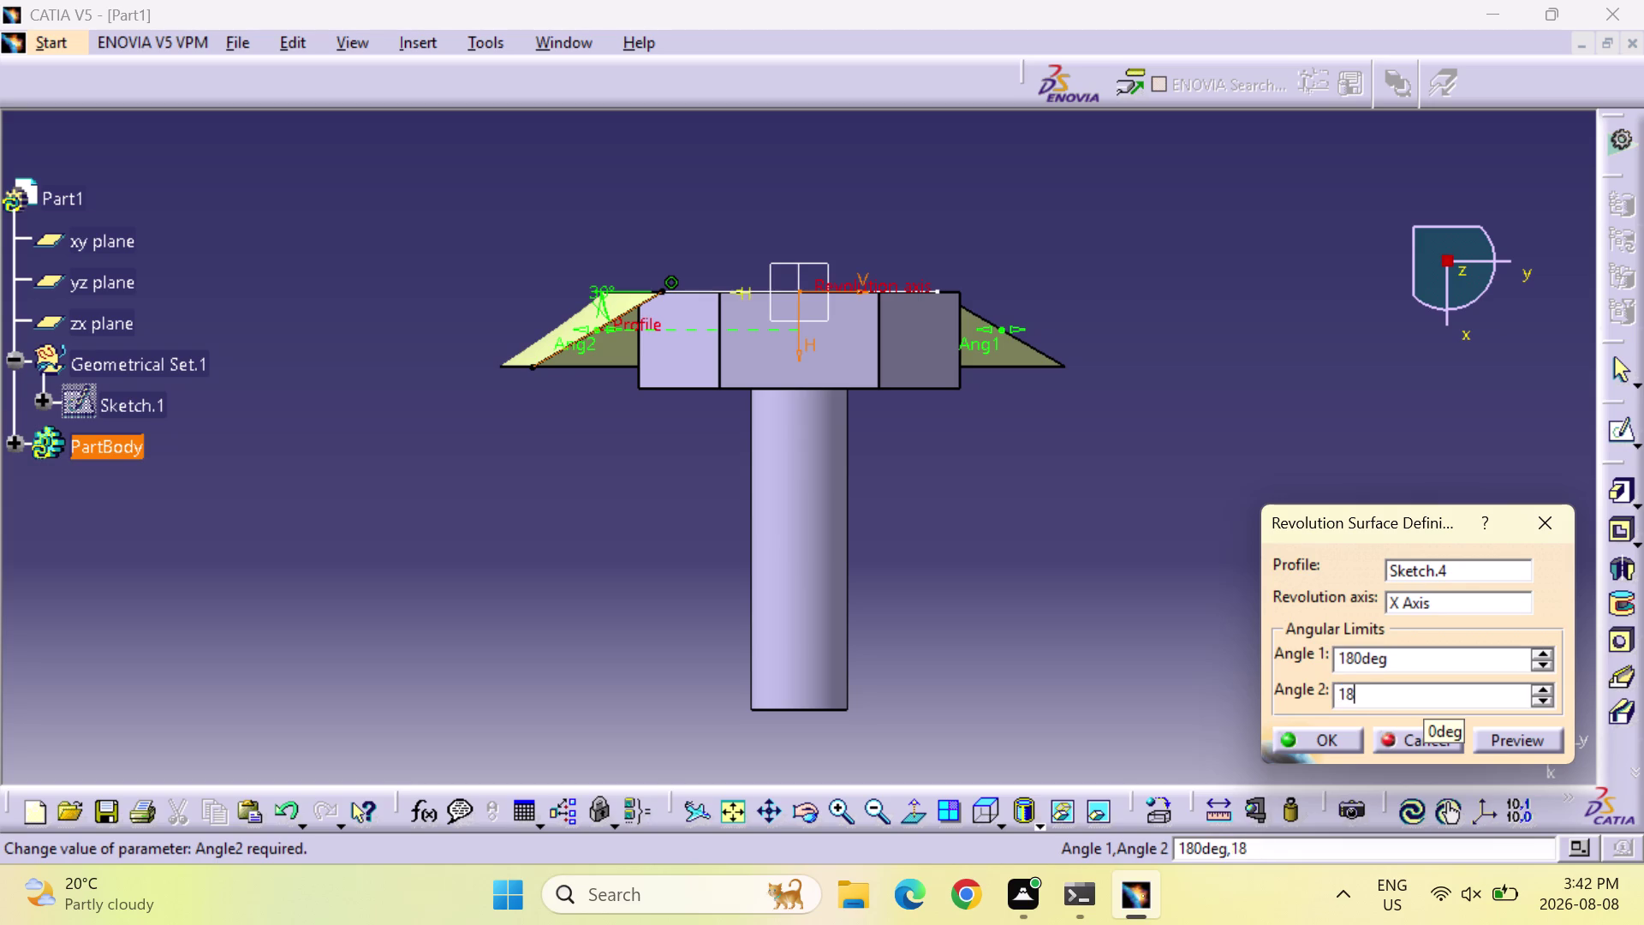
key(0)
key(Return)
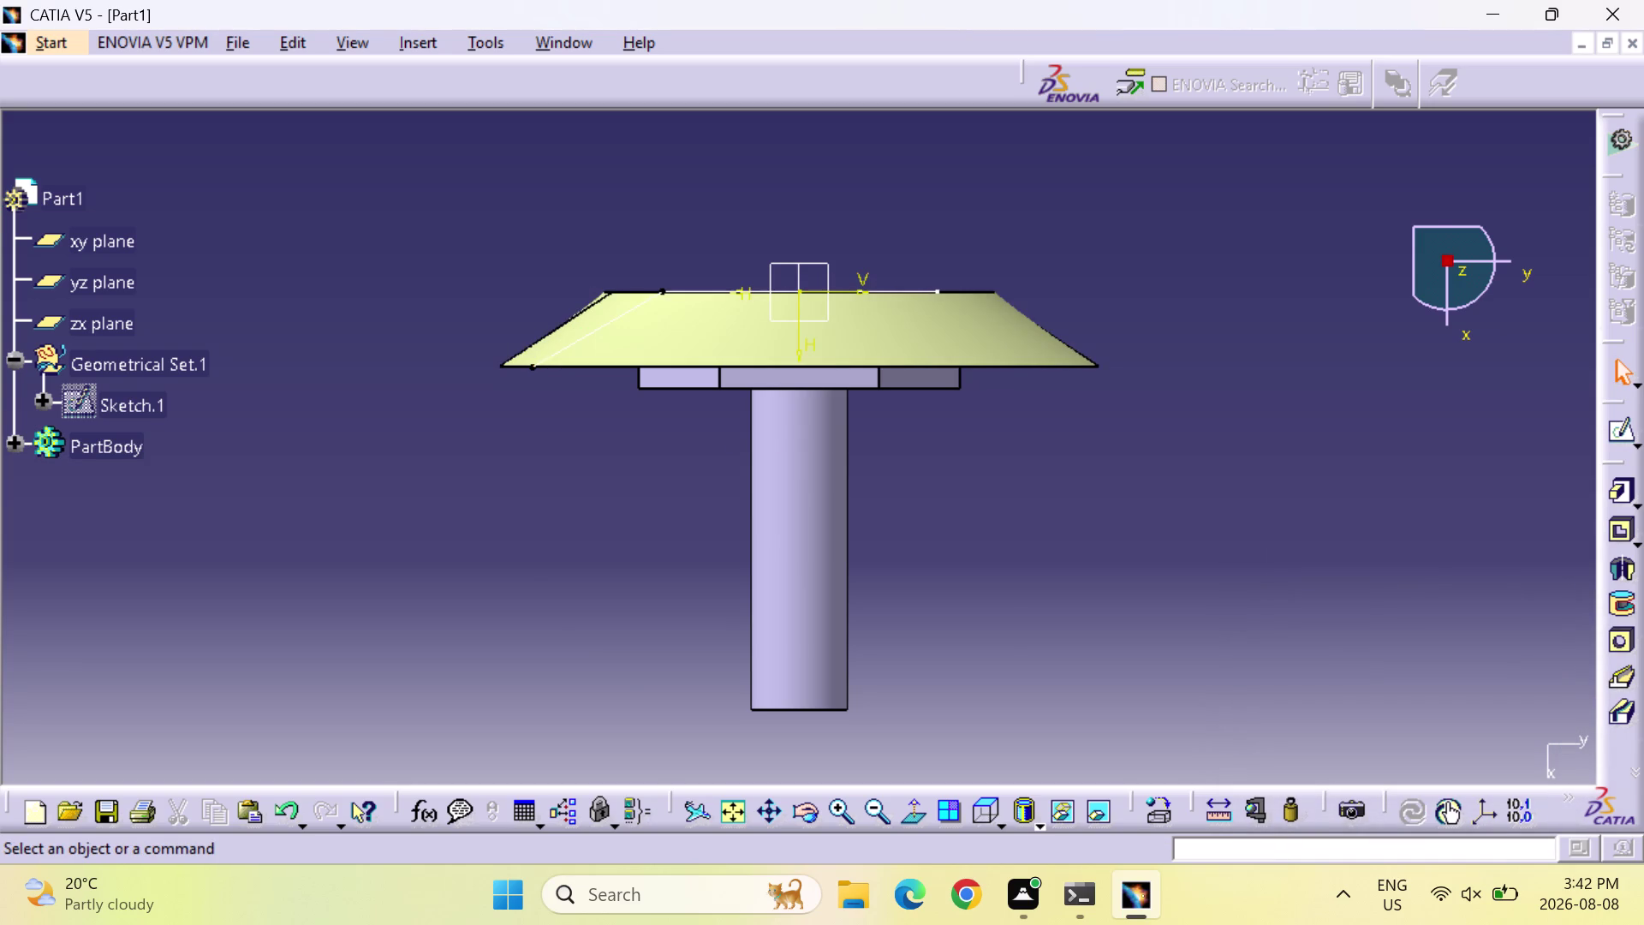
middle_drag(1080, 560, 1392, 520)
right_drag(1079, 560, 1393, 520)
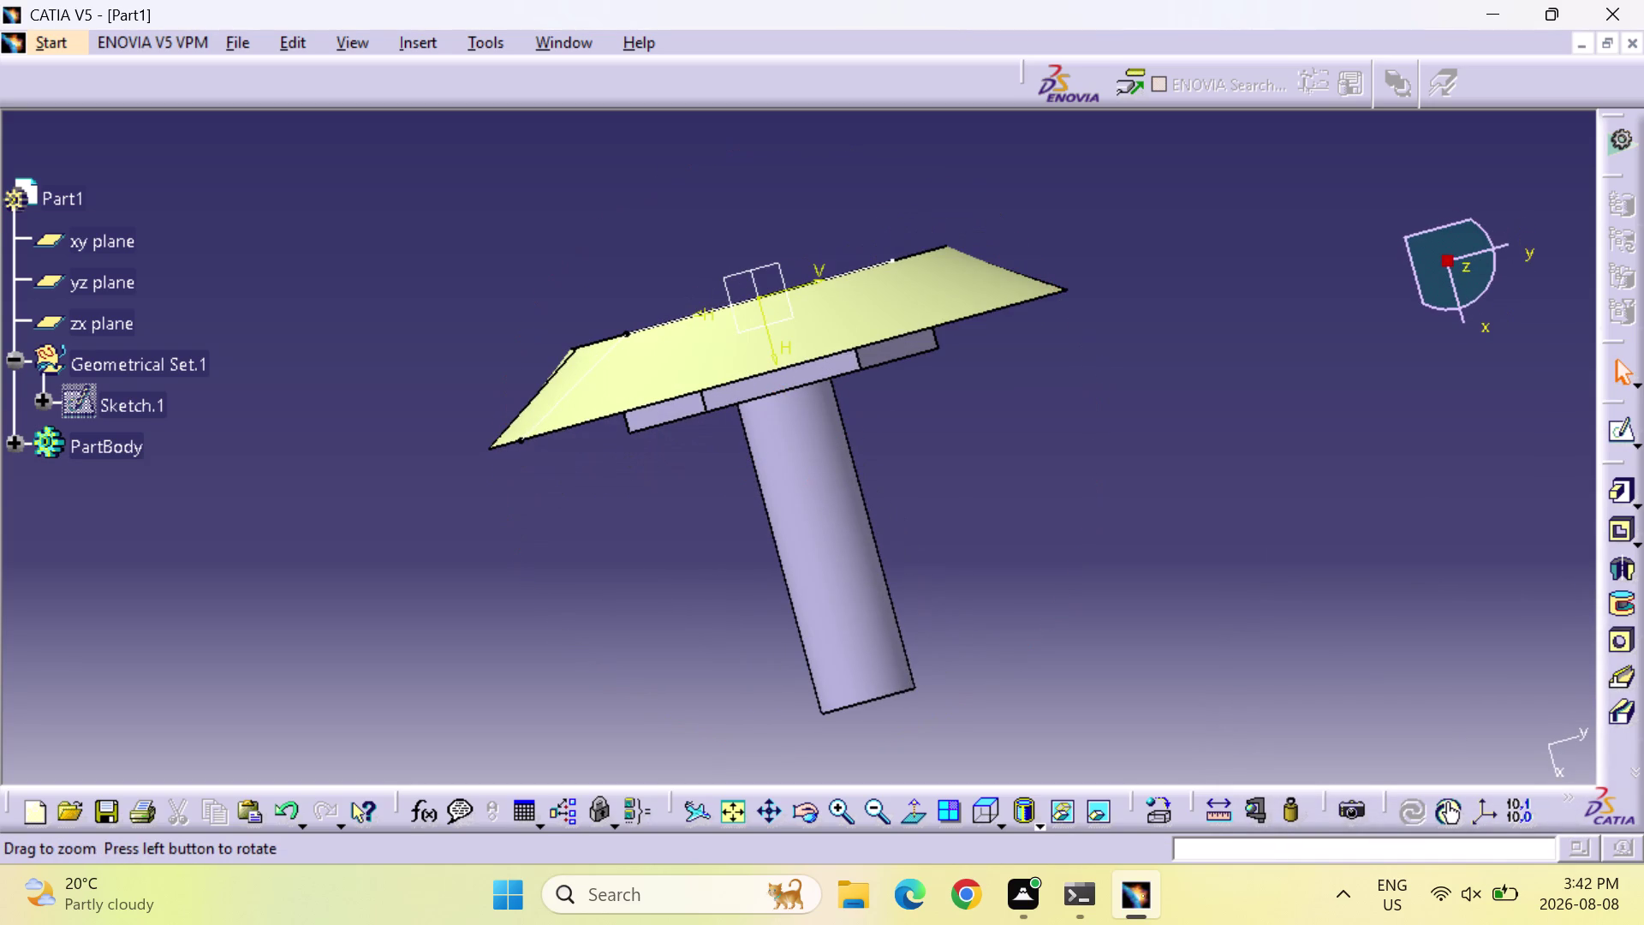
click(987, 818)
drag(1002, 828, 1009, 735)
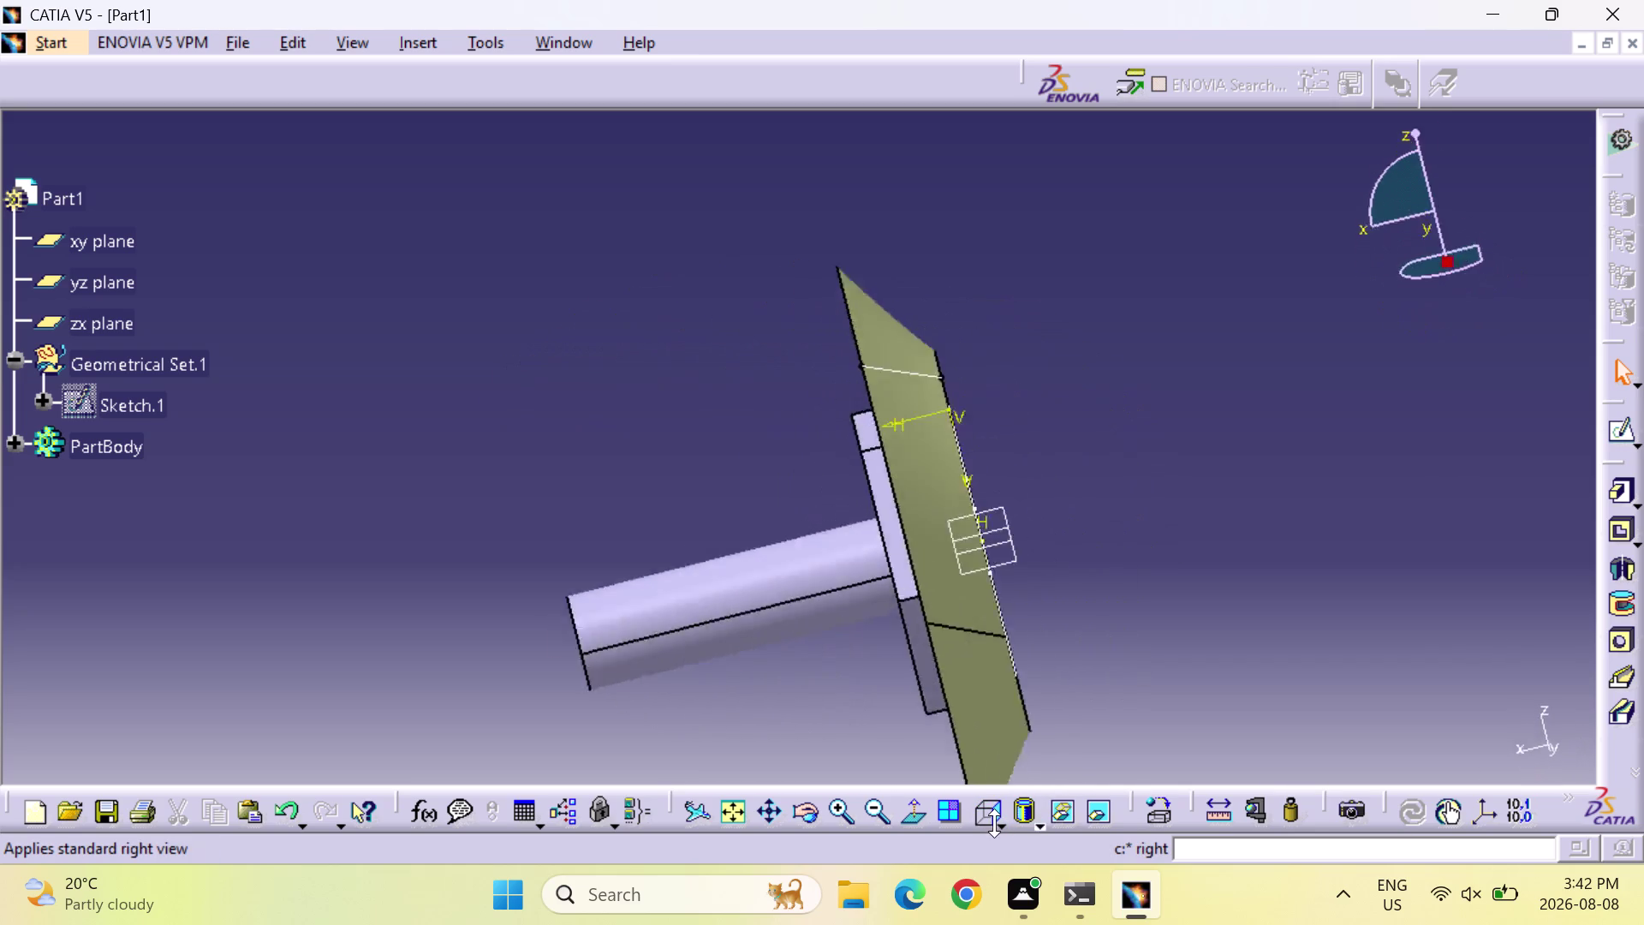
drag(1001, 824, 1002, 780)
drag(988, 824, 993, 756)
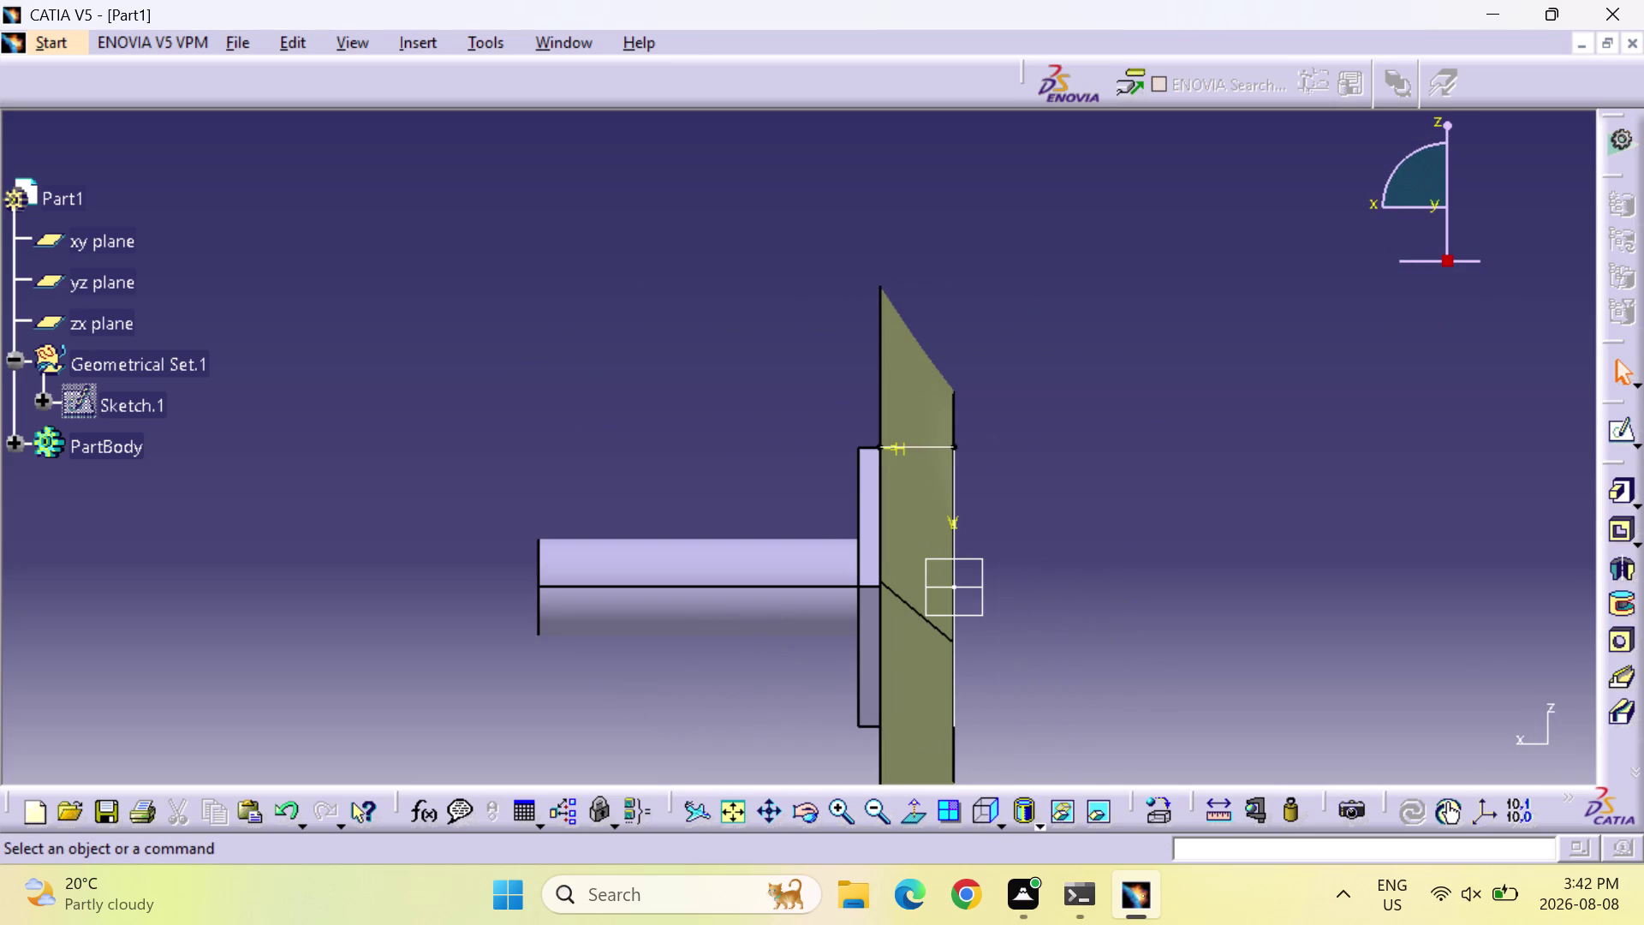
drag(995, 823, 999, 804)
middle_drag(1153, 498, 826, 504)
right_drag(1152, 494, 825, 503)
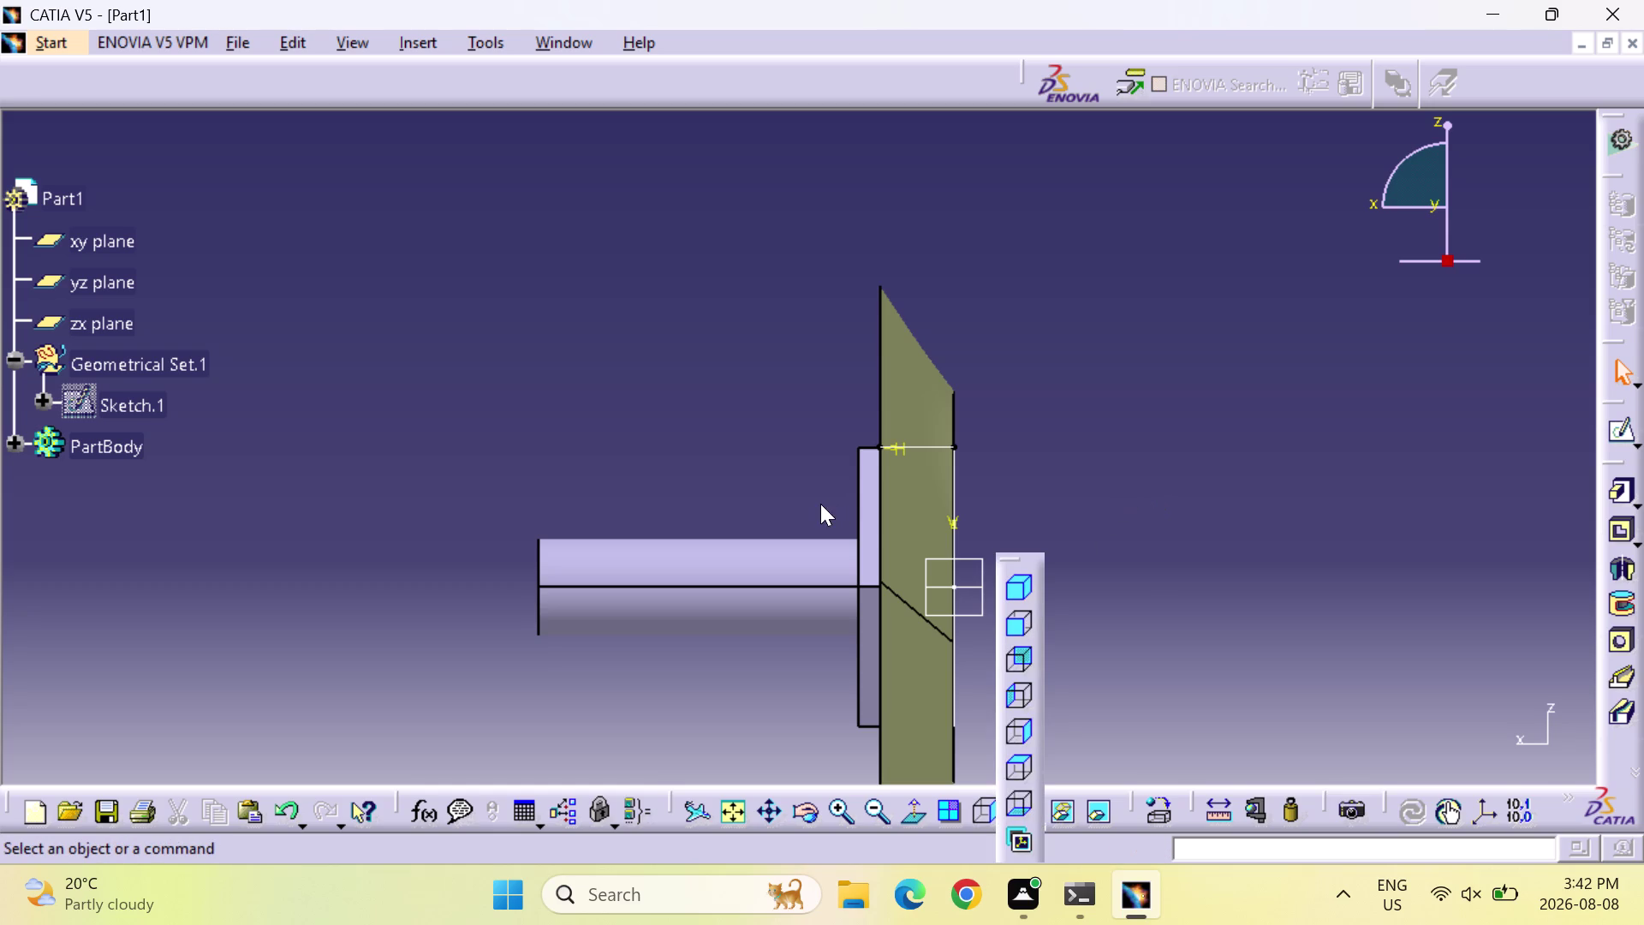
middle_drag(825, 503, 821, 504)
right_drag(825, 504, 820, 503)
click(1031, 649)
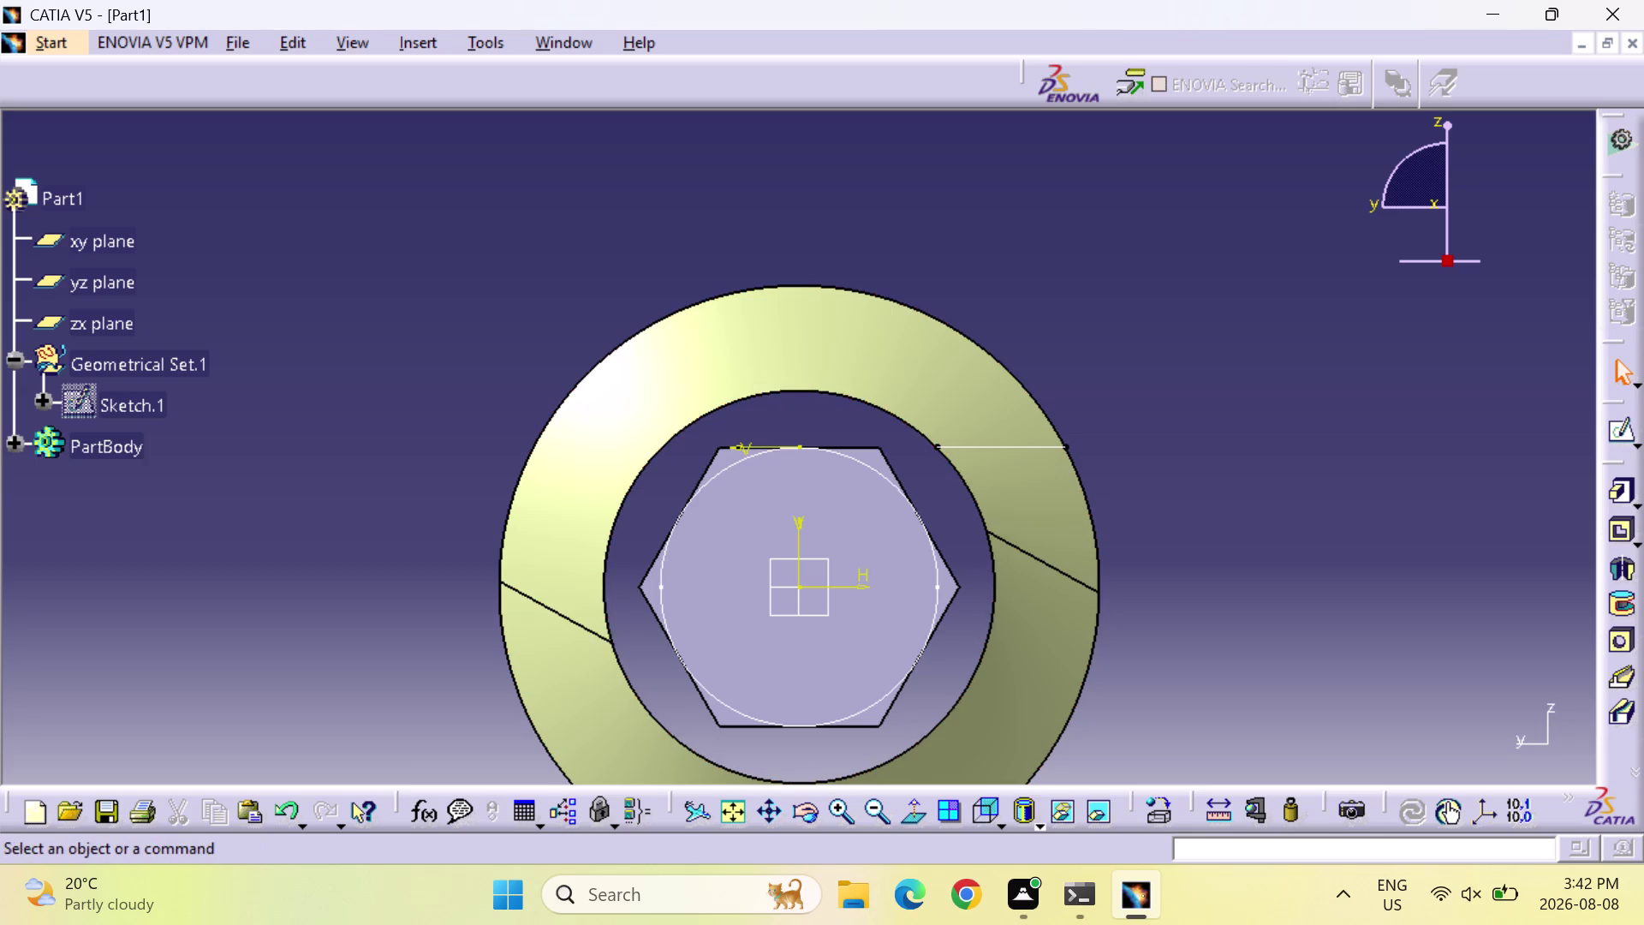
Undo the revolved surface and chamfer sketch, then orbit to view the plain bolt head.
key(ctrl+z)
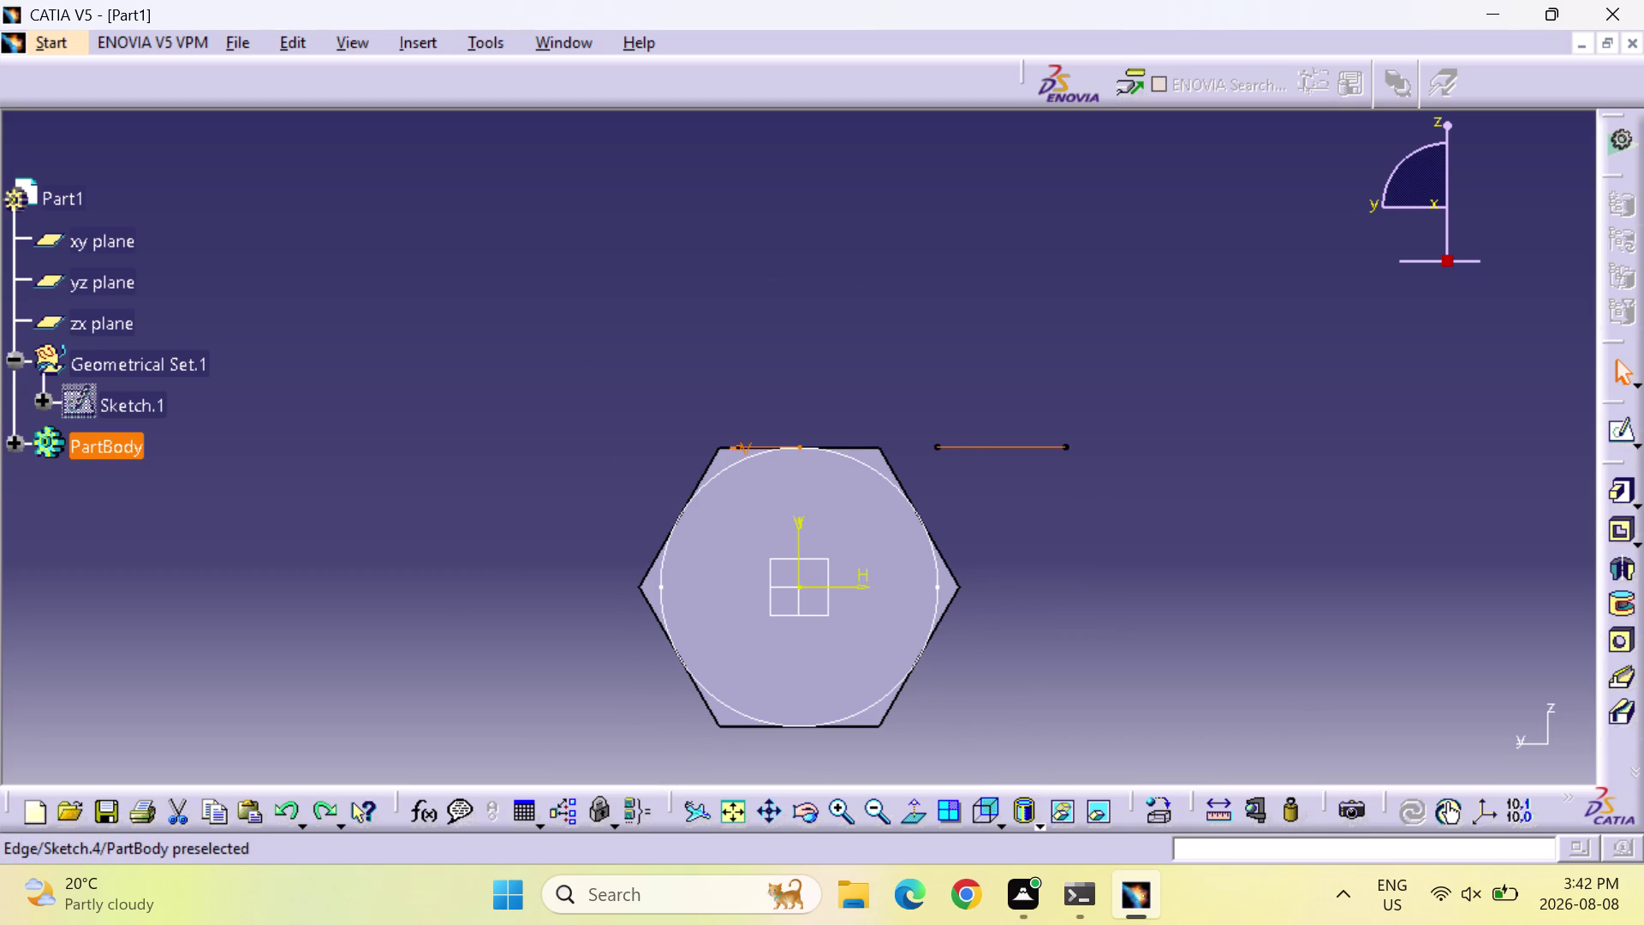
key(ctrl+z)
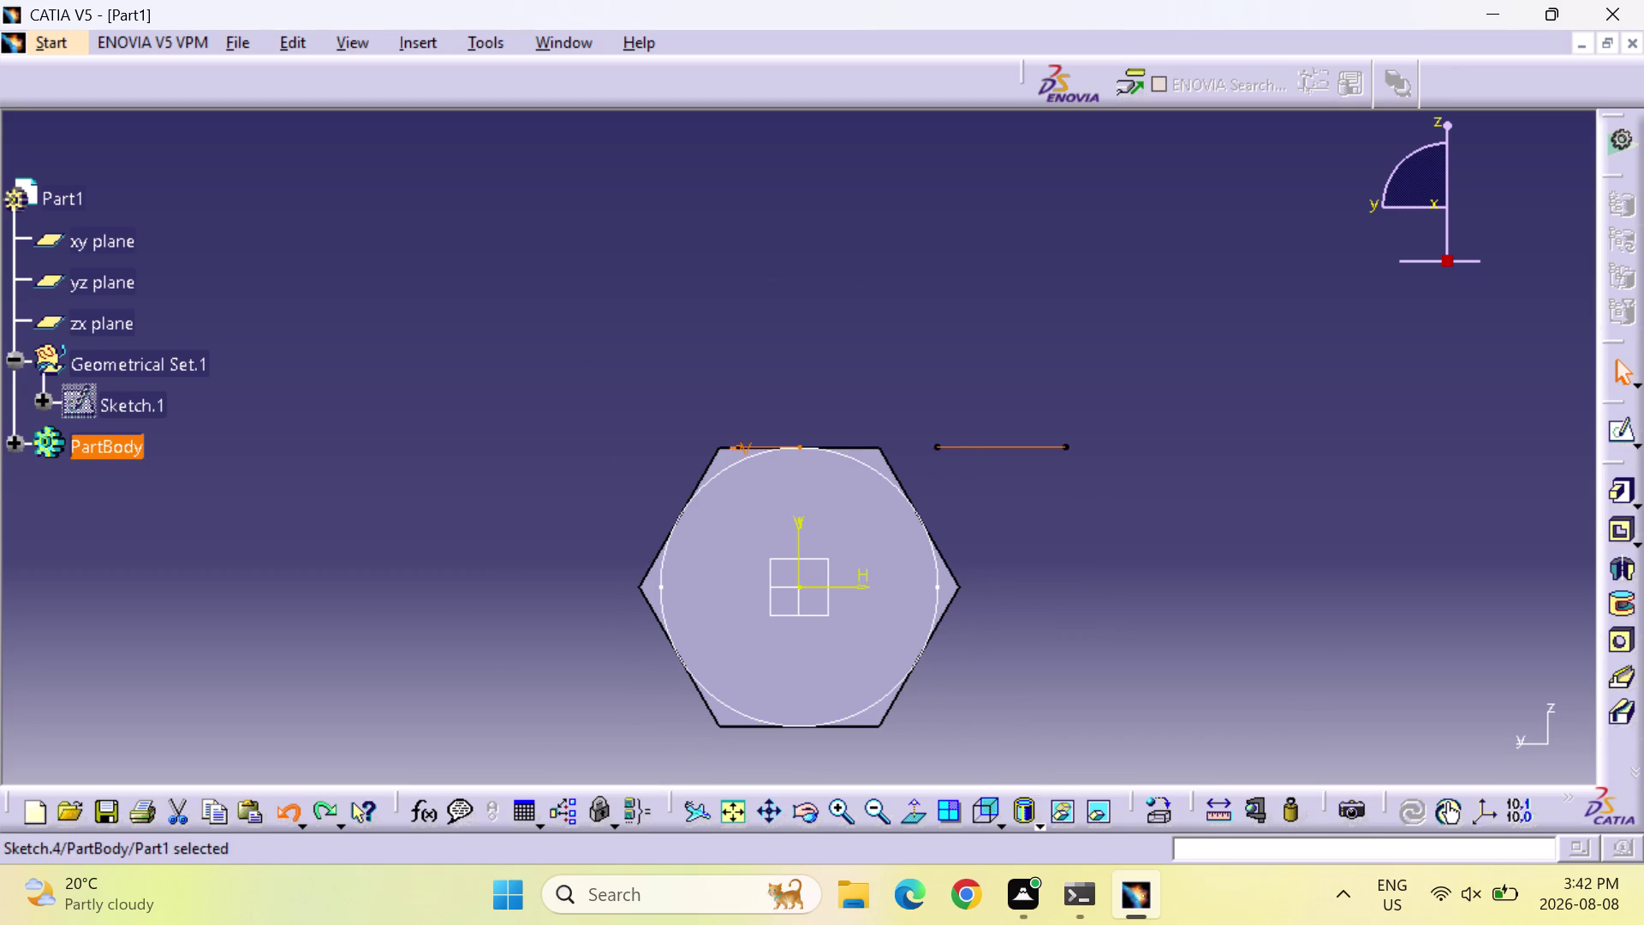
key(ctrl+z)
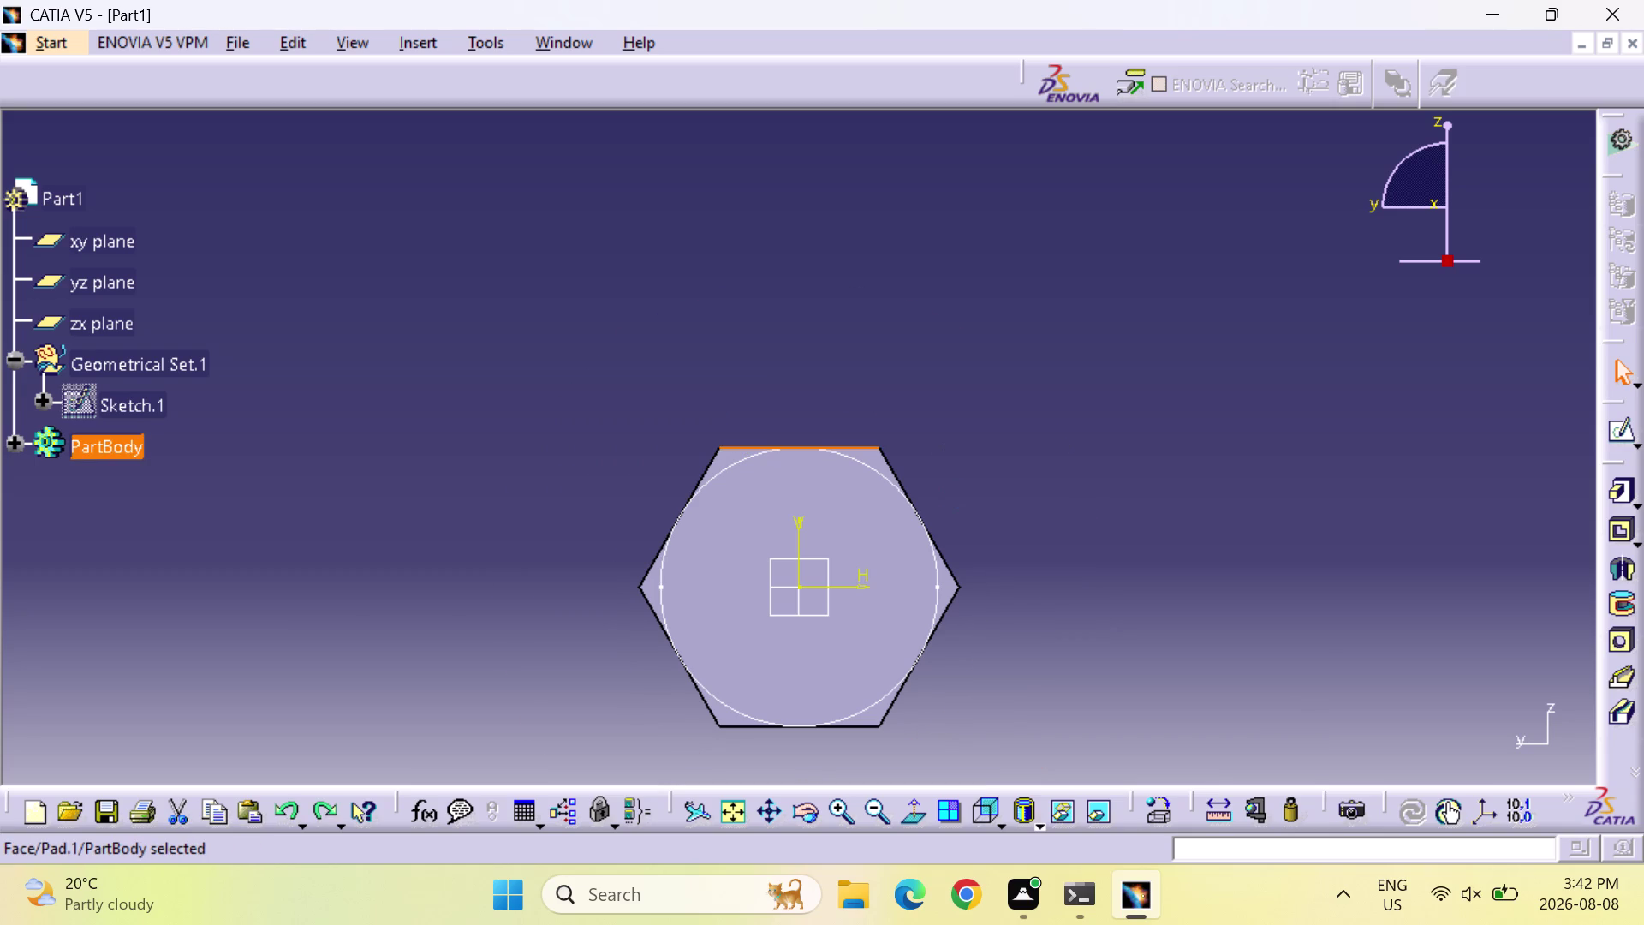
key(Escape)
middle_drag(968, 536, 1099, 181)
right_drag(968, 536, 1099, 182)
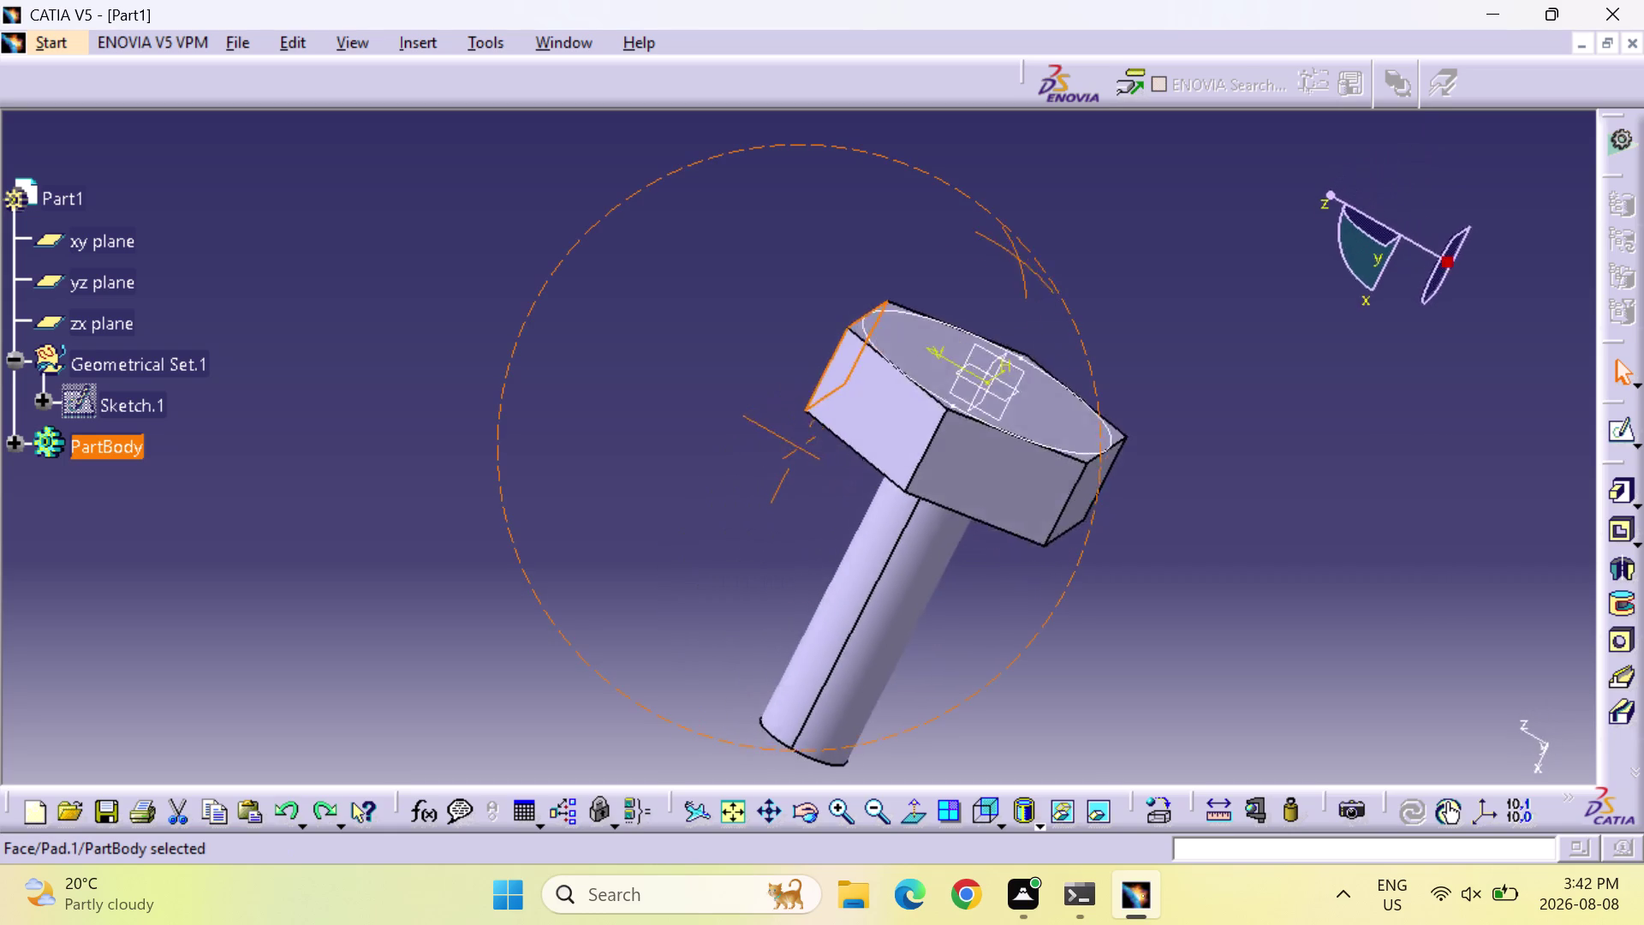
middle_drag(1099, 181, 1121, 127)
right_drag(1099, 182, 1121, 127)
middle_drag(863, 512, 918, 361)
right_drag(887, 505, 918, 361)
scroll(down, 3)
key(Escape)
key(Escape)
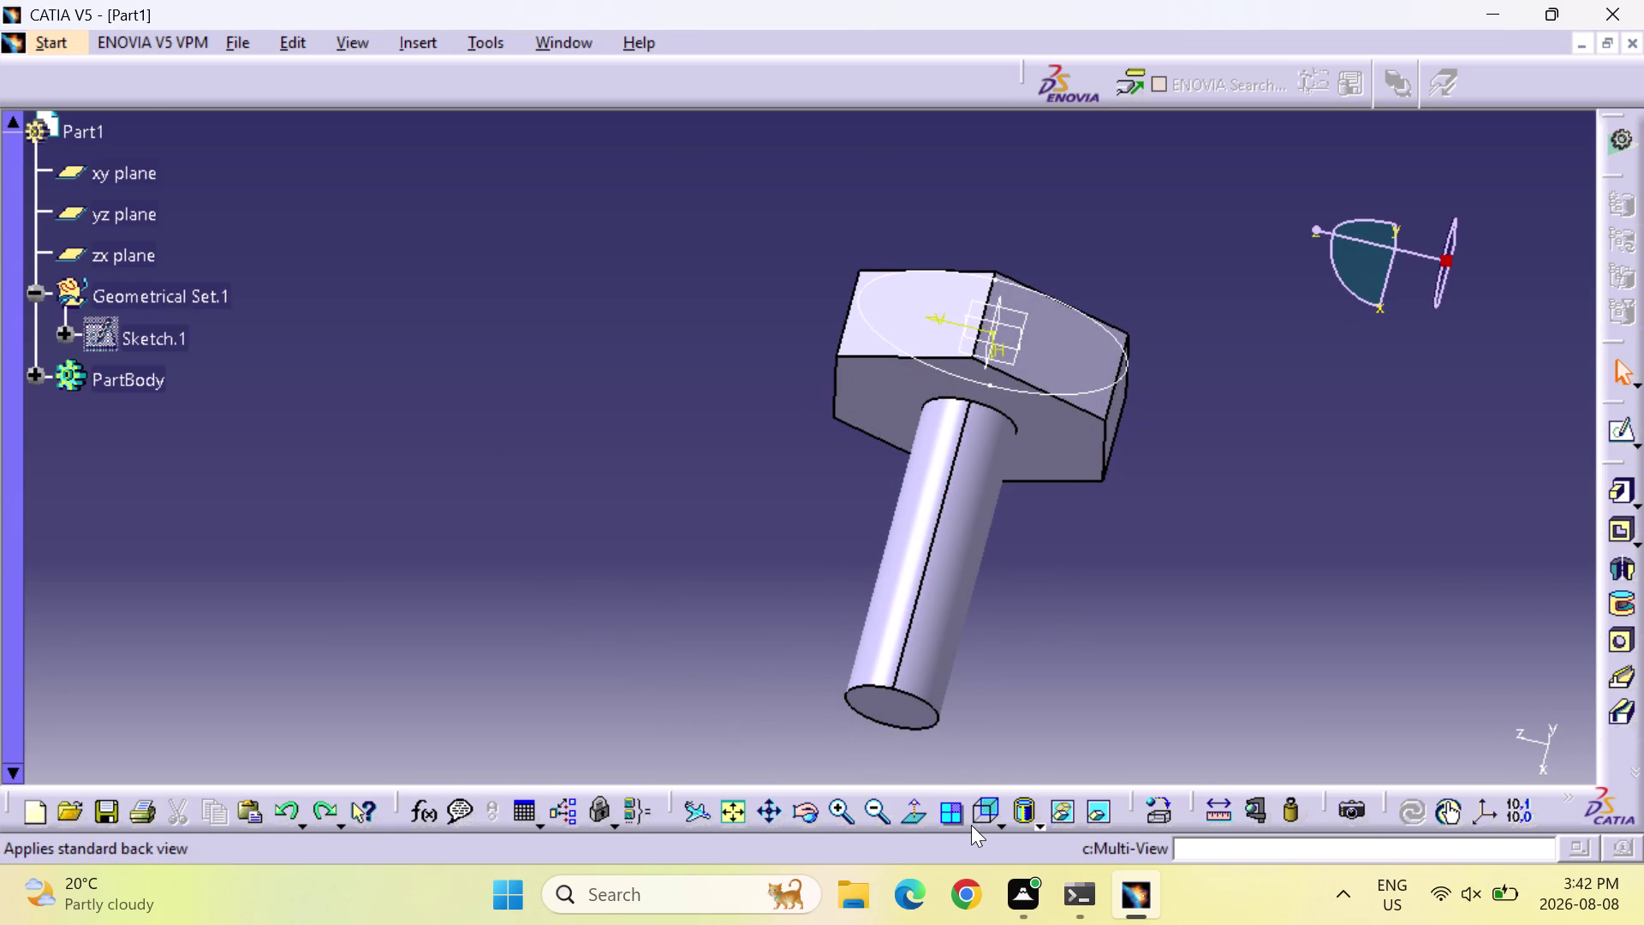
click(1000, 822)
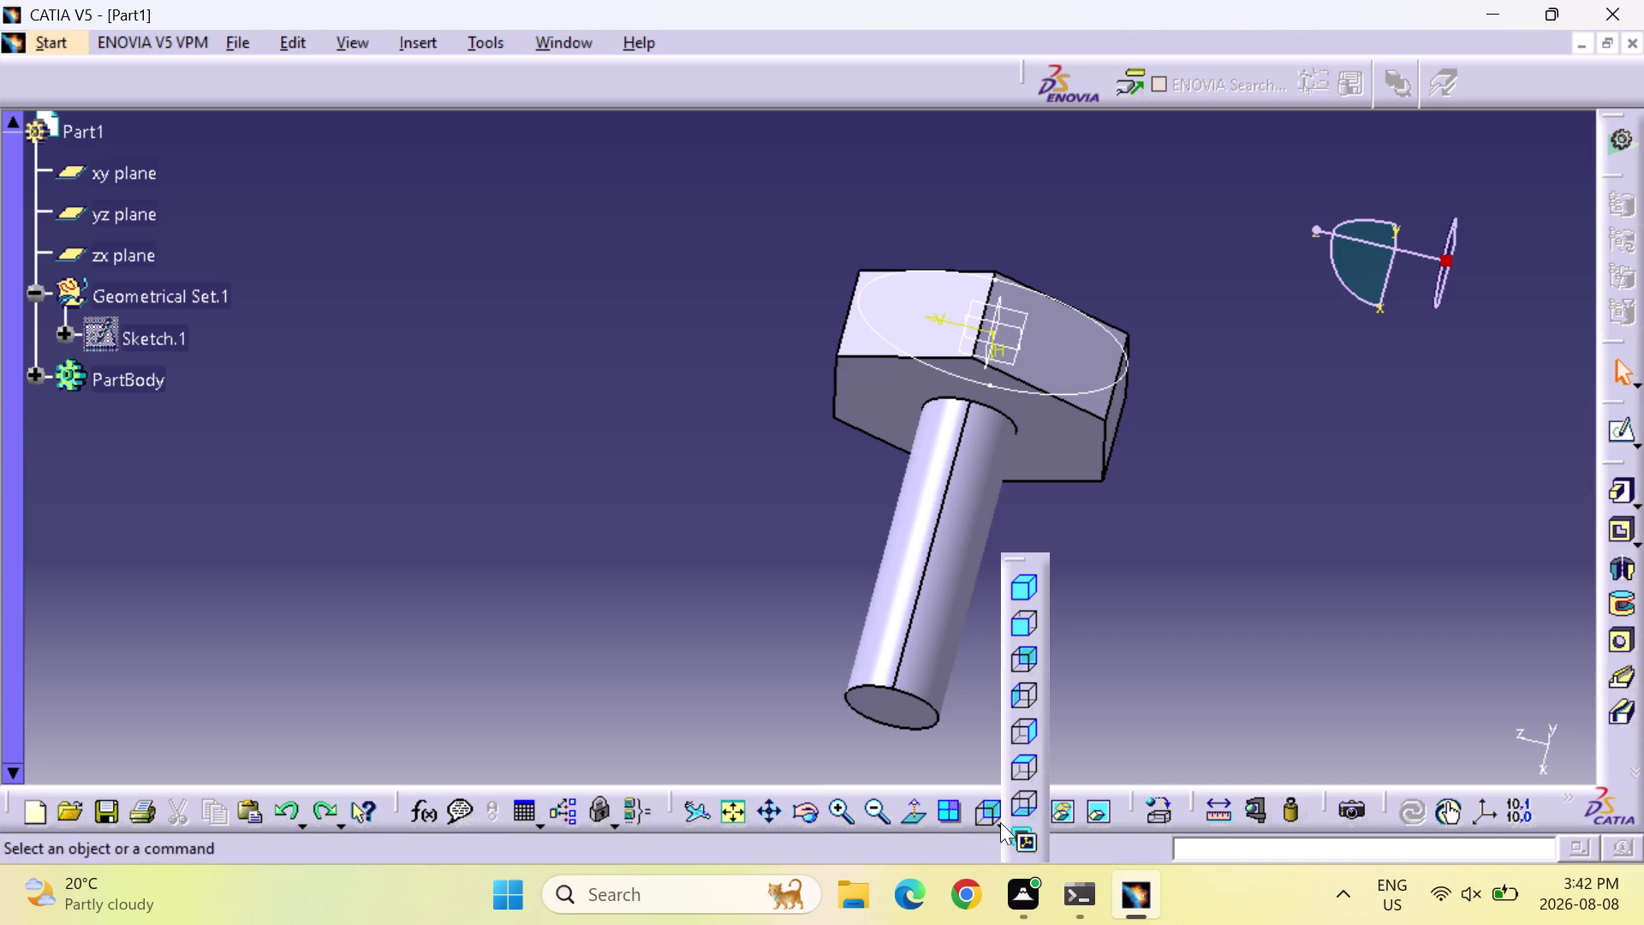
click(1025, 631)
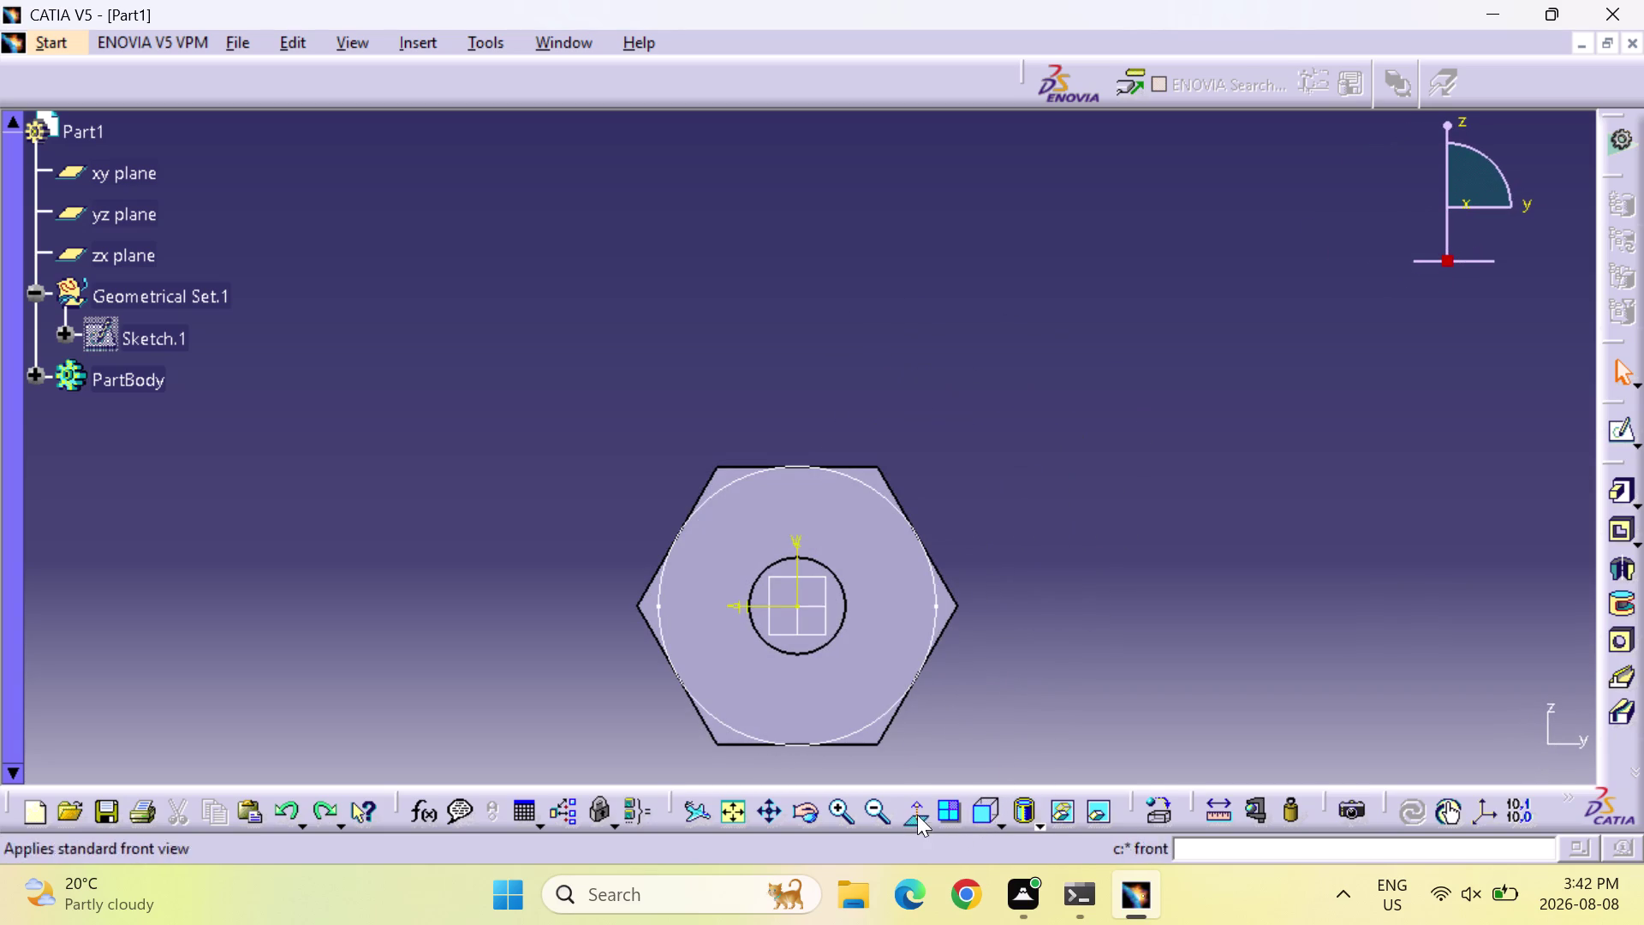
click(1003, 825)
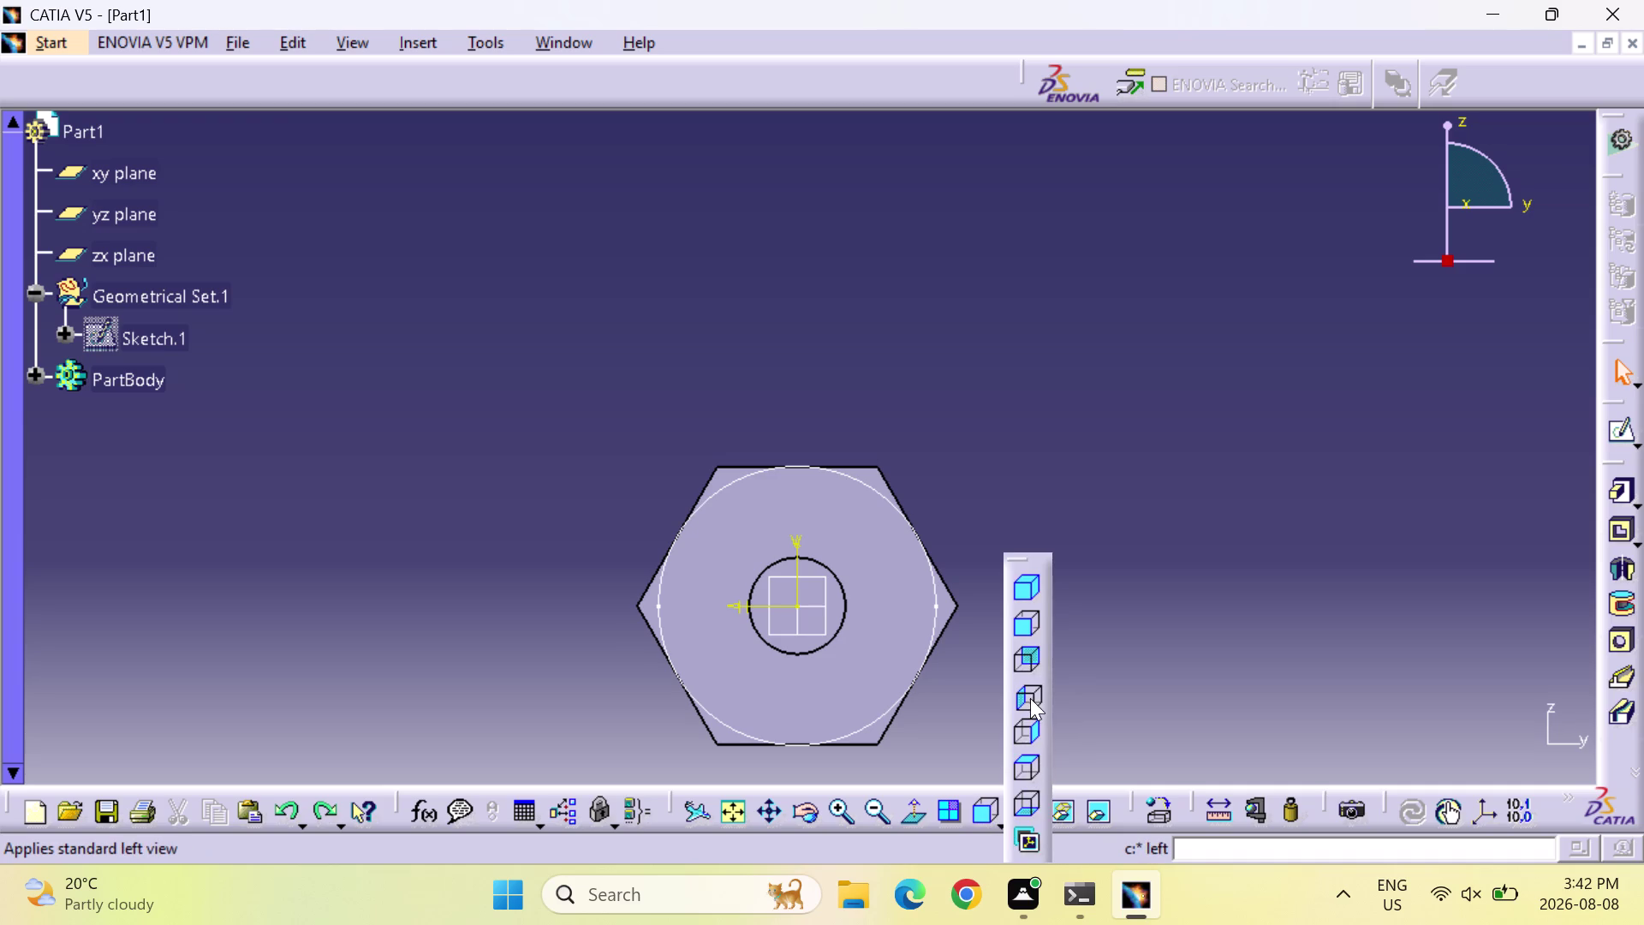
click(1030, 698)
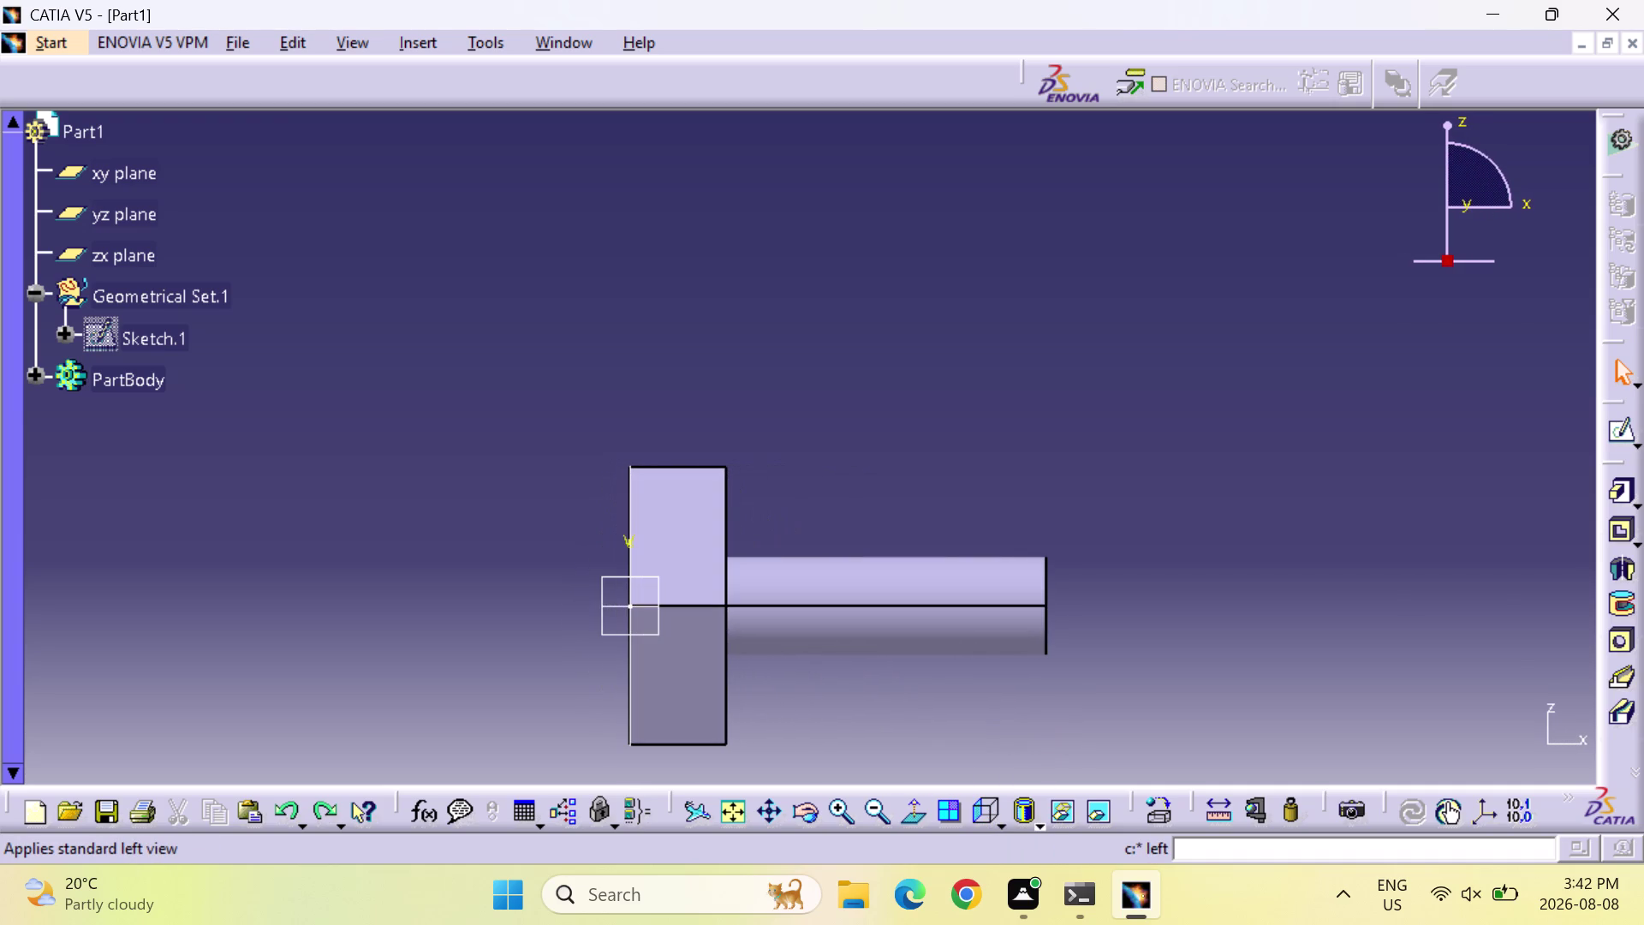
click(1007, 819)
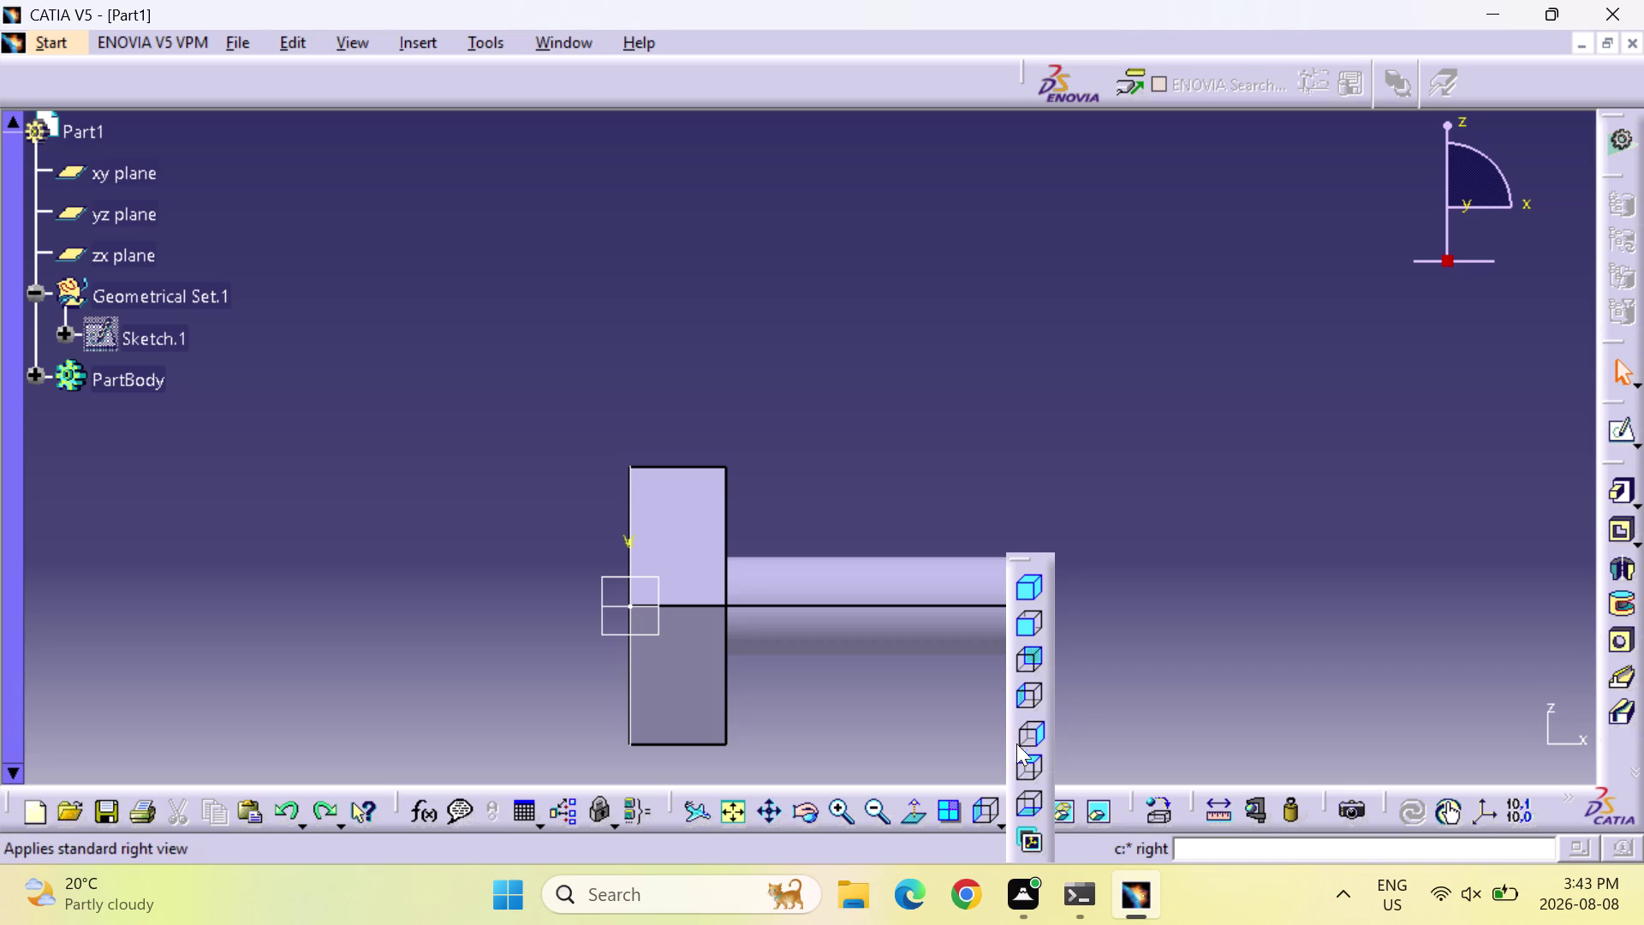
click(1028, 803)
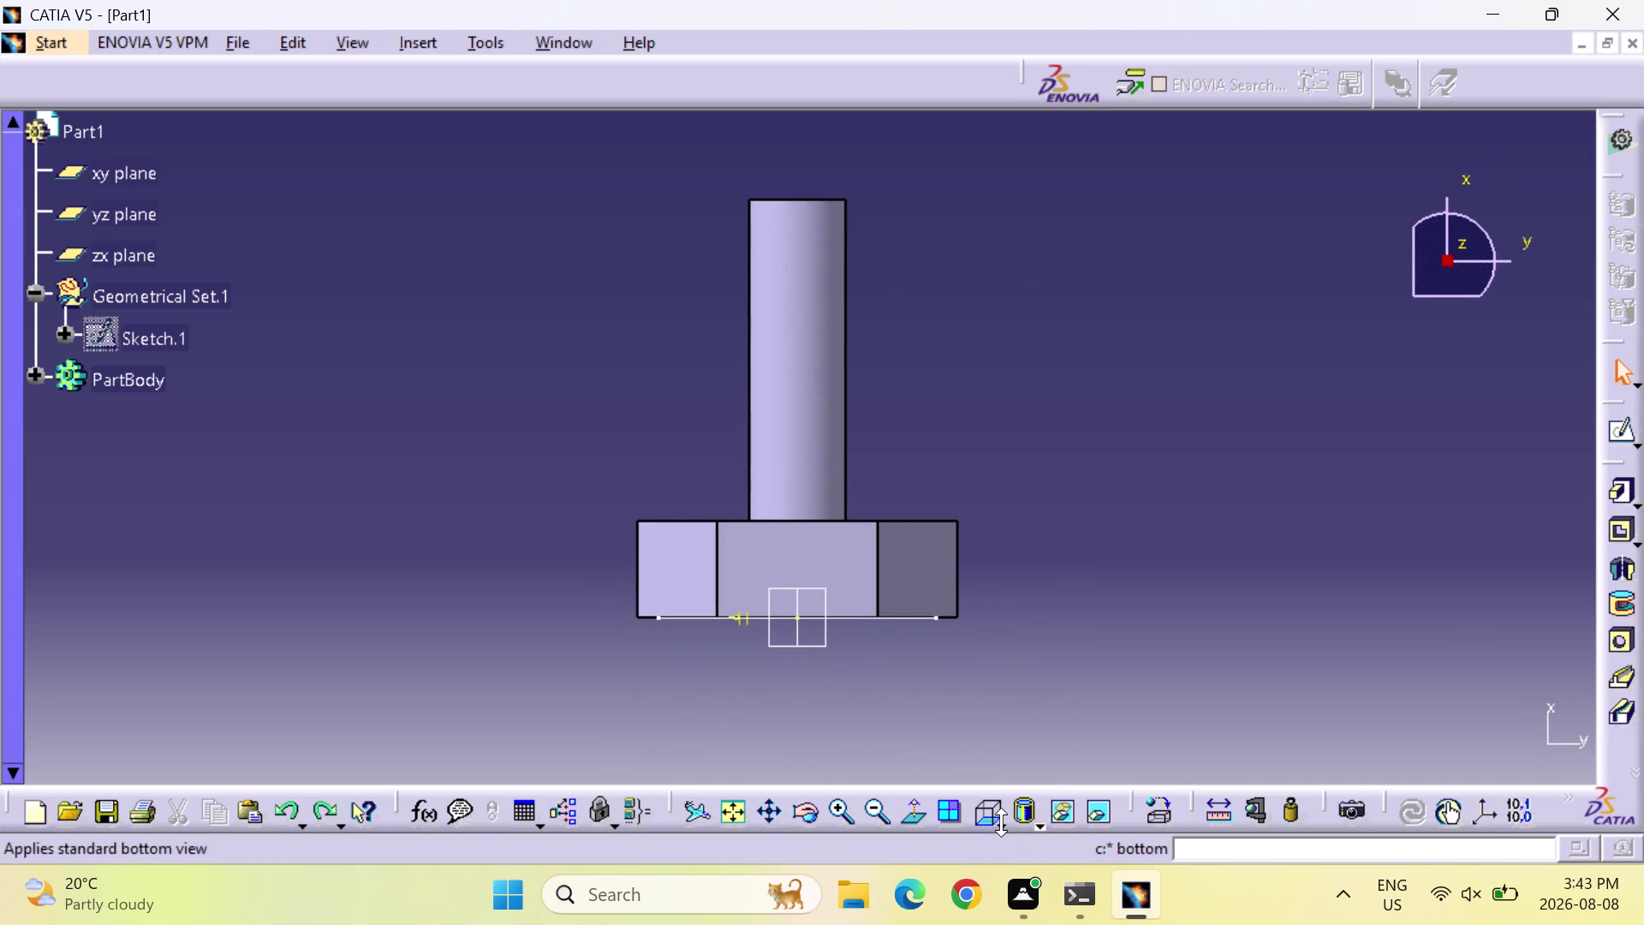
click(1001, 823)
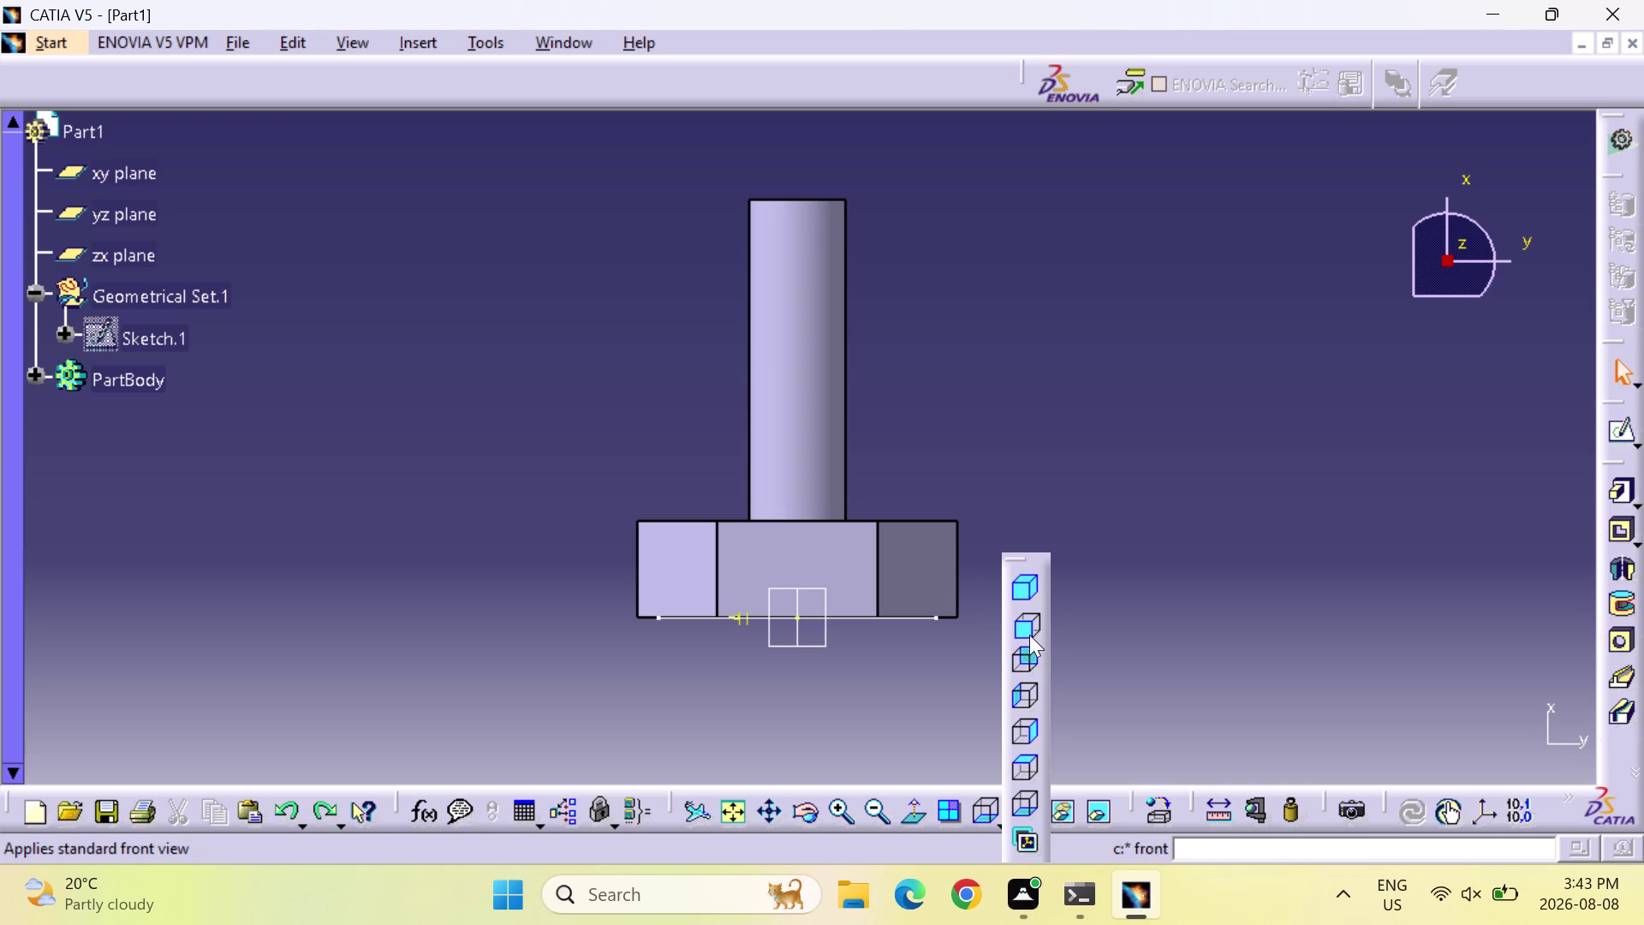
click(1030, 627)
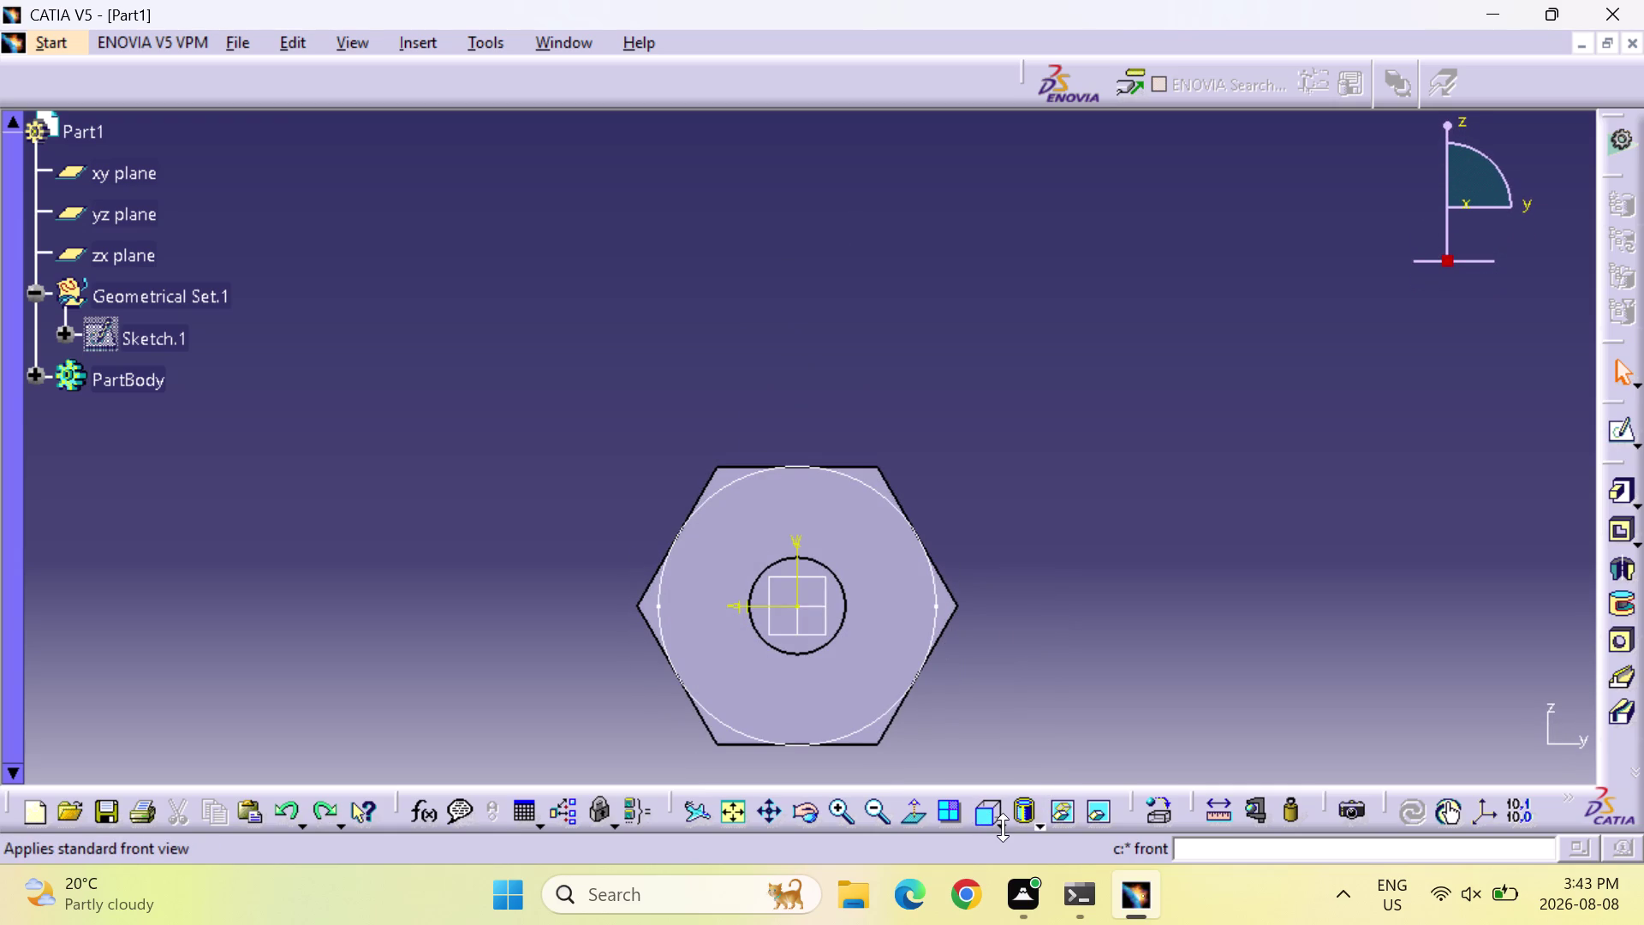
click(1003, 828)
click(1021, 664)
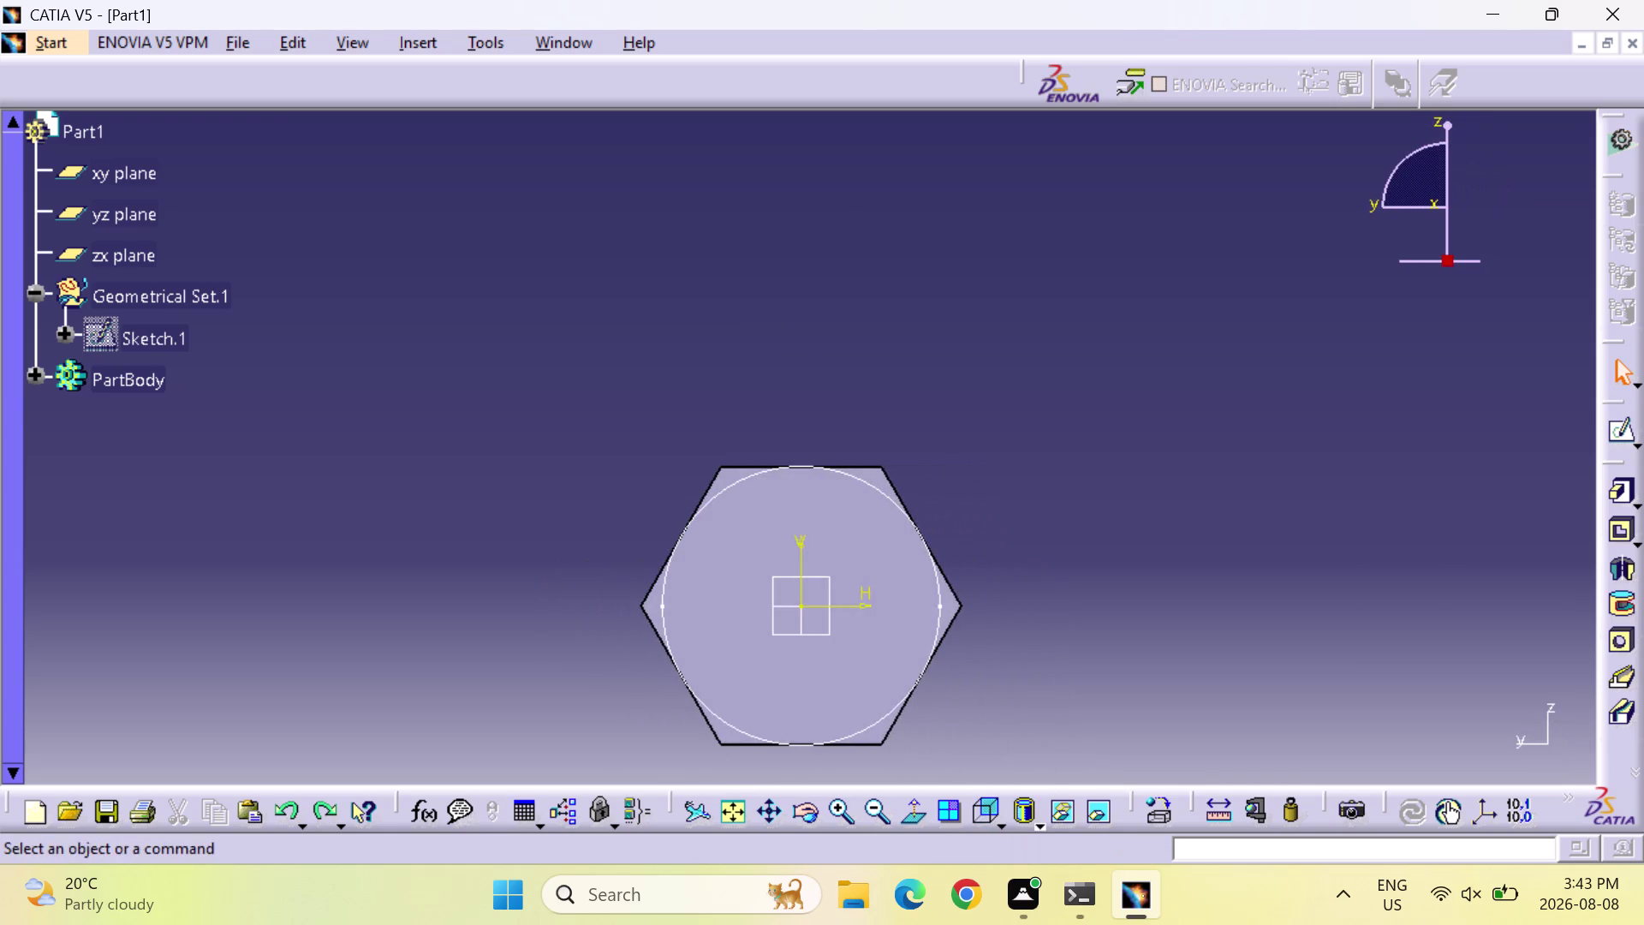
click(1000, 828)
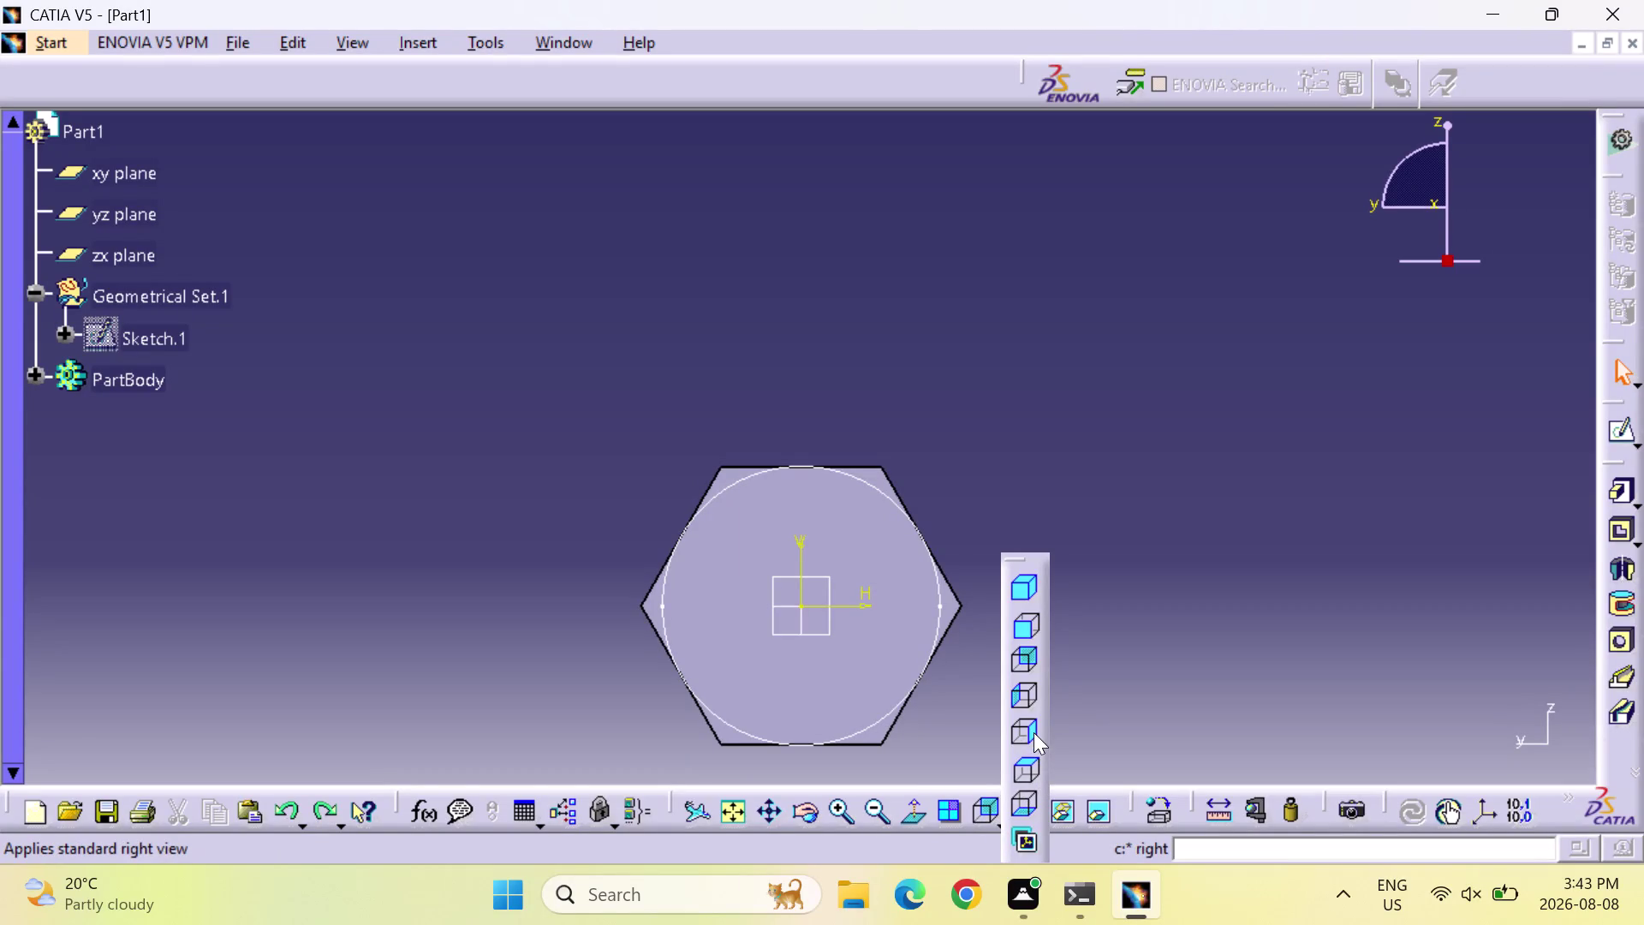
click(1033, 731)
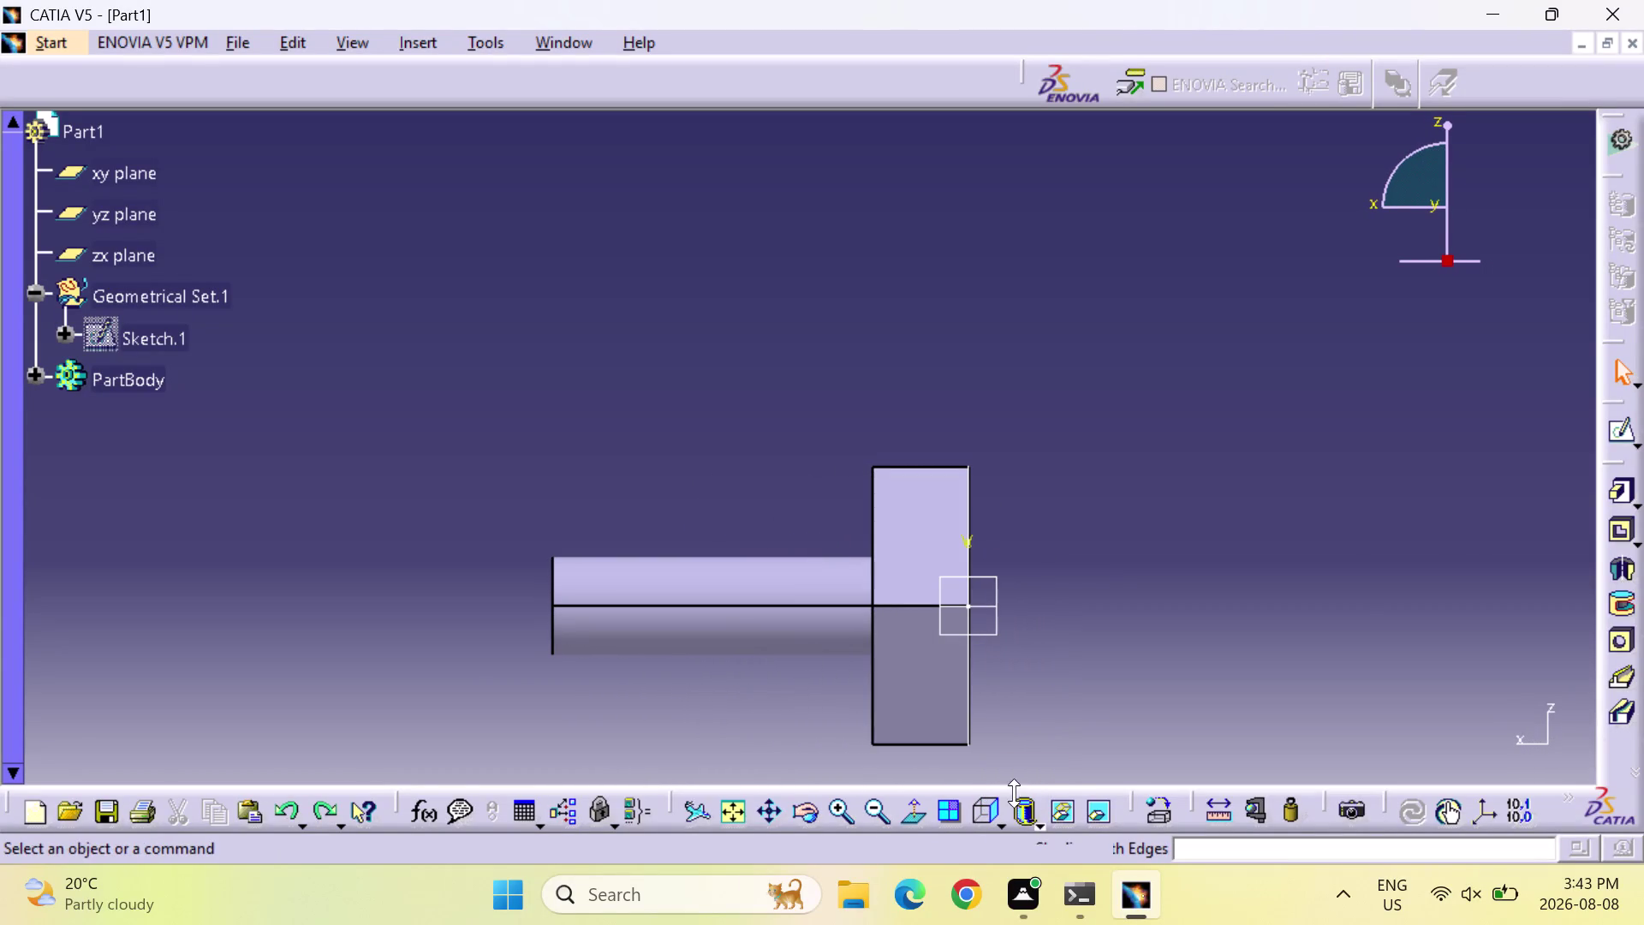
click(1003, 820)
click(1032, 758)
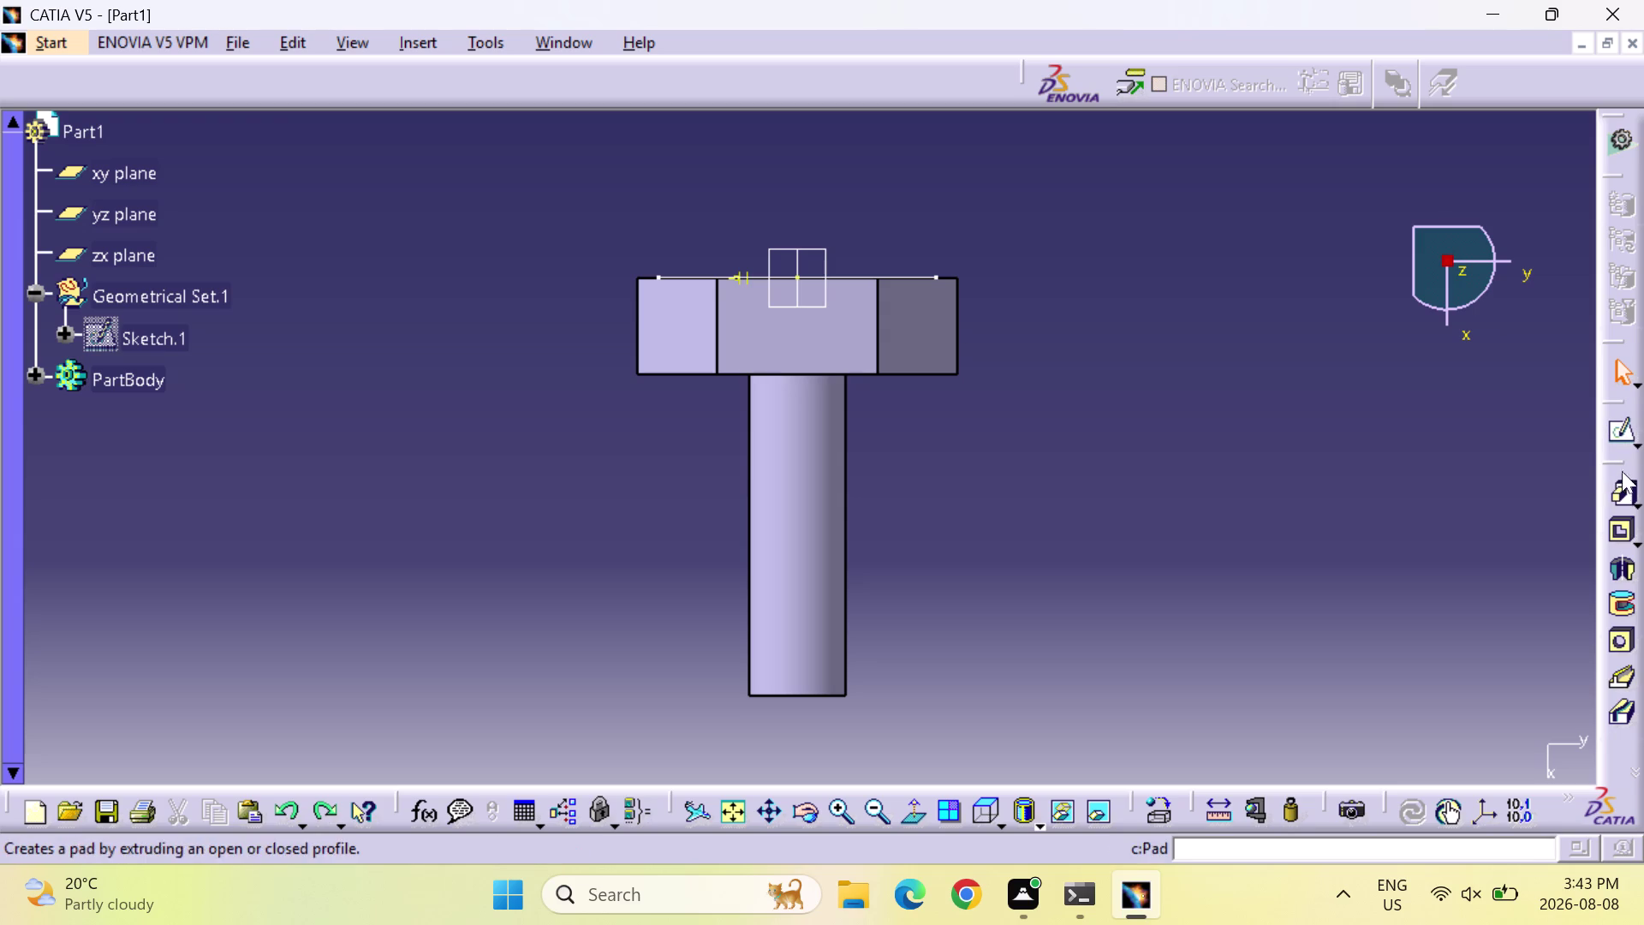
Open a new sketch on the bolt's side plane, retrying after a false start.
click(1623, 433)
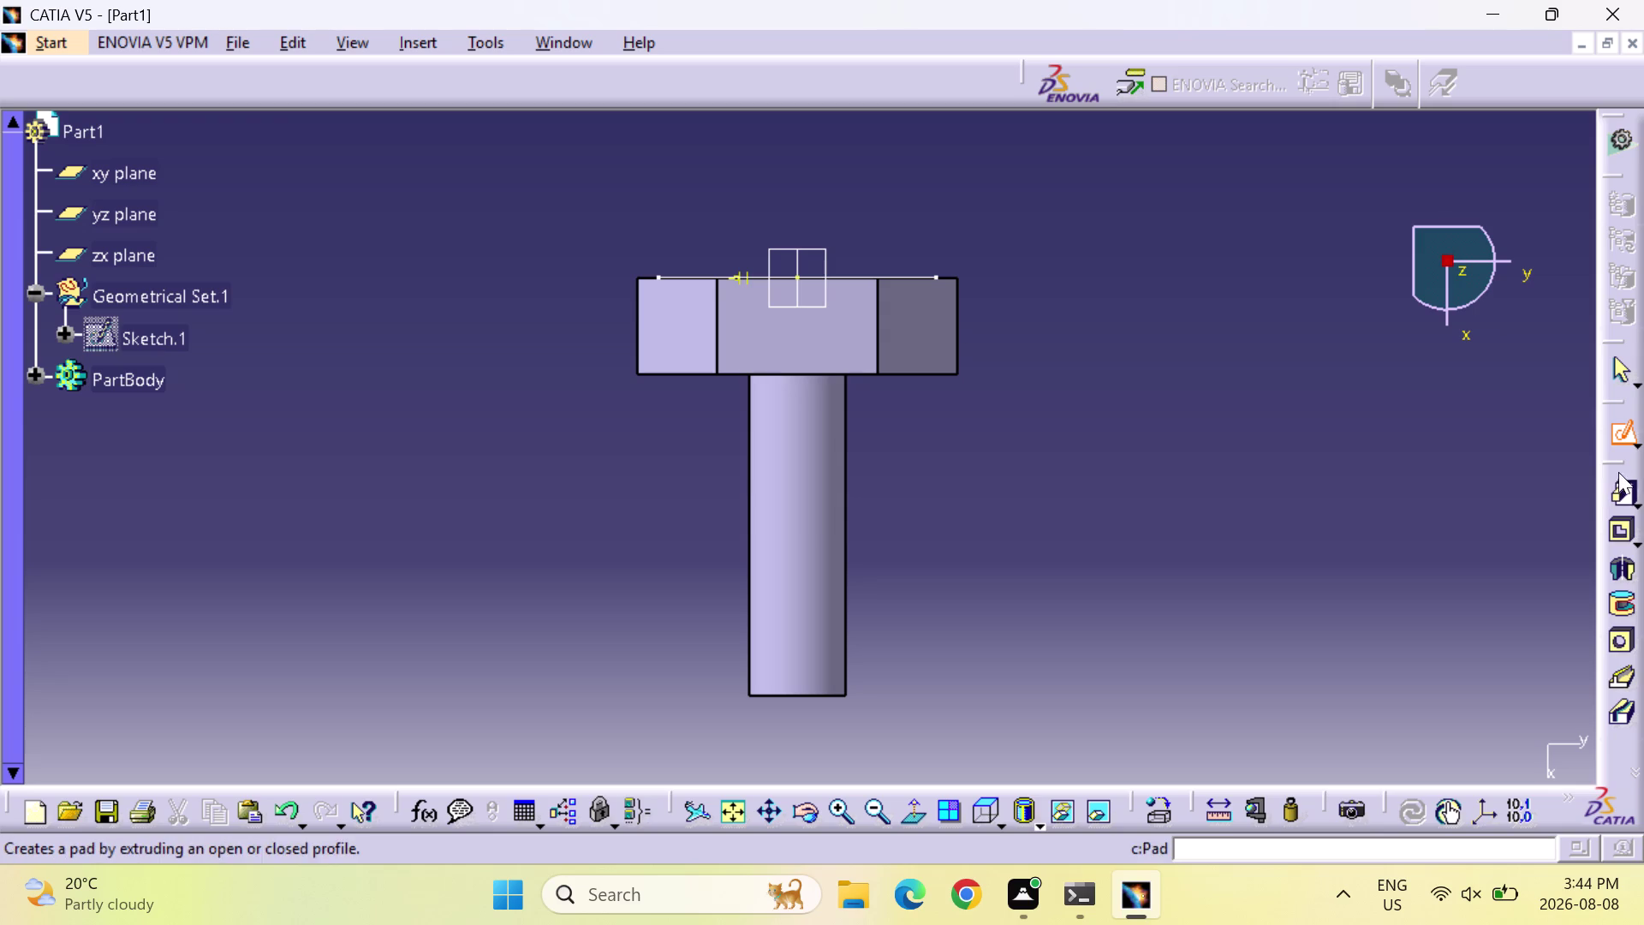
triple_click(1624, 436)
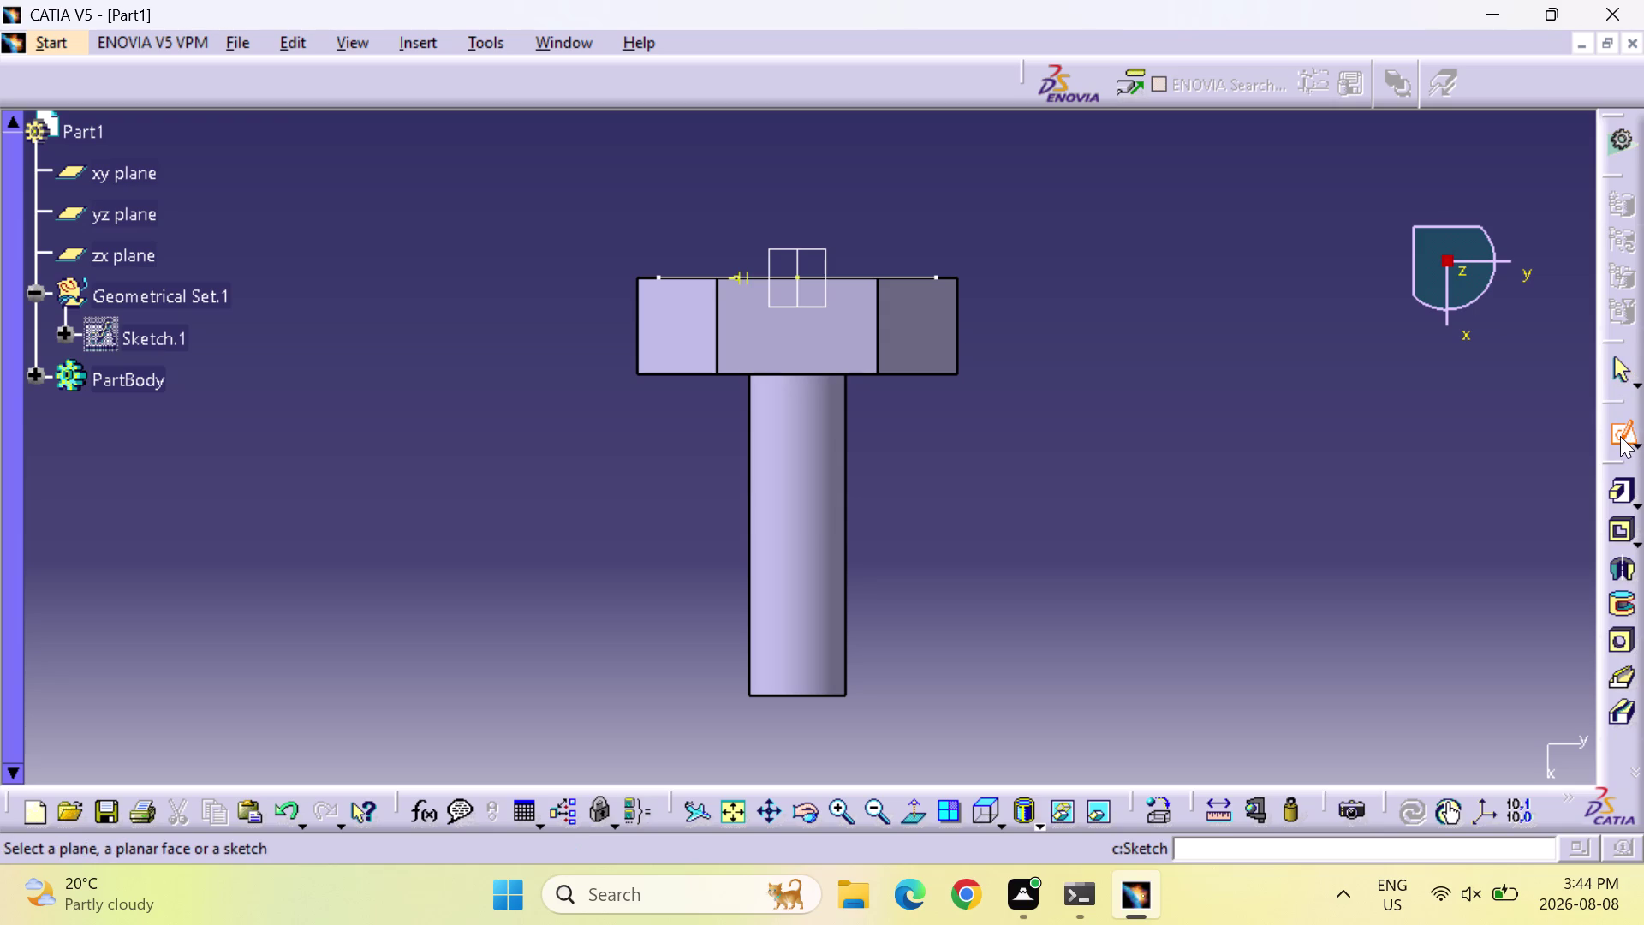
double_click(1620, 436)
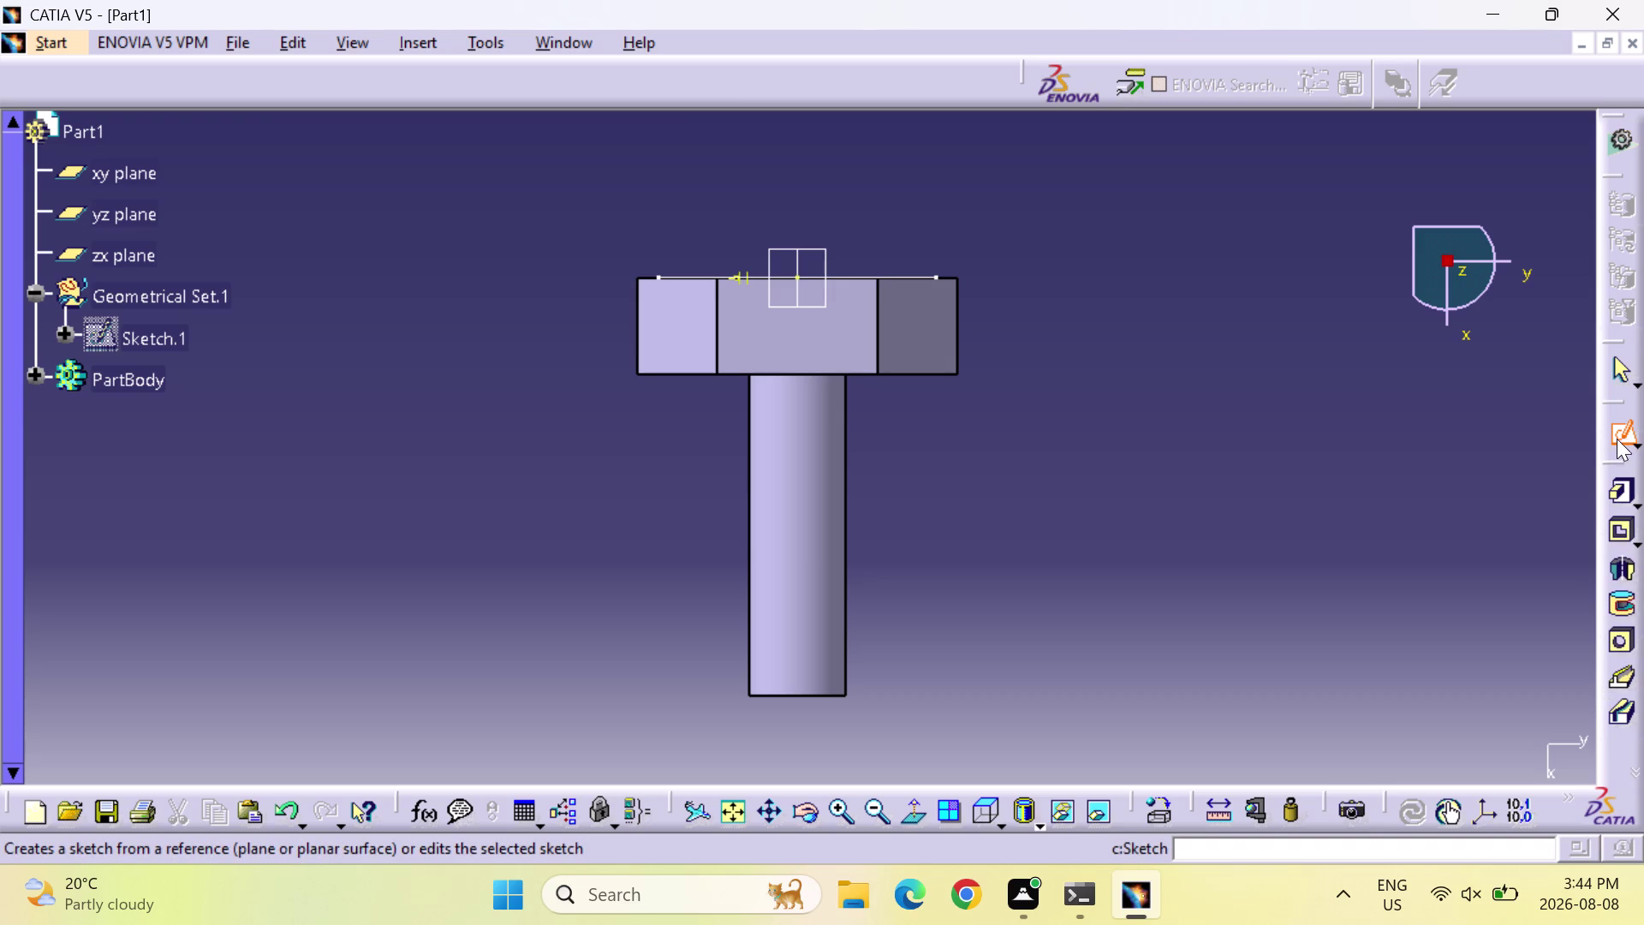
click(783, 369)
click(799, 346)
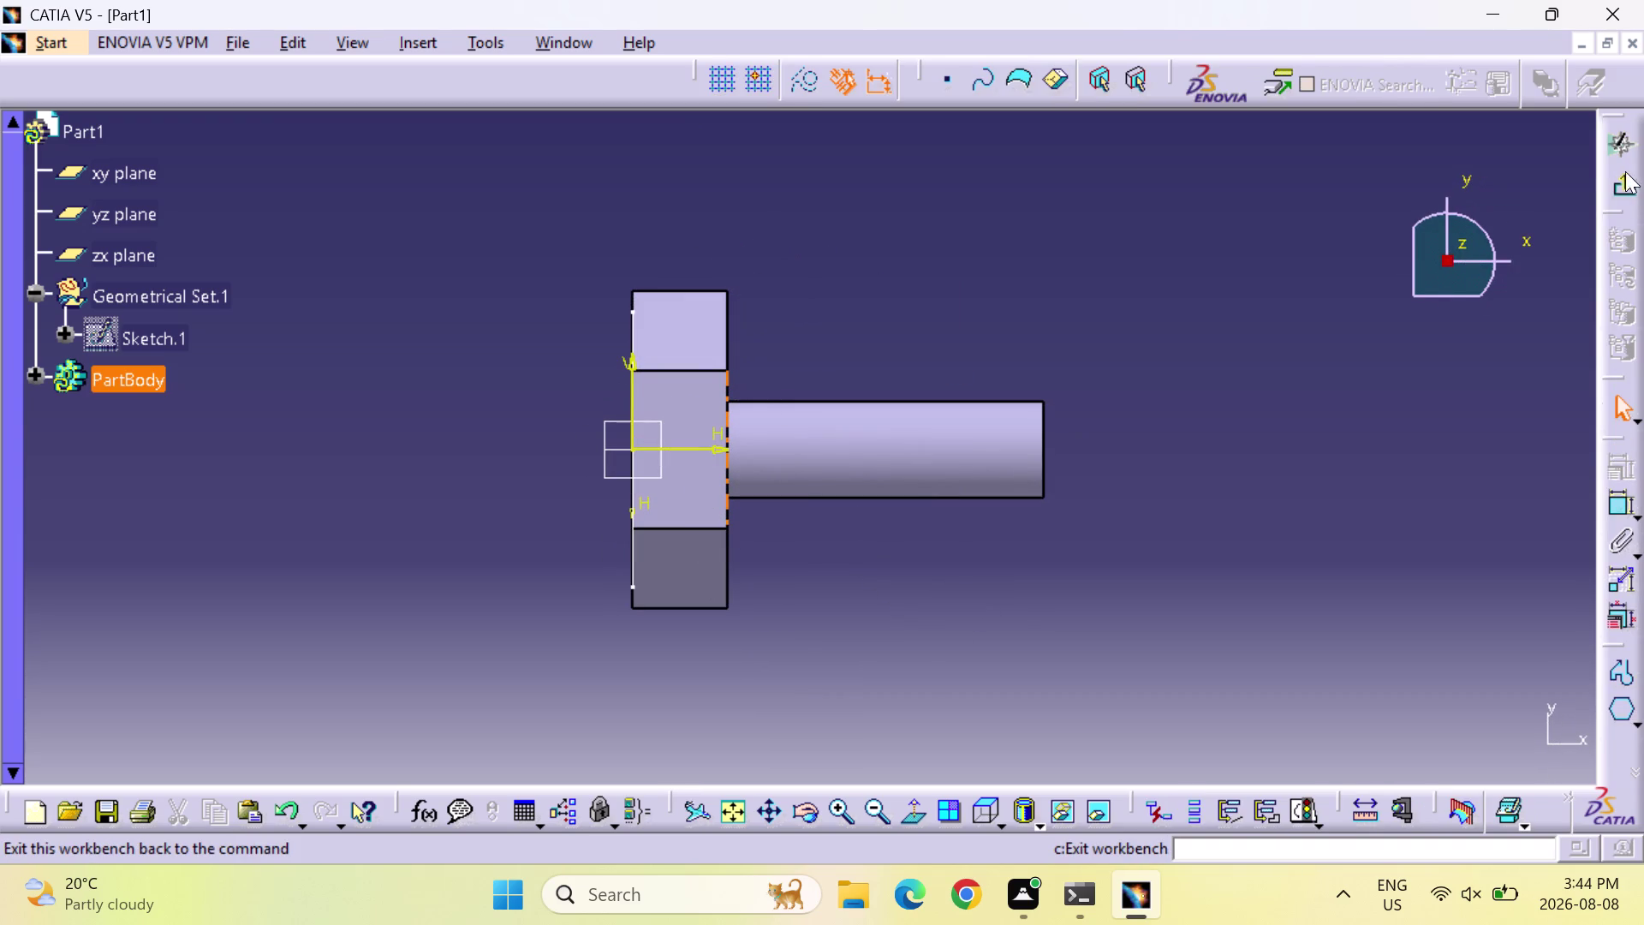
click(1618, 184)
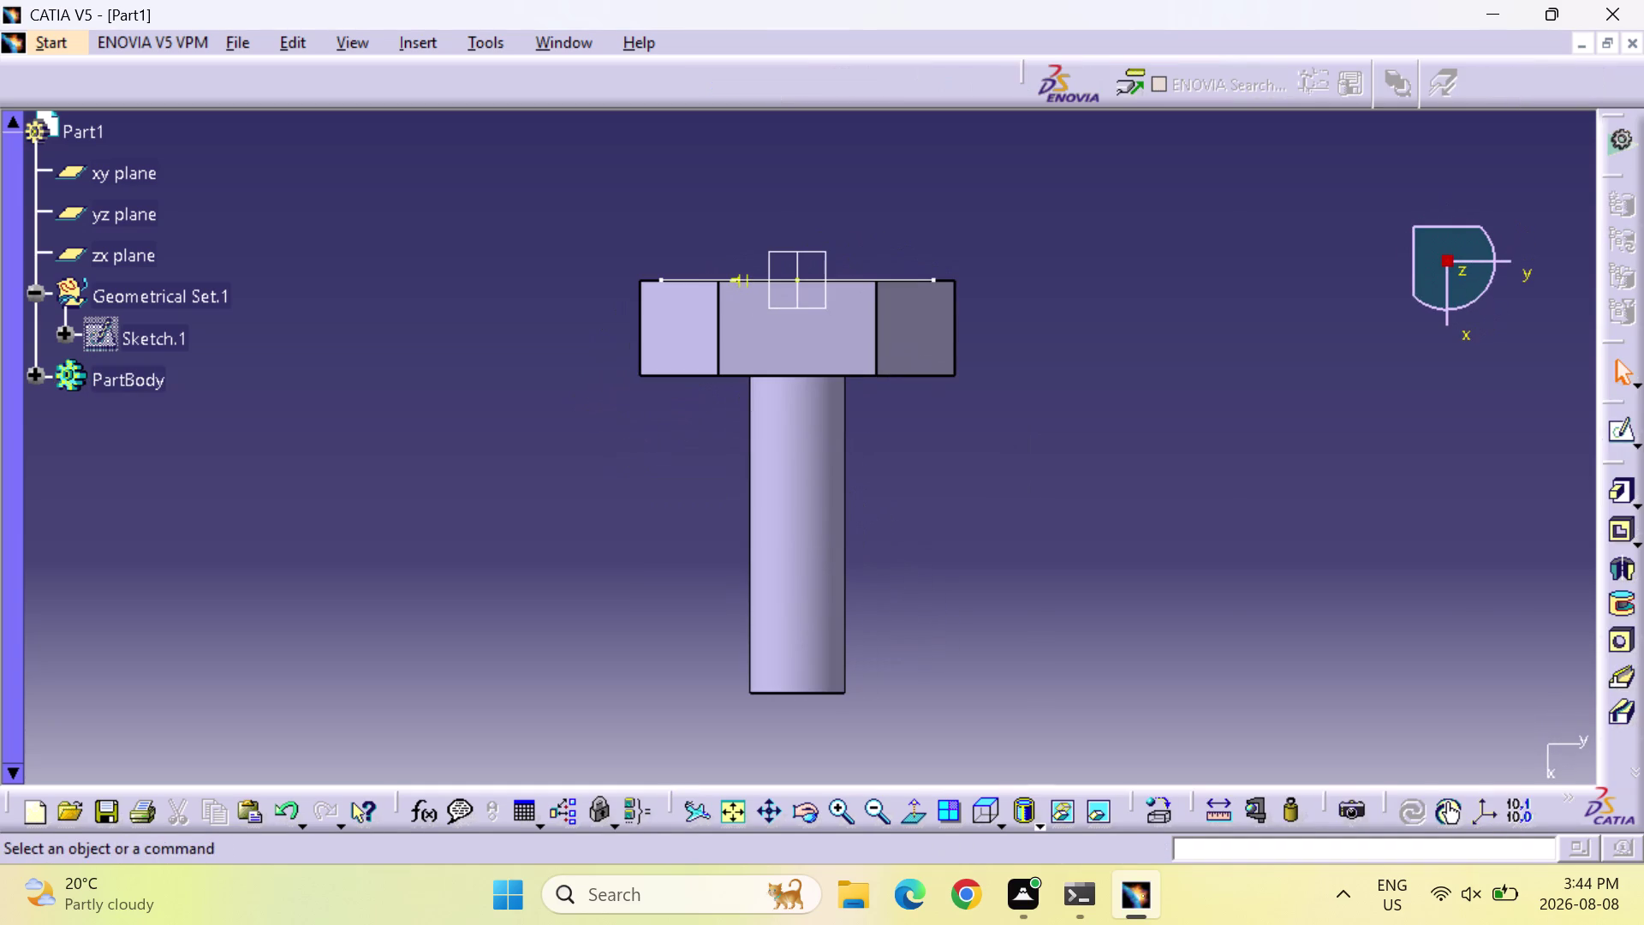
click(1623, 428)
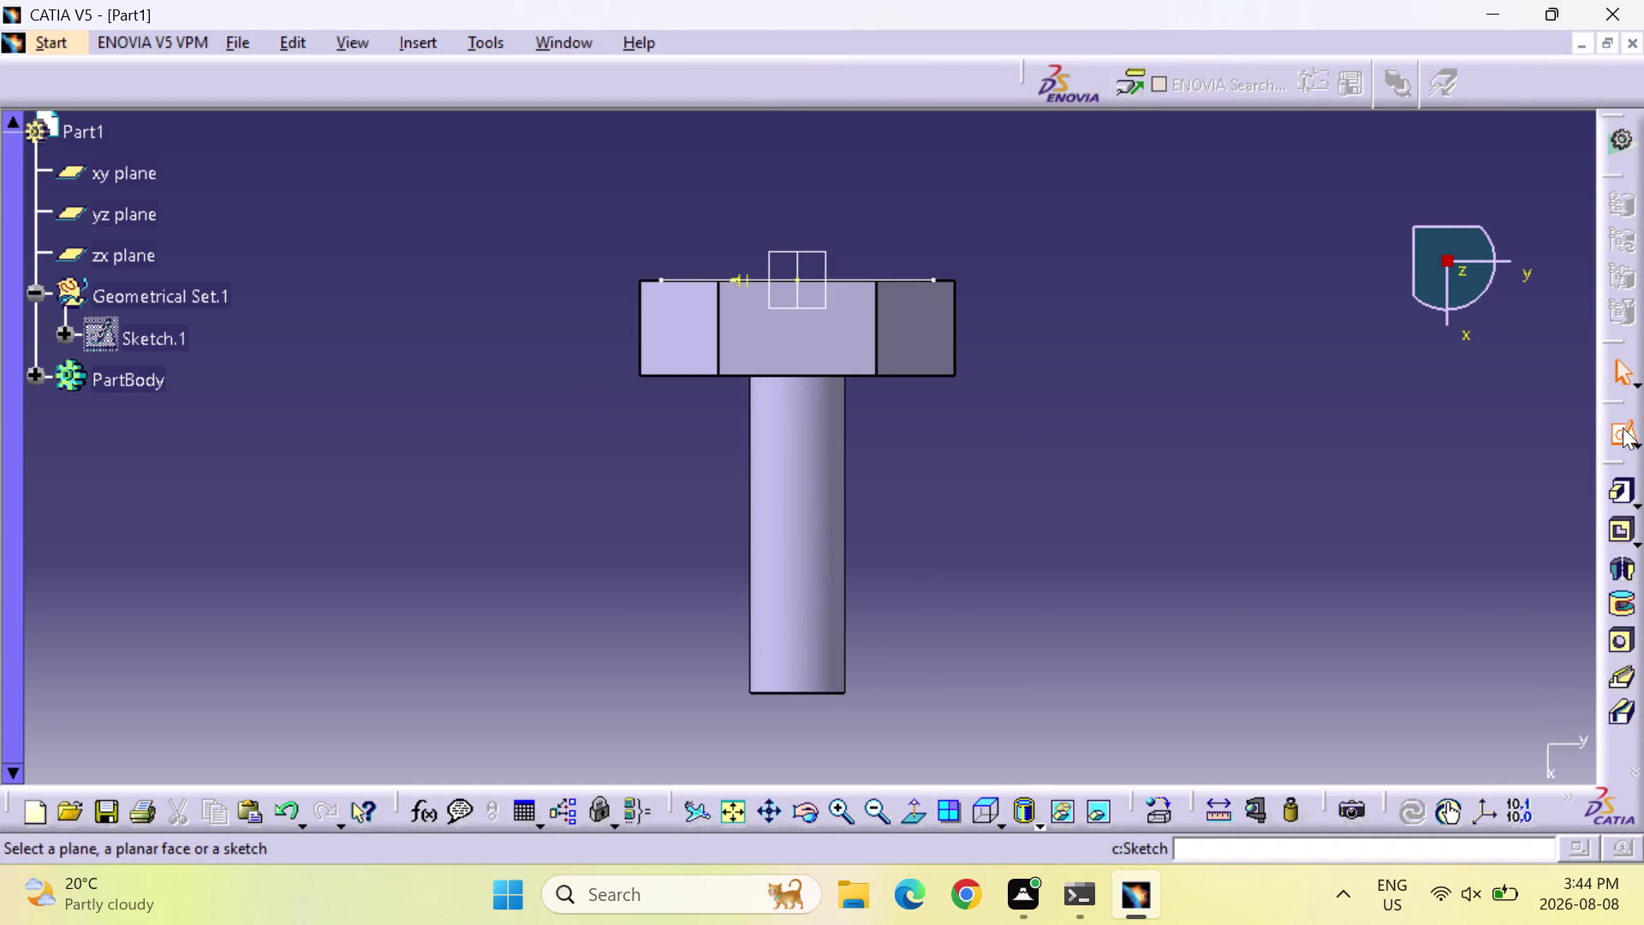
double_click(1623, 428)
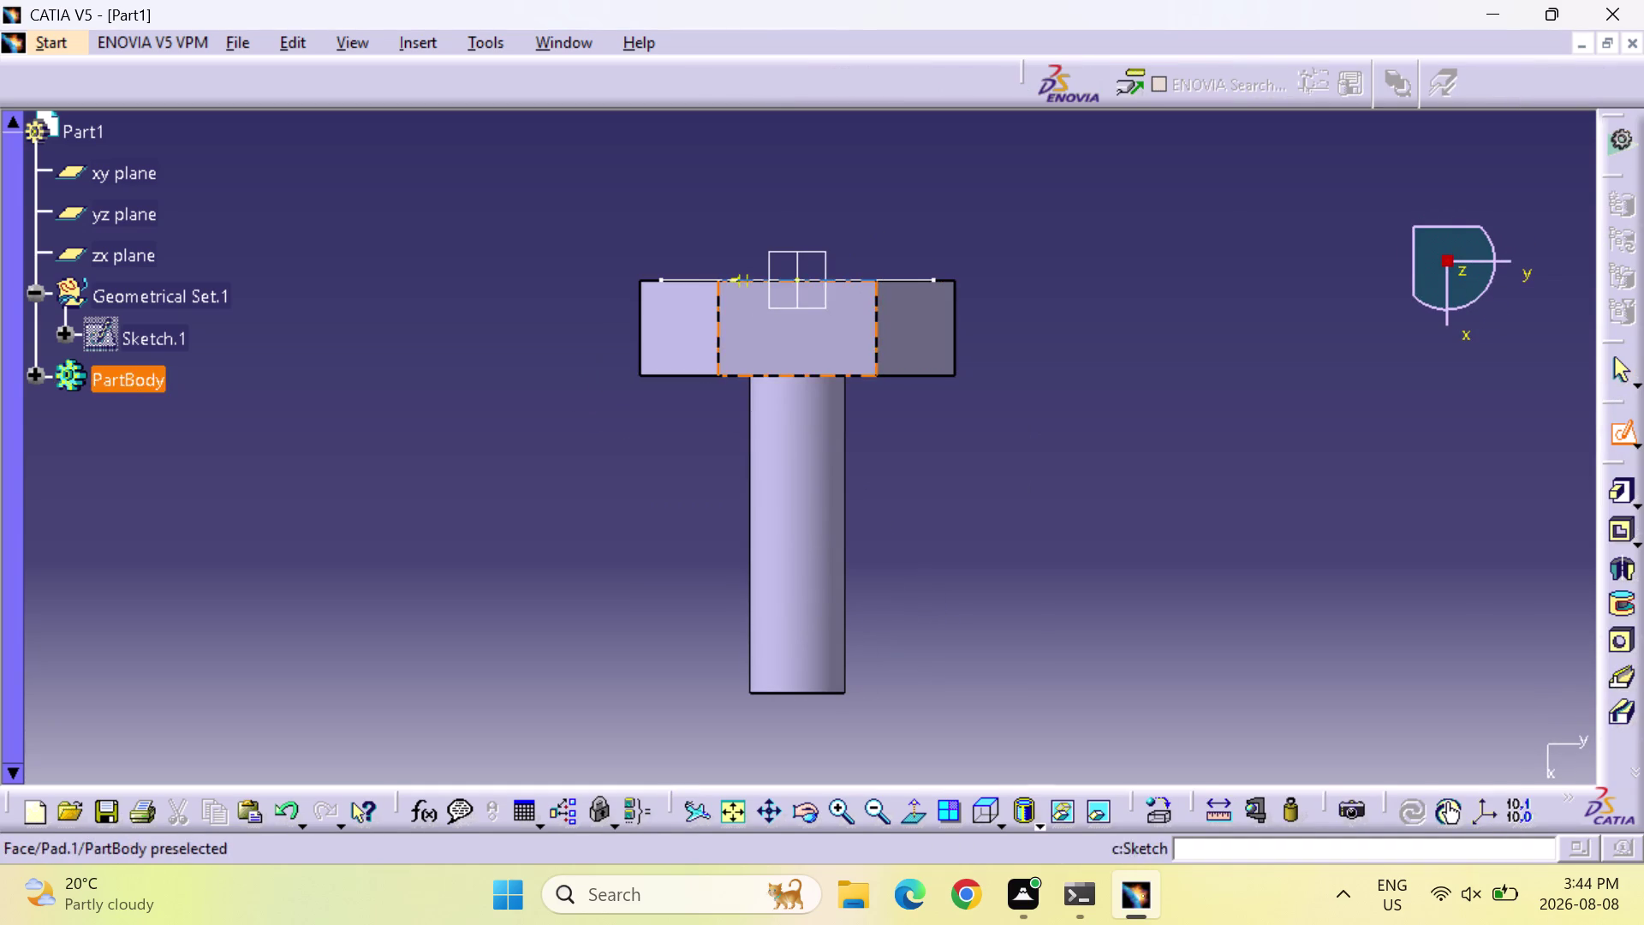
click(839, 341)
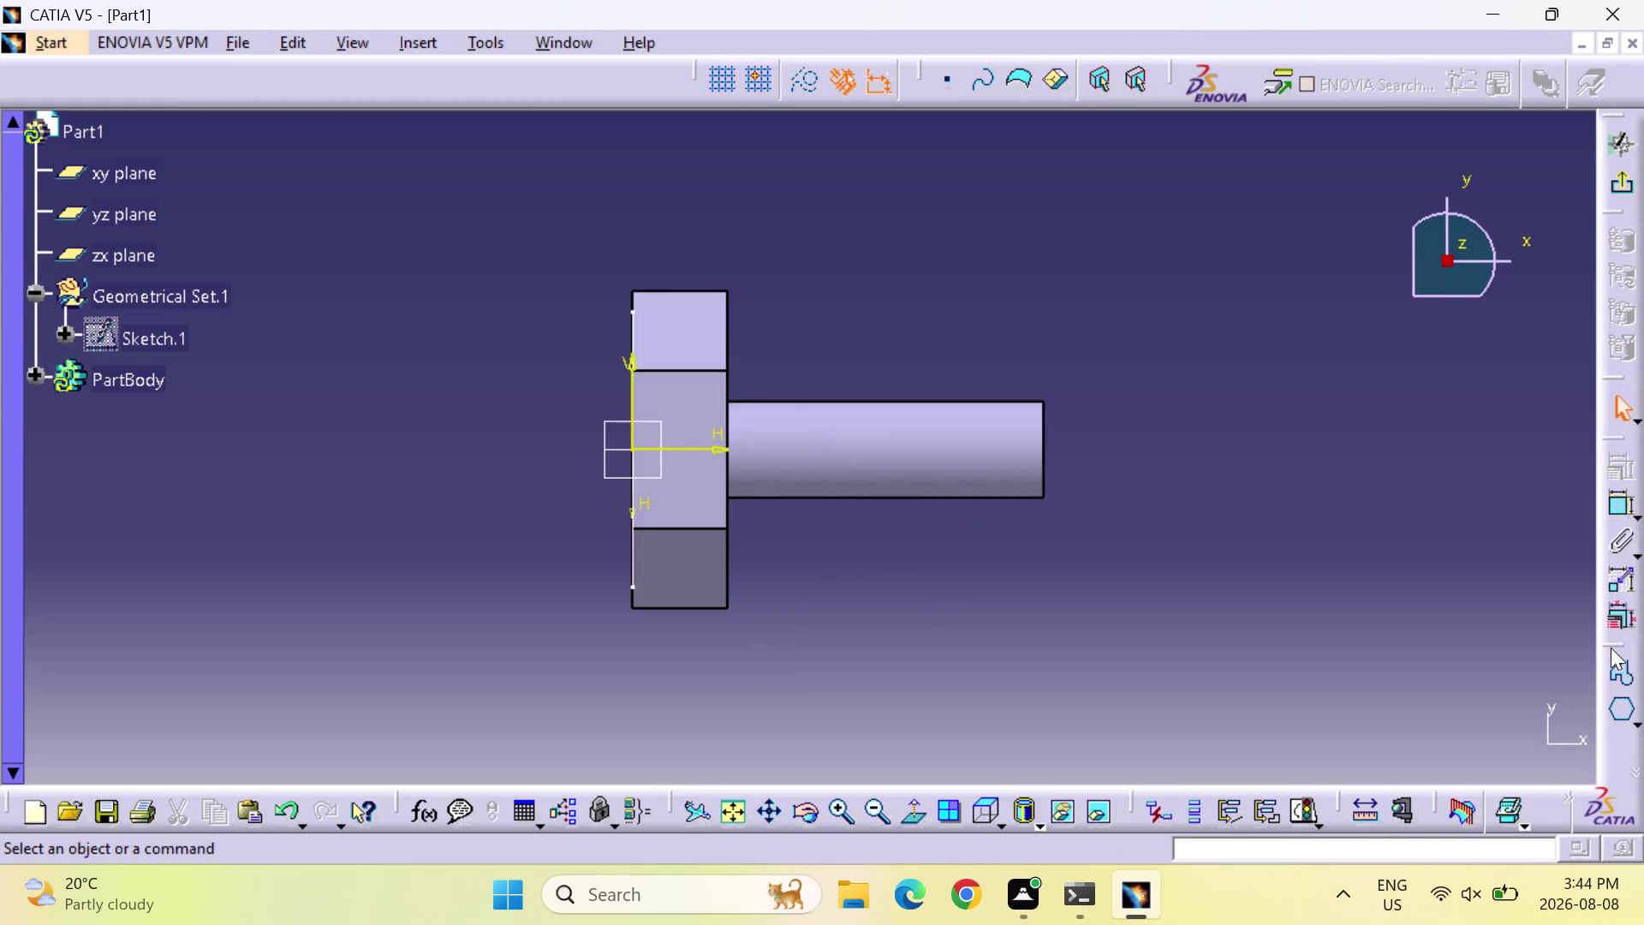
Drag the sketcher toolbars into the top row.
drag(1611, 645, 864, 69)
drag(864, 68, 724, 92)
drag(719, 127, 601, 107)
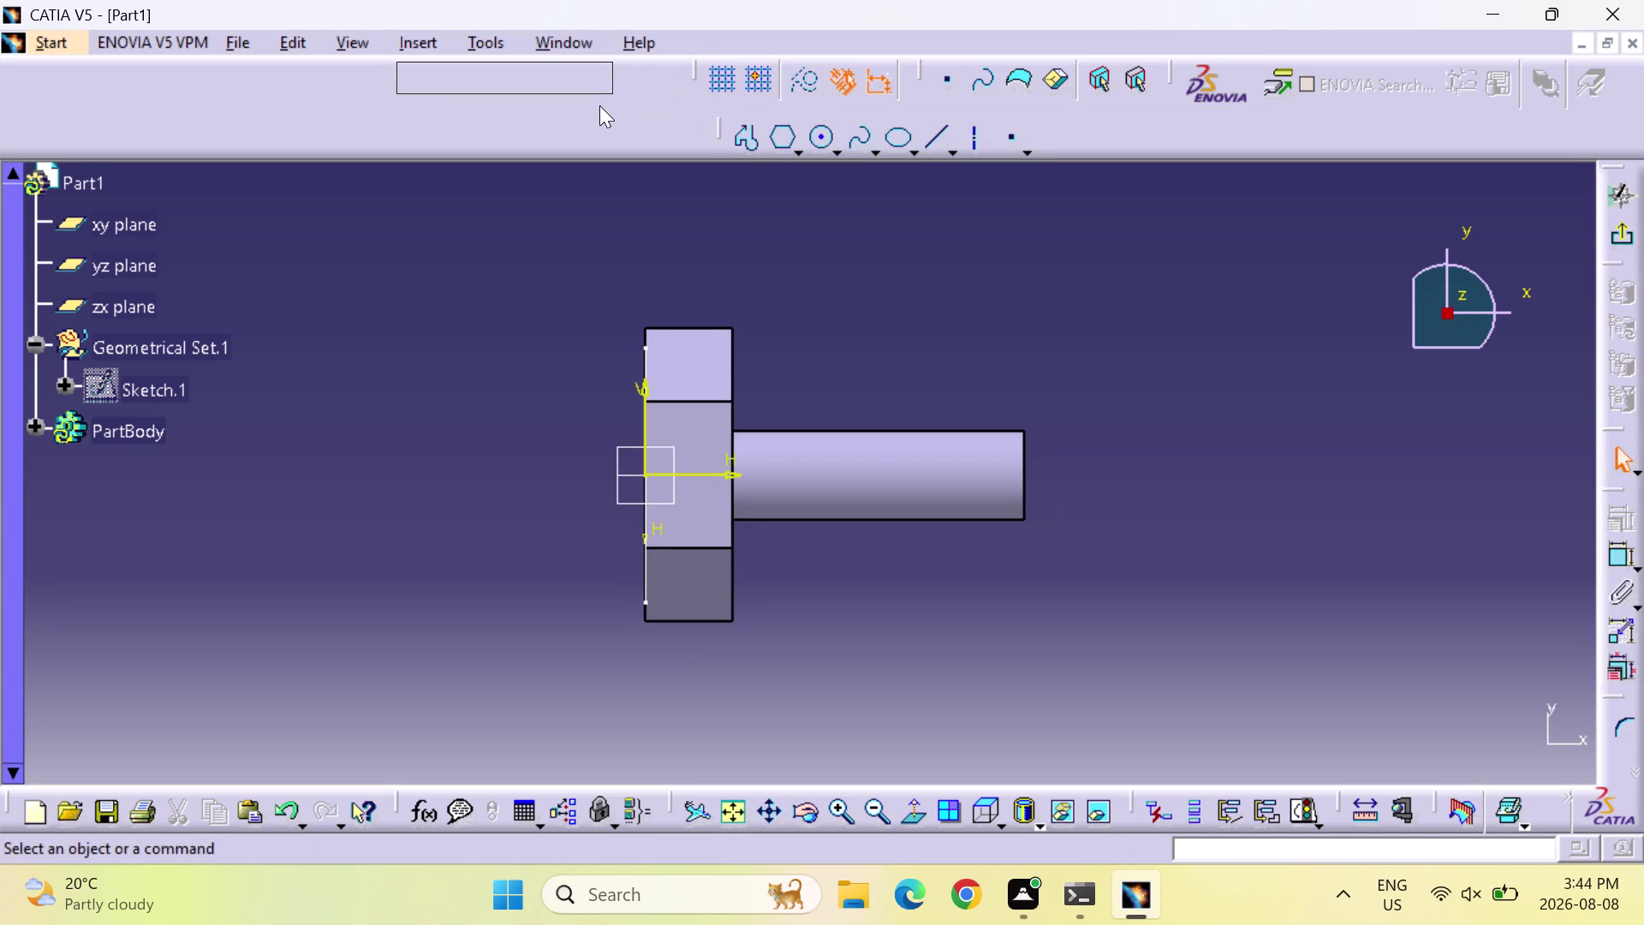
drag(601, 106, 600, 106)
drag(599, 128, 595, 127)
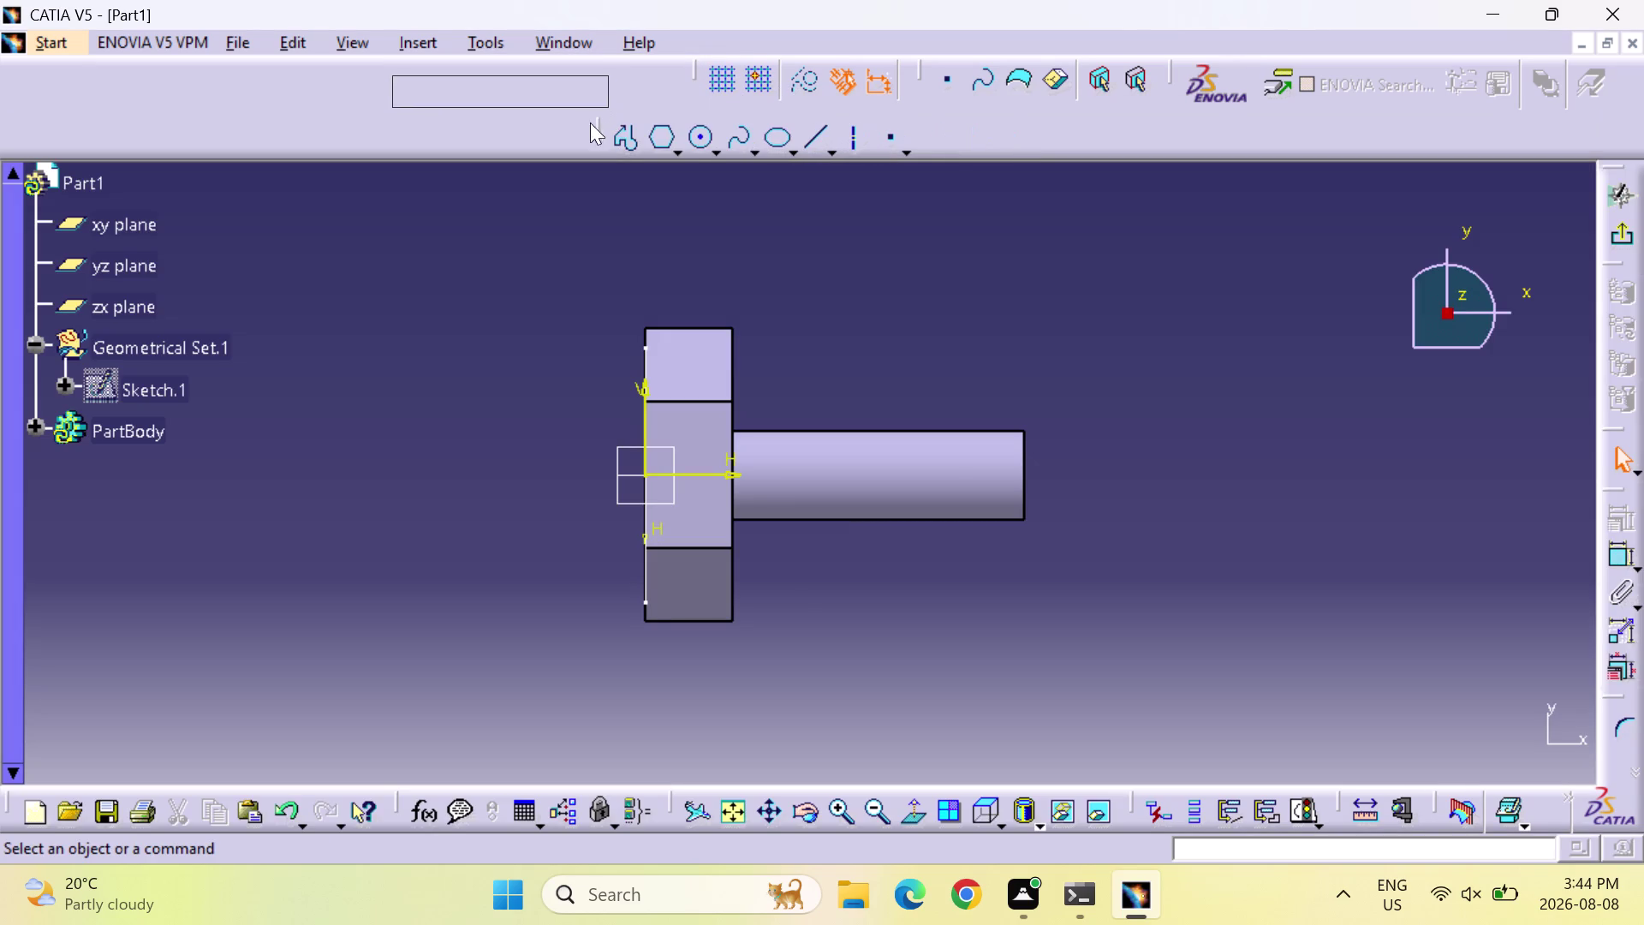
drag(595, 126, 579, 105)
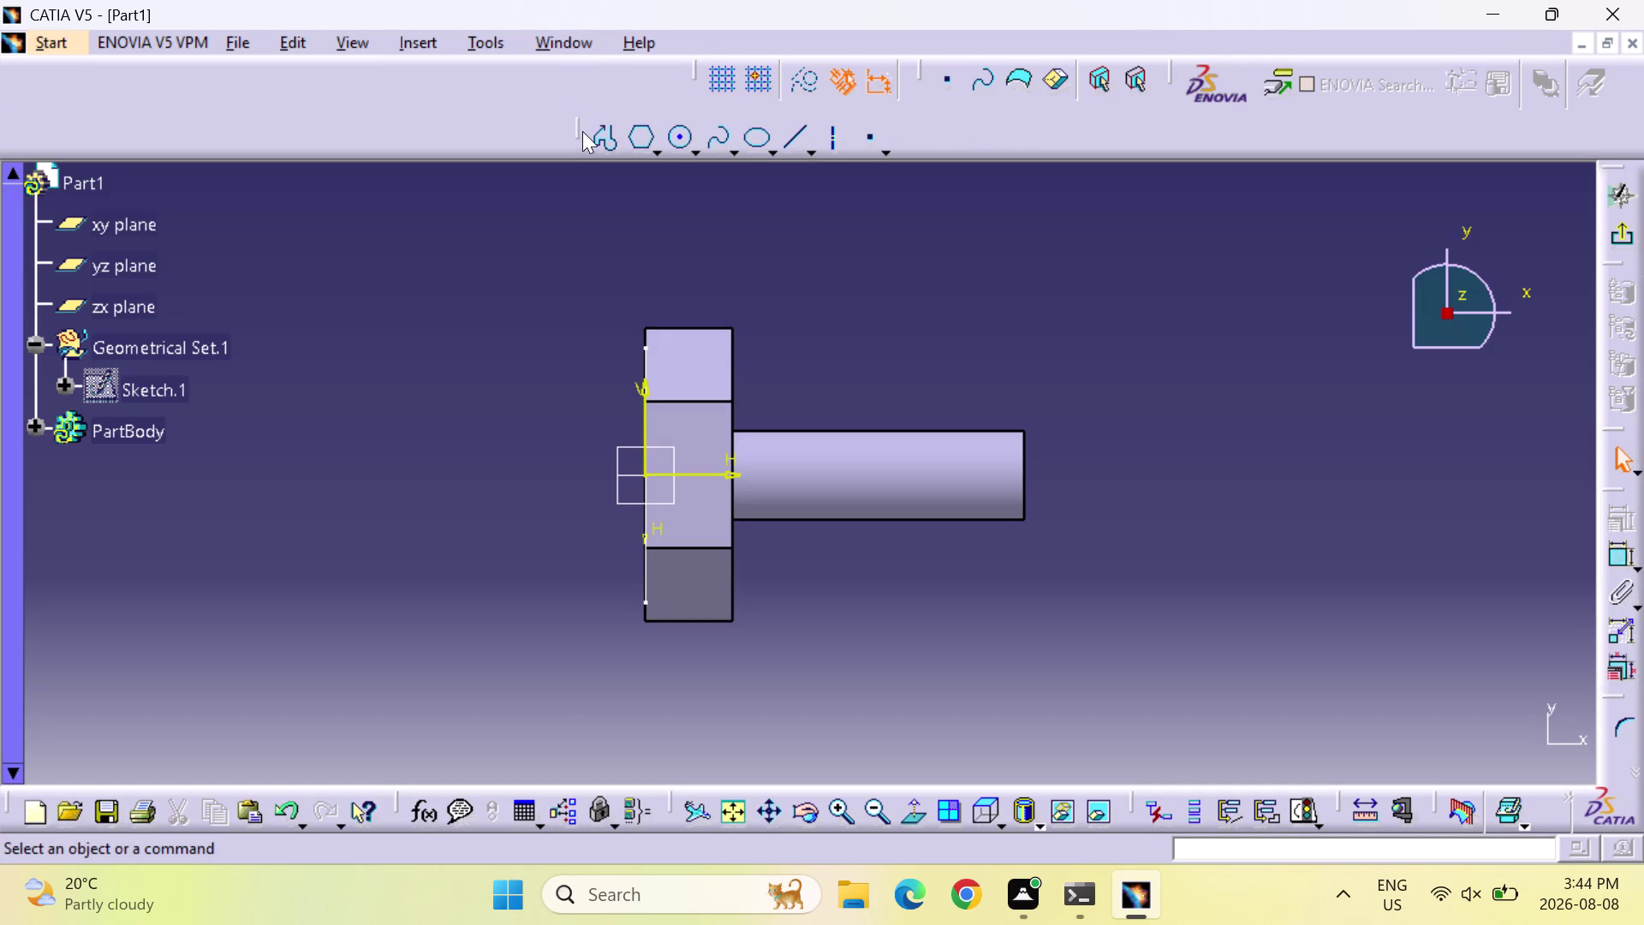
drag(582, 131, 575, 109)
drag(572, 133, 550, 95)
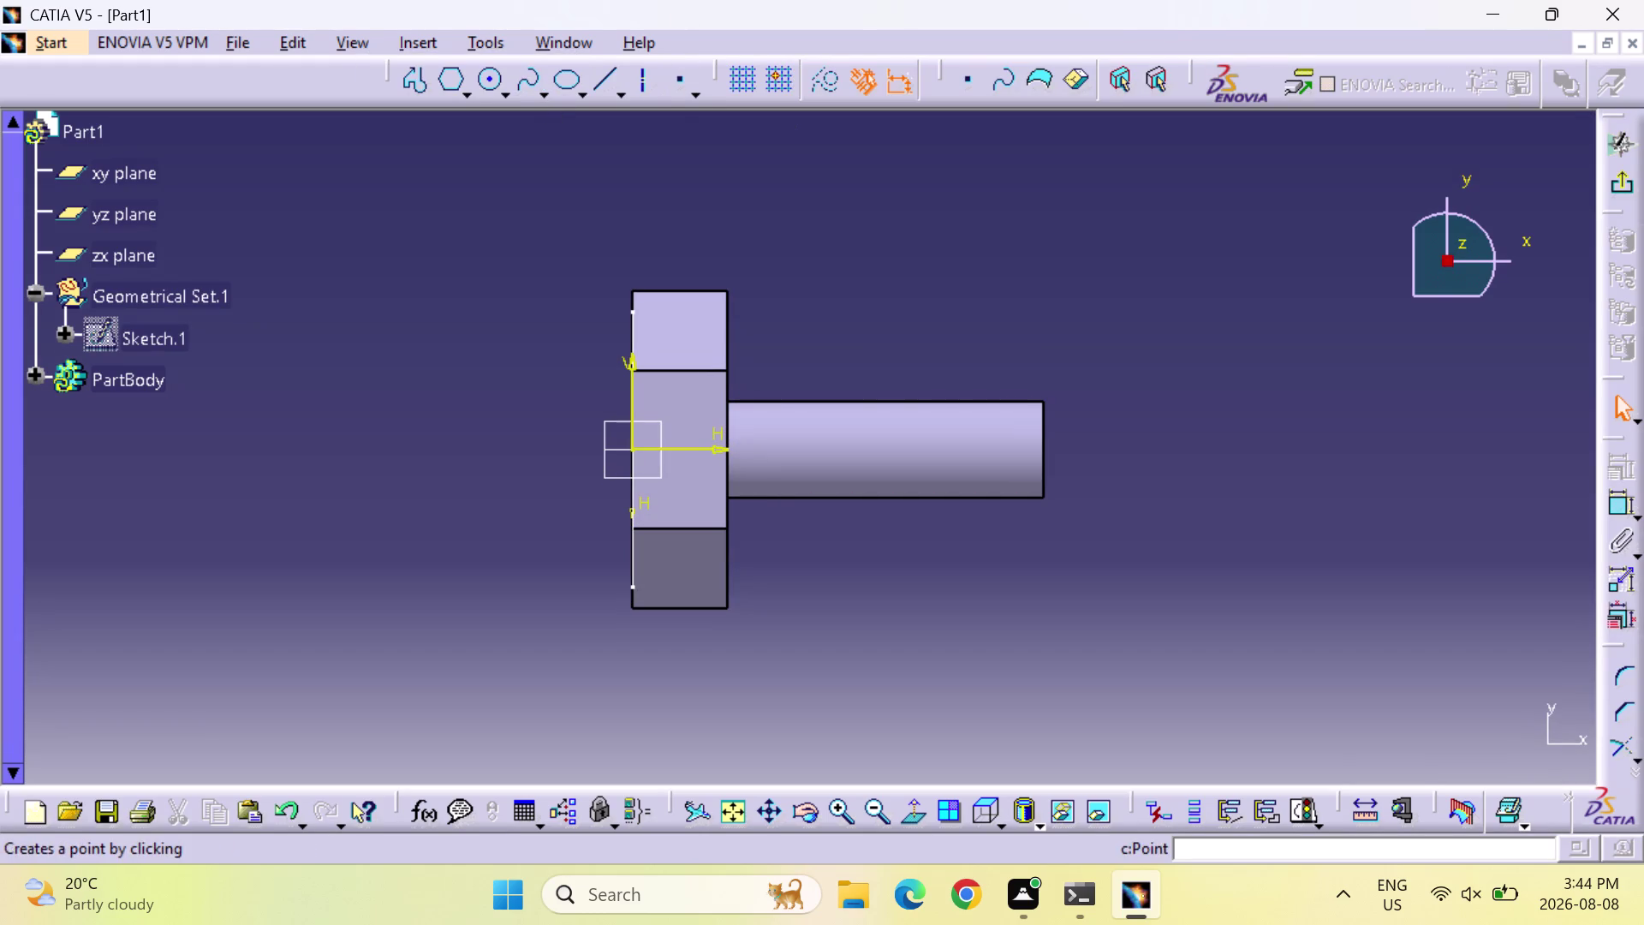
Place a single point just above the shank near the head.
click(672, 76)
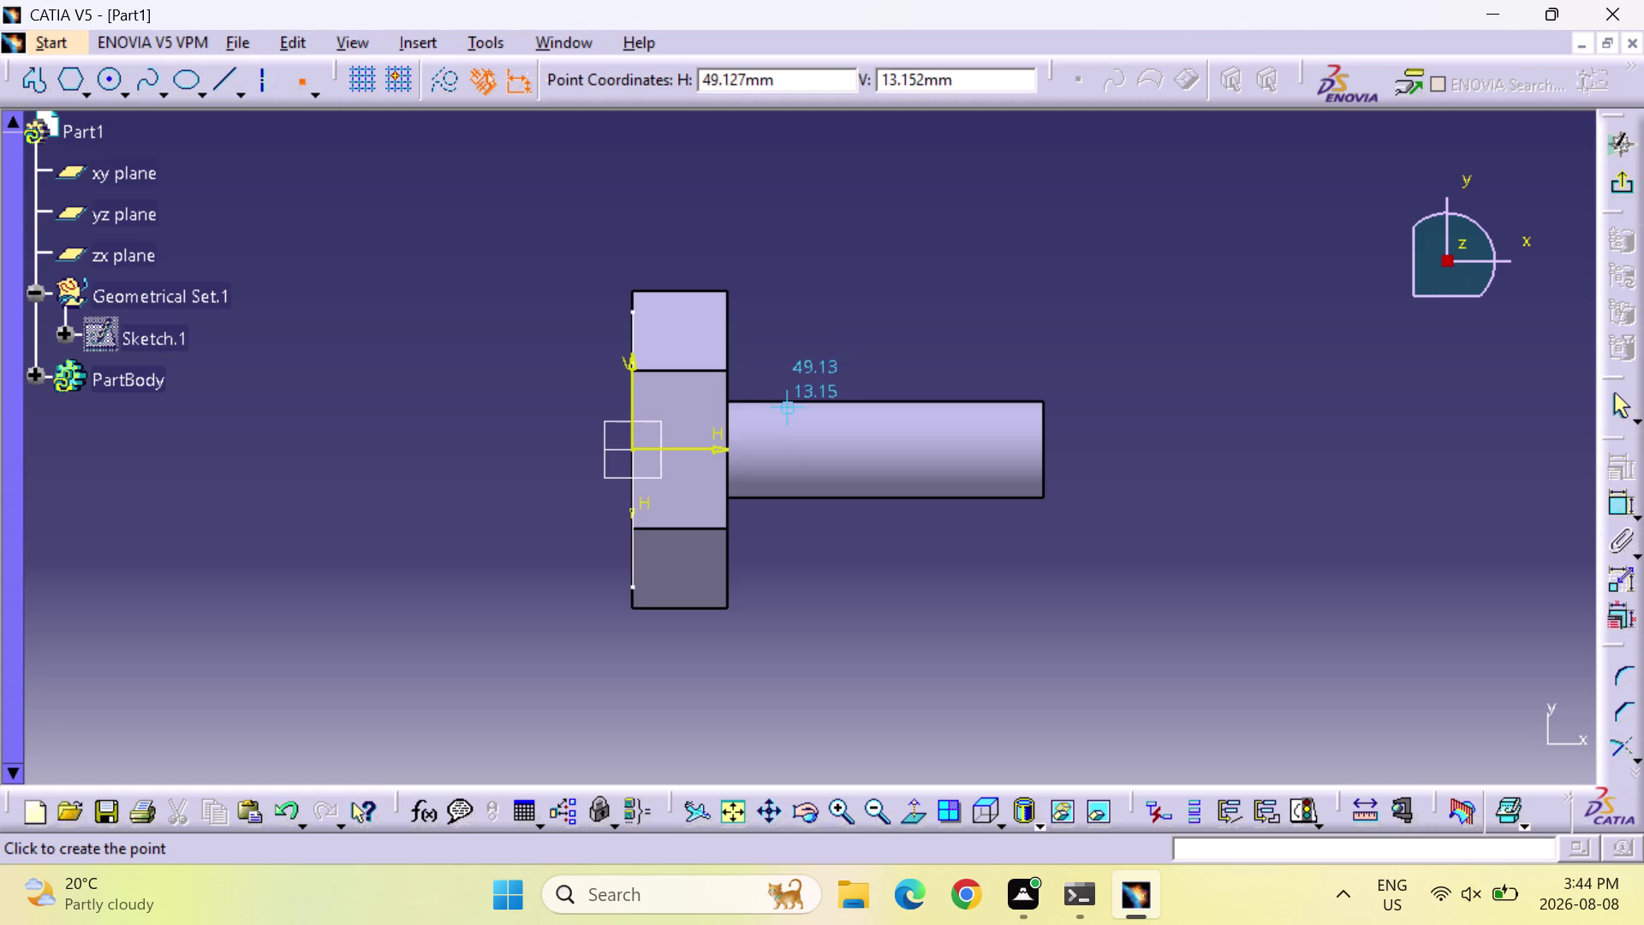
click(775, 374)
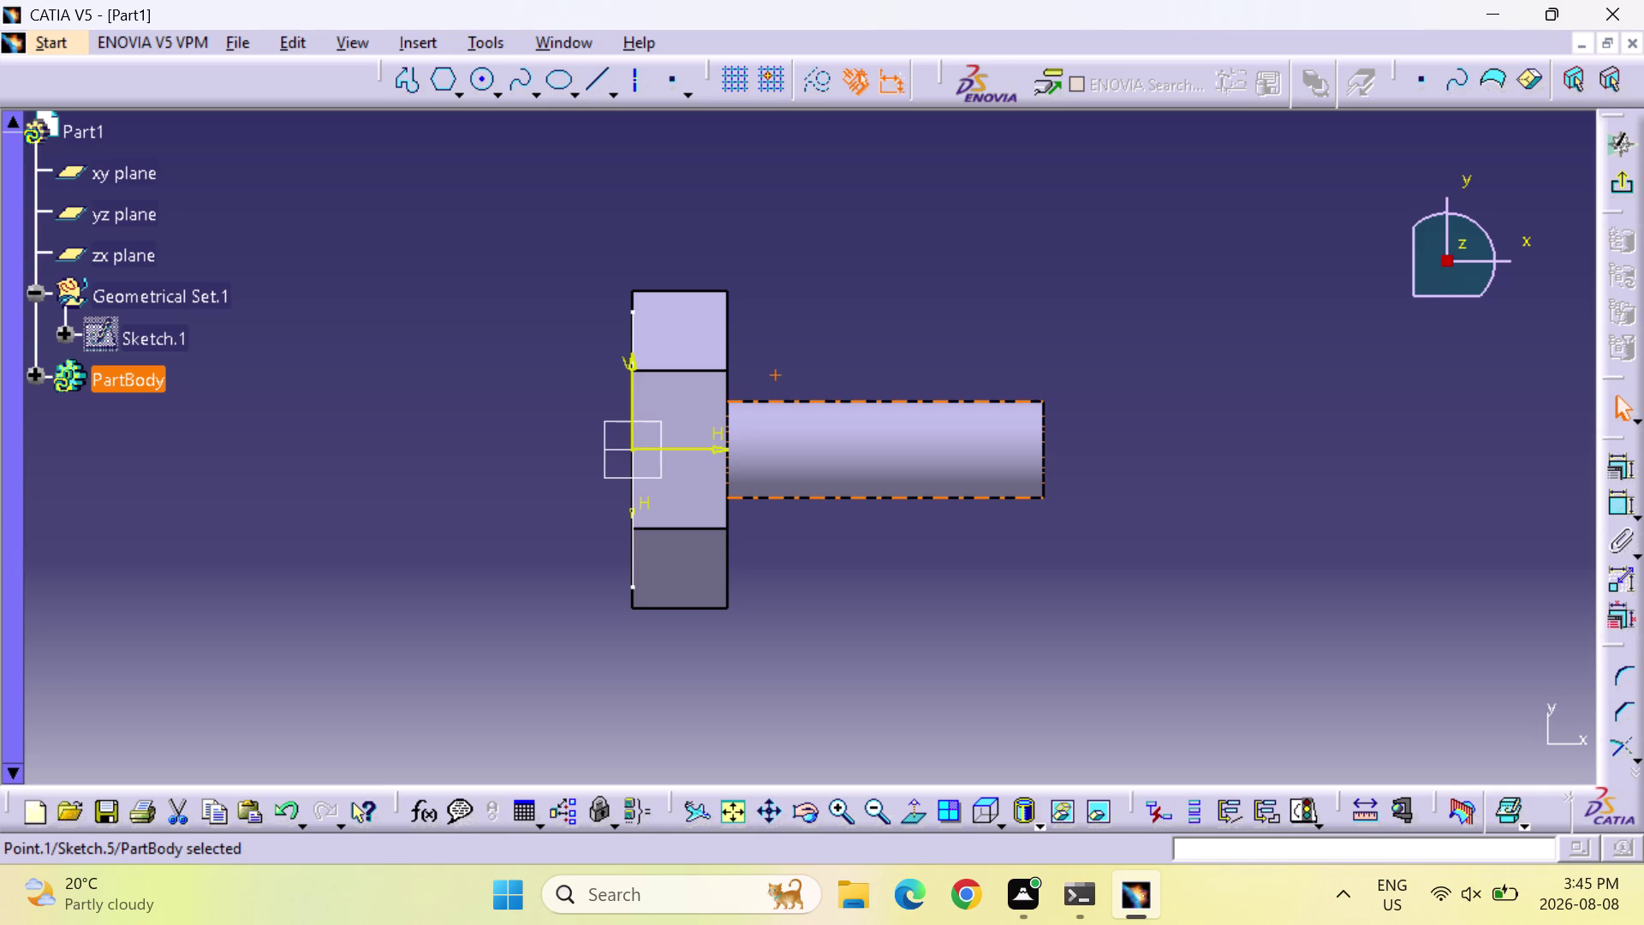
click(1354, 814)
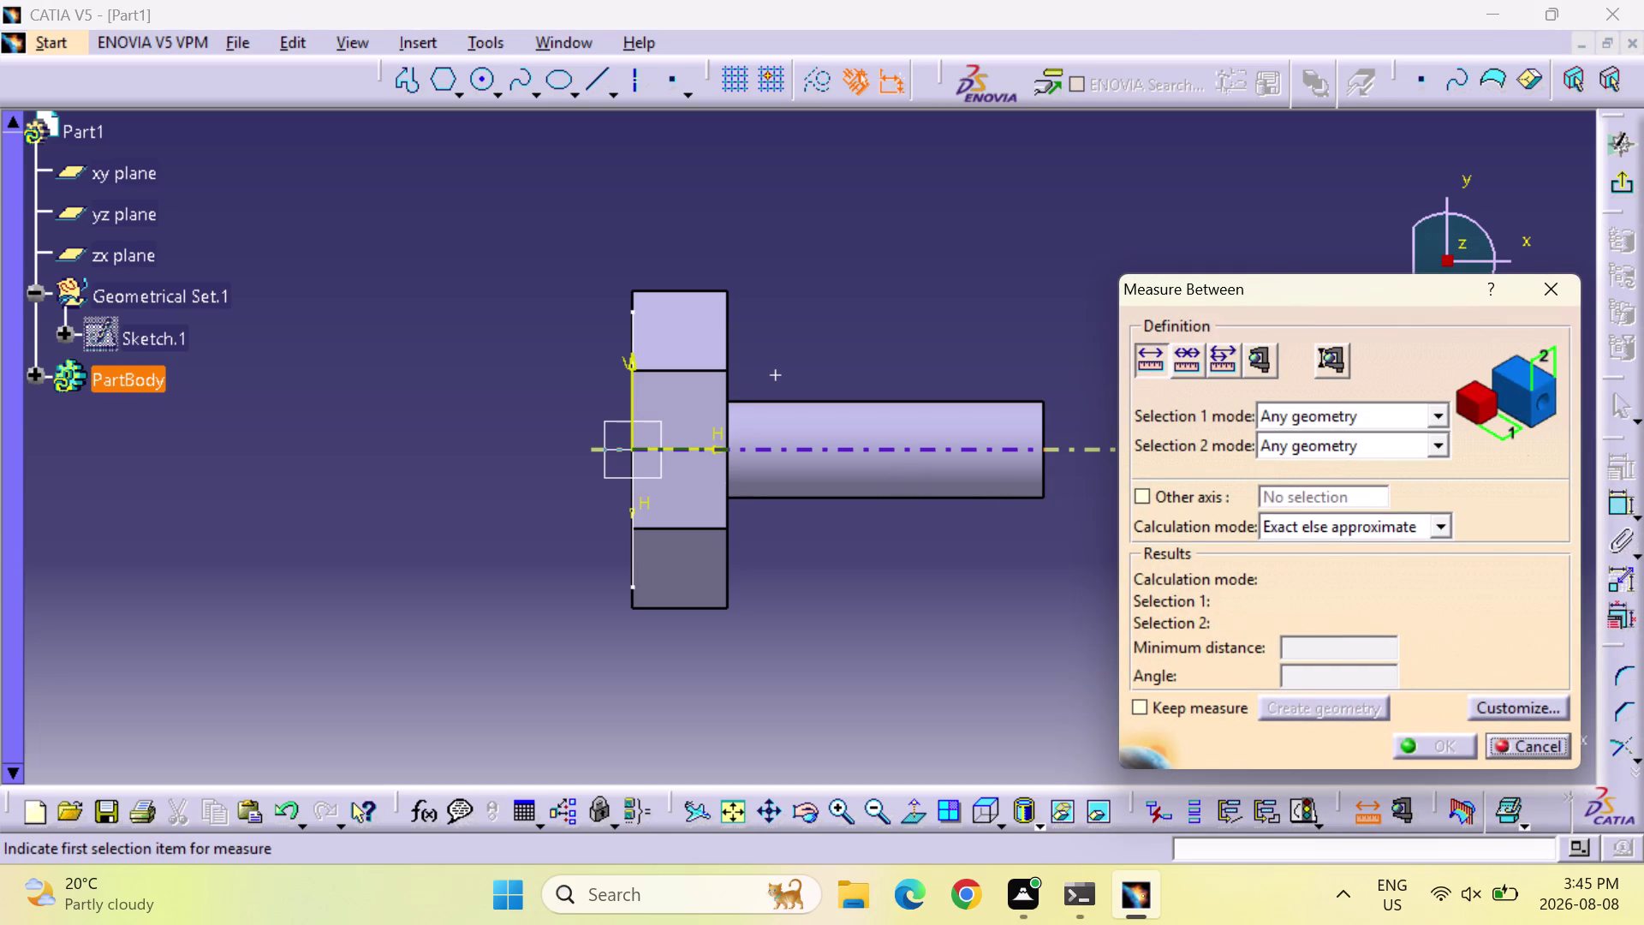
click(936, 447)
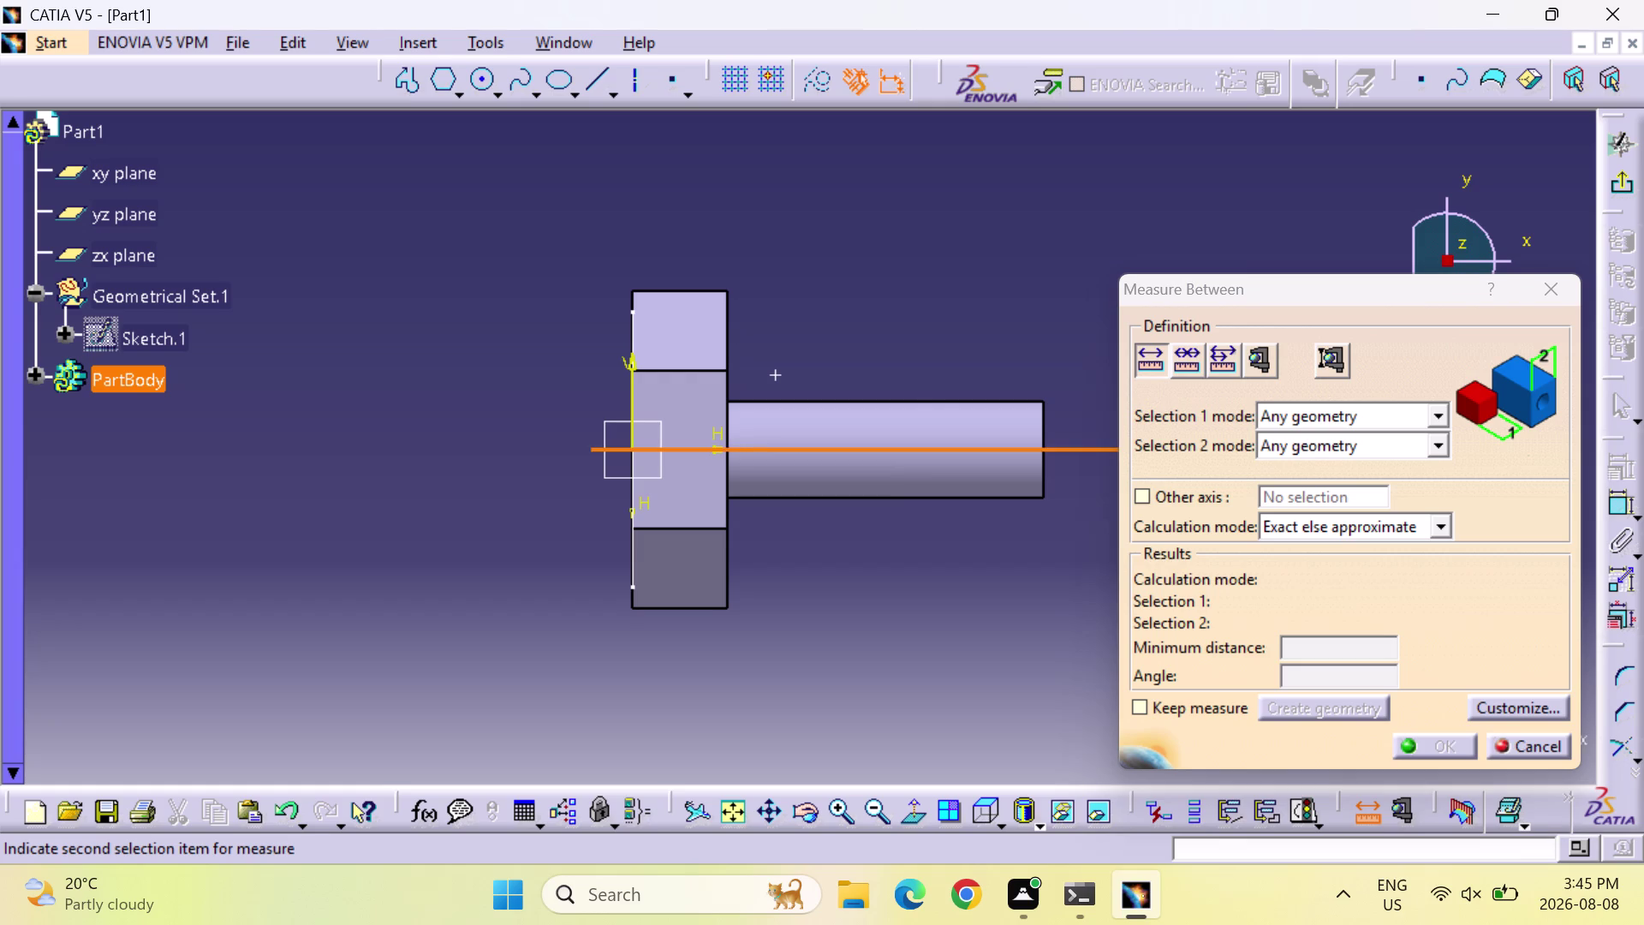
click(939, 408)
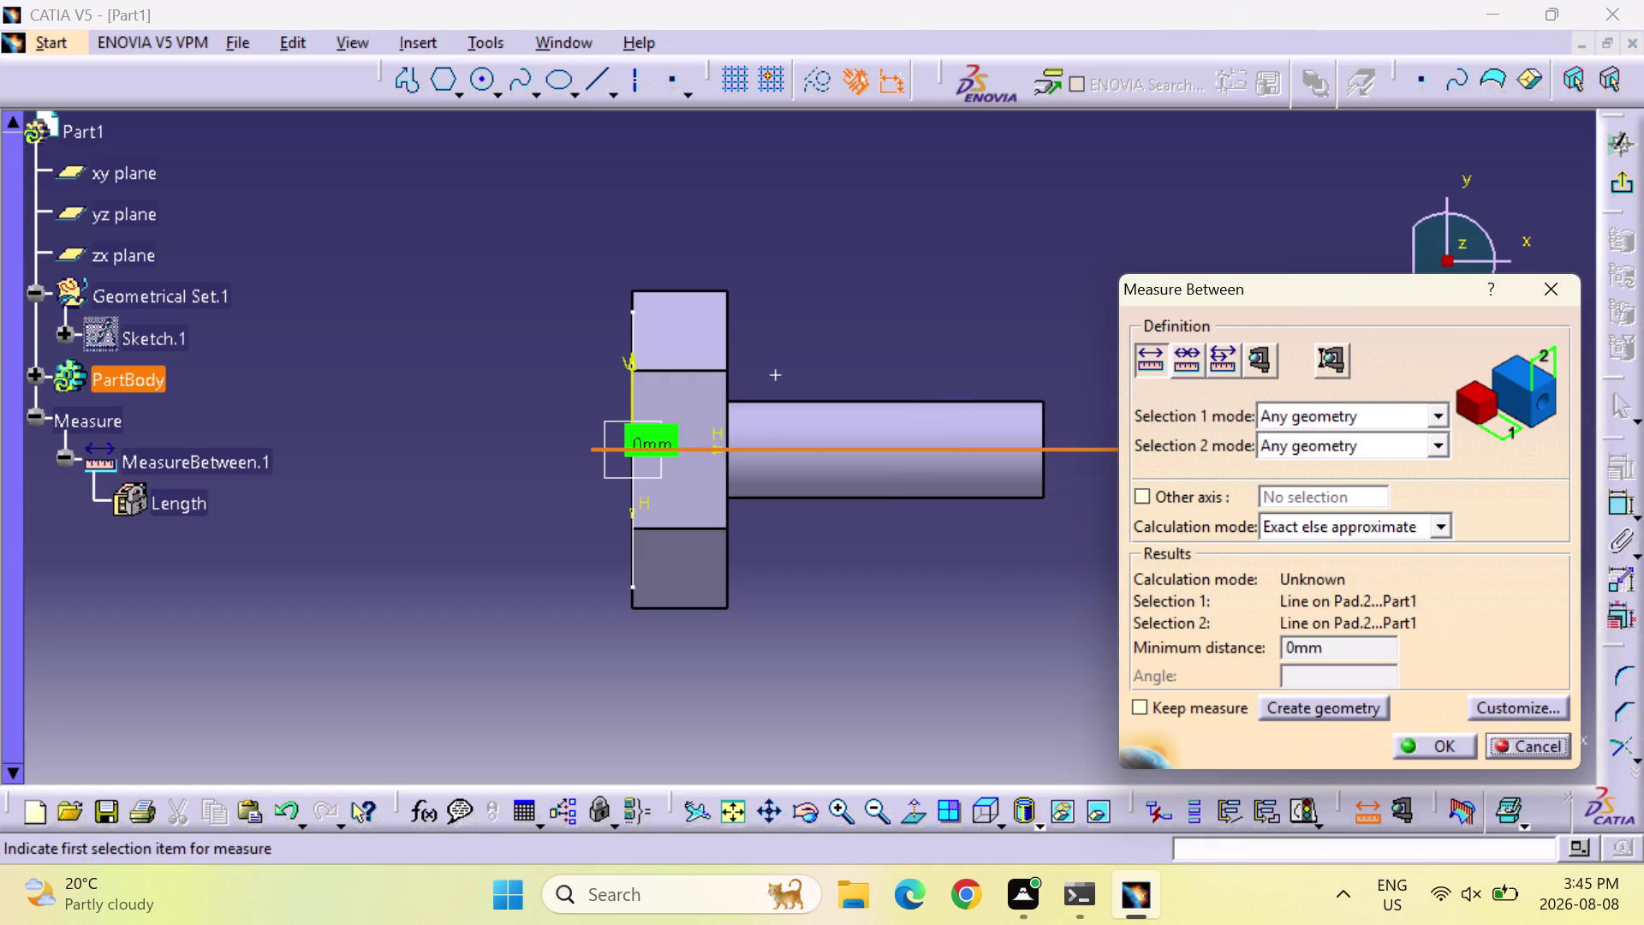
key(Escape)
key(Escape)
key(Escape)
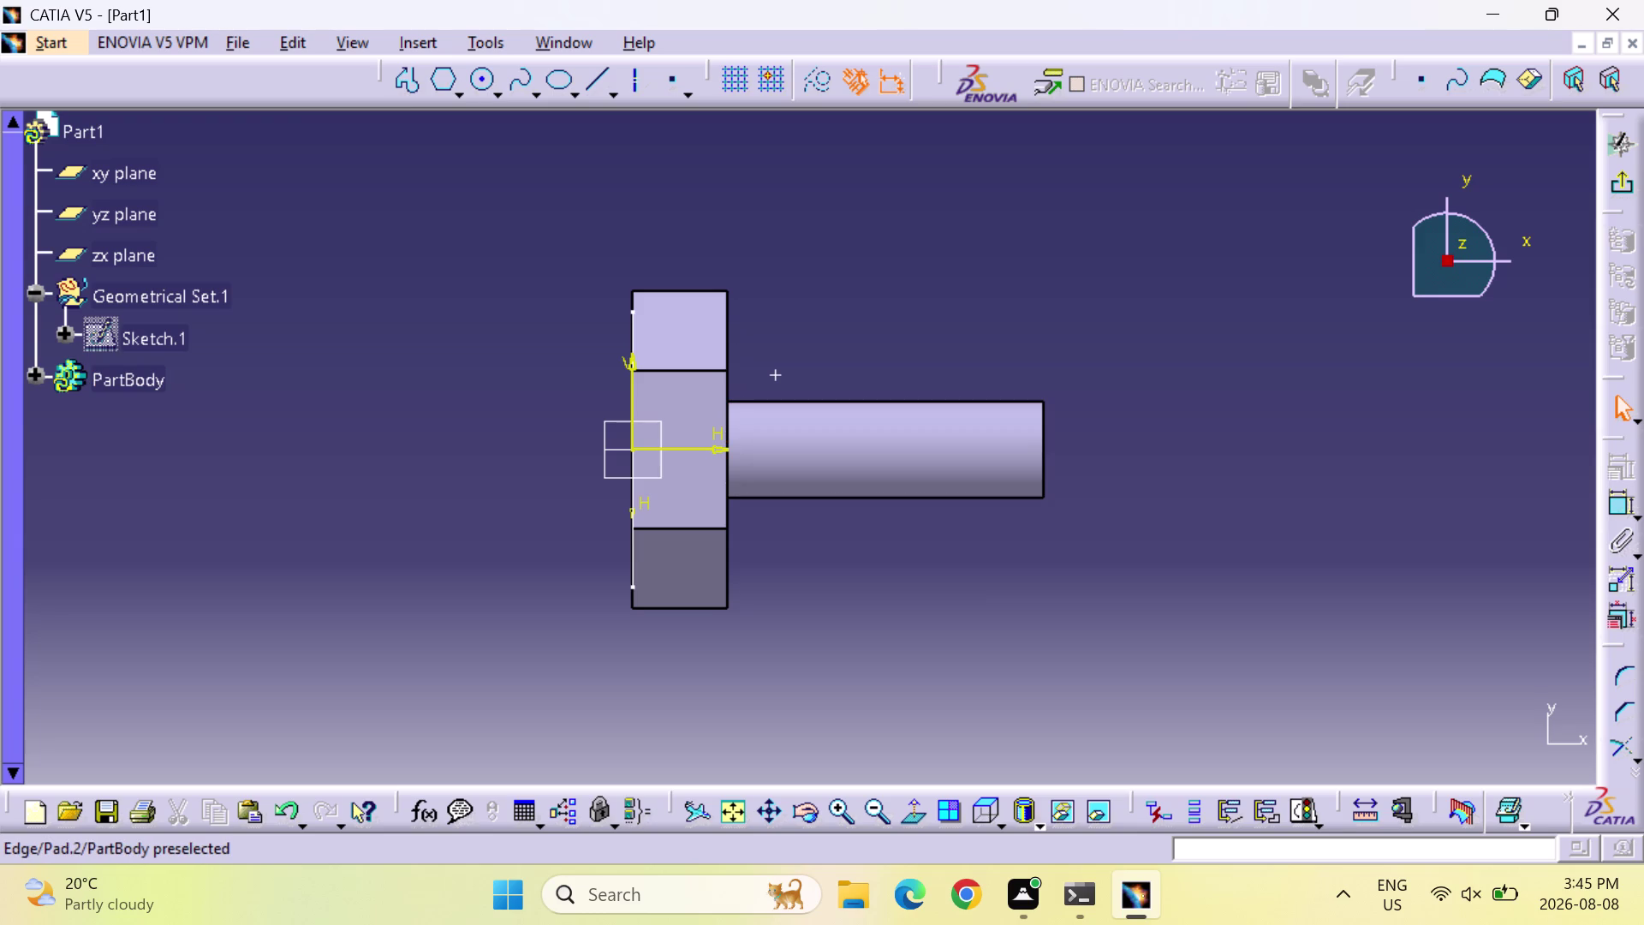
click(1619, 506)
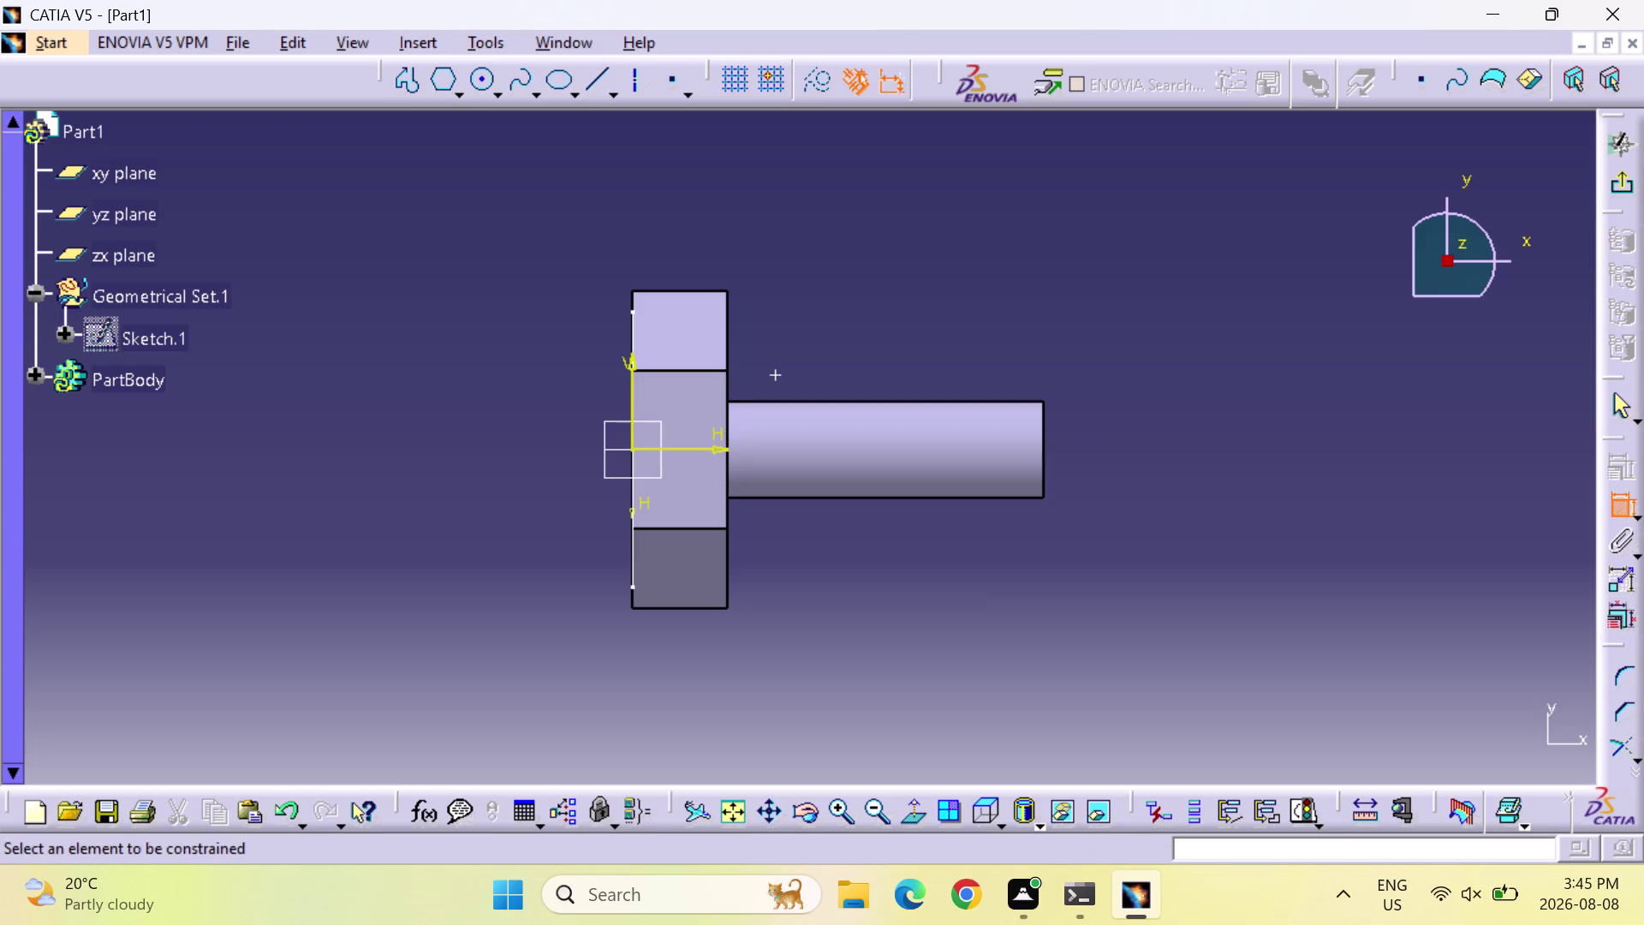
Dimension the point from the shank axis, setting it to 20 after a syntax error.
click(776, 373)
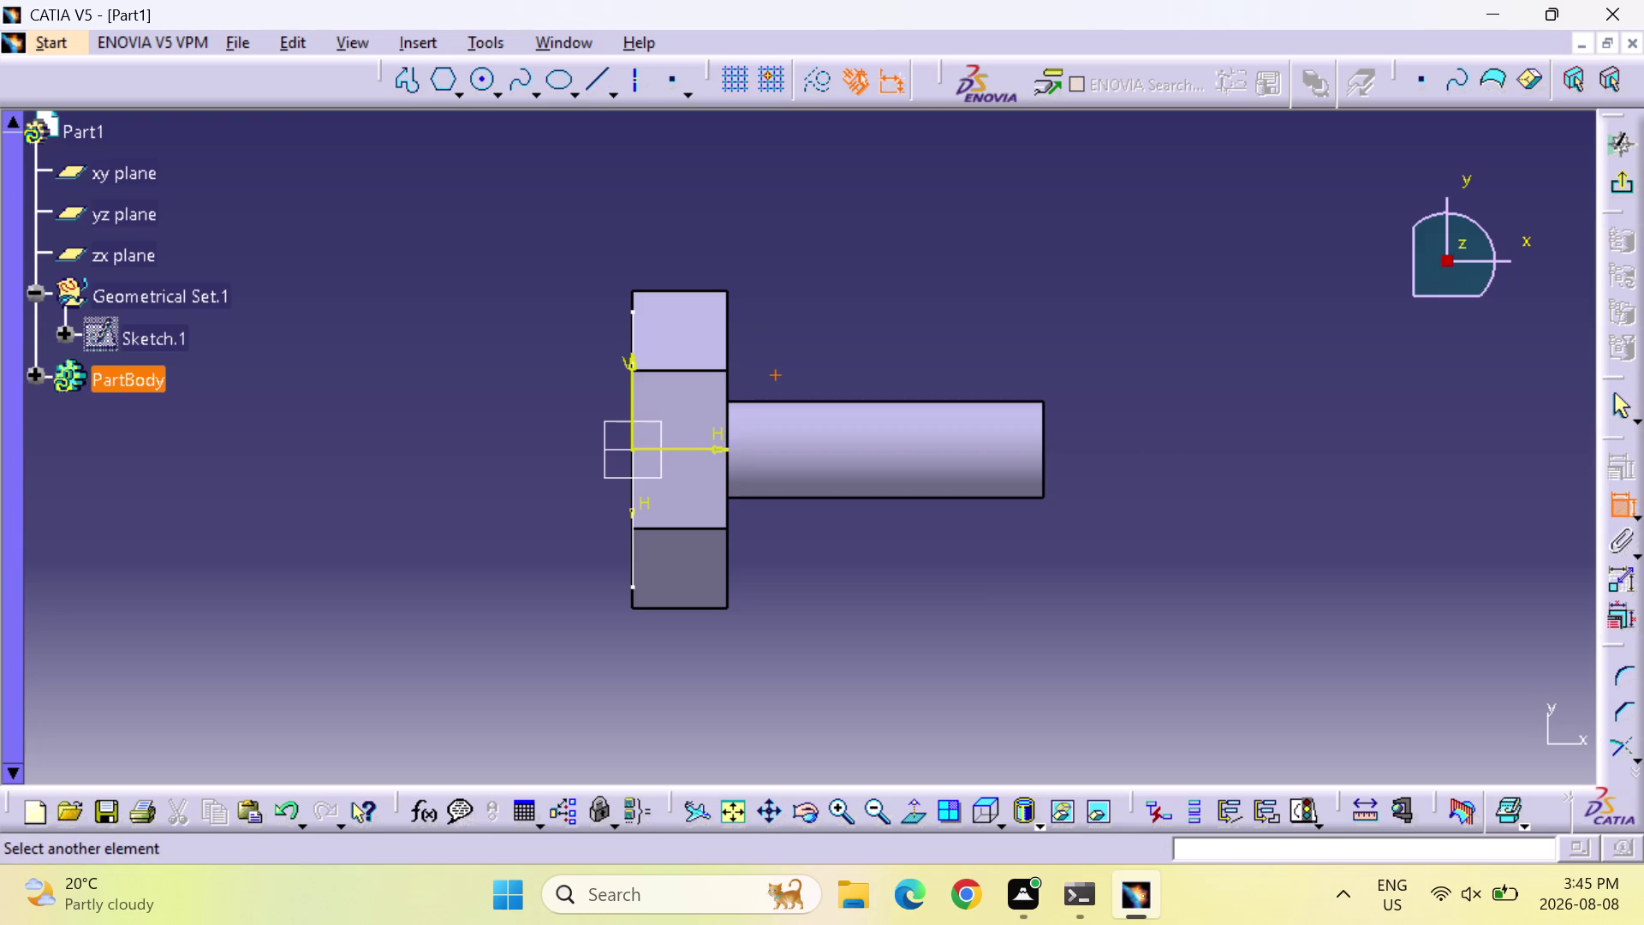
click(704, 445)
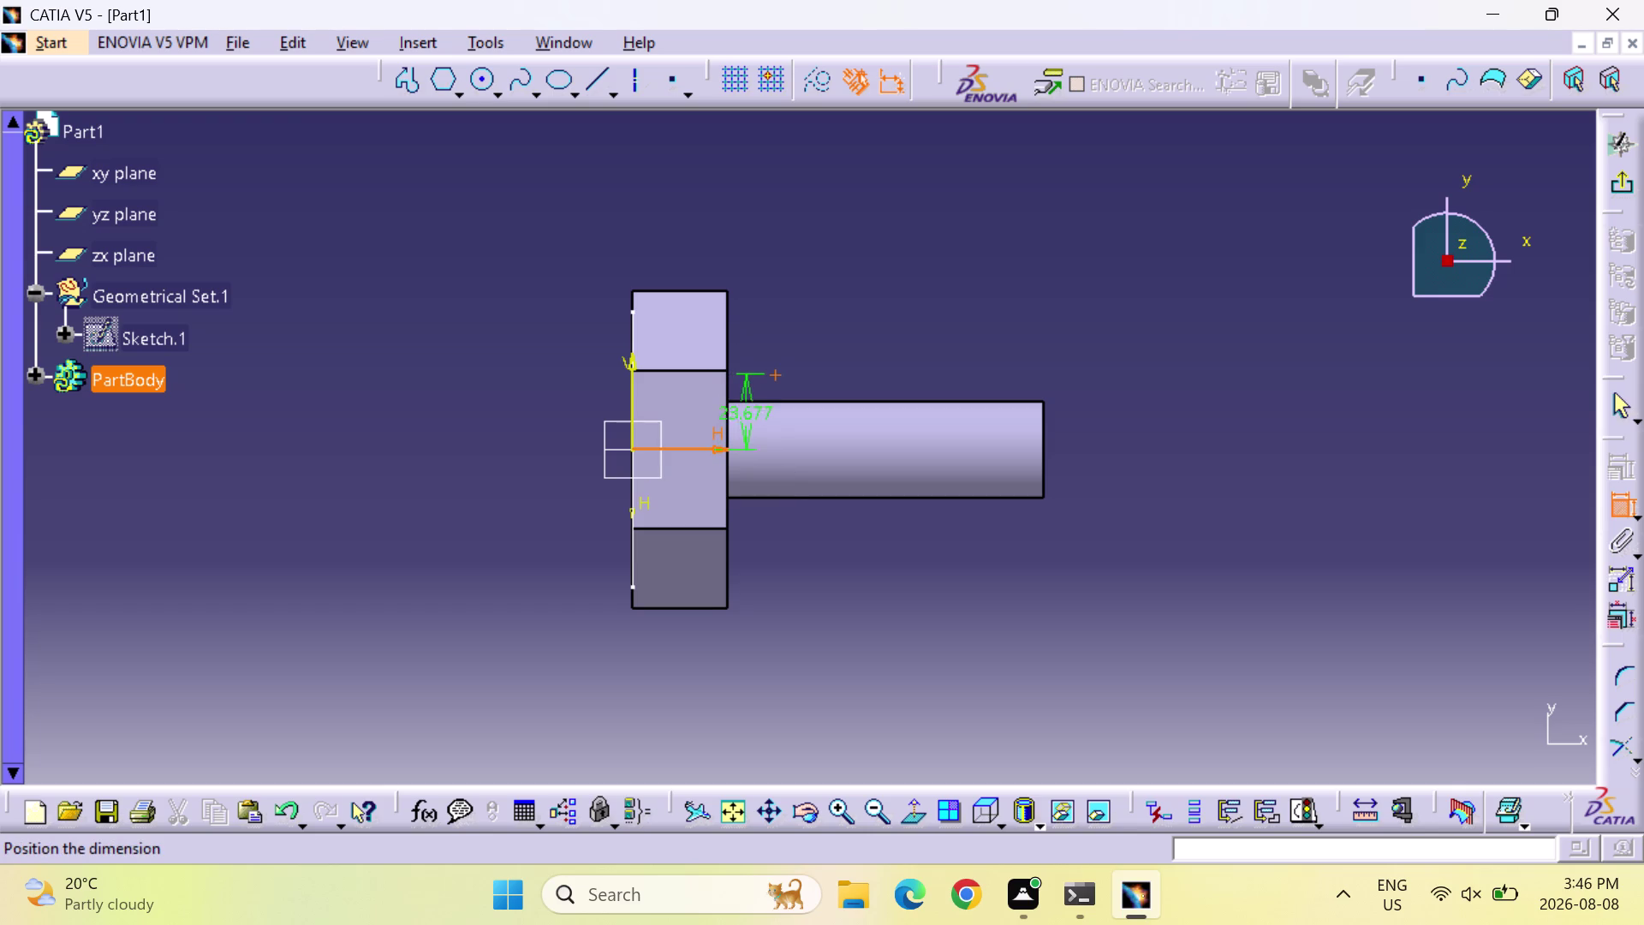
click(756, 431)
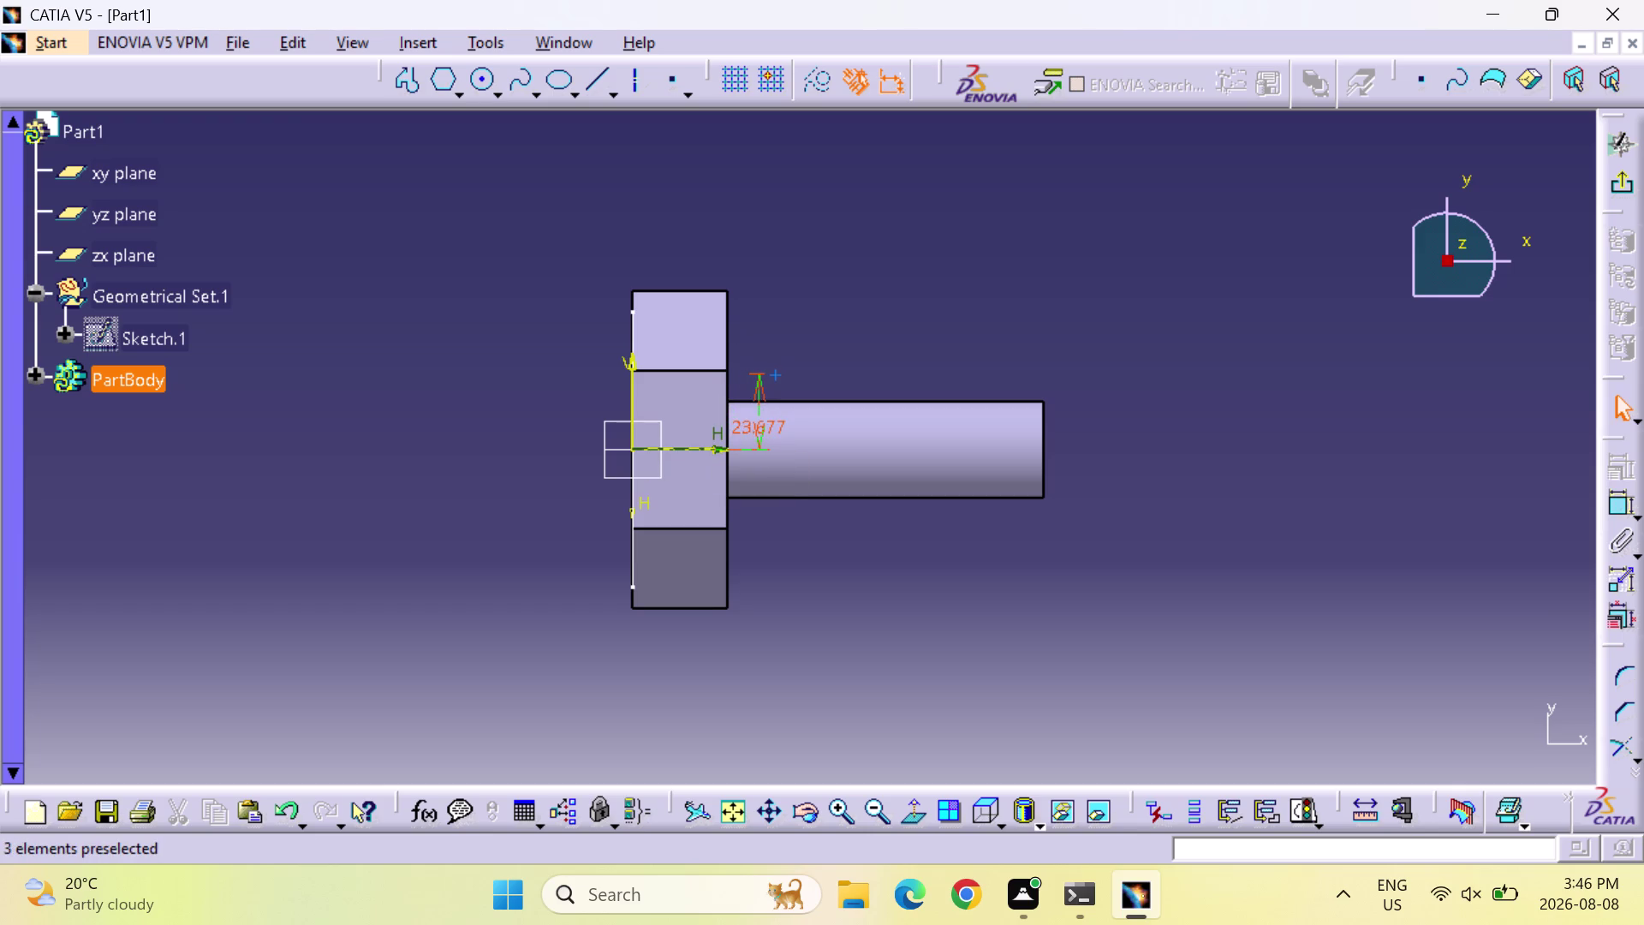
double_click(758, 426)
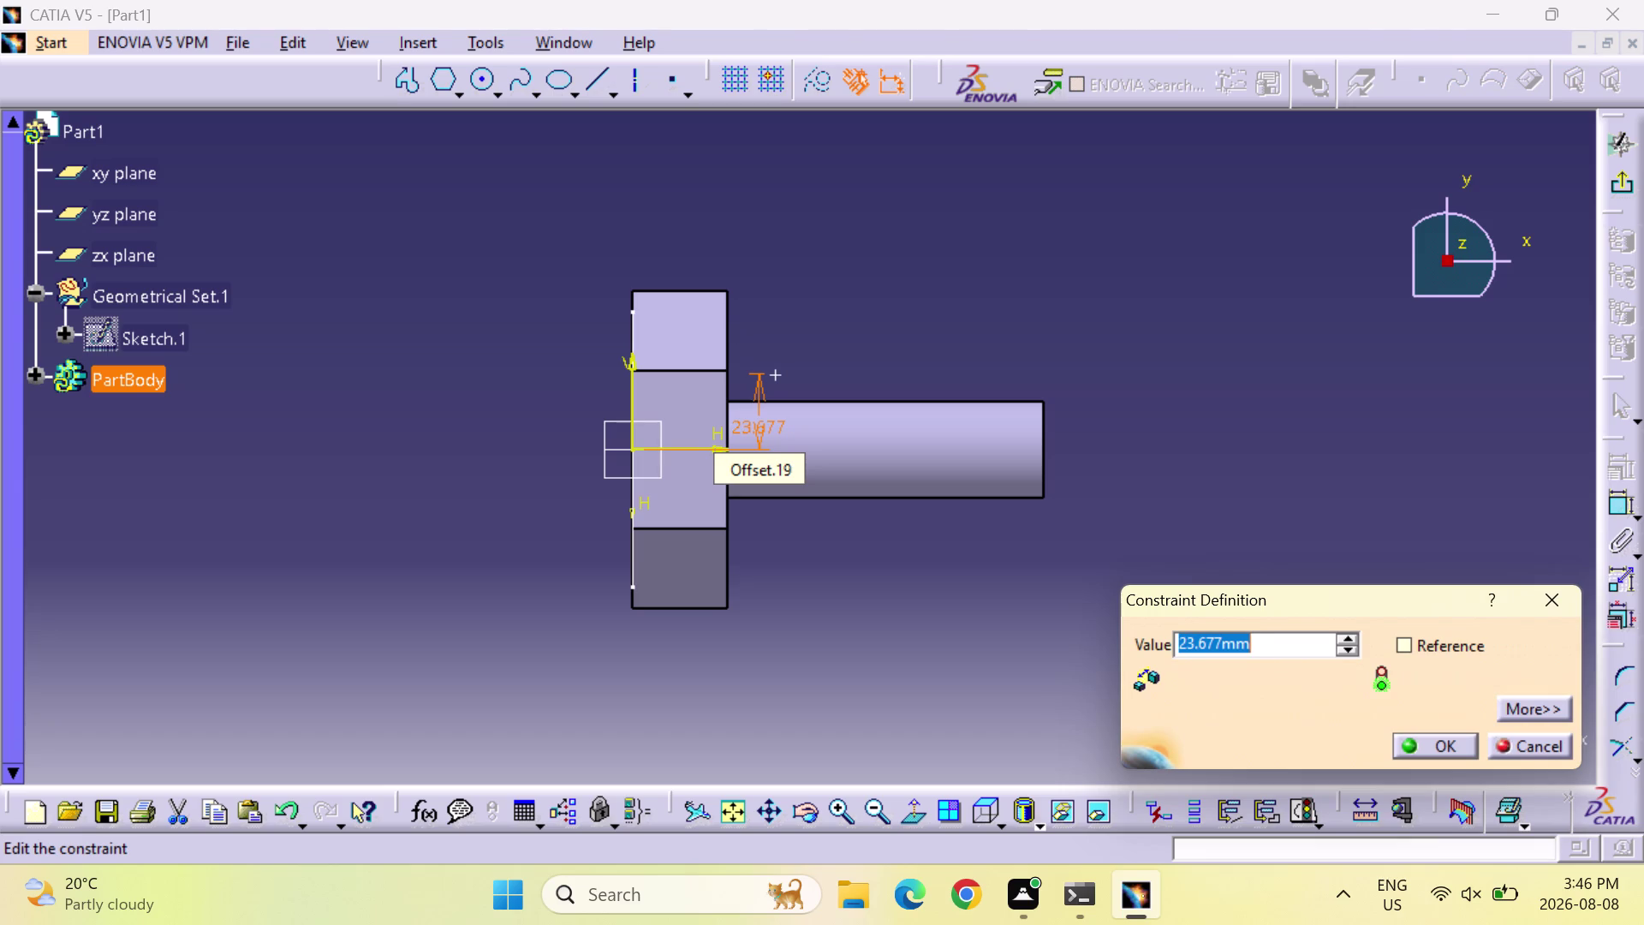
click(757, 426)
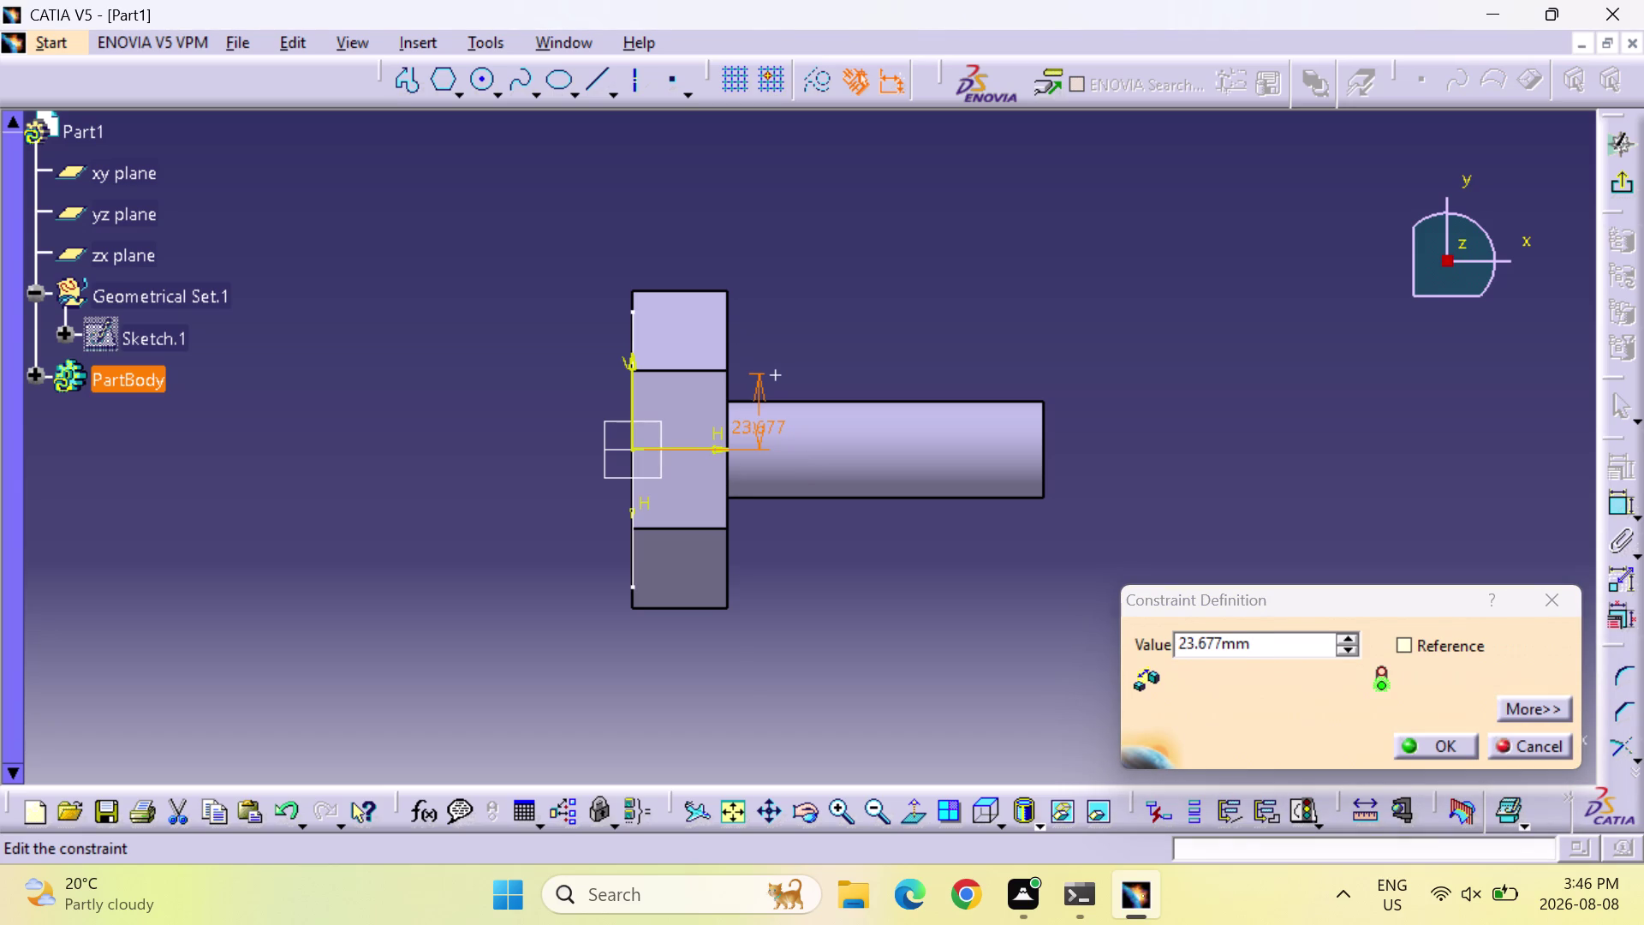
text(2)
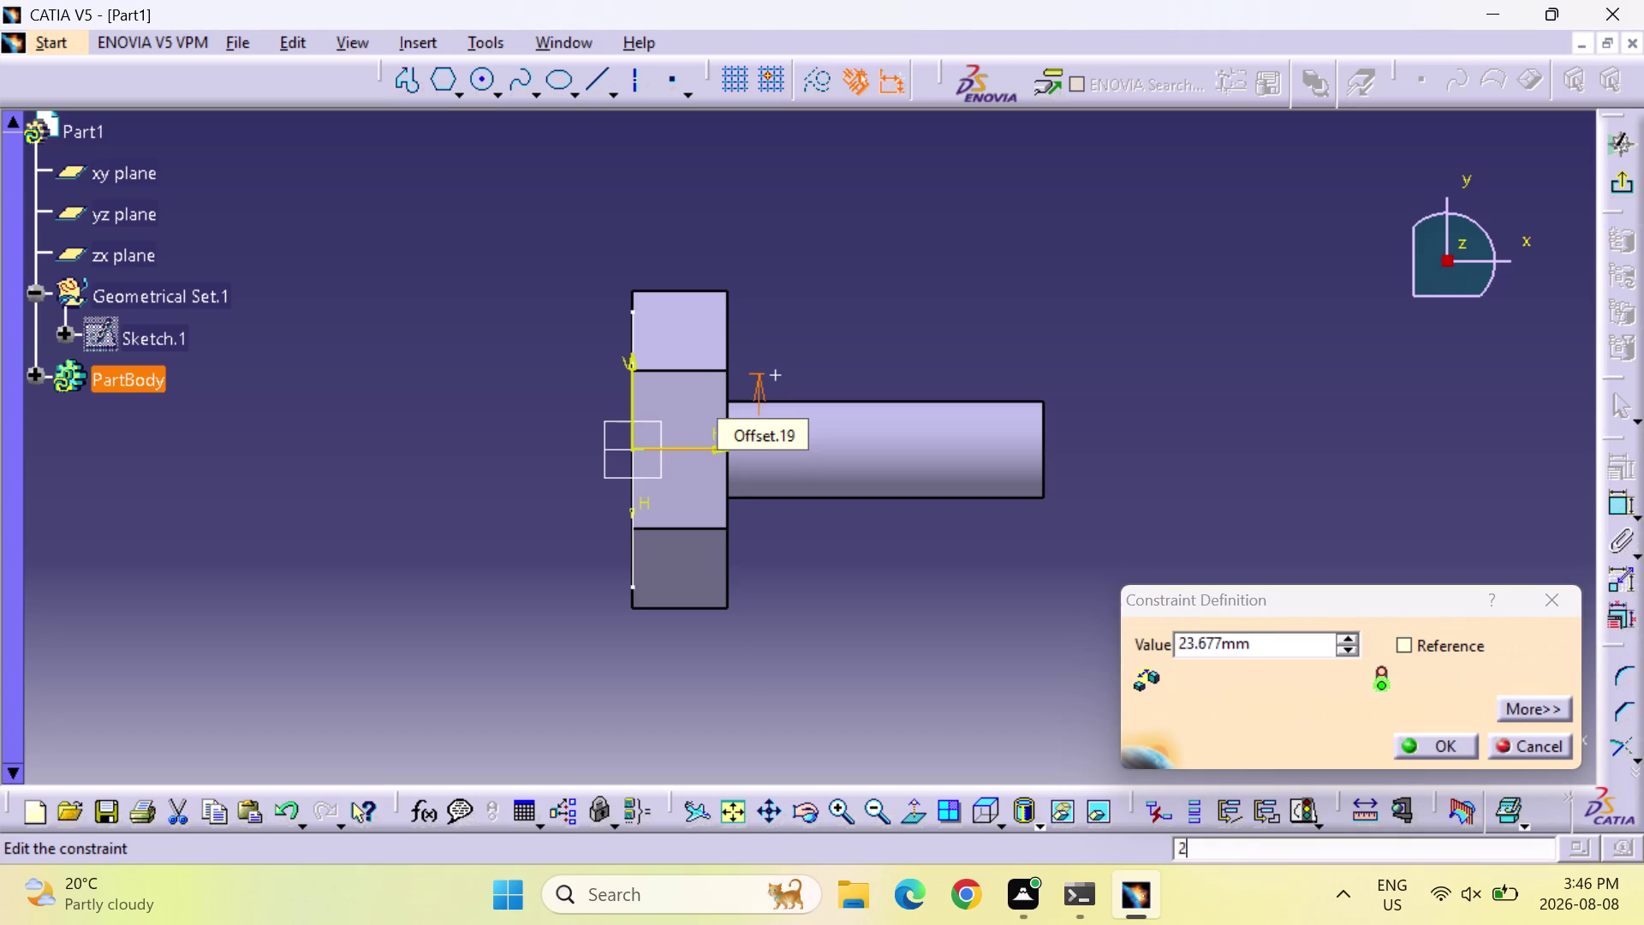
text(0)
key(Return)
click(820, 486)
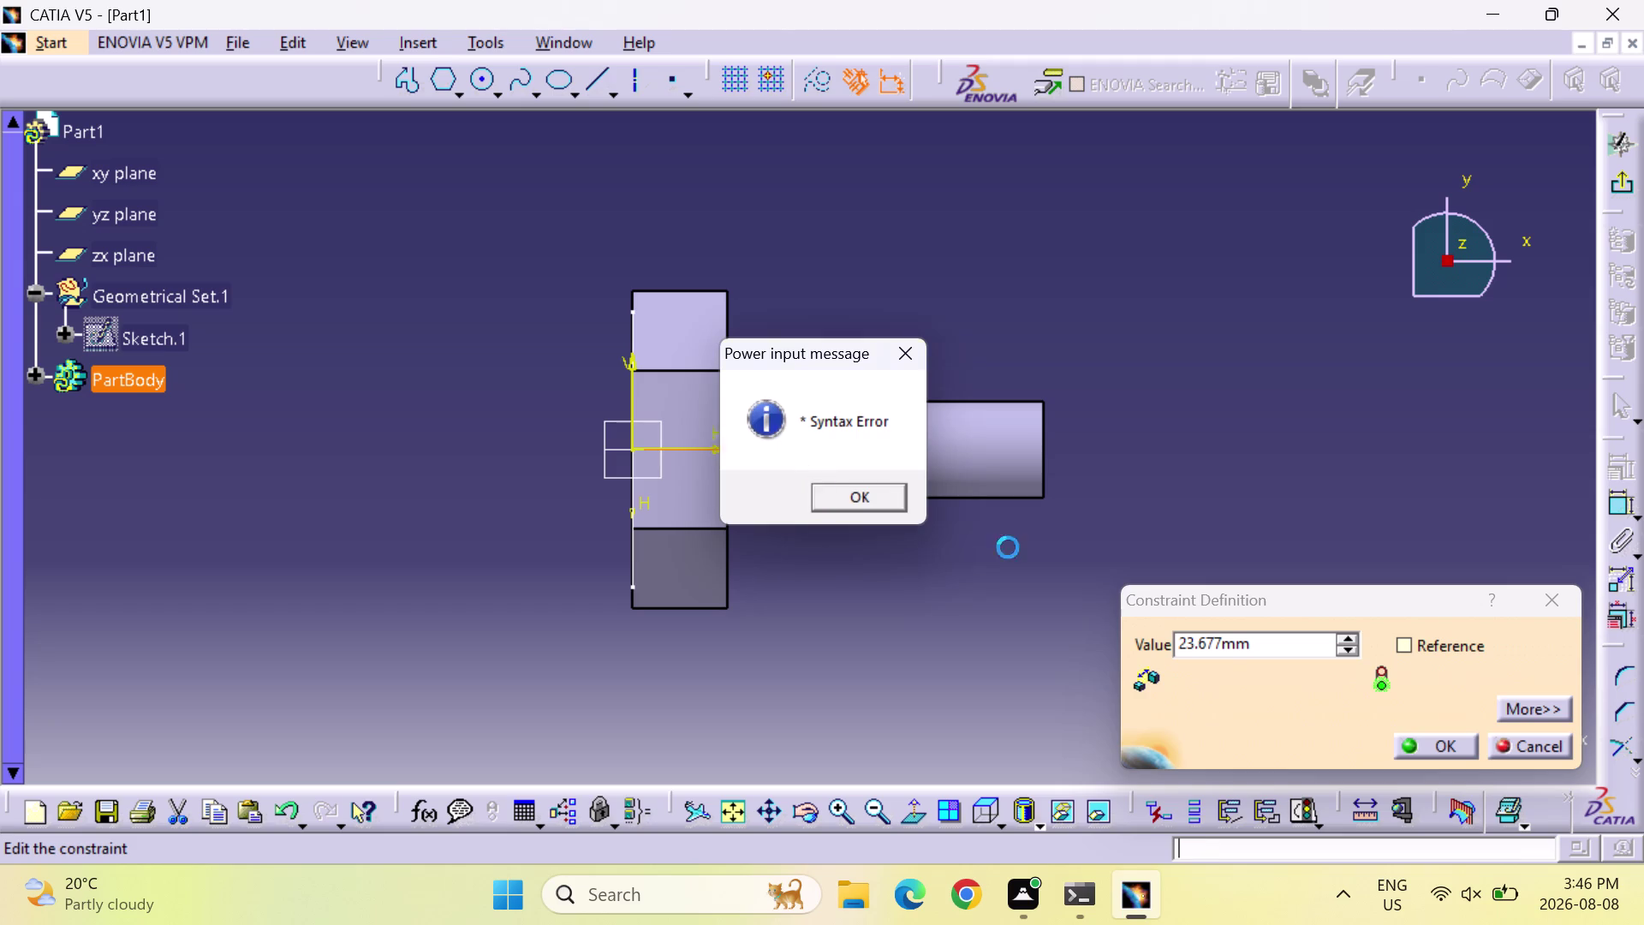
double_click(1260, 644)
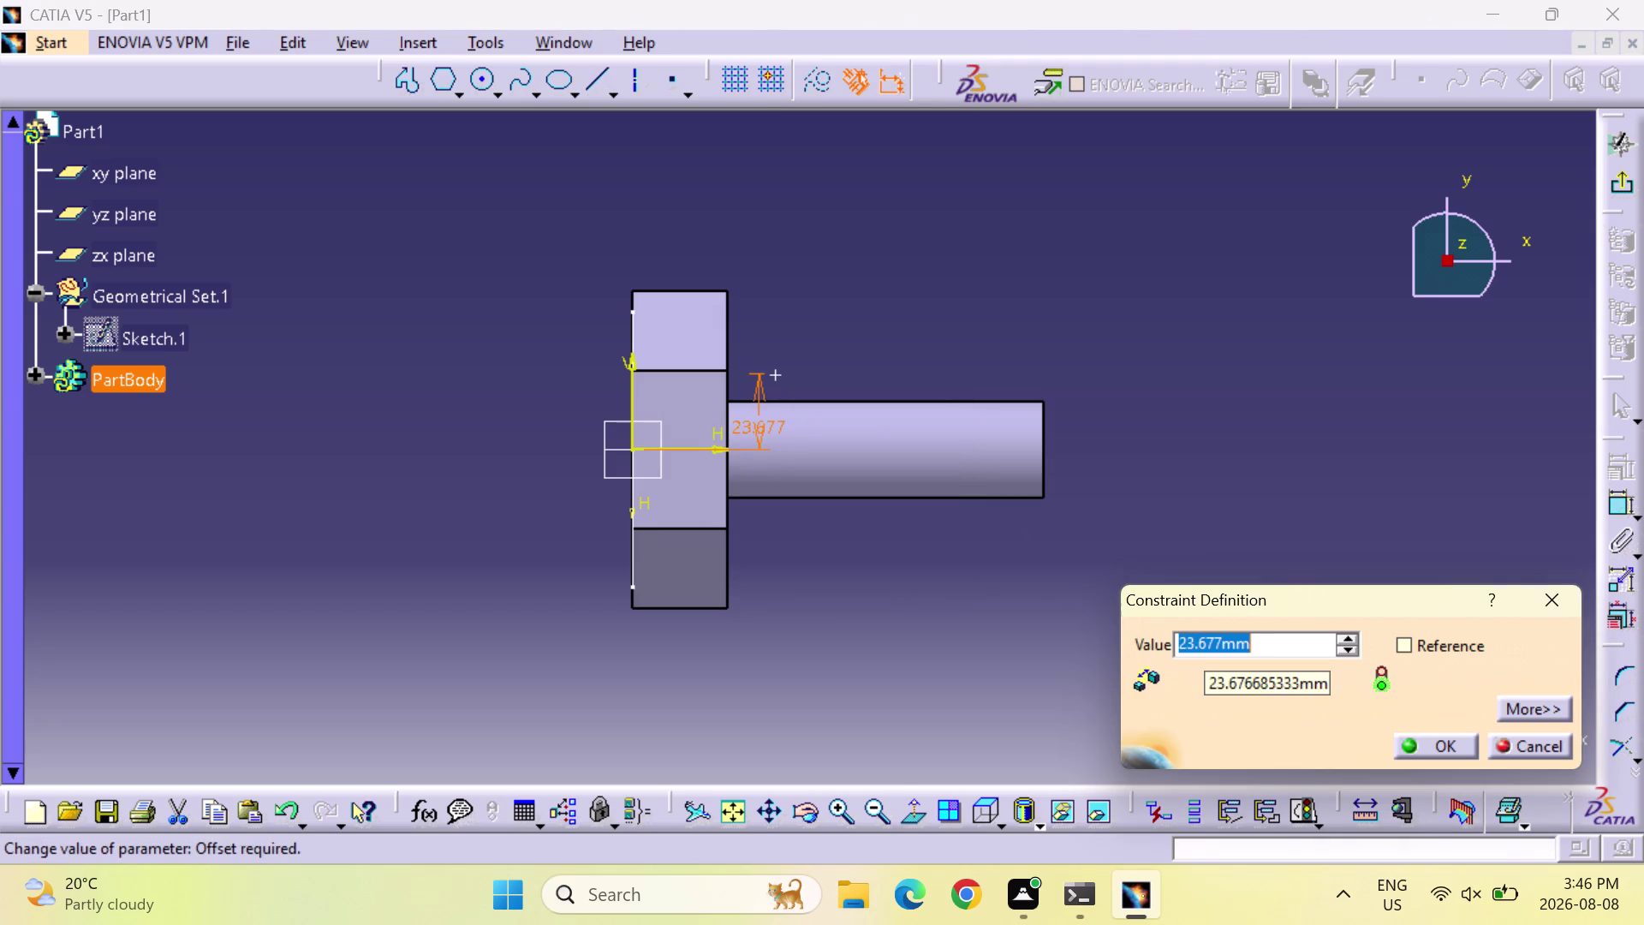
text(20)
key(Return)
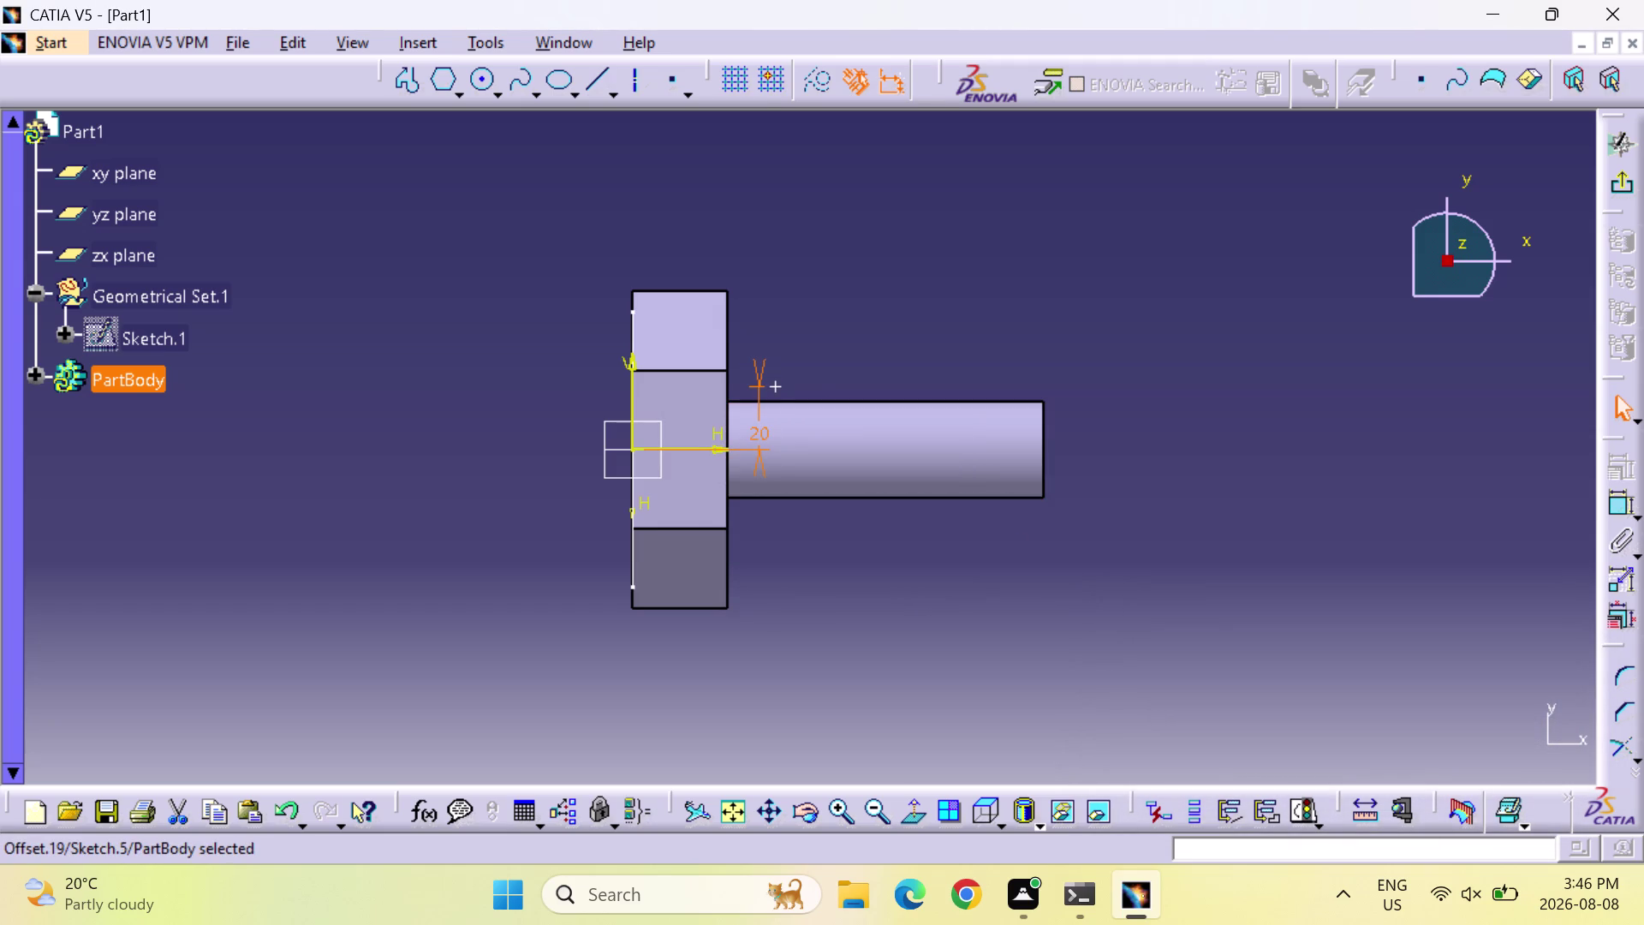
Change the point-to-axis dimension to 15.
double_click(766, 429)
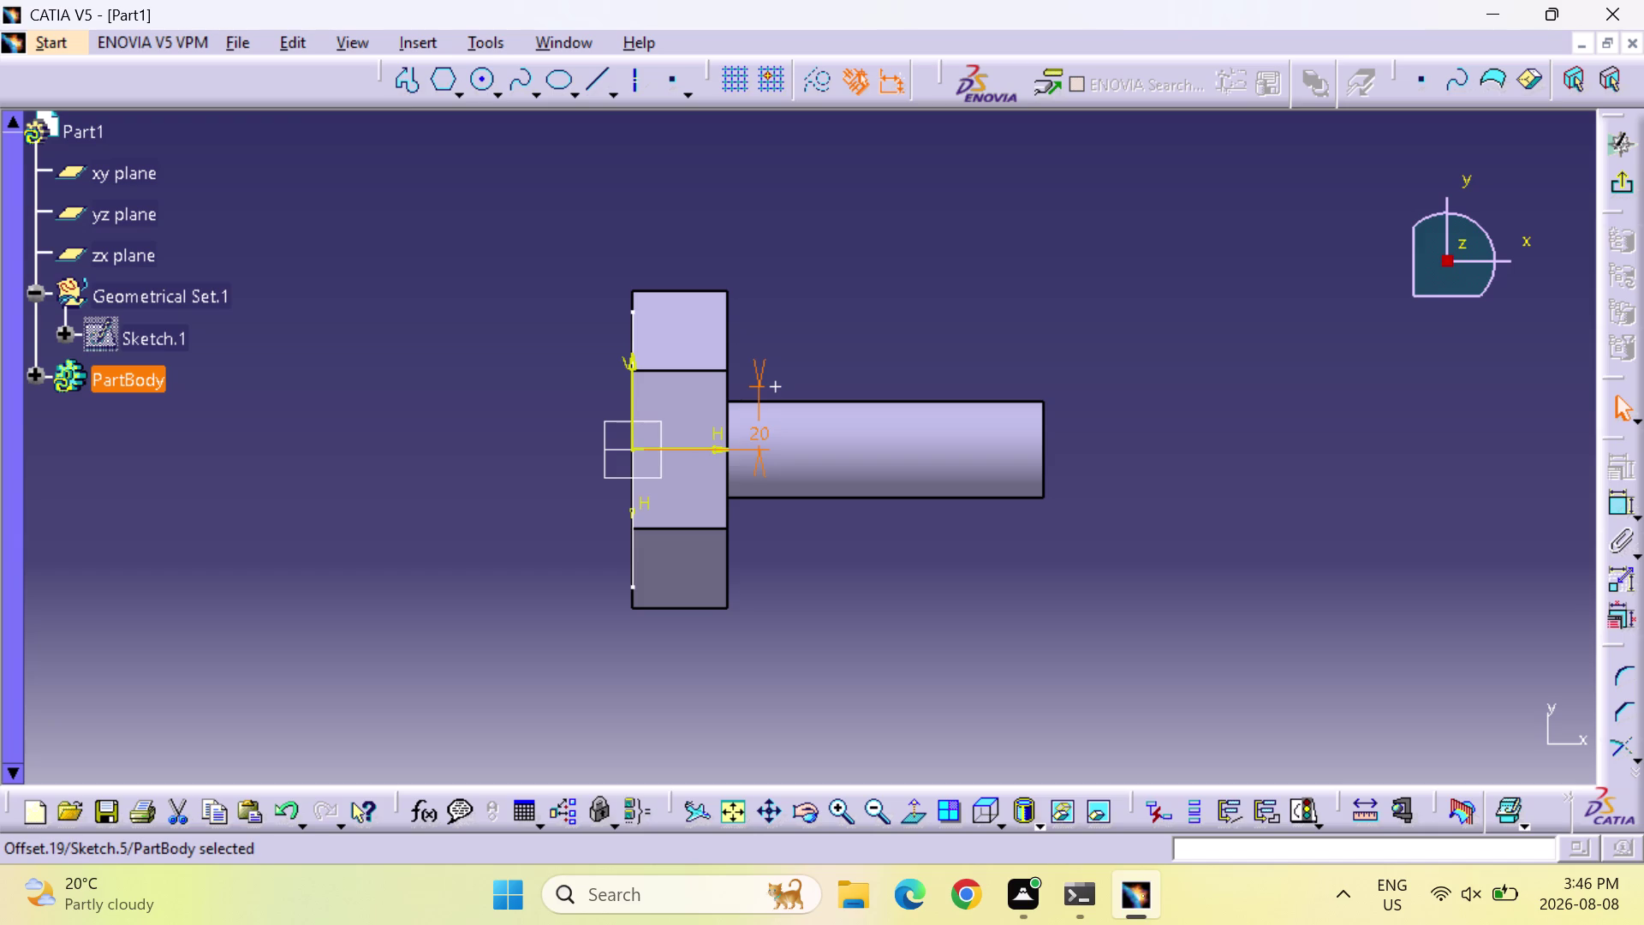
double_click(768, 429)
key(1)
key(5)
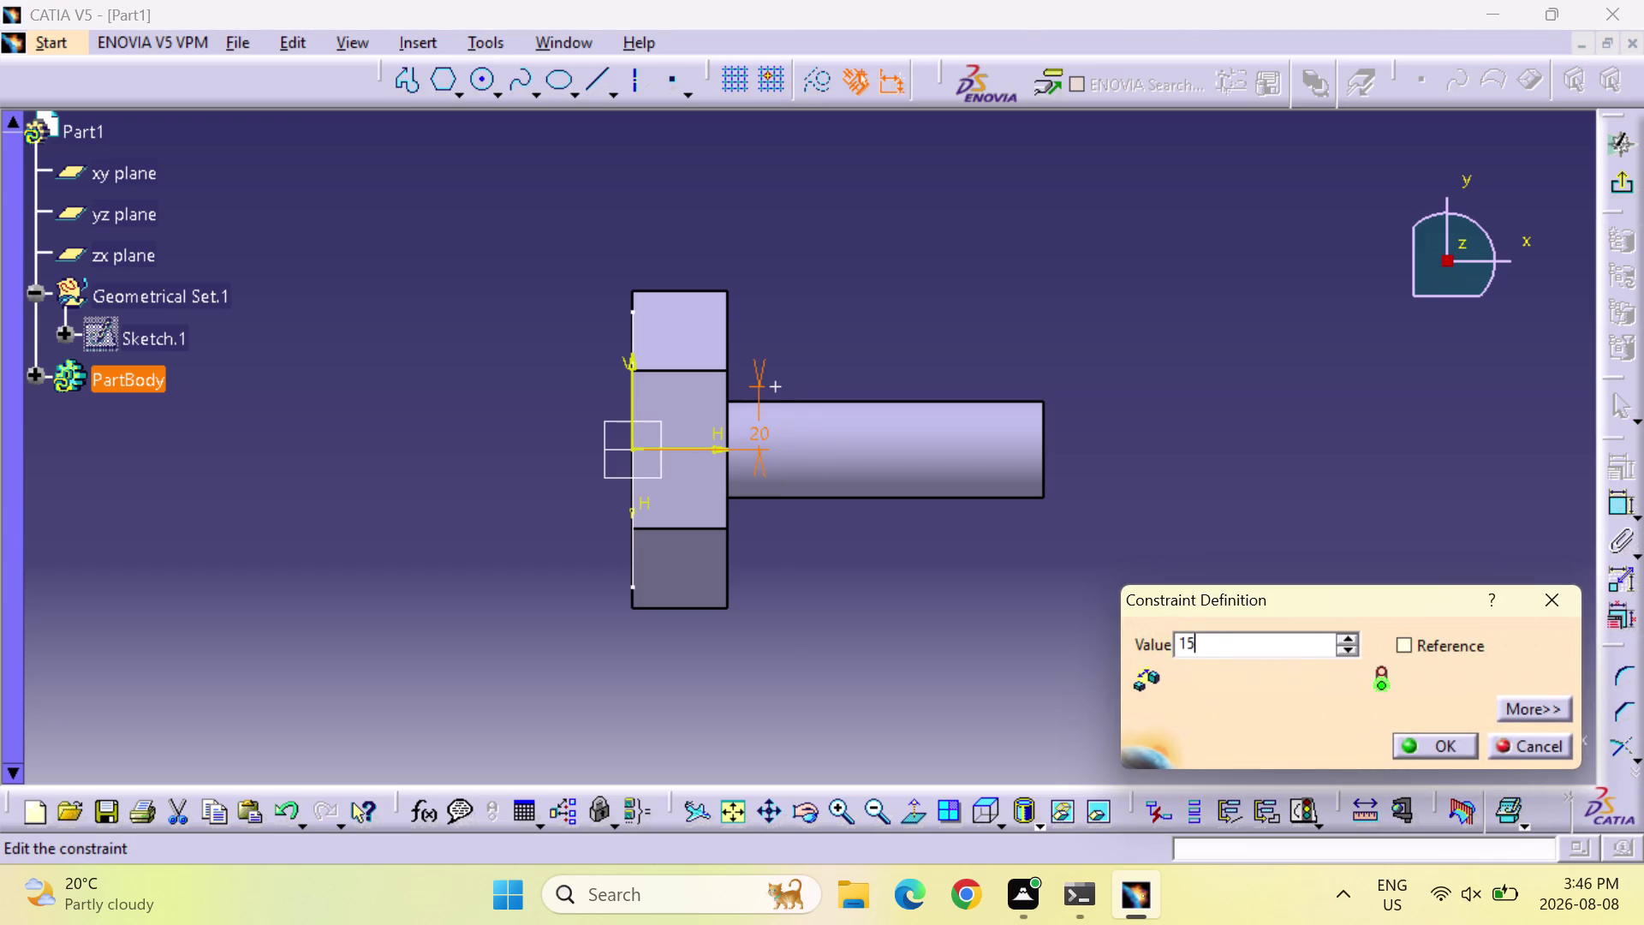
key(Return)
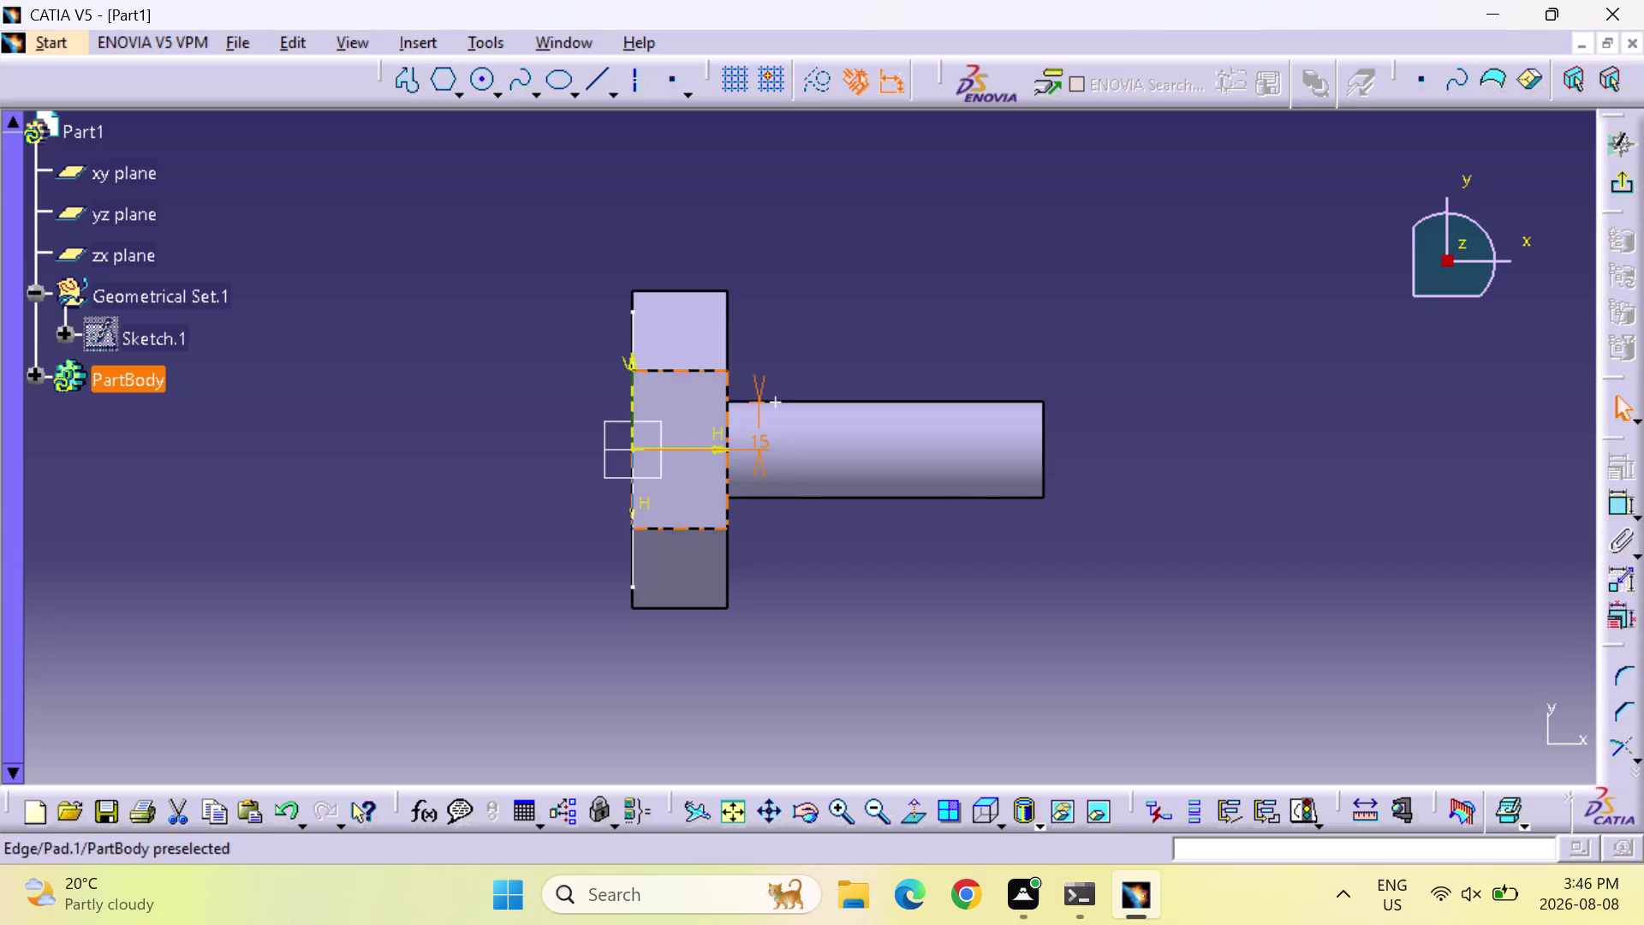
Add a 30 mm dimension from the point to the head's outer face and exit the sketch.
click(1625, 499)
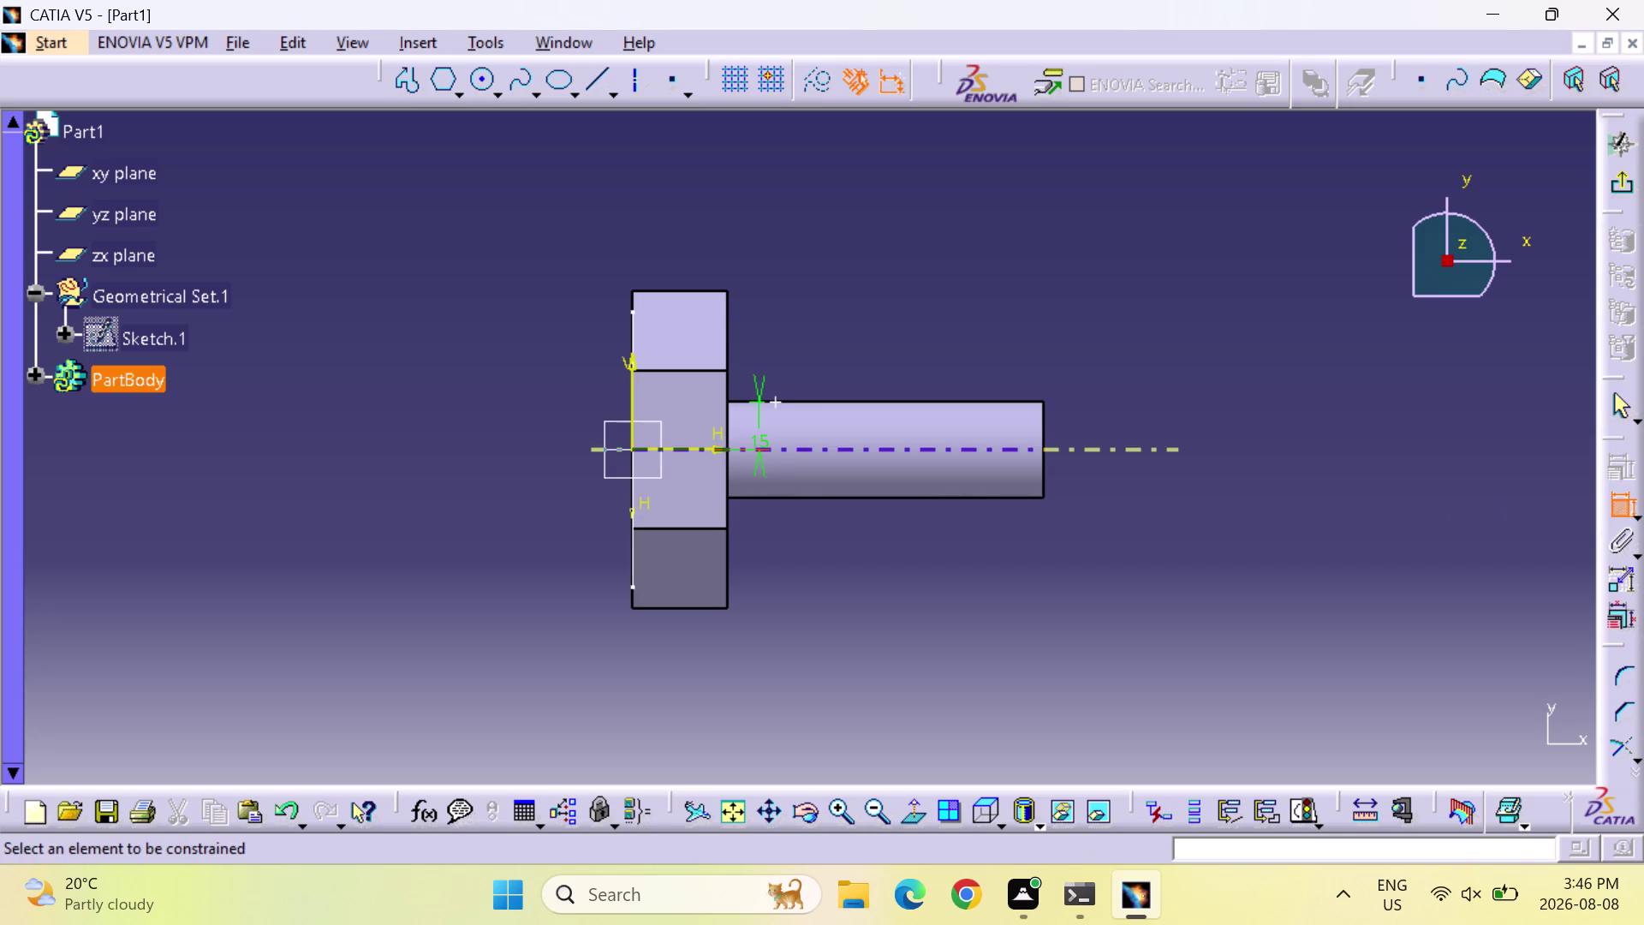
click(774, 400)
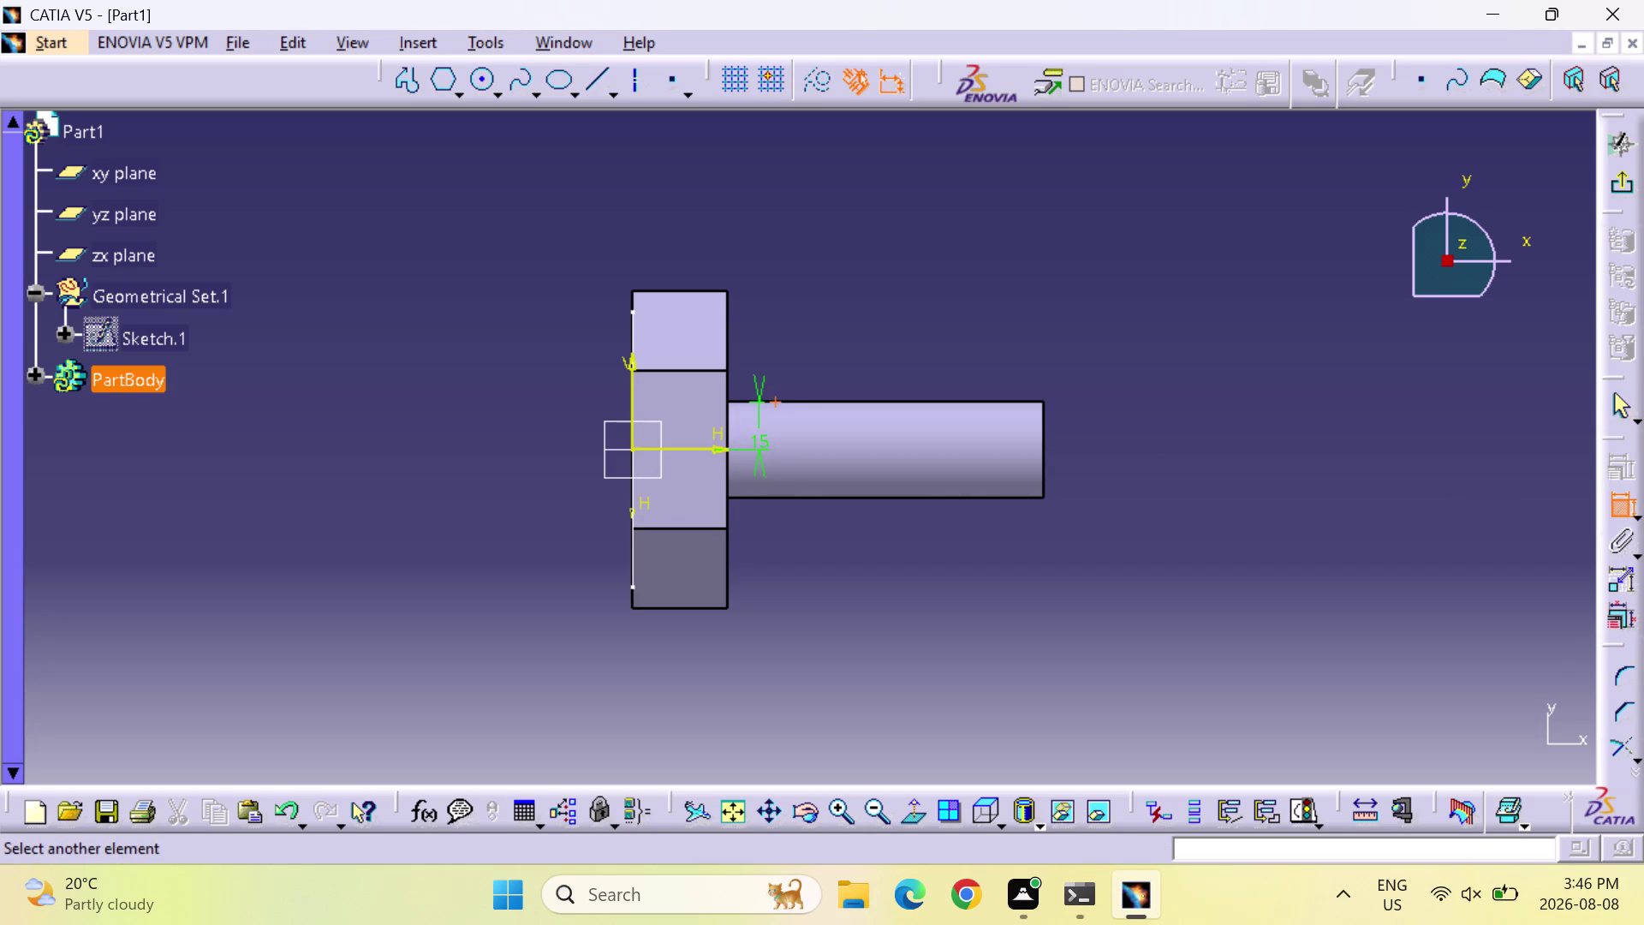
click(628, 406)
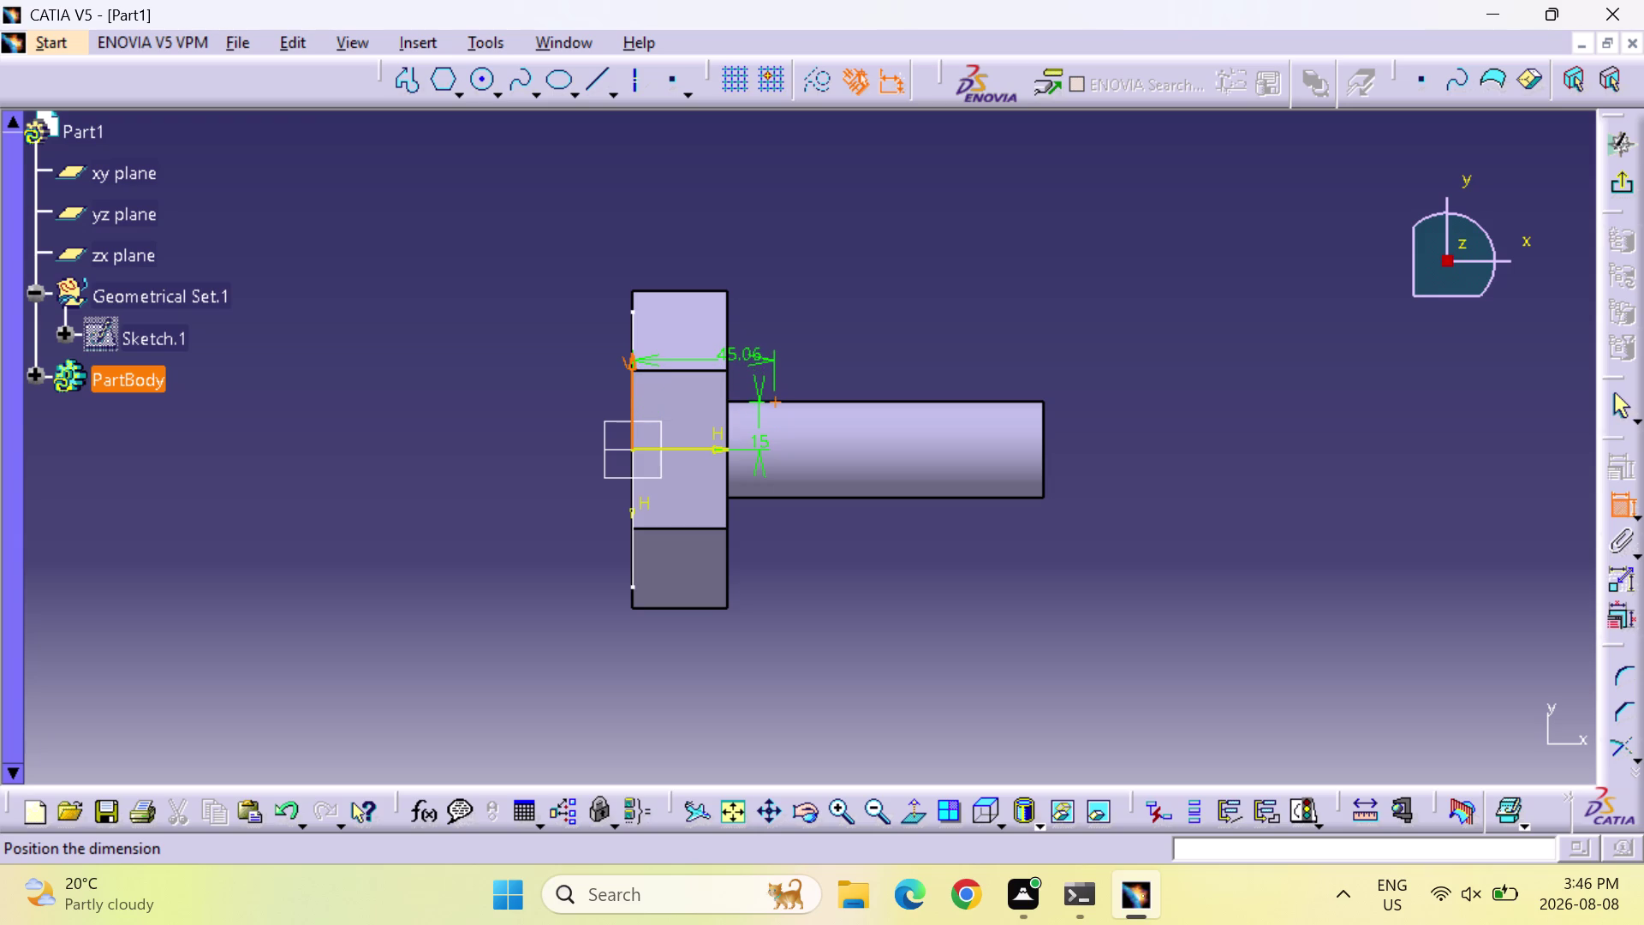
click(739, 361)
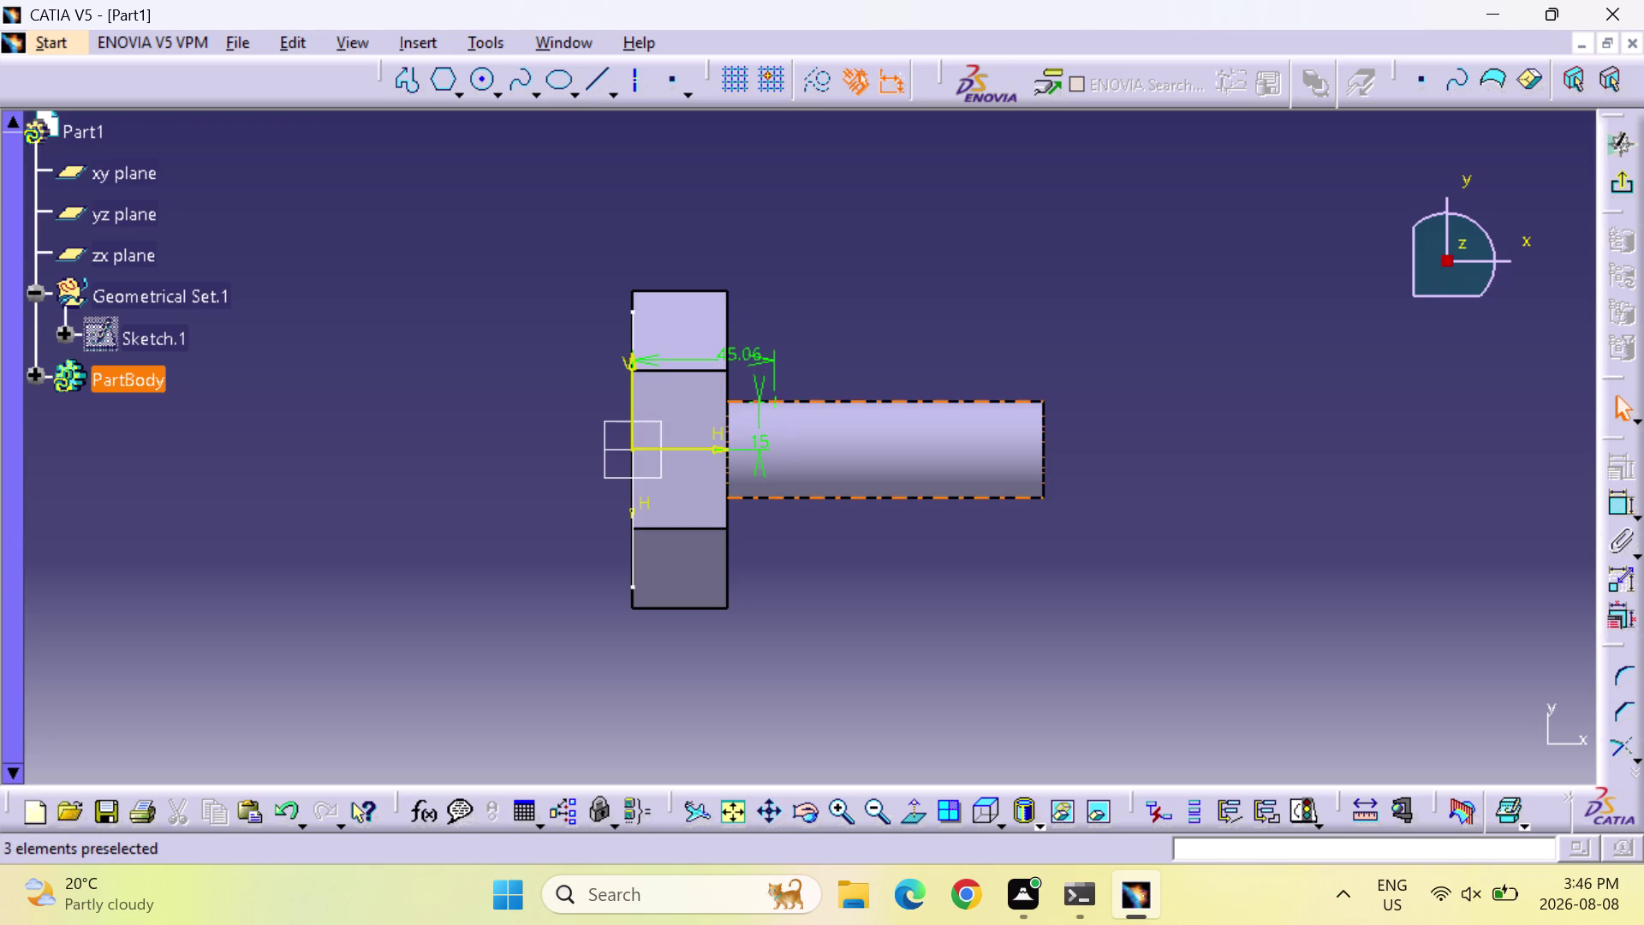
double_click(740, 355)
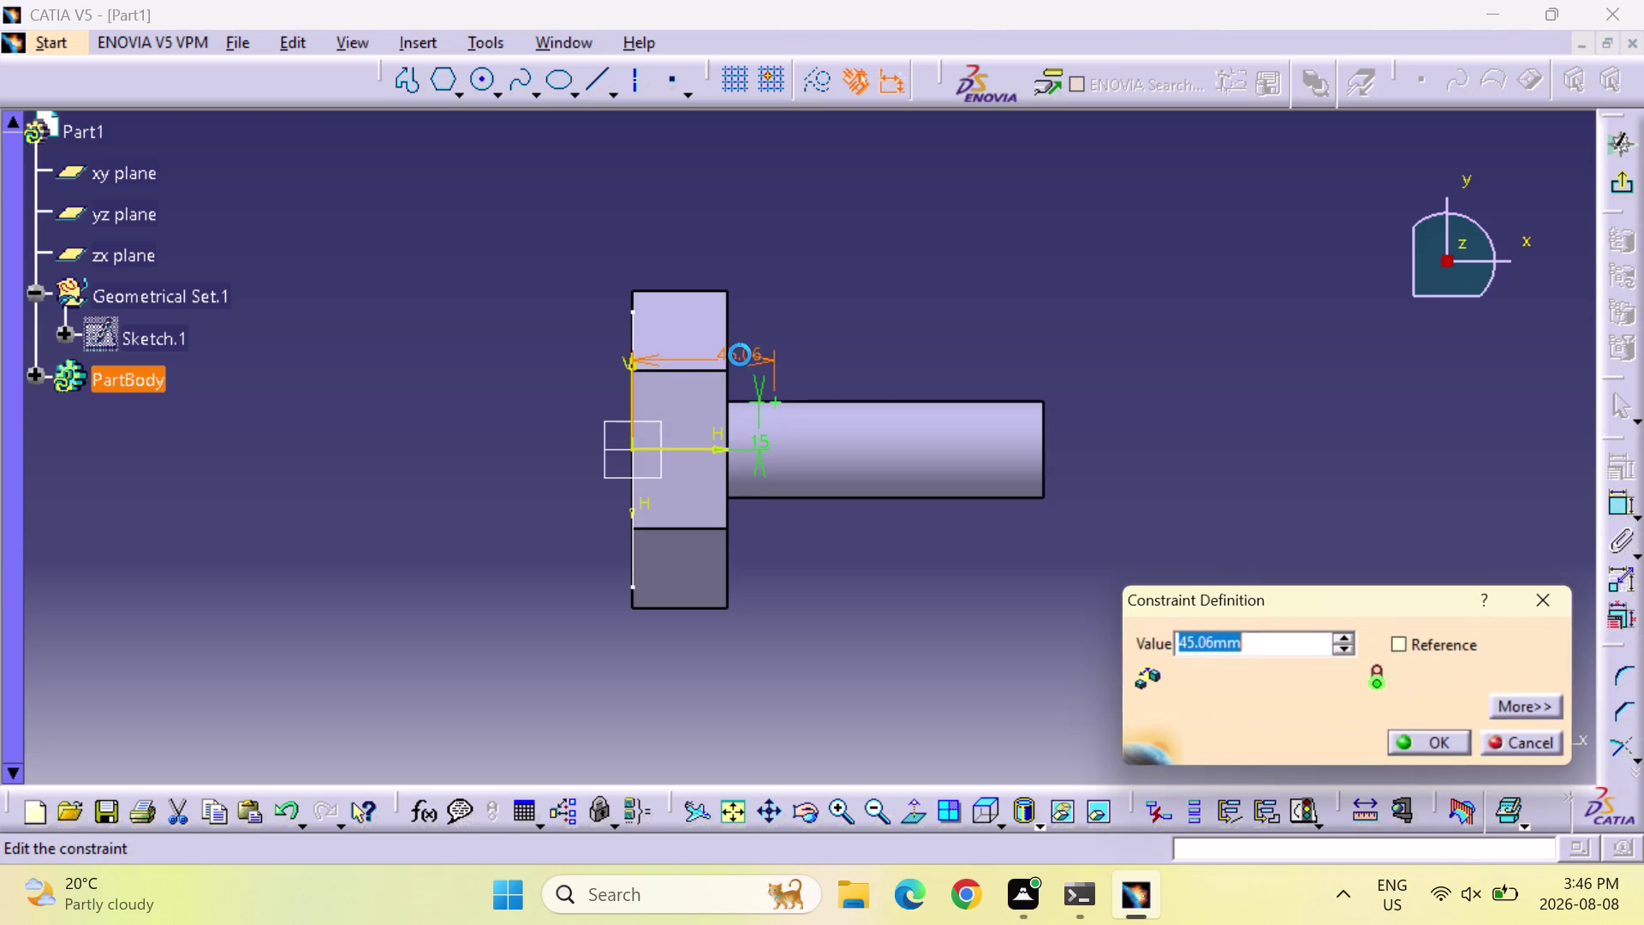
text(30)
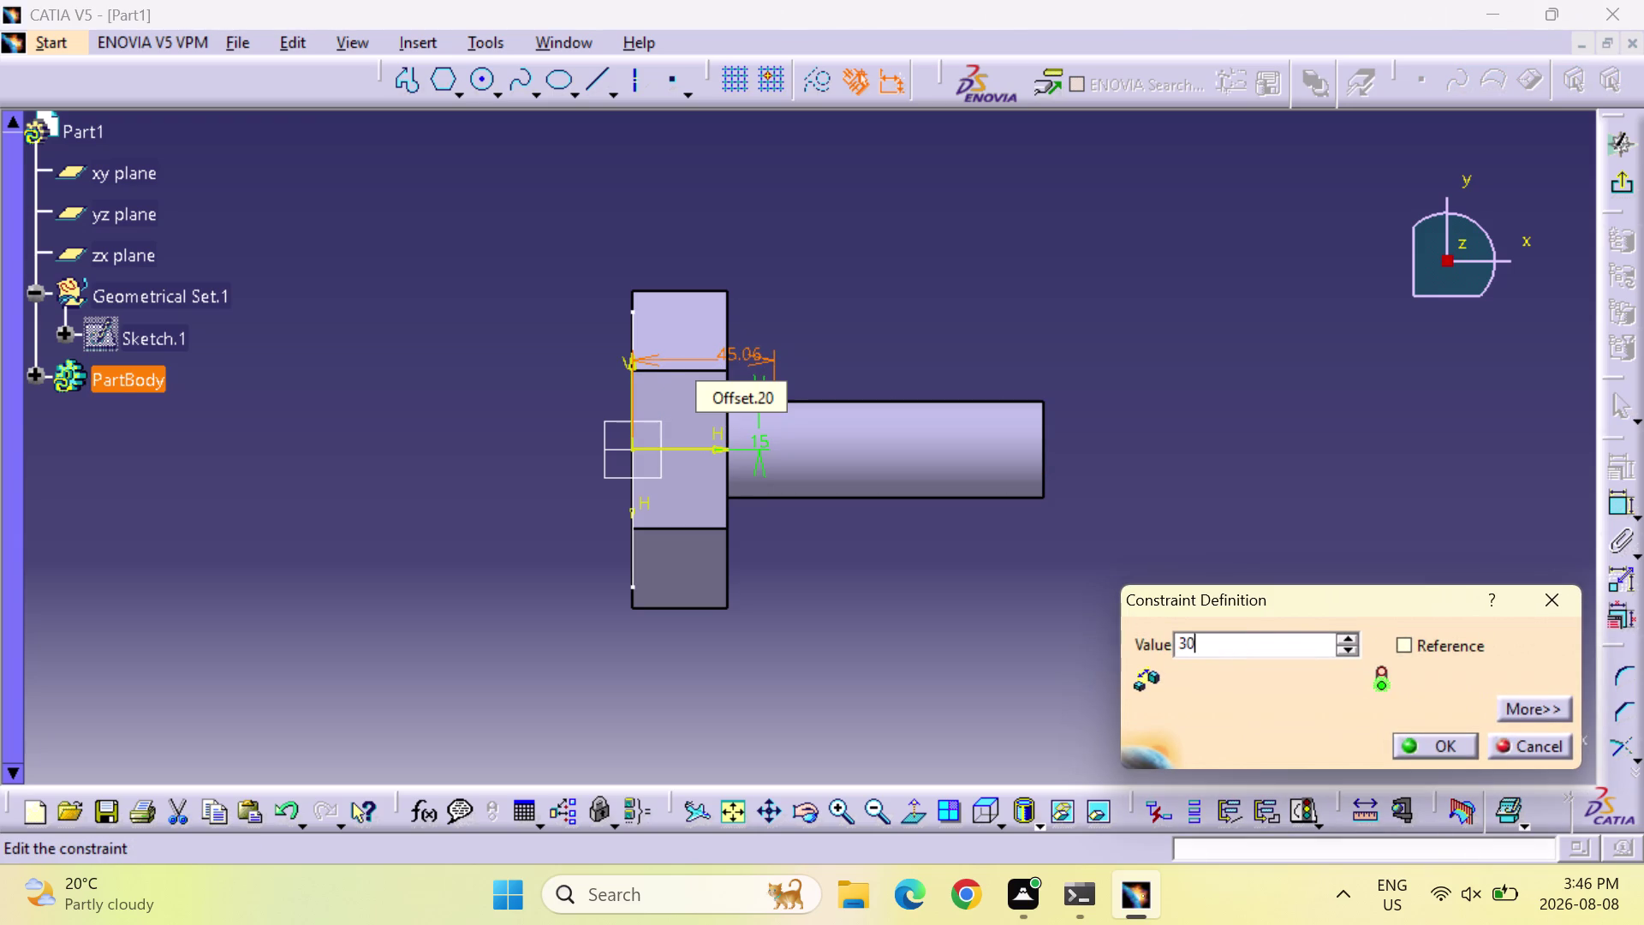
key(Return)
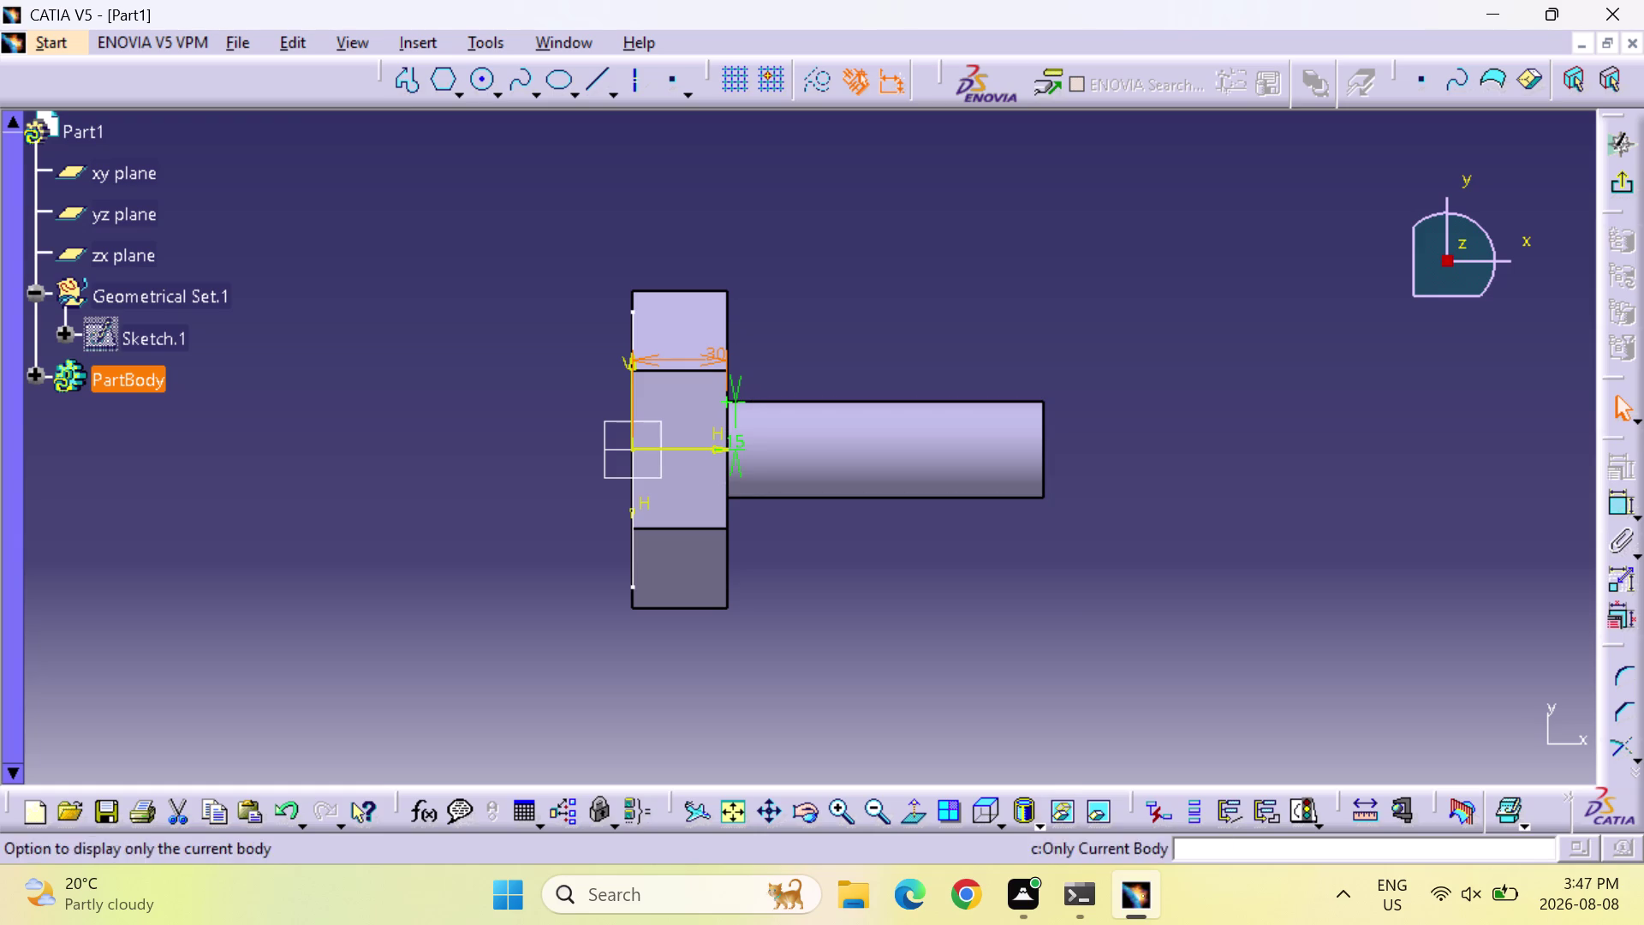
click(1637, 182)
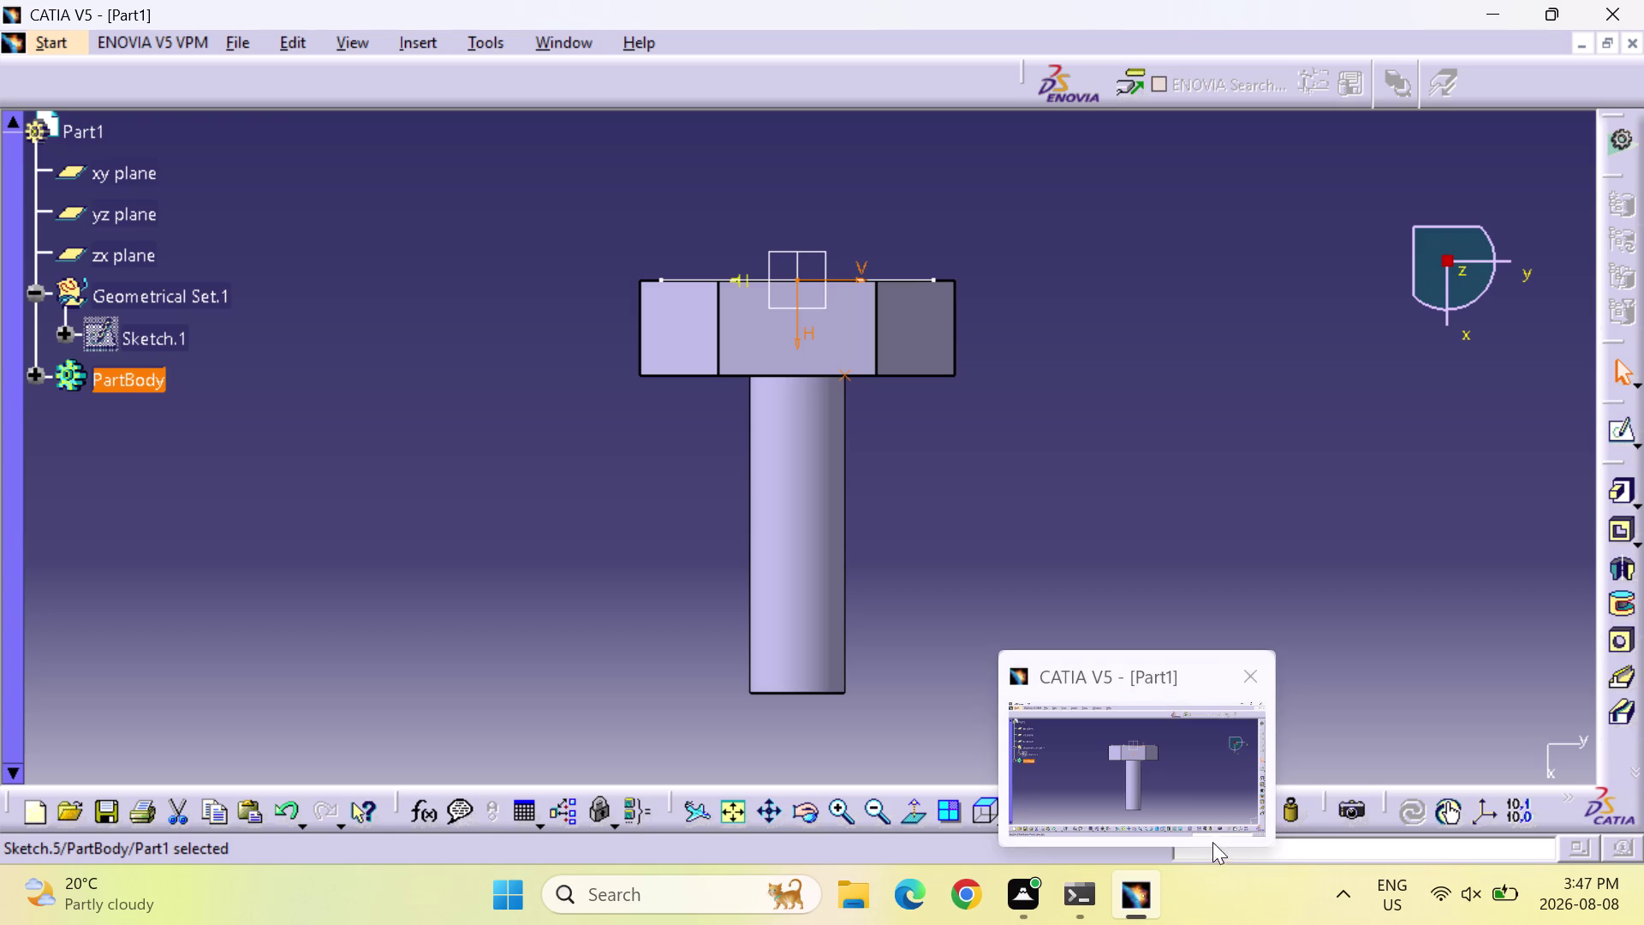
Start a helix via c:Helix with the Z axis as its direction.
click(1274, 842)
click(1283, 840)
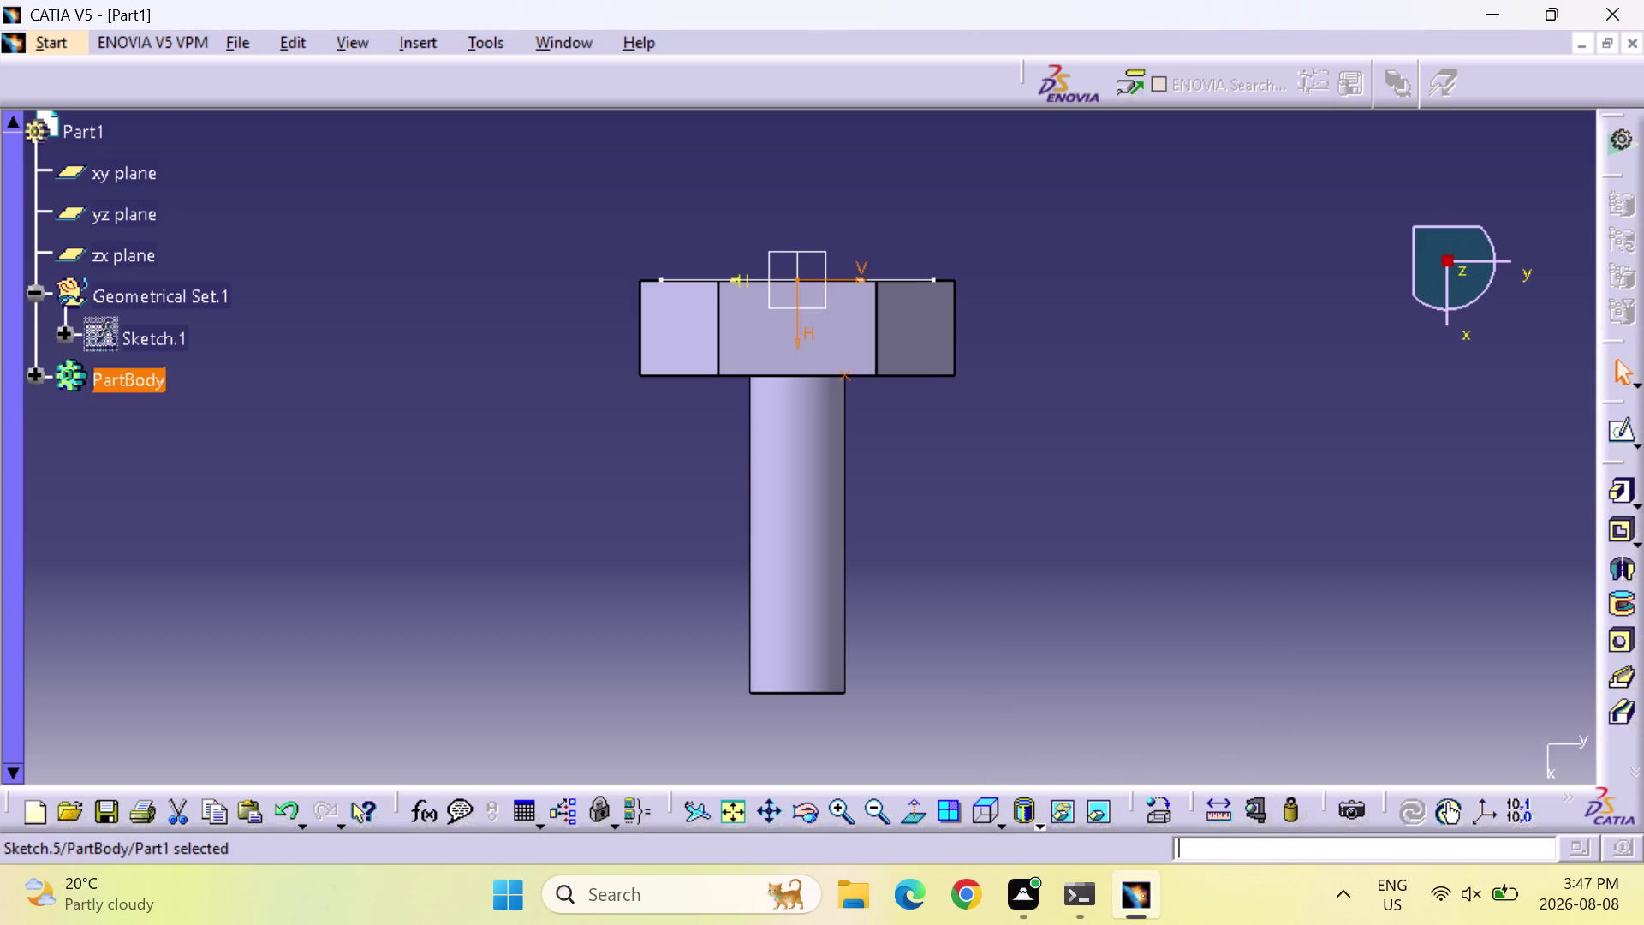
text(C:)
text(HELI)
text(X)
key(Return)
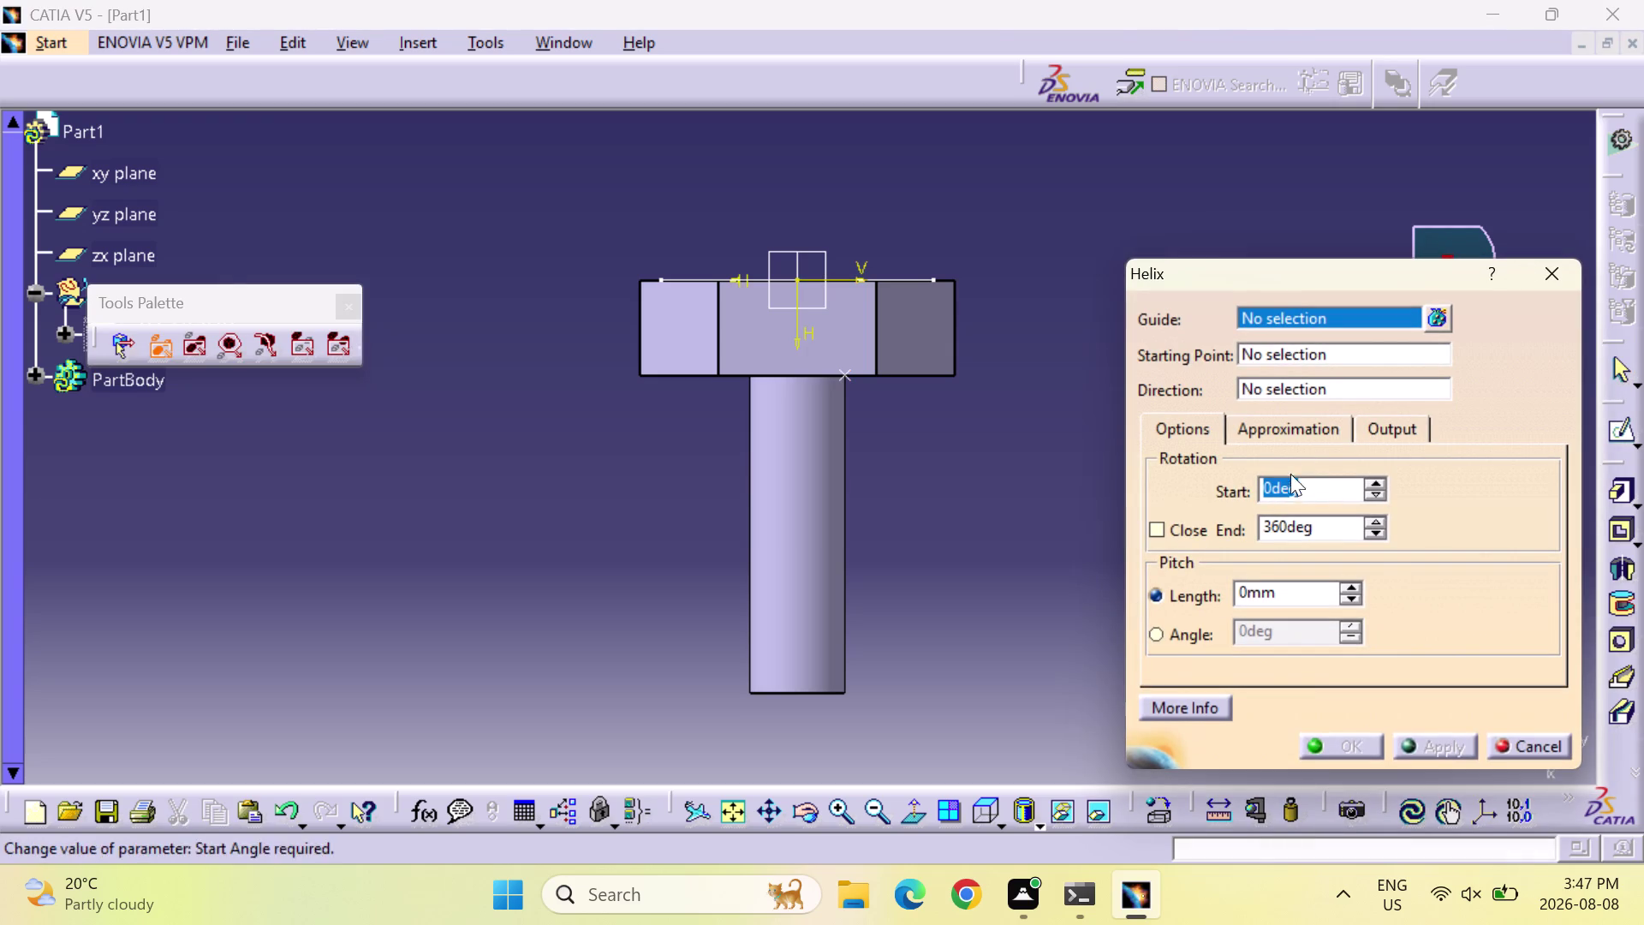
click(1314, 383)
right_click(1314, 383)
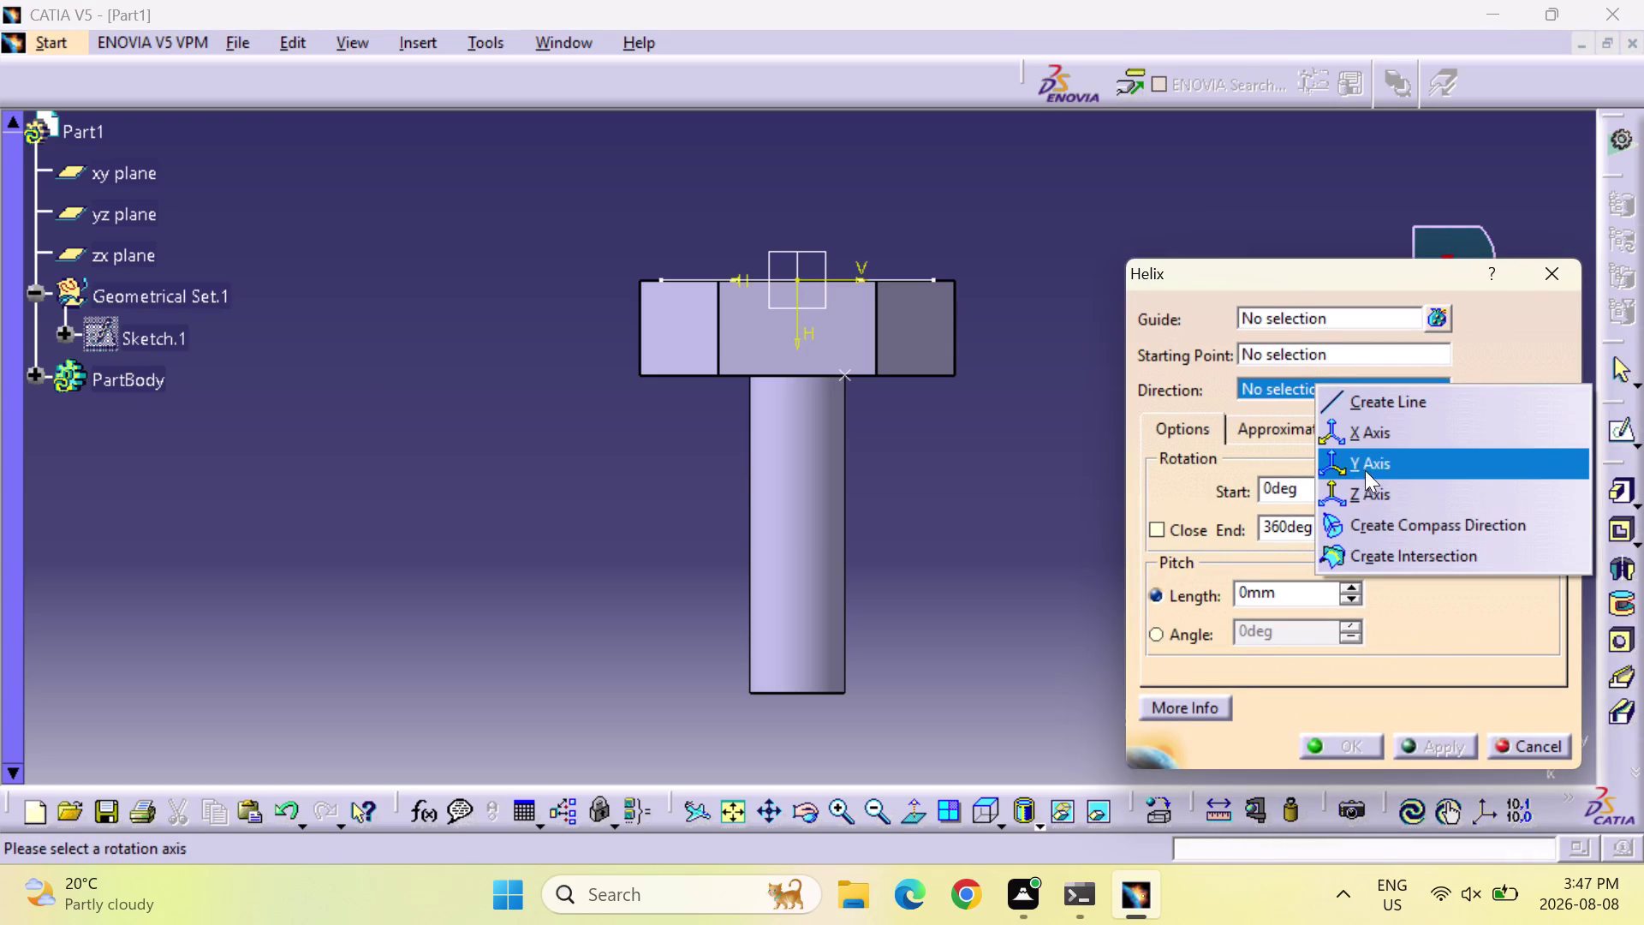
click(1369, 489)
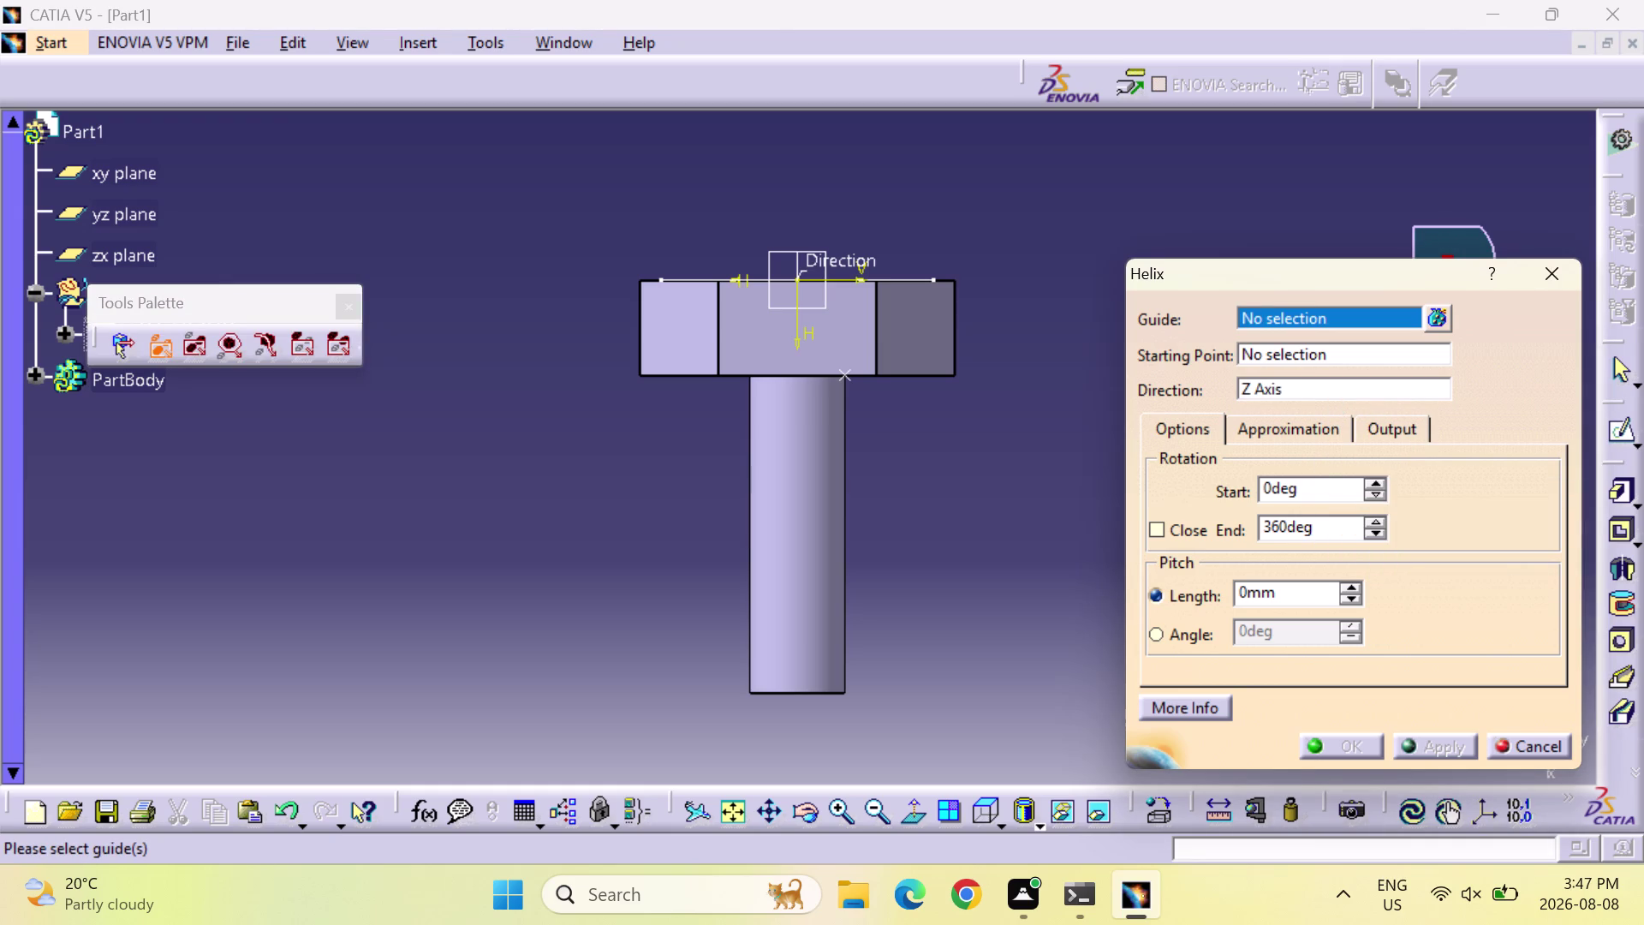
Set the helix pitch to 4 mm, then cancel the helix.
double_click(1299, 603)
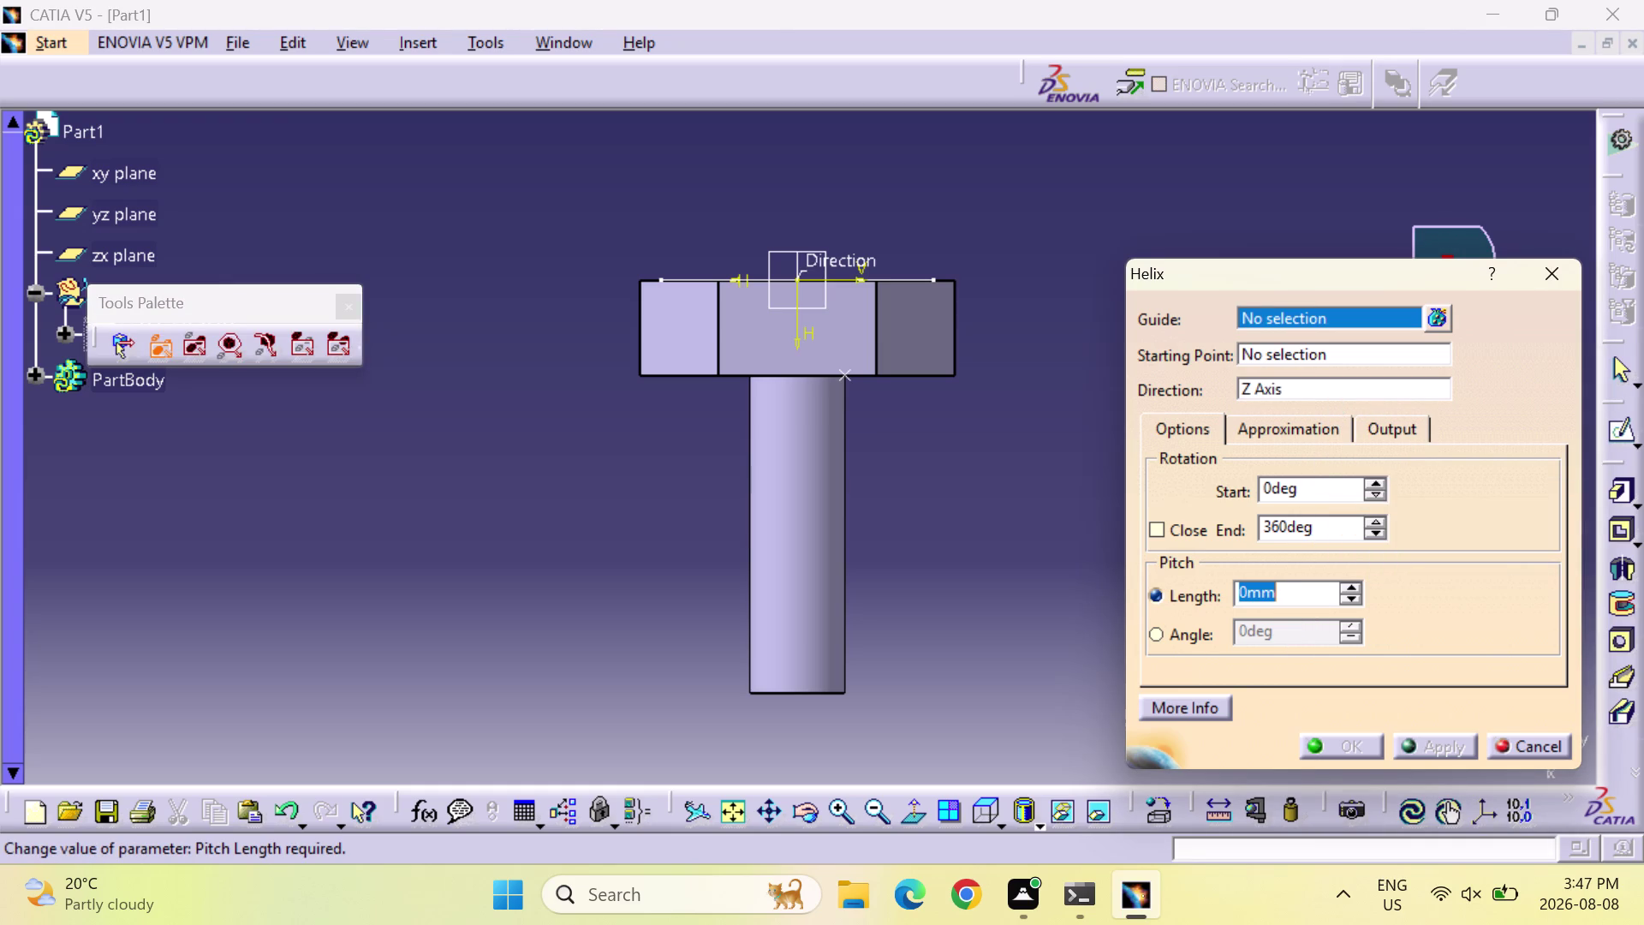
key(4)
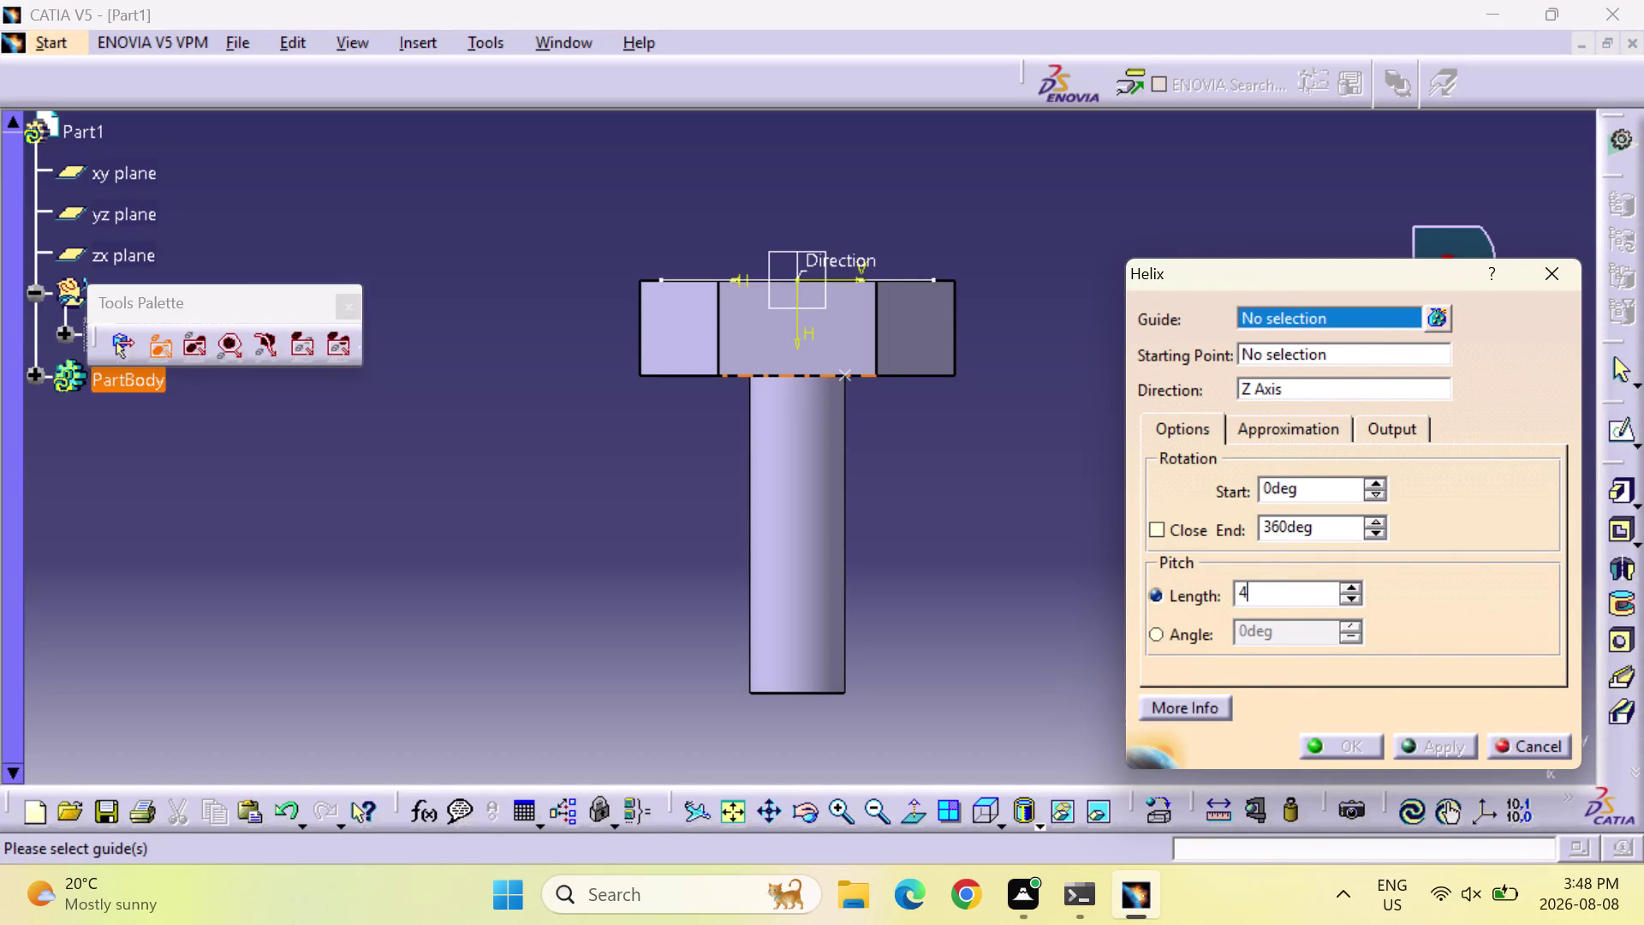
click(790, 485)
click(790, 481)
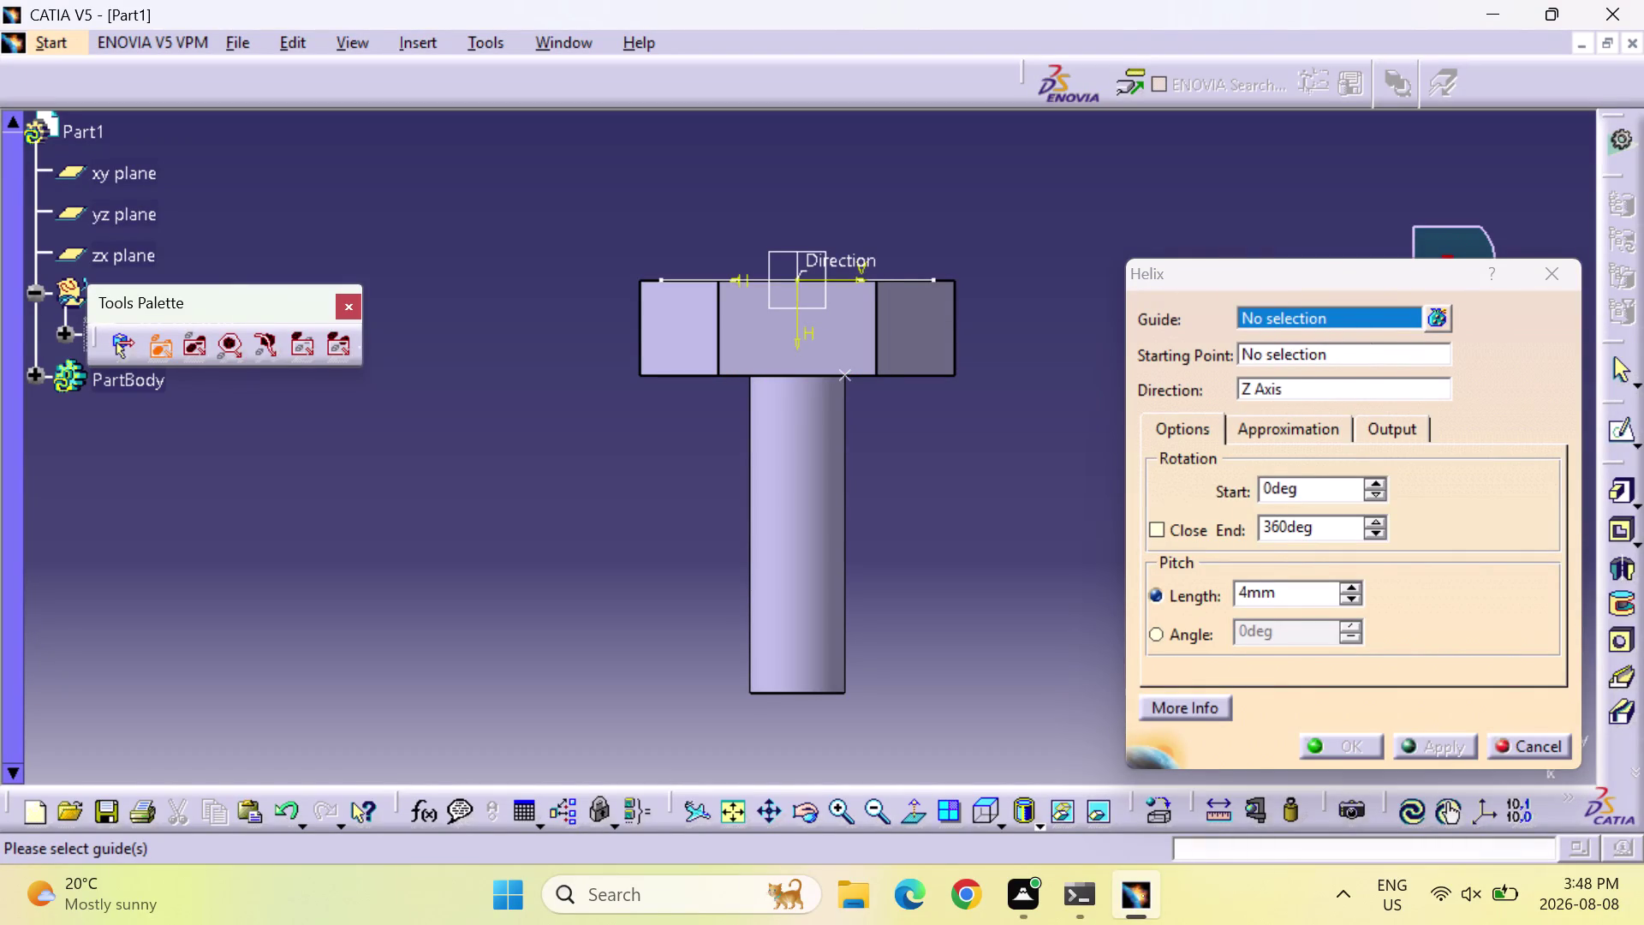
click(842, 380)
double_click(847, 370)
click(1550, 258)
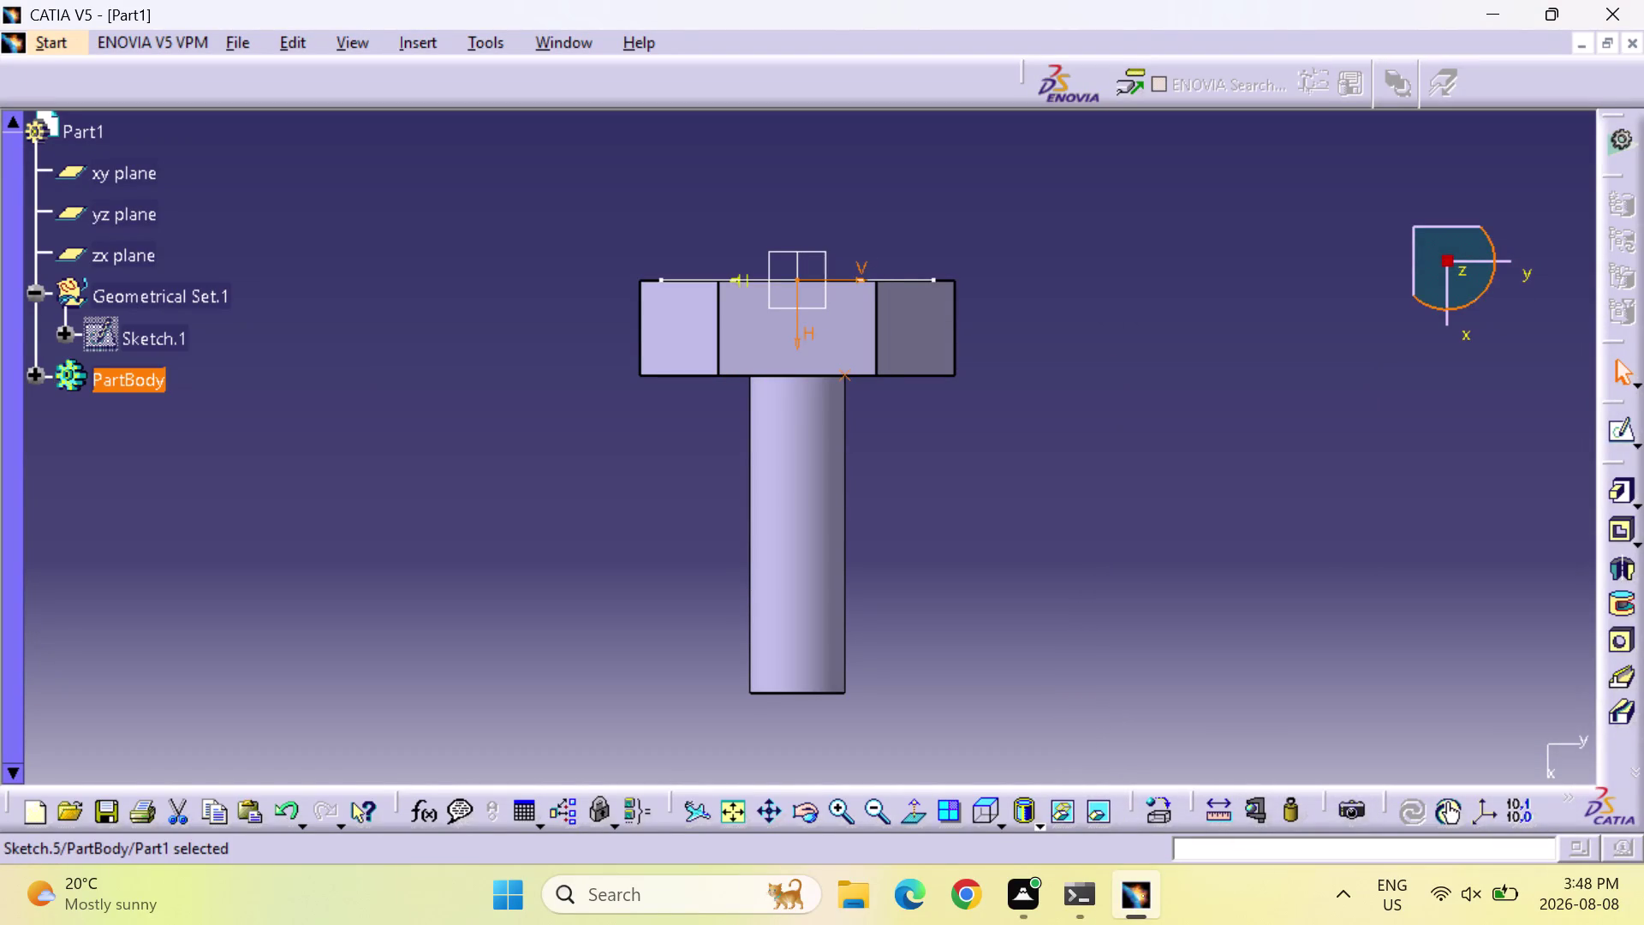
Reopen Sketch.5 from the tree, change the head offset from 30 to 31 mm, and exit.
double_click(844, 375)
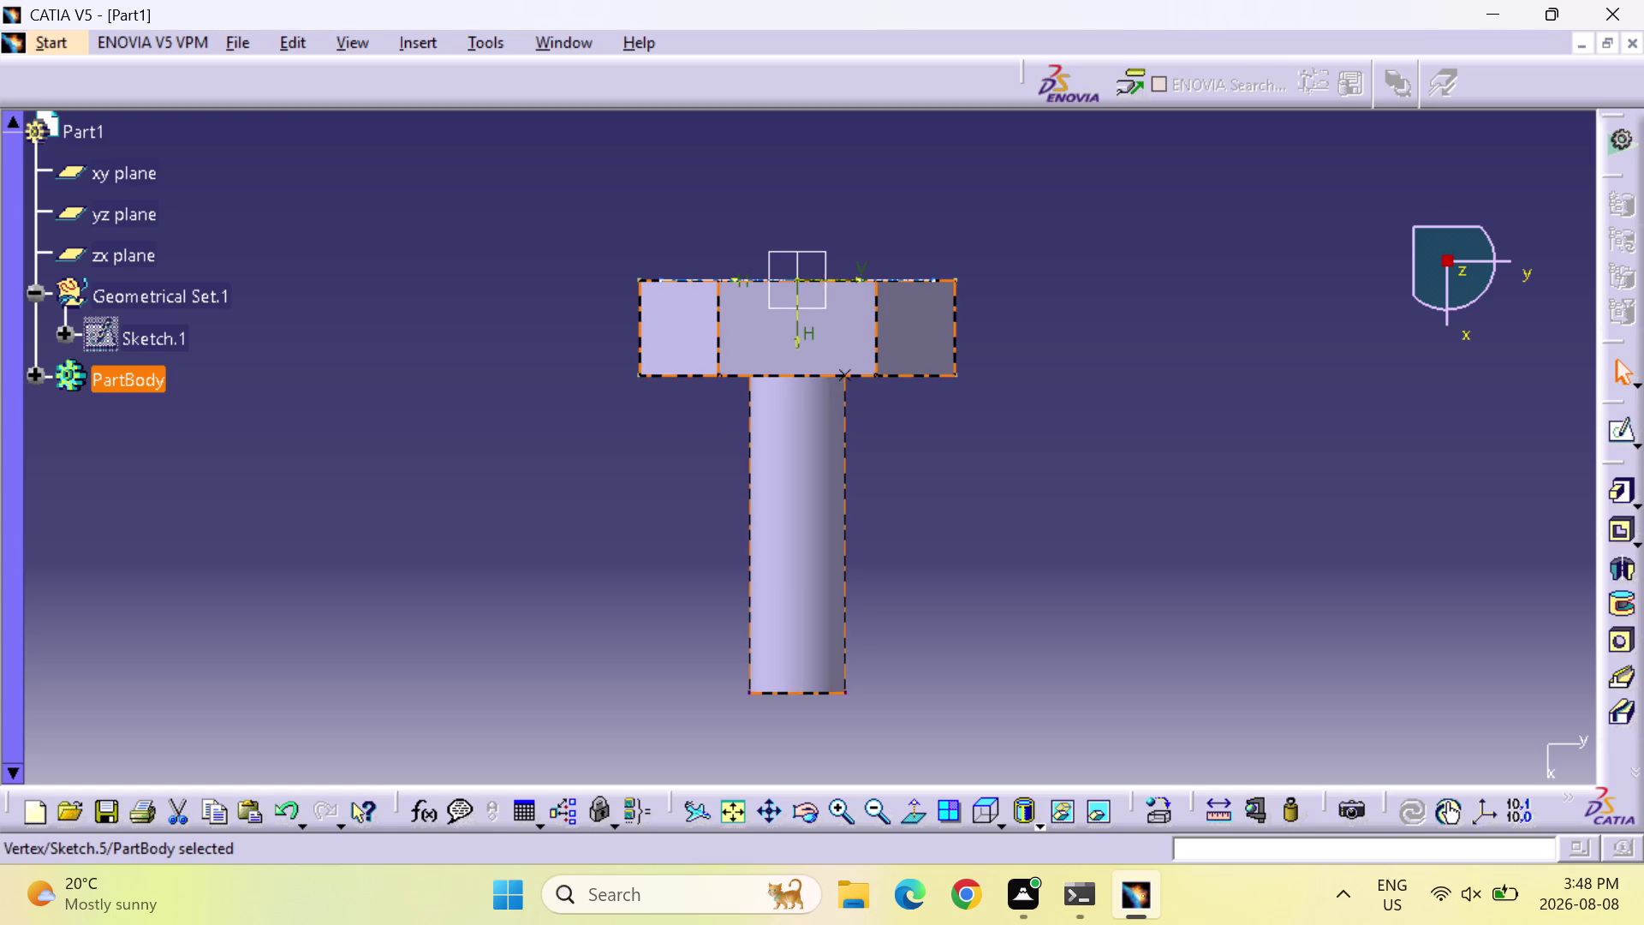
click(38, 372)
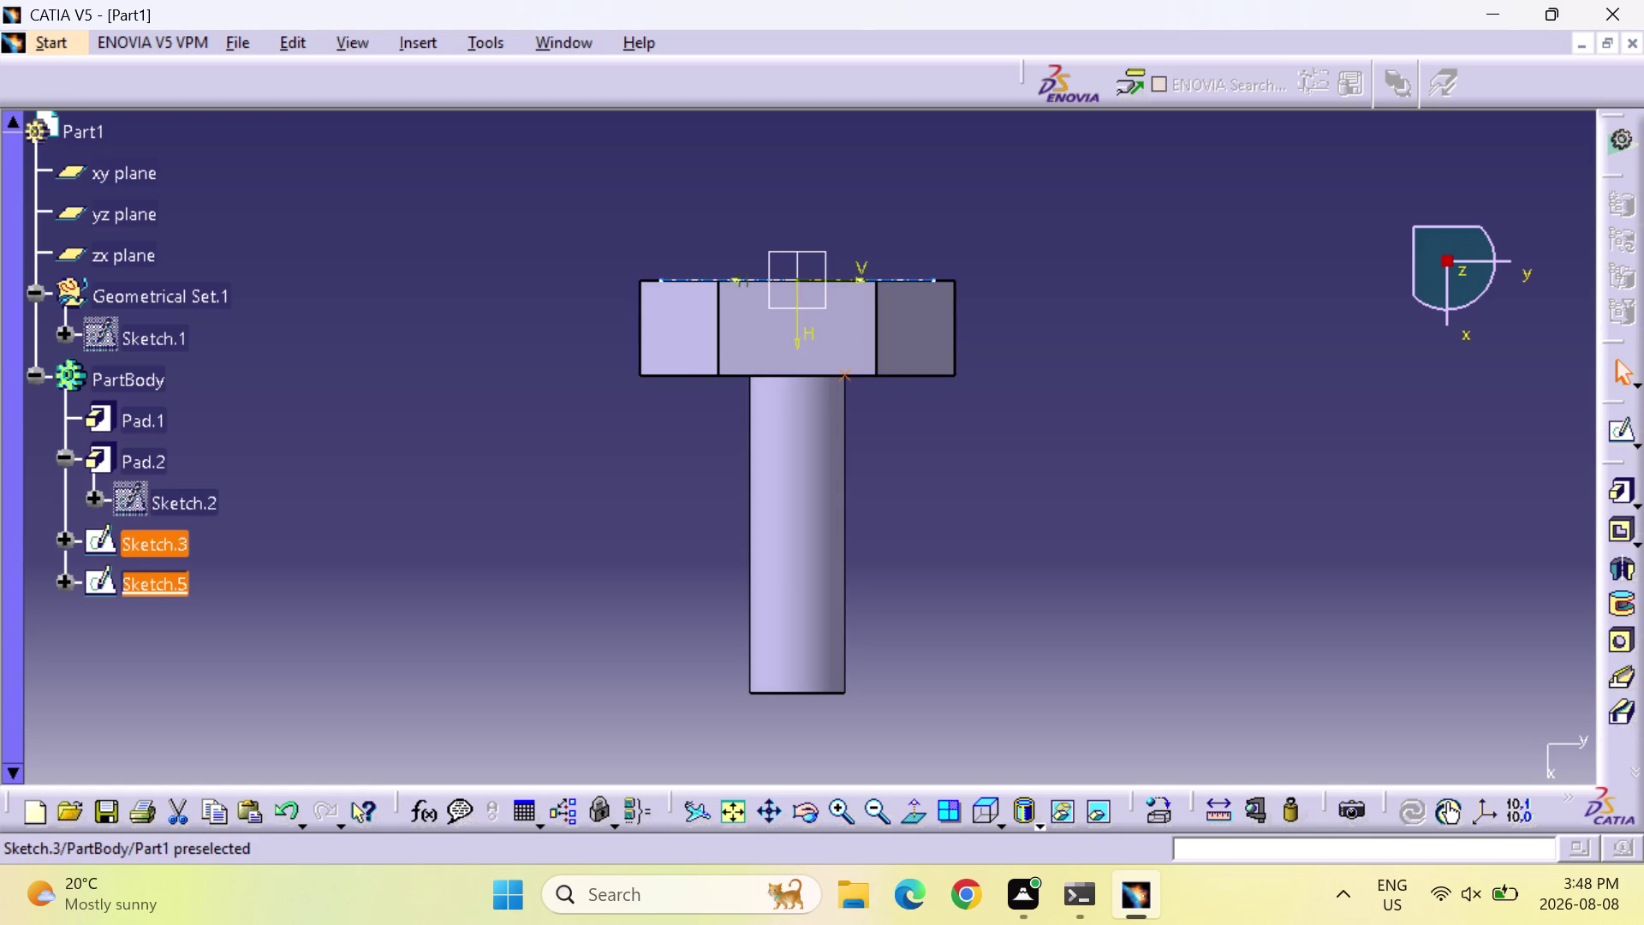
double_click(168, 538)
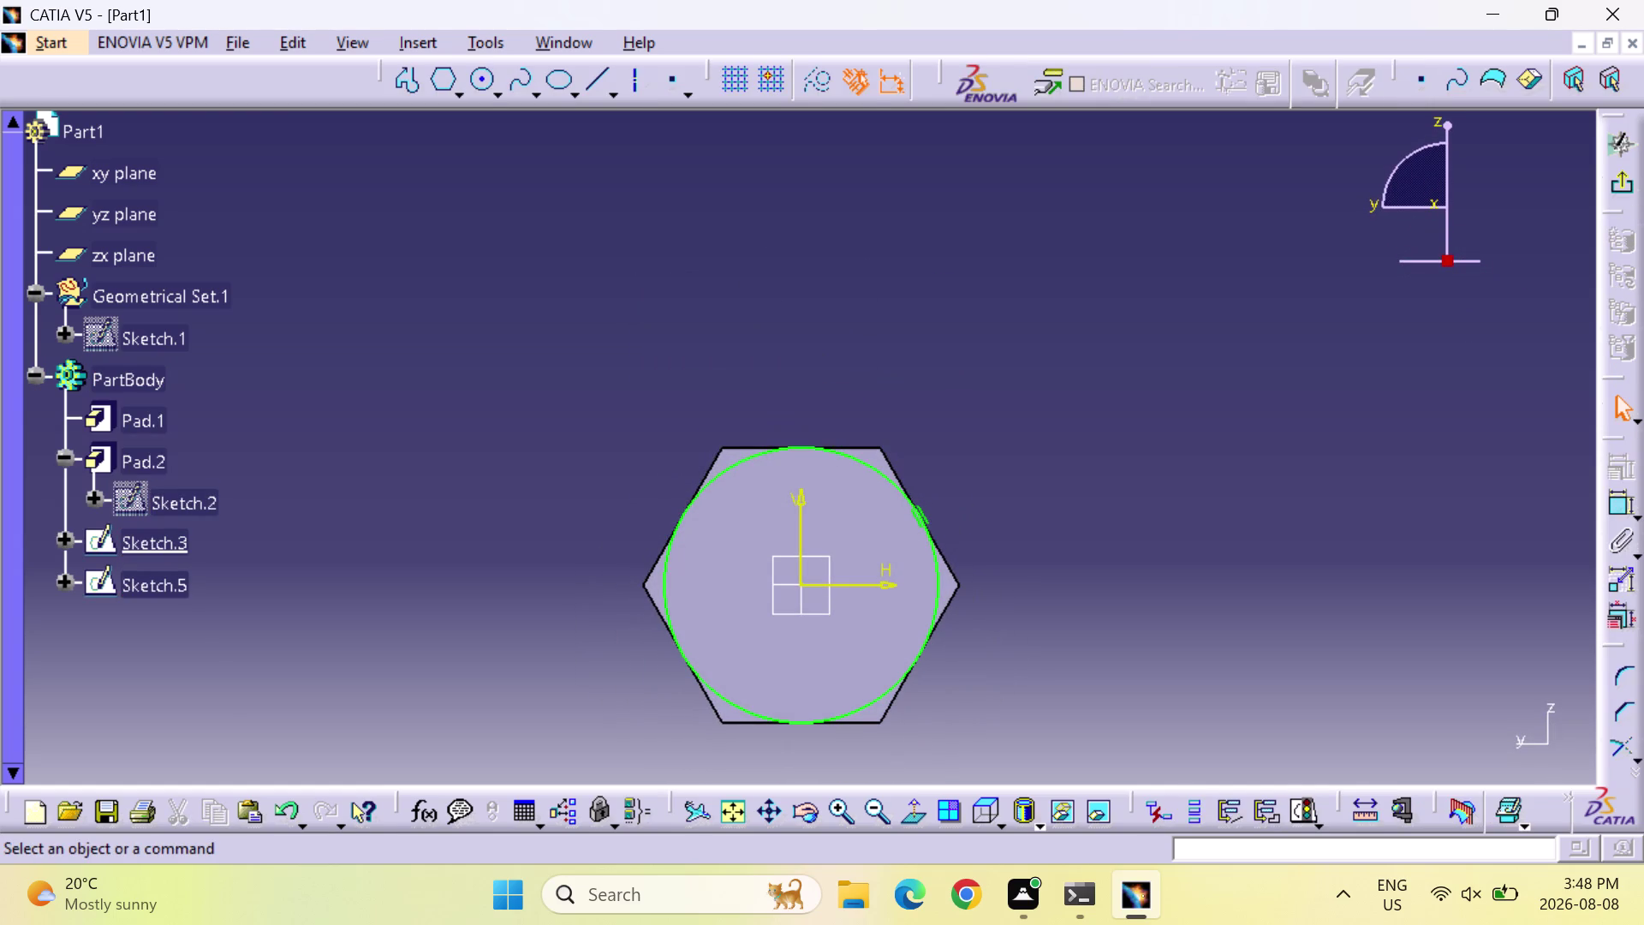
double_click(139, 585)
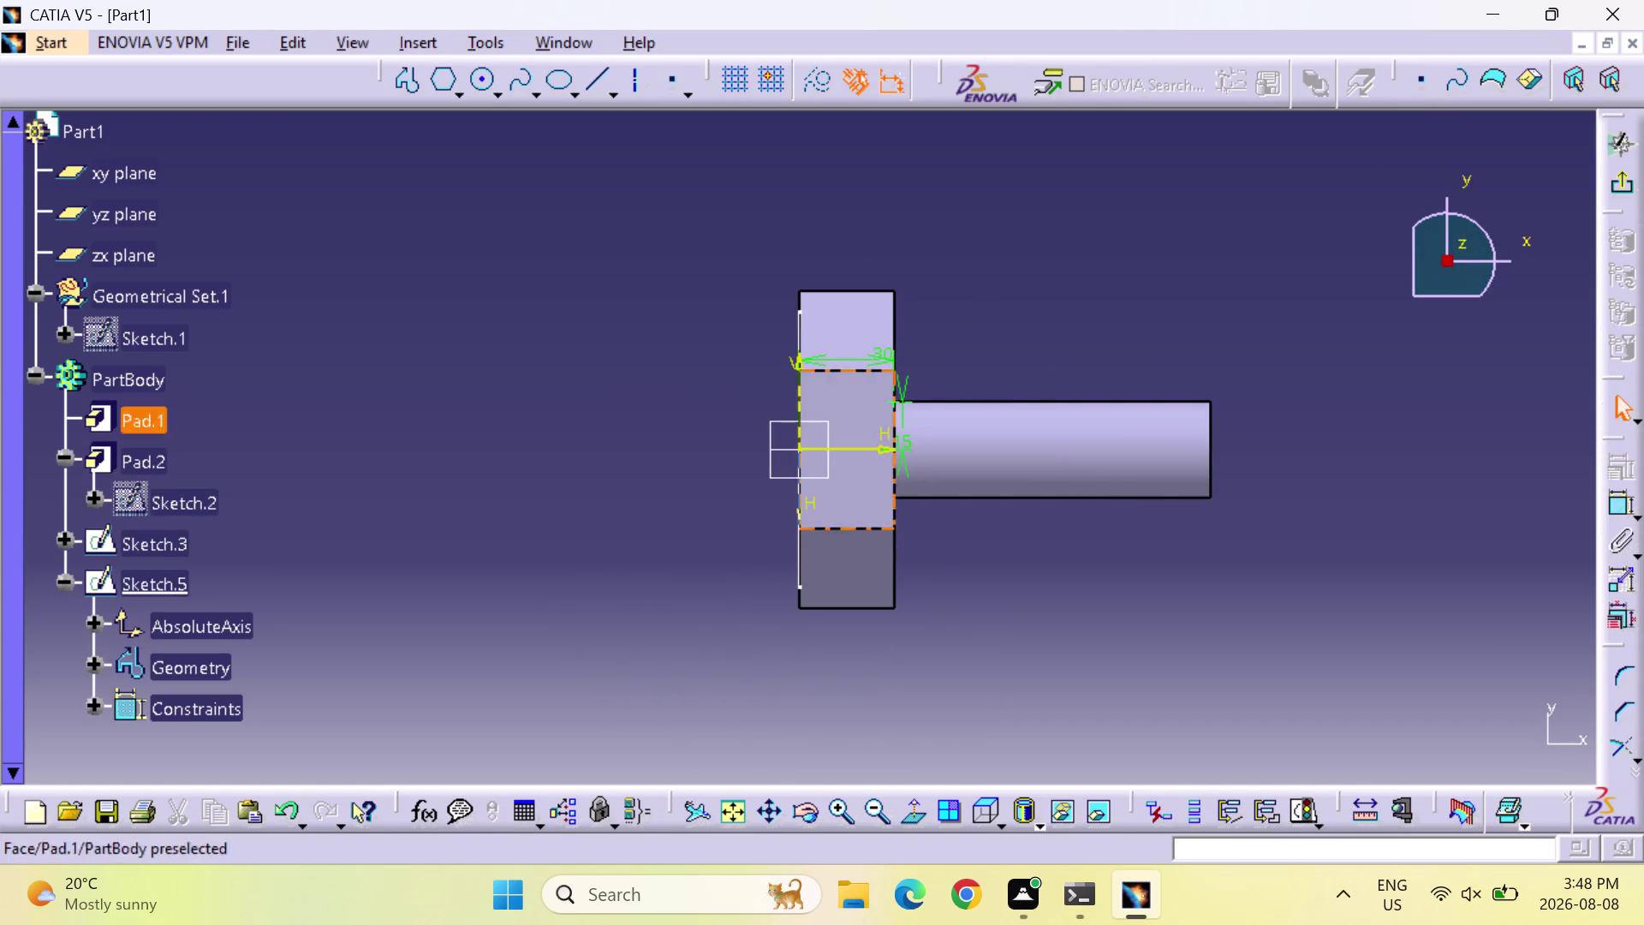
double_click(880, 353)
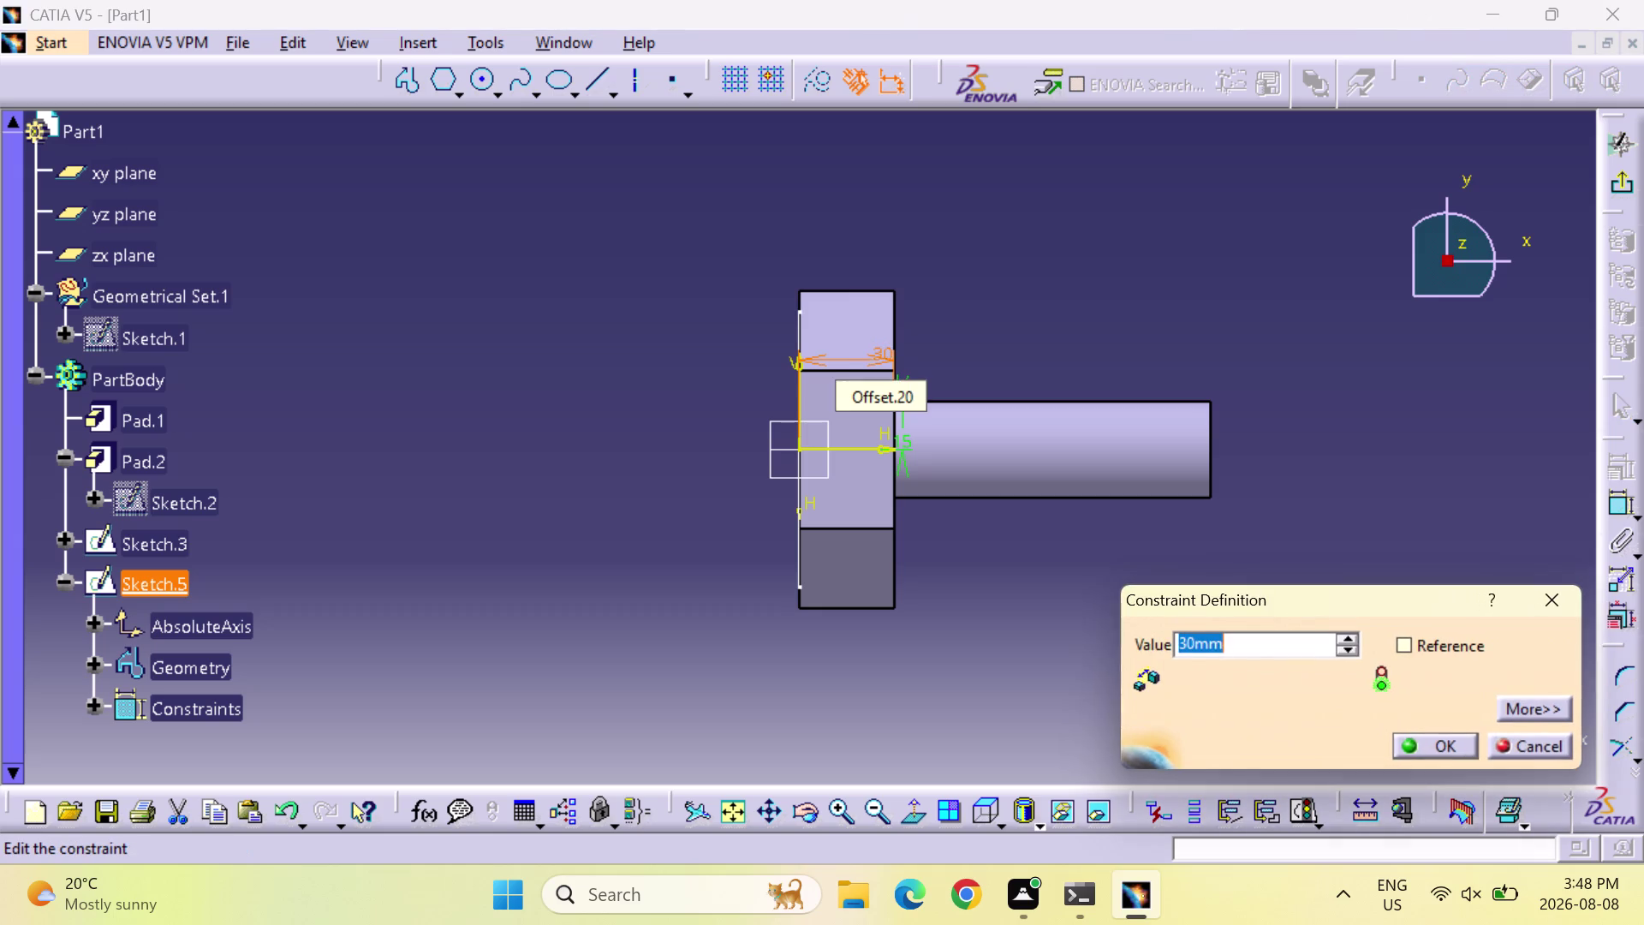
text(31)
key(Return)
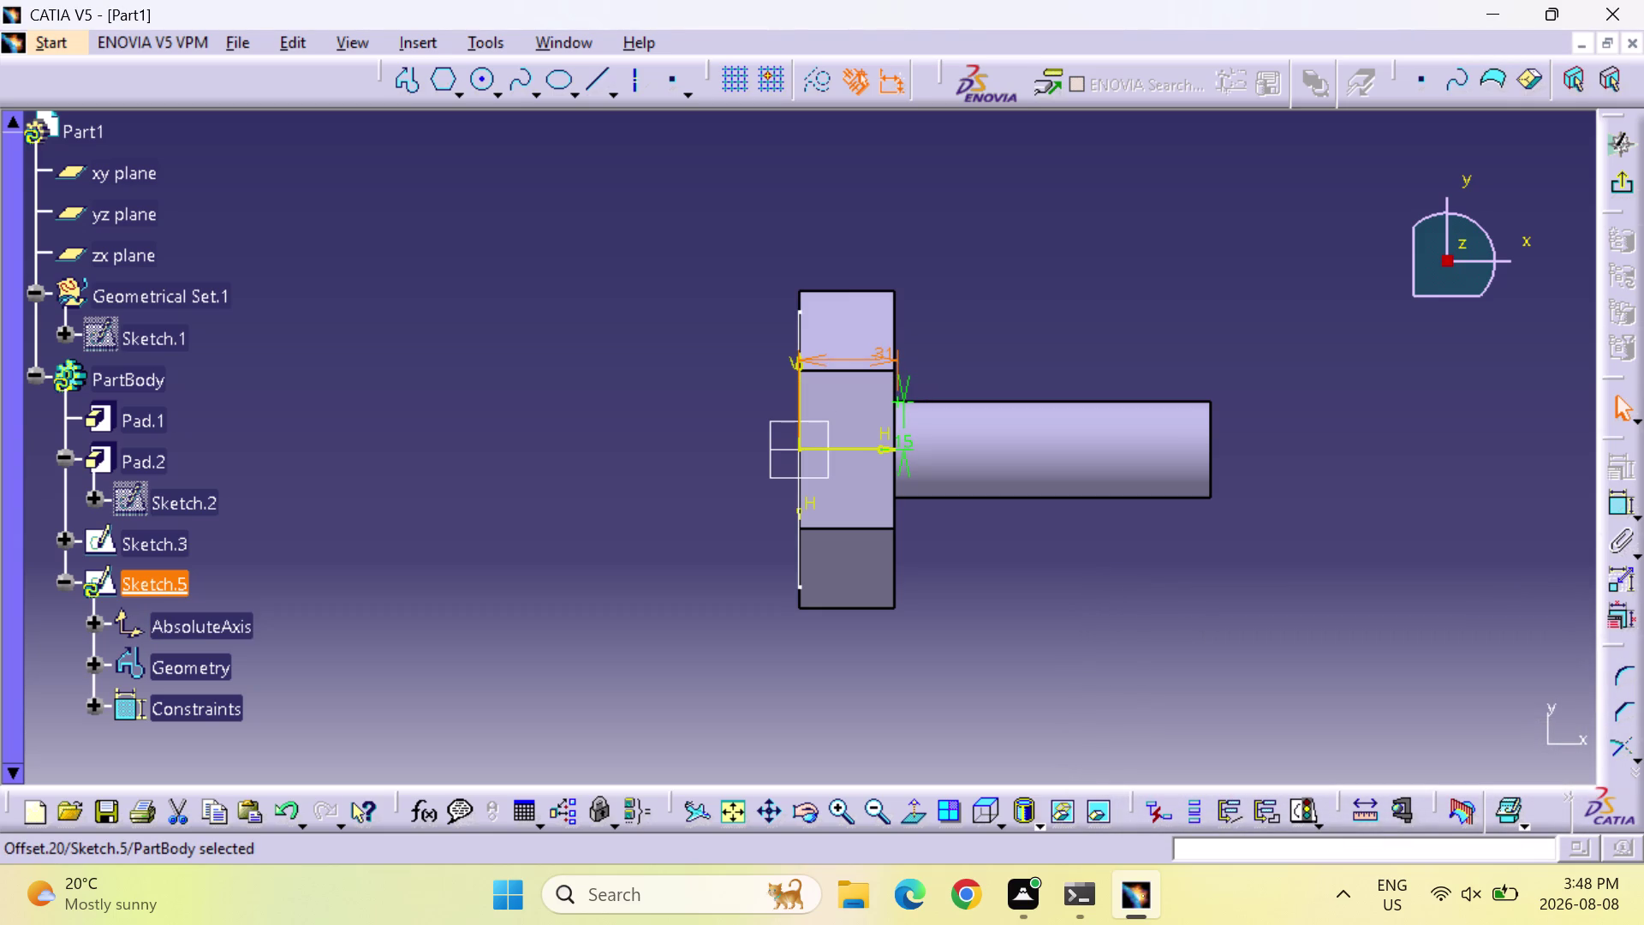
click(1632, 189)
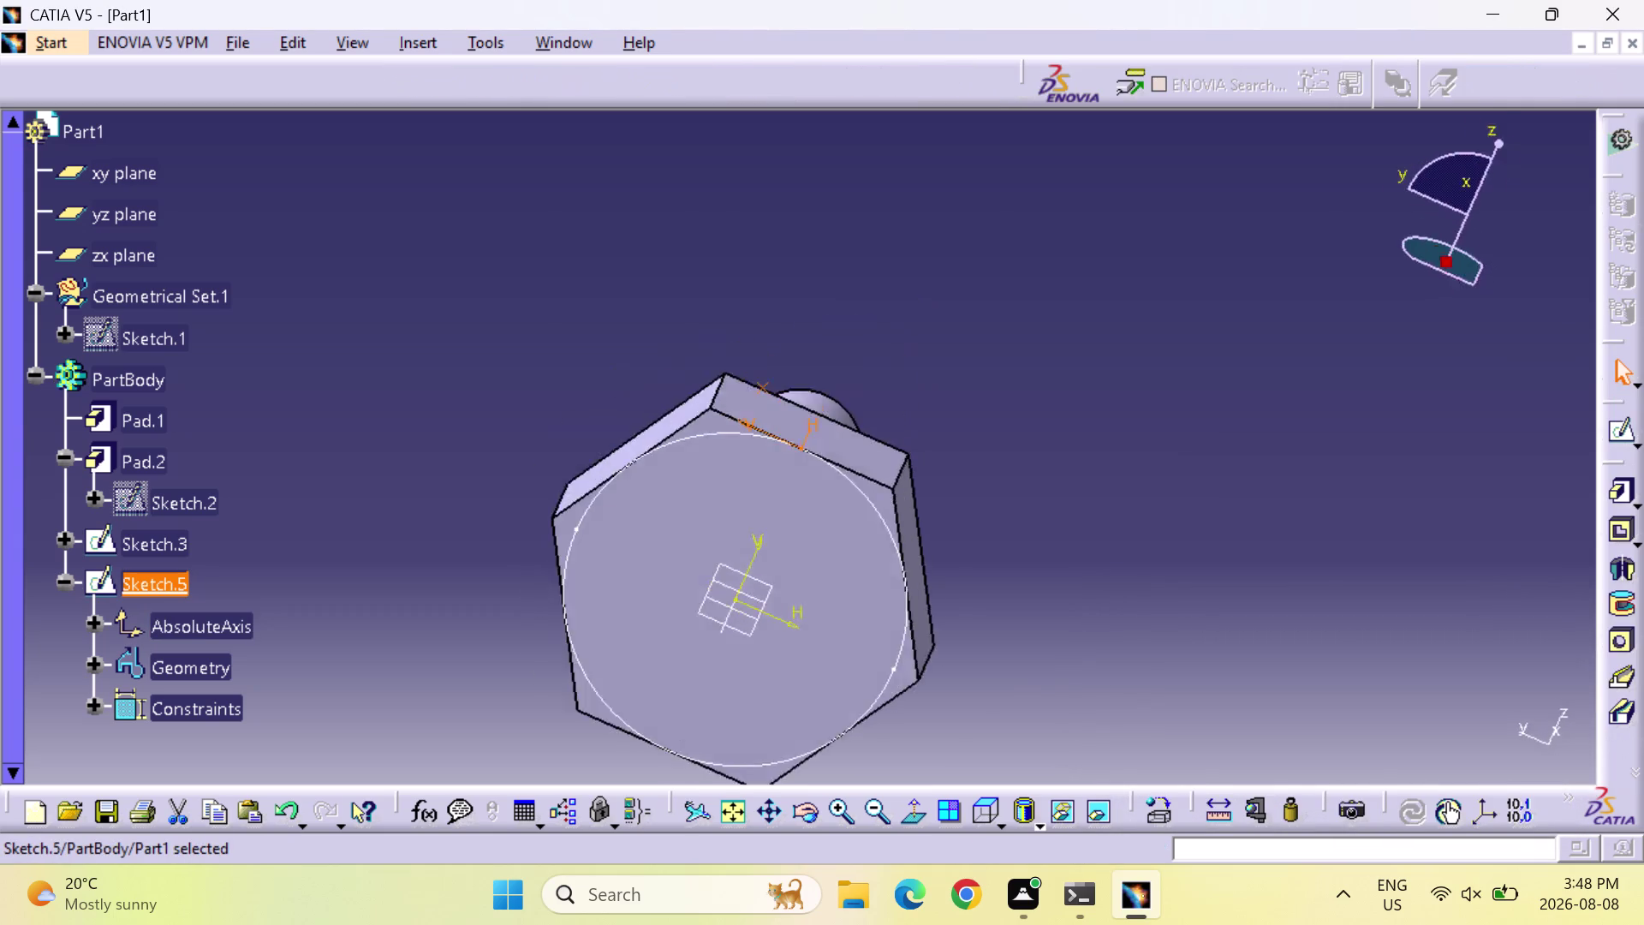
Orbit and pan the view to look at the bolt head from an angle.
middle_drag(1035, 511, 1022, 517)
right_drag(1032, 515, 1023, 516)
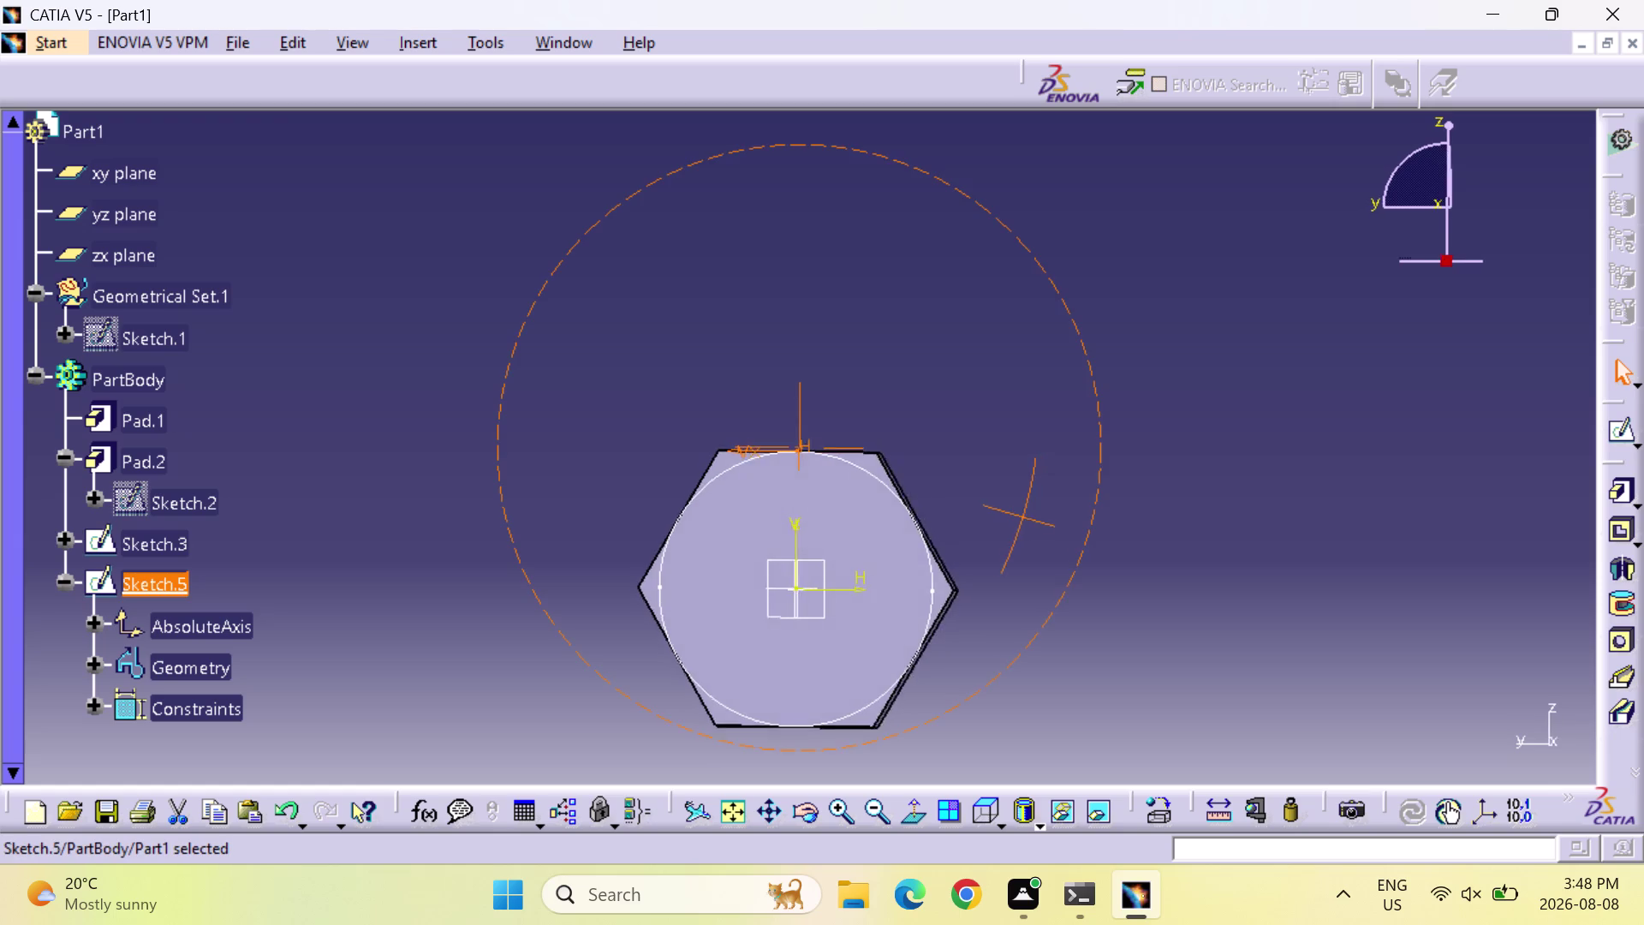
middle_drag(1022, 516, 600, 364)
right_drag(1022, 516, 600, 364)
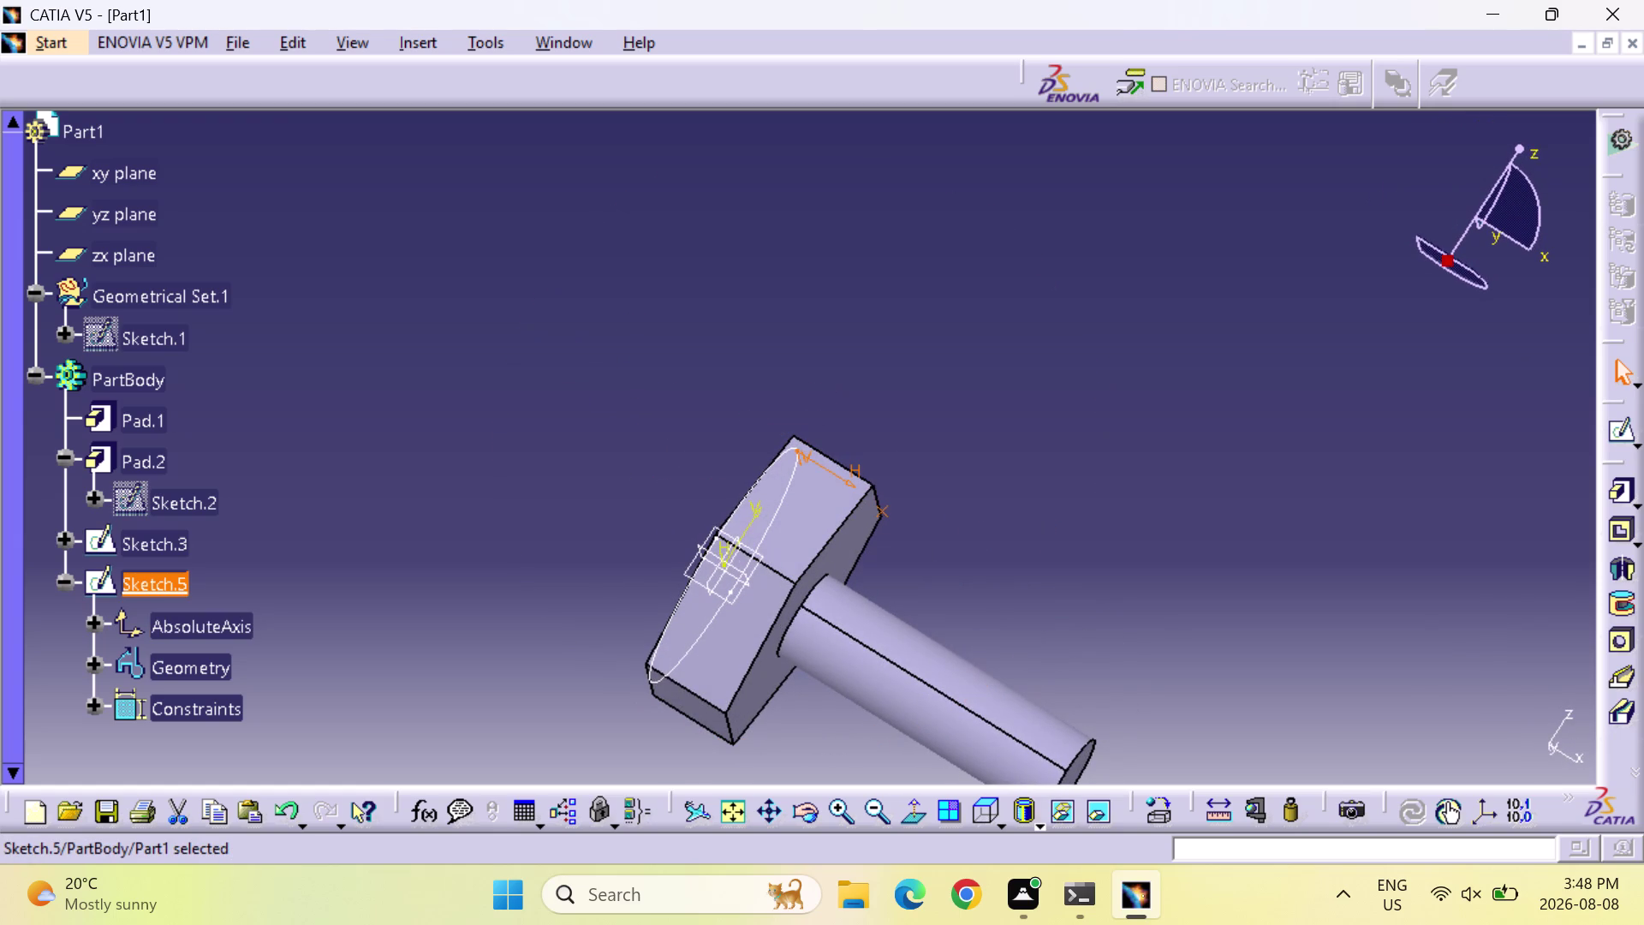
right_drag(910, 546, 836, 419)
middle_drag(911, 546, 836, 419)
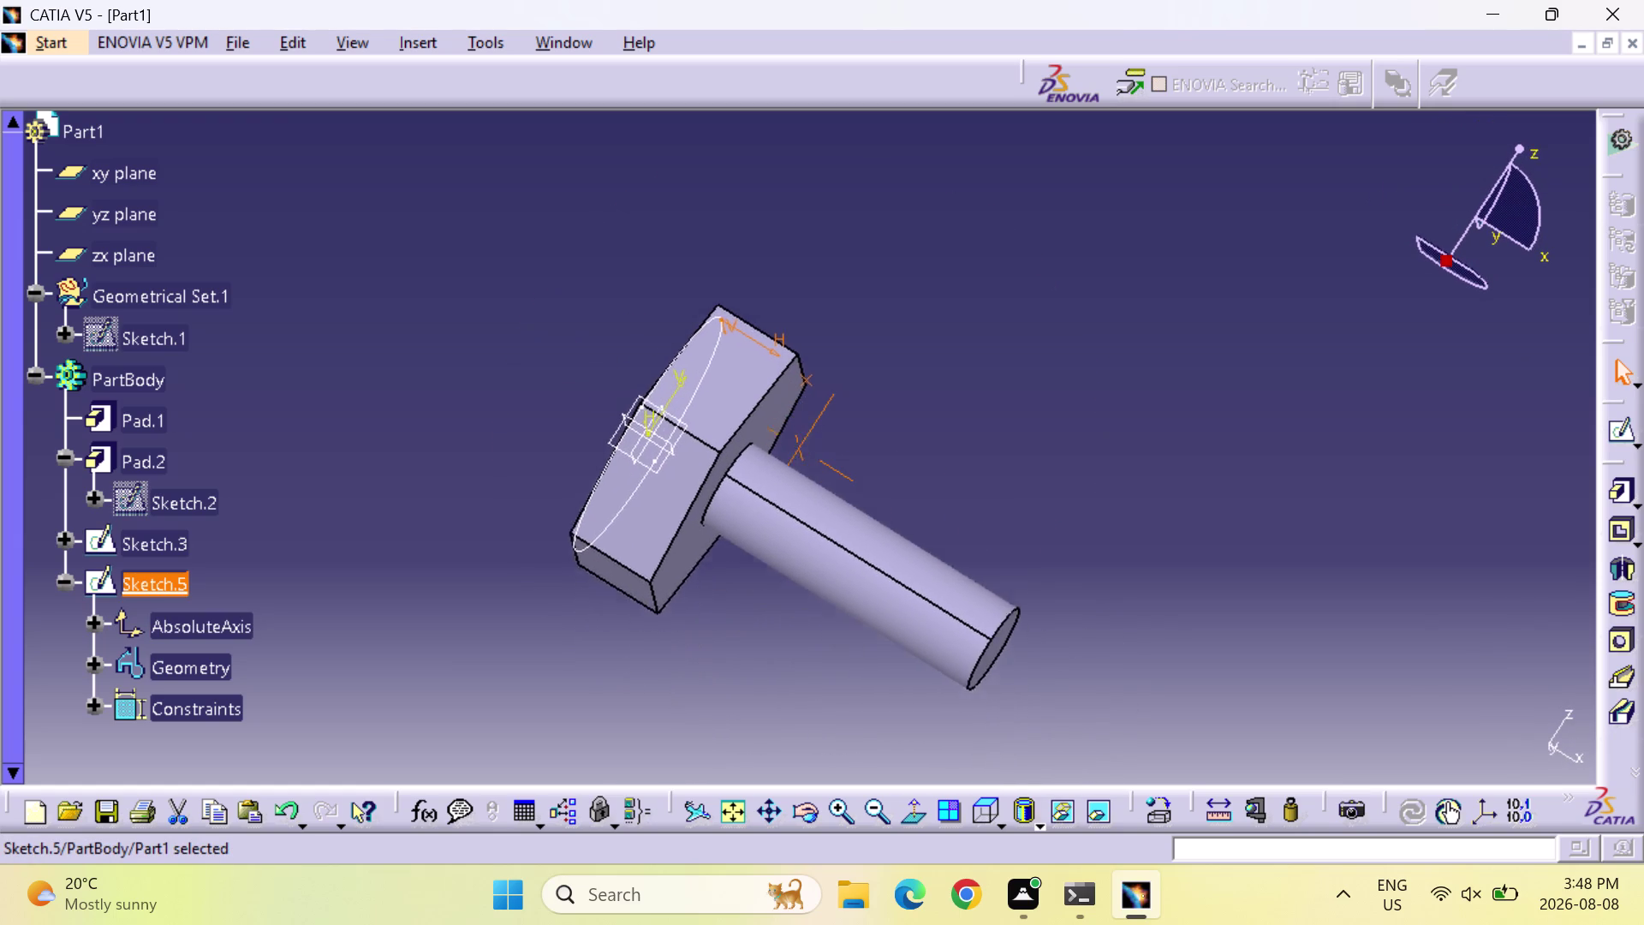
middle_drag(836, 418, 825, 314)
right_drag(836, 419, 825, 313)
click(797, 278)
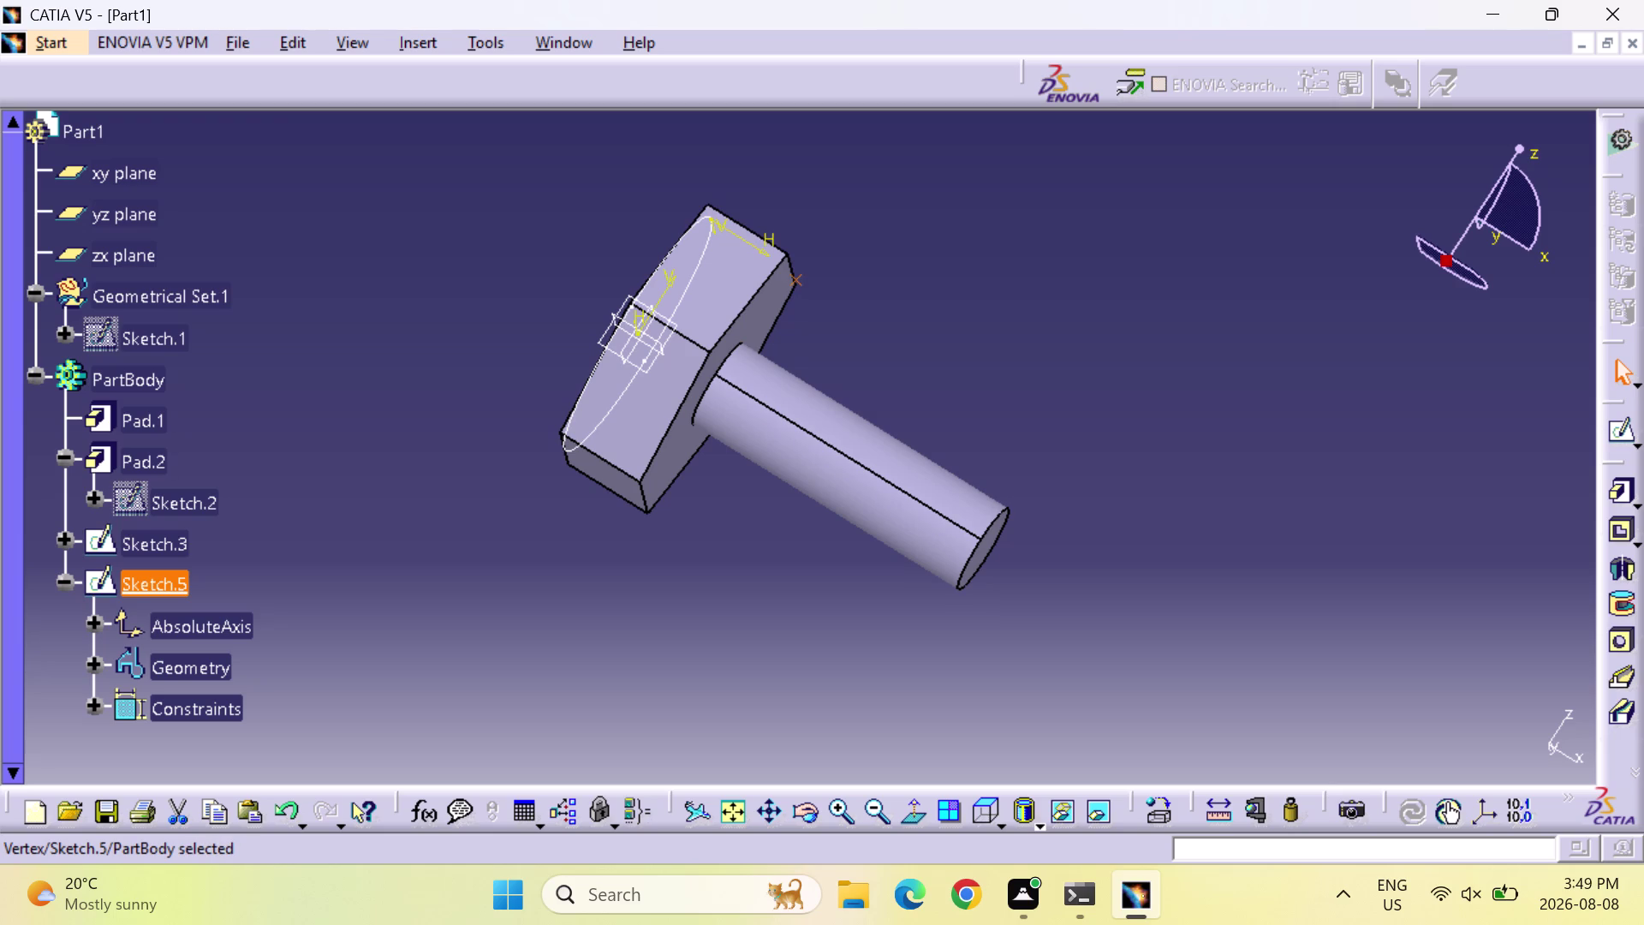
middle_drag(741, 620, 842, 593)
right_drag(741, 620, 843, 593)
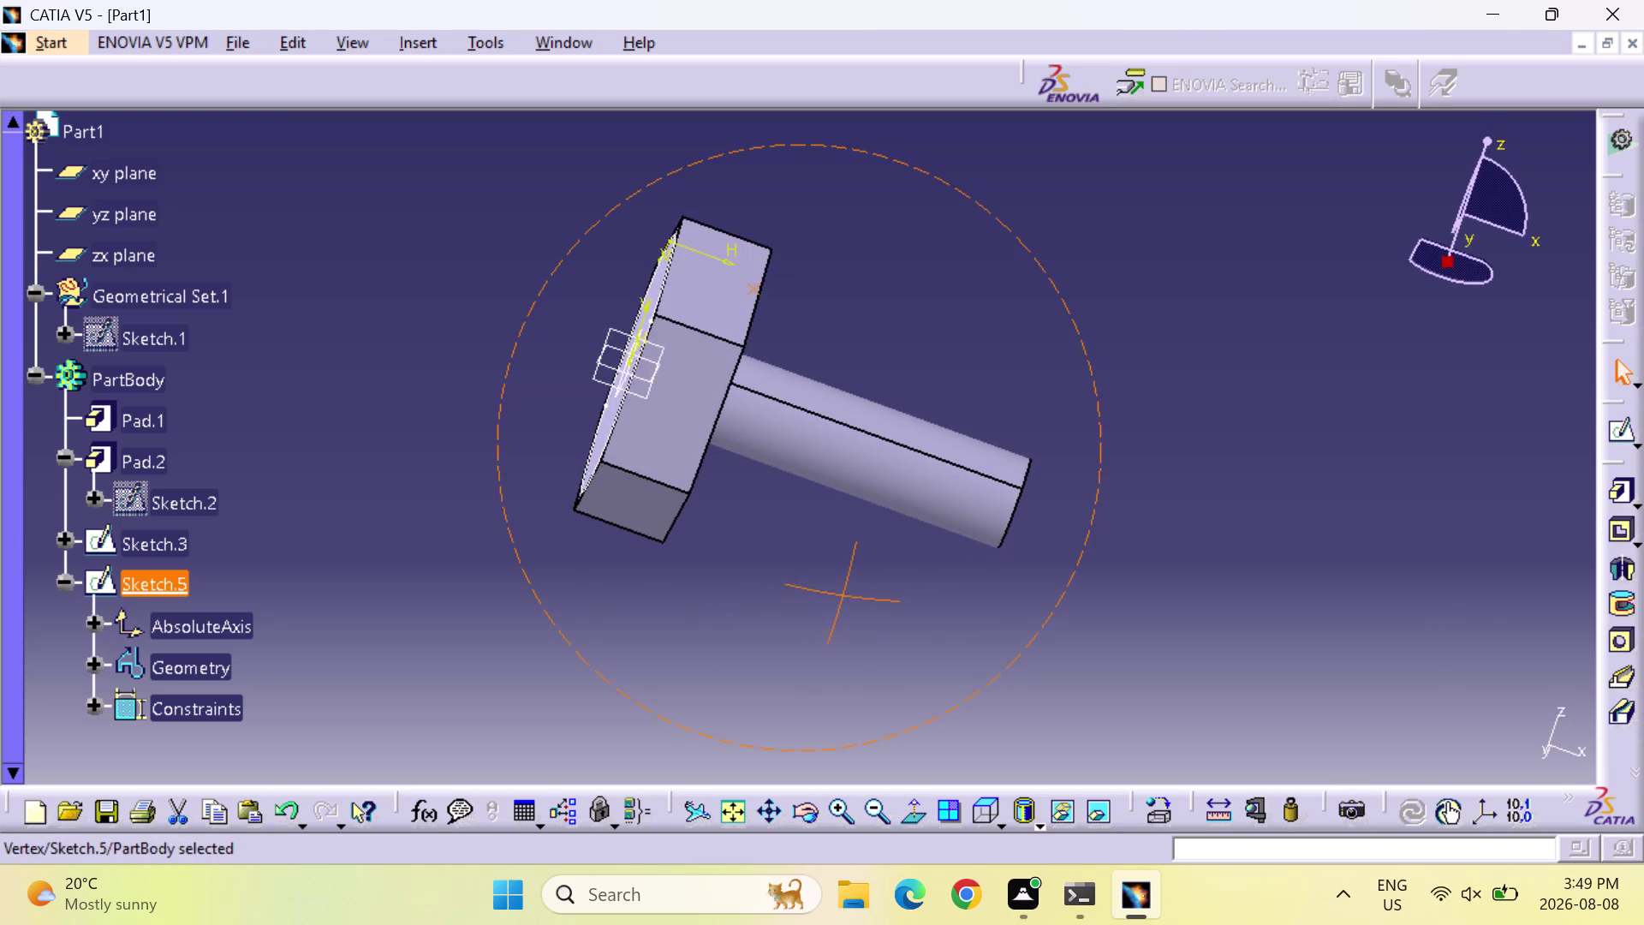
middle_drag(843, 593, 851, 587)
right_drag(843, 593, 851, 588)
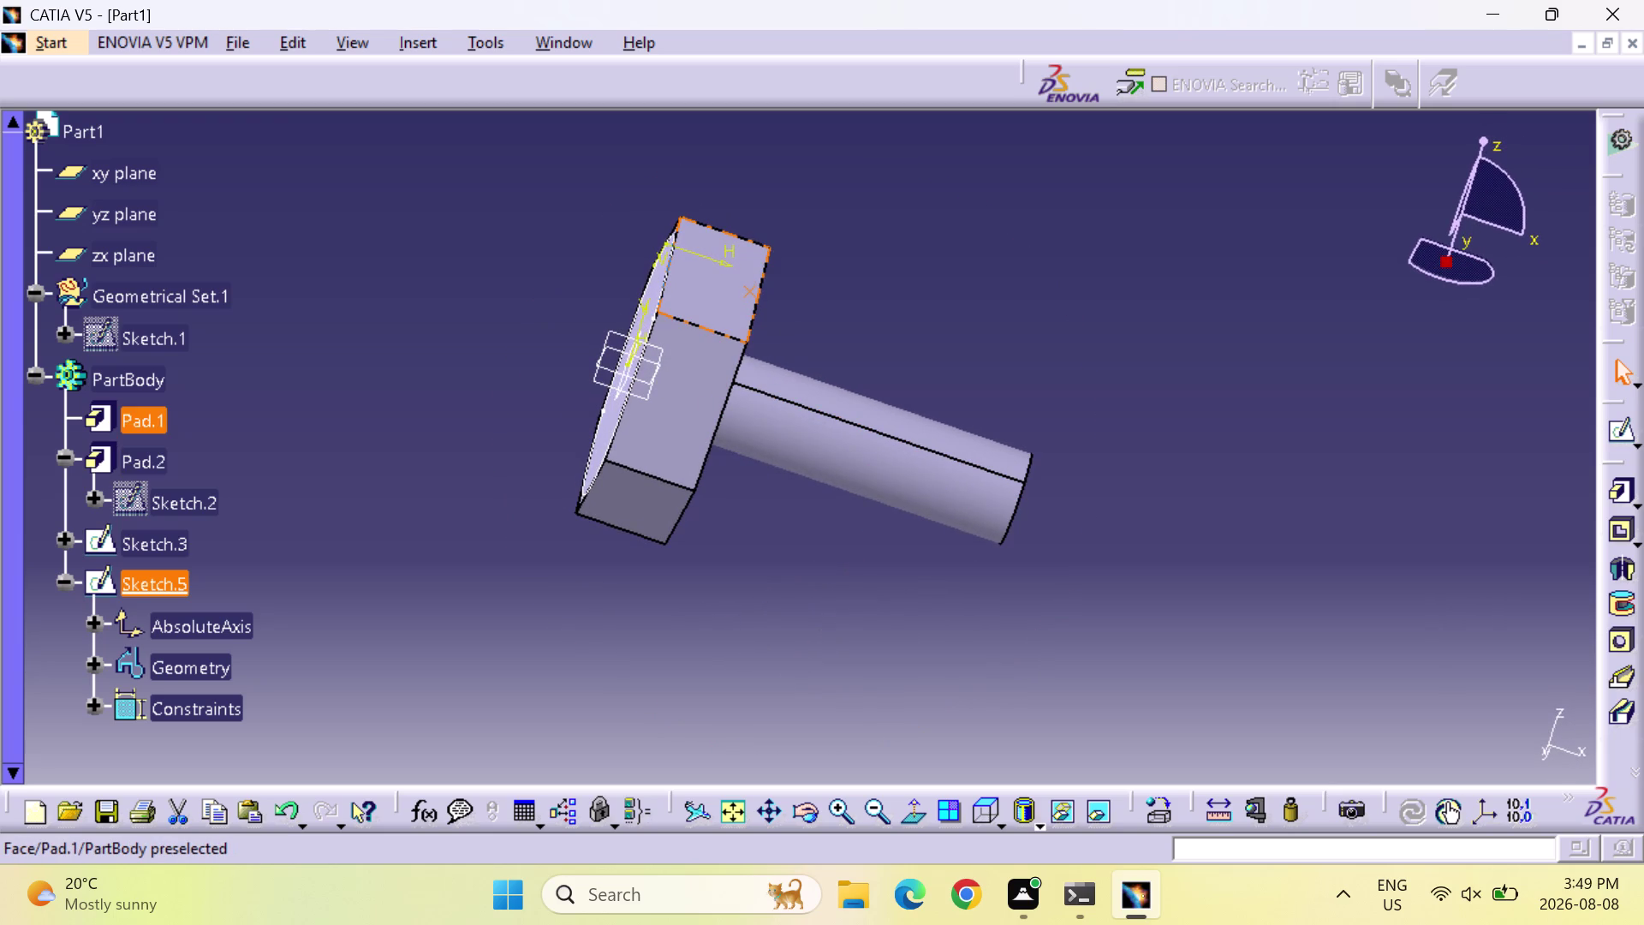
Select Sketch.5 and delete it from the part.
click(748, 296)
key(Escape)
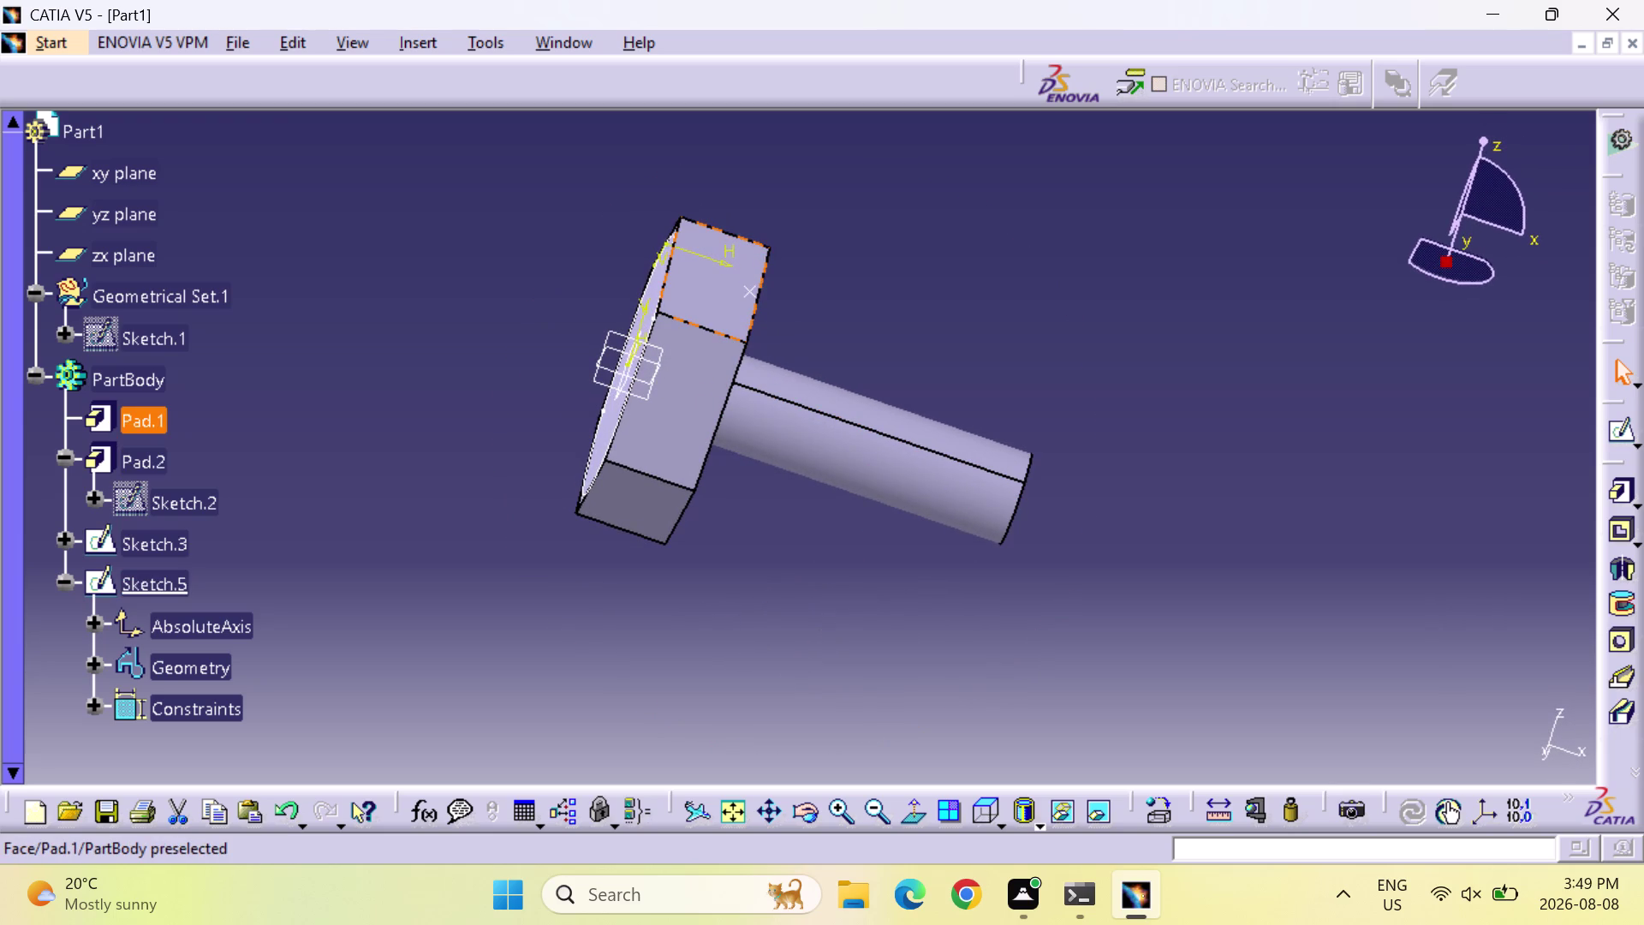
click(751, 288)
key(Delete)
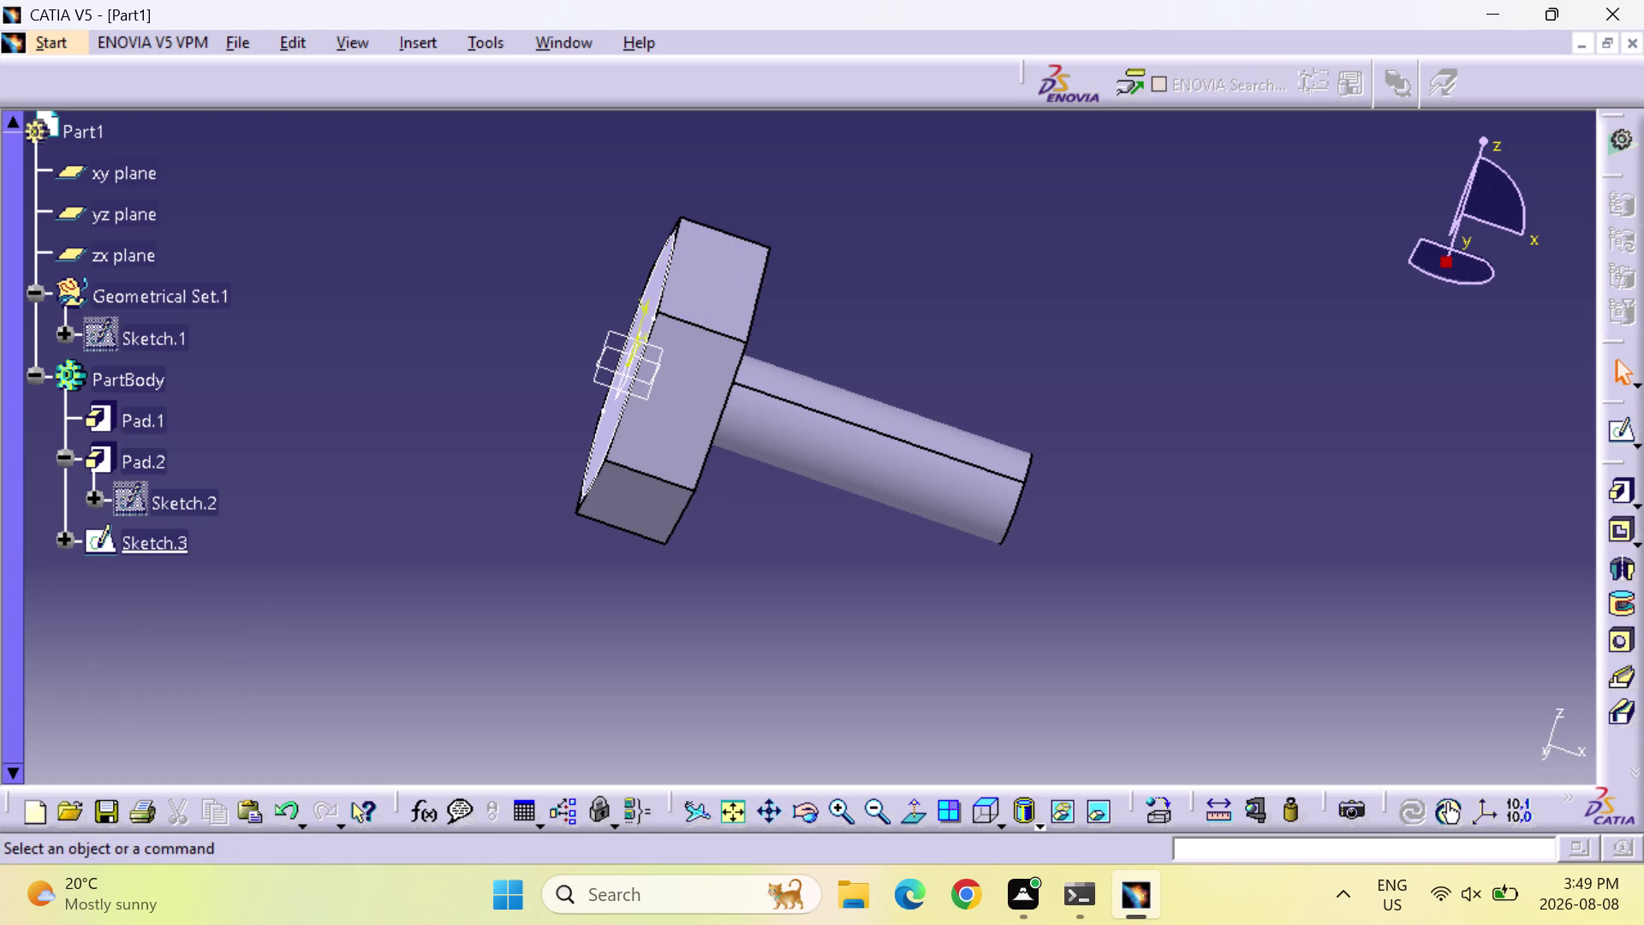
click(771, 418)
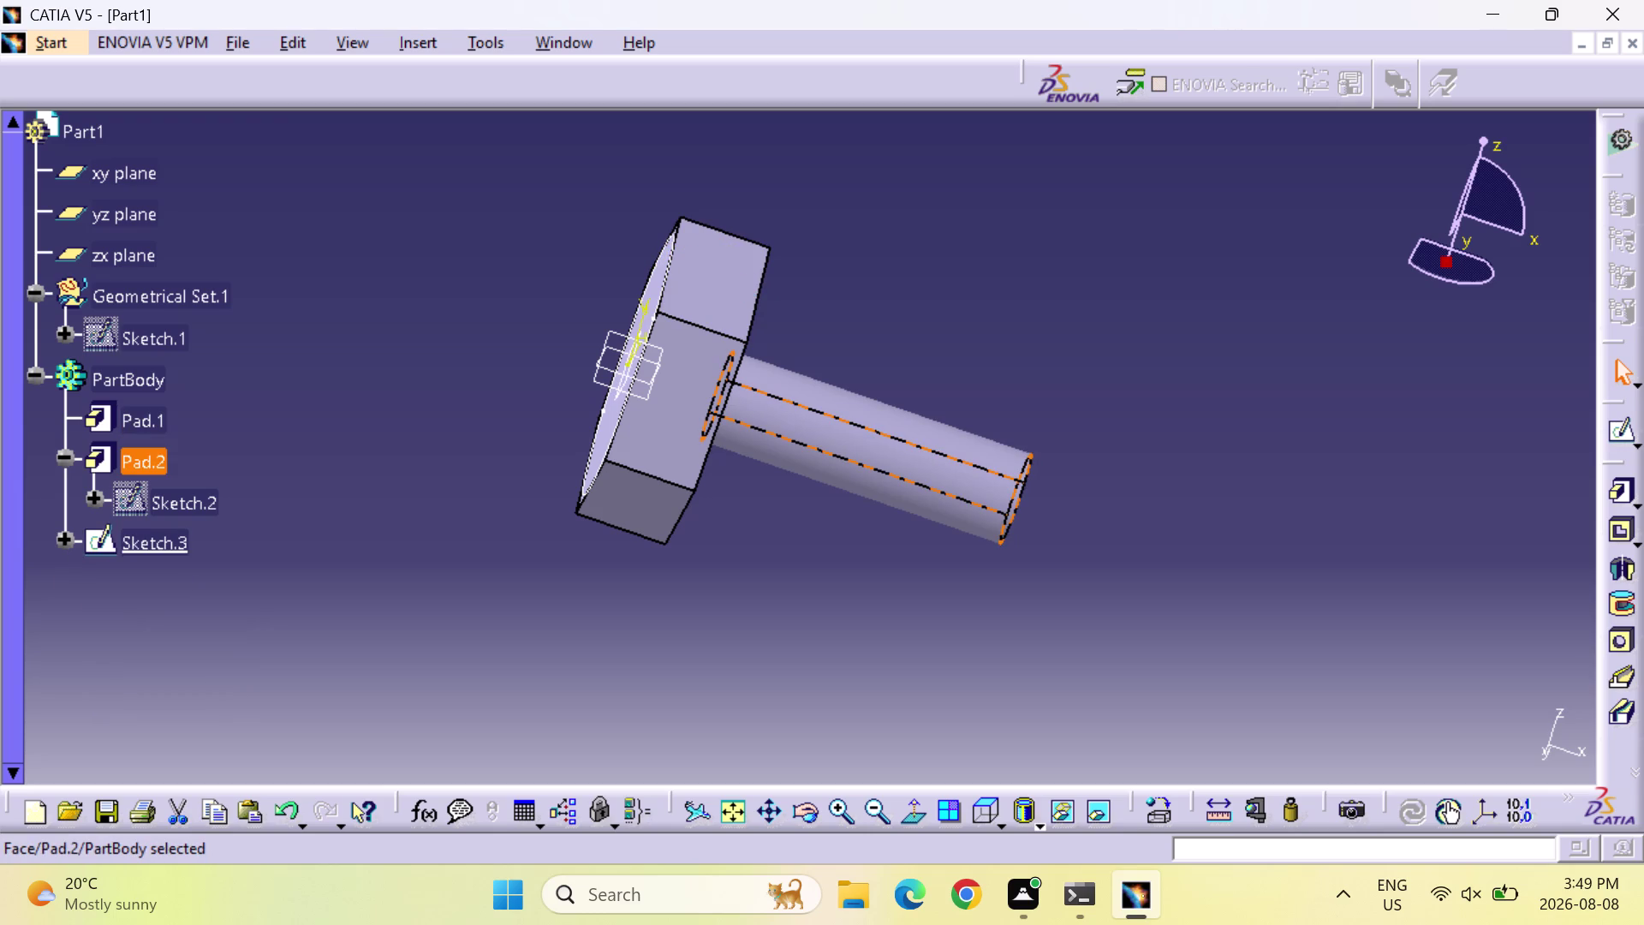
click(1626, 437)
double_click(1626, 437)
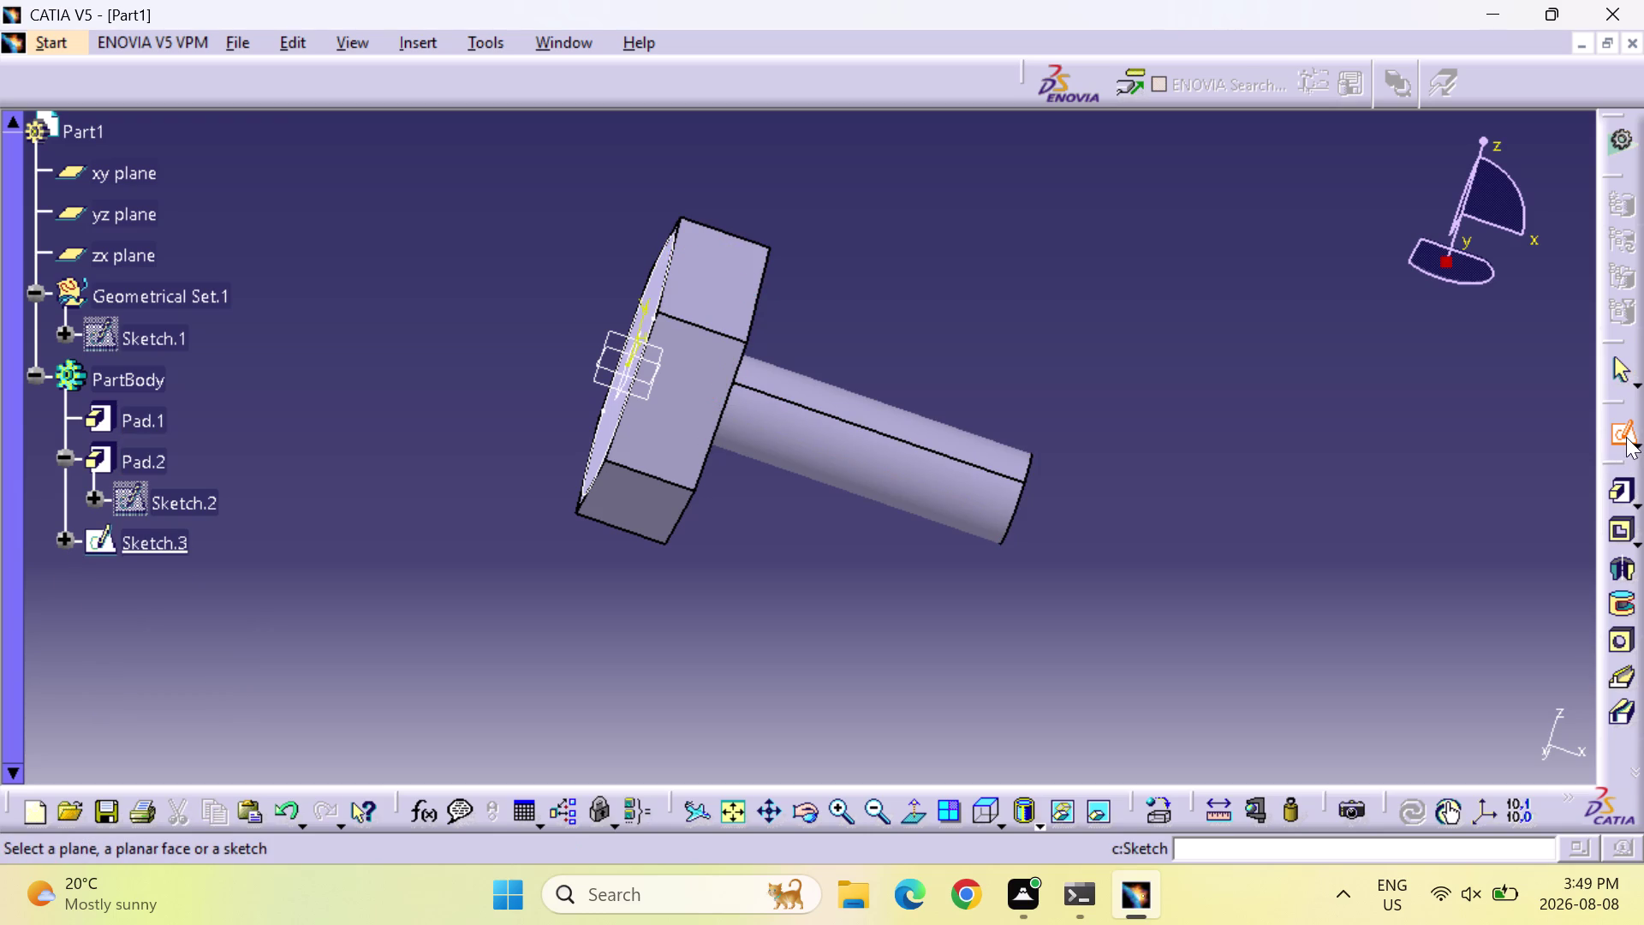
double_click(873, 477)
key(Escape)
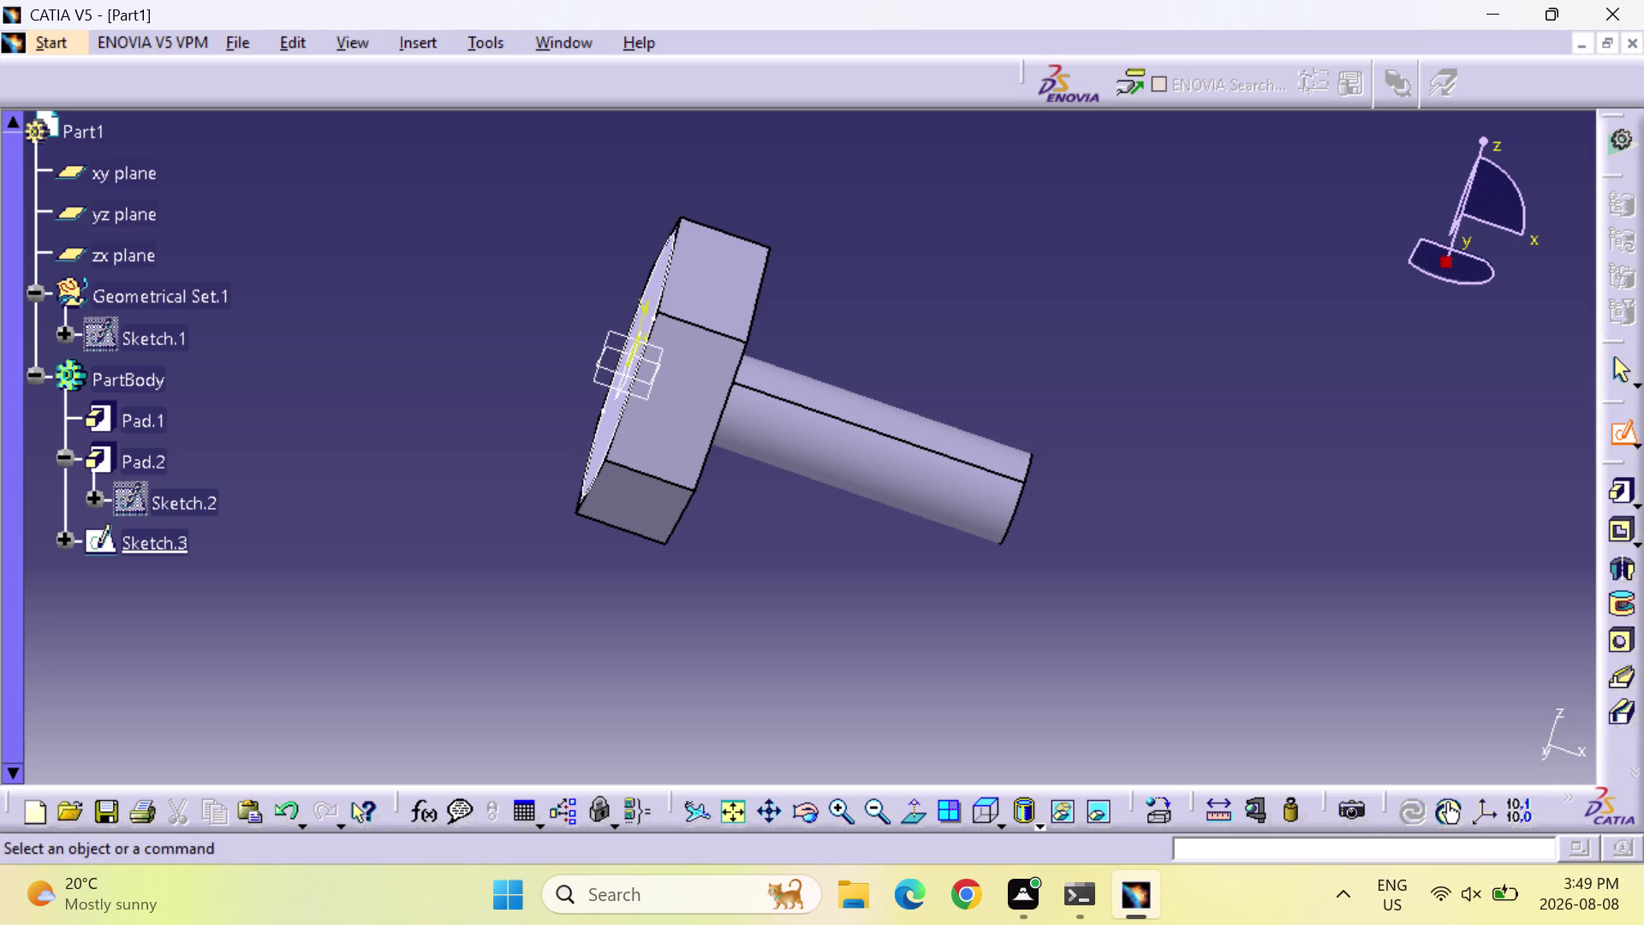
double_click(835, 434)
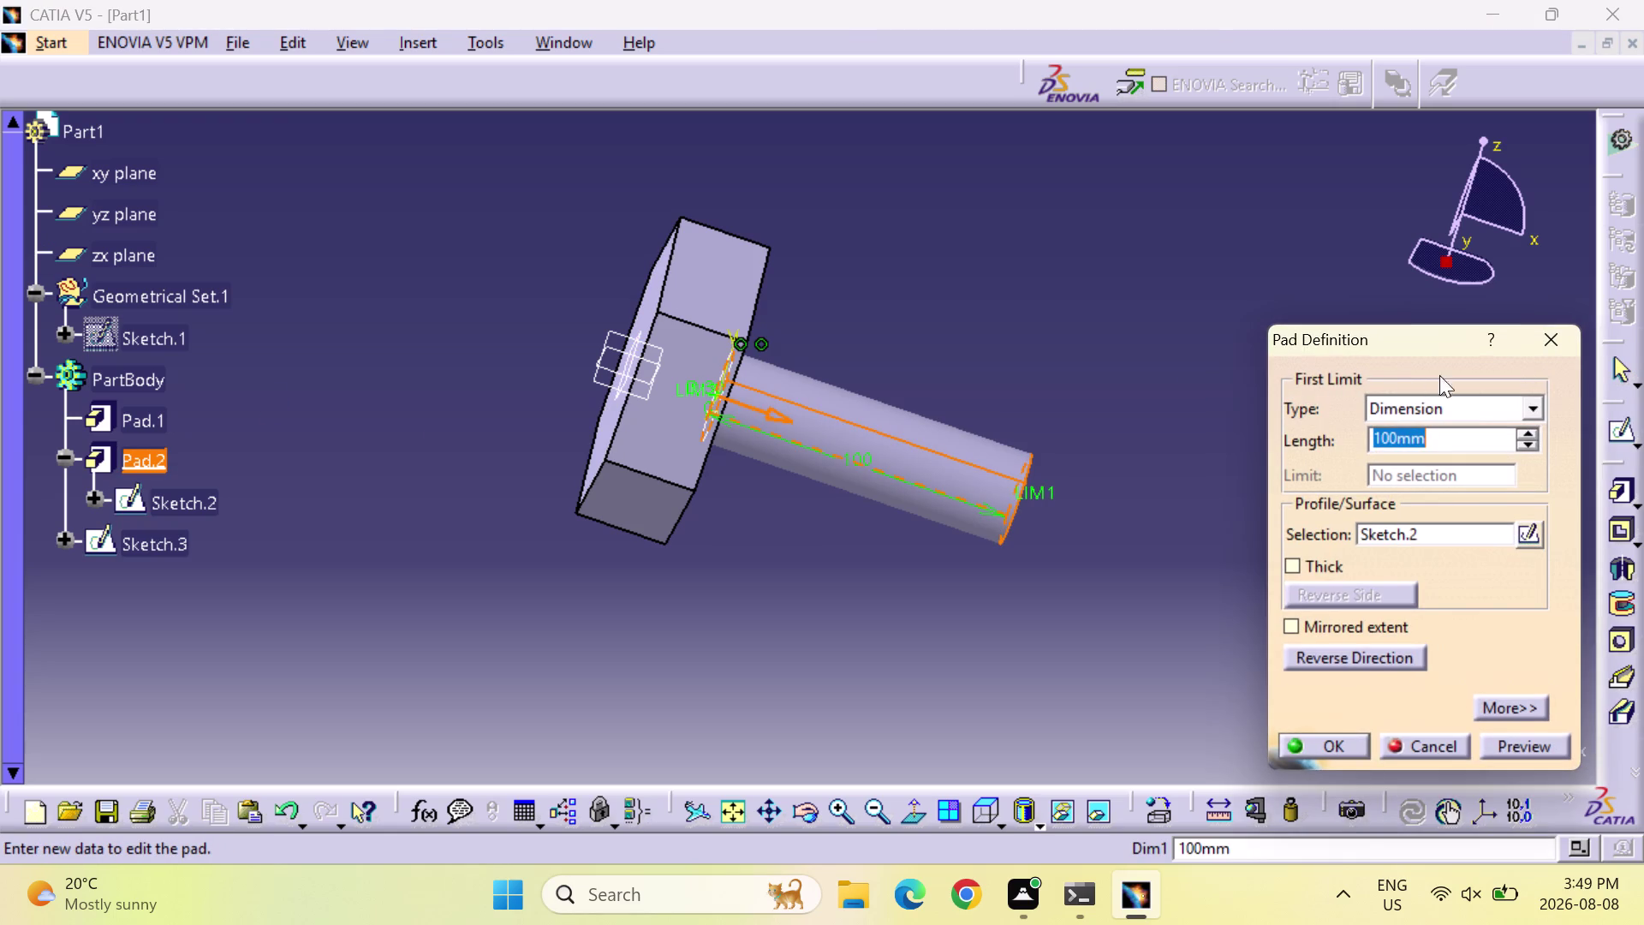
click(1541, 328)
click(149, 233)
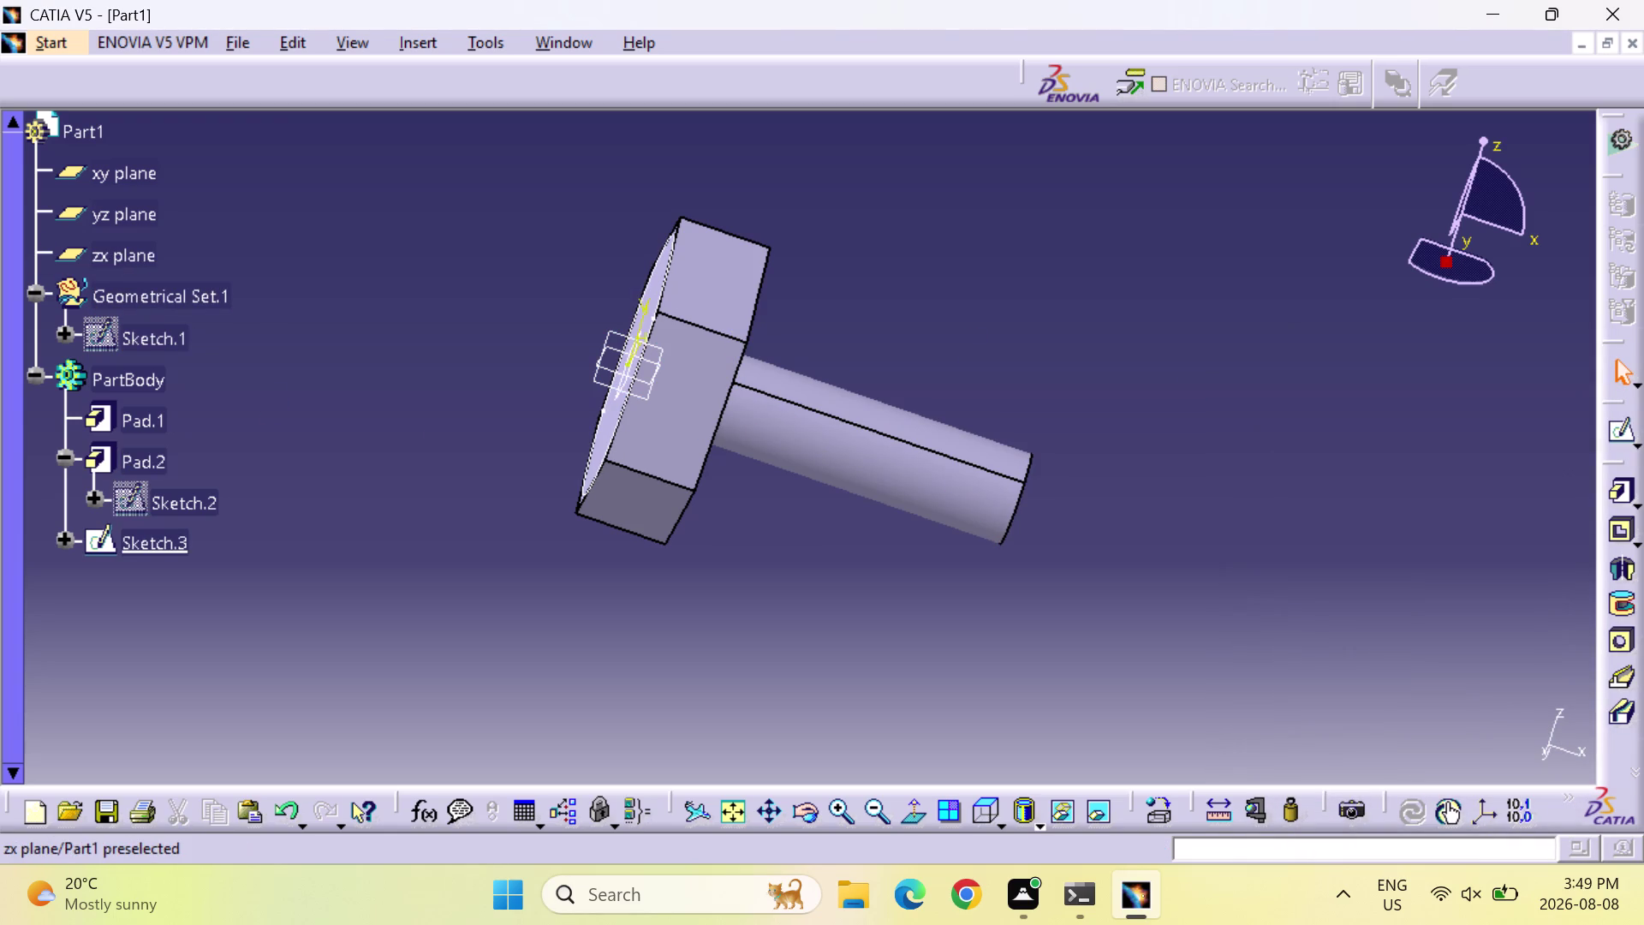
click(148, 214)
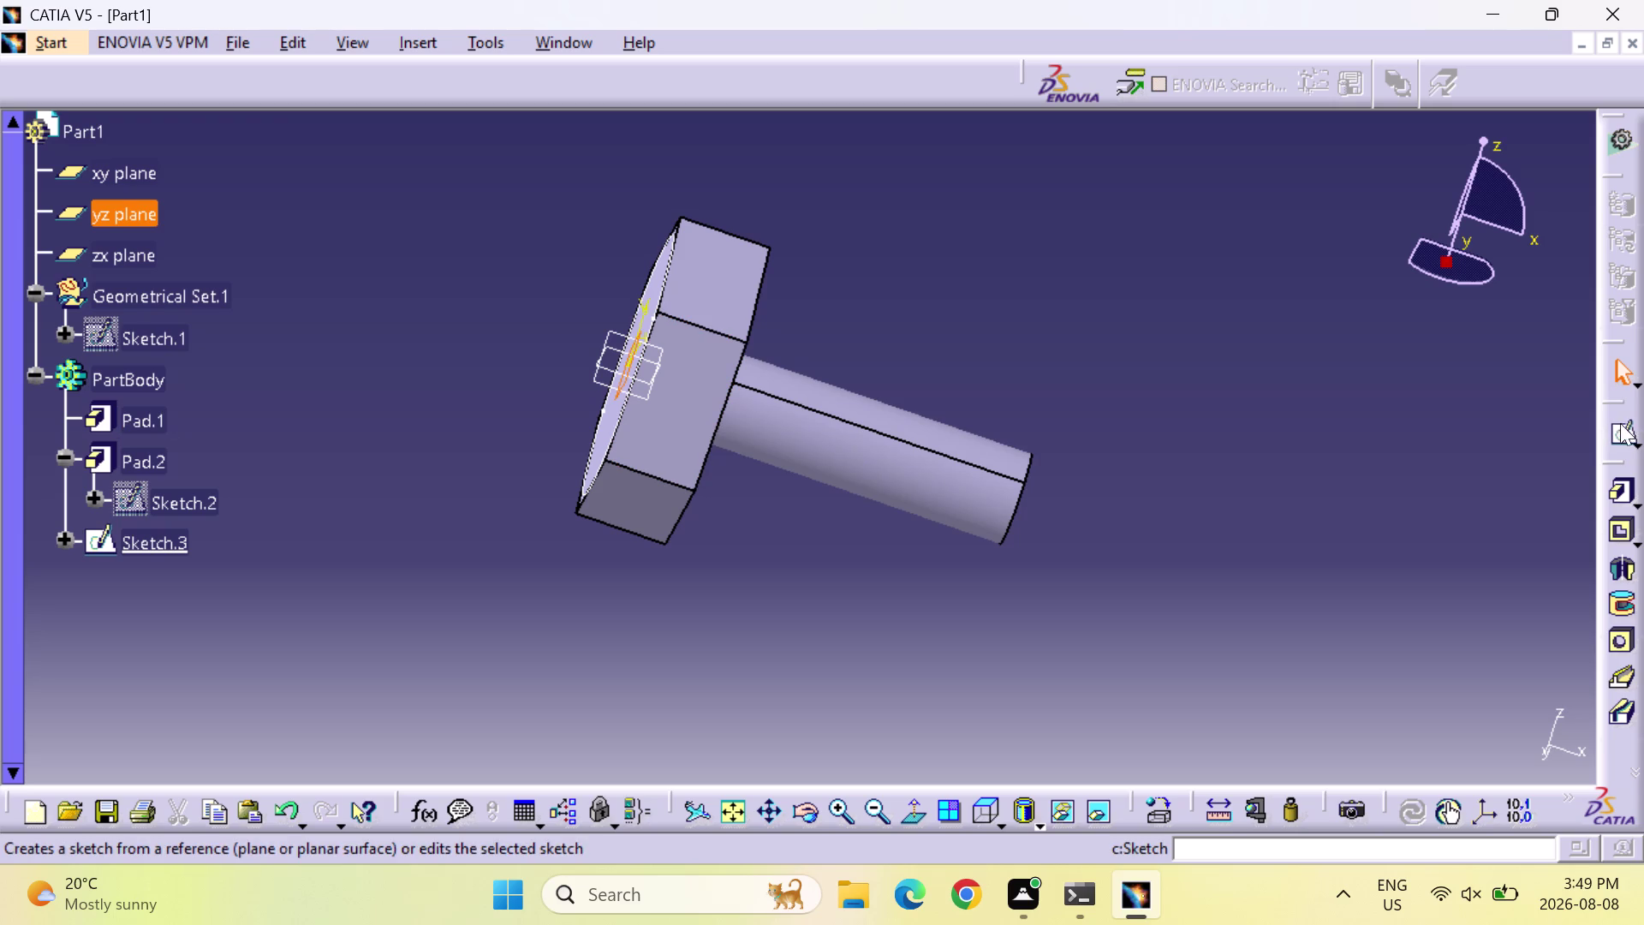
Start Sketch.6 on the yz plane and fit the whole bolt into view.
click(1621, 436)
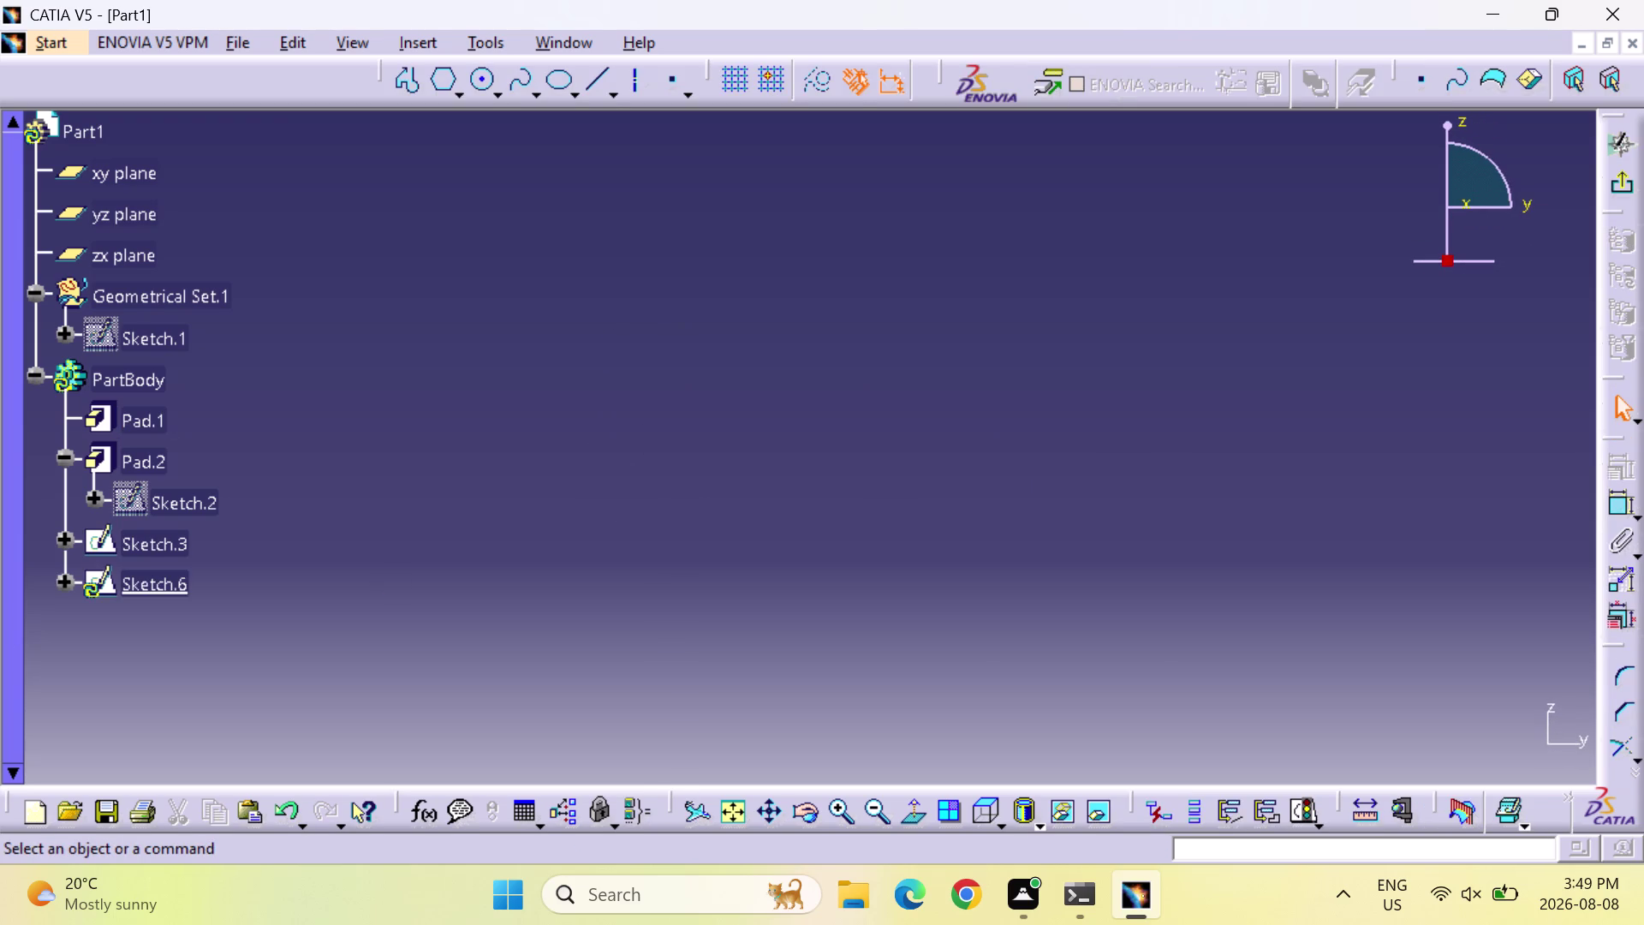
click(735, 818)
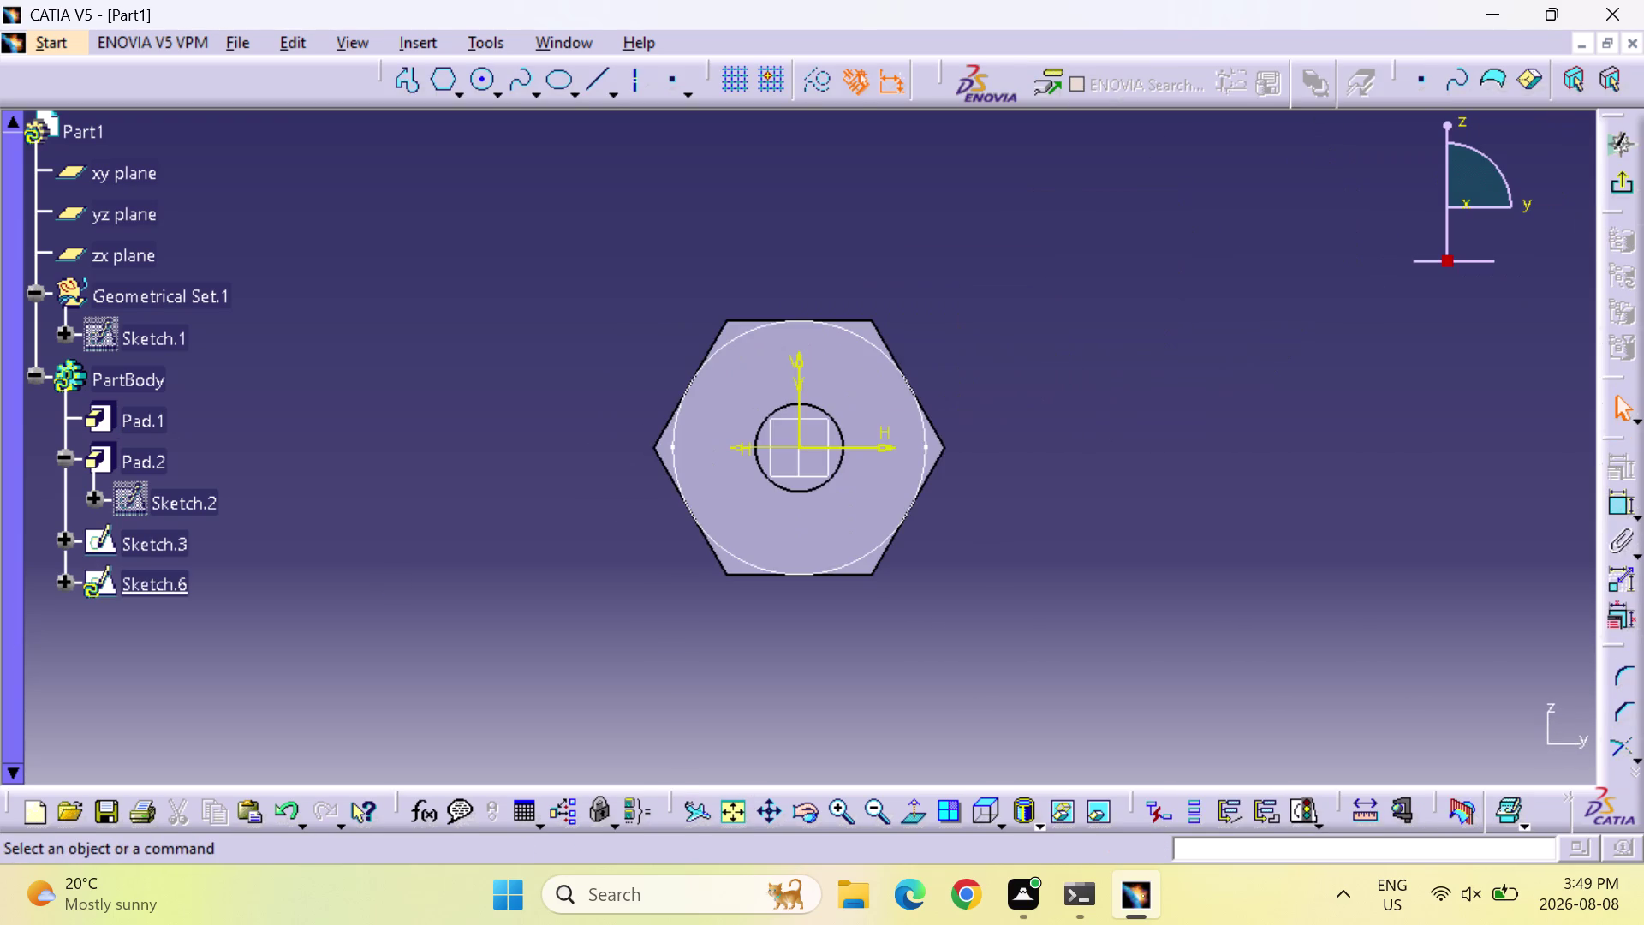
middle_click(902, 547)
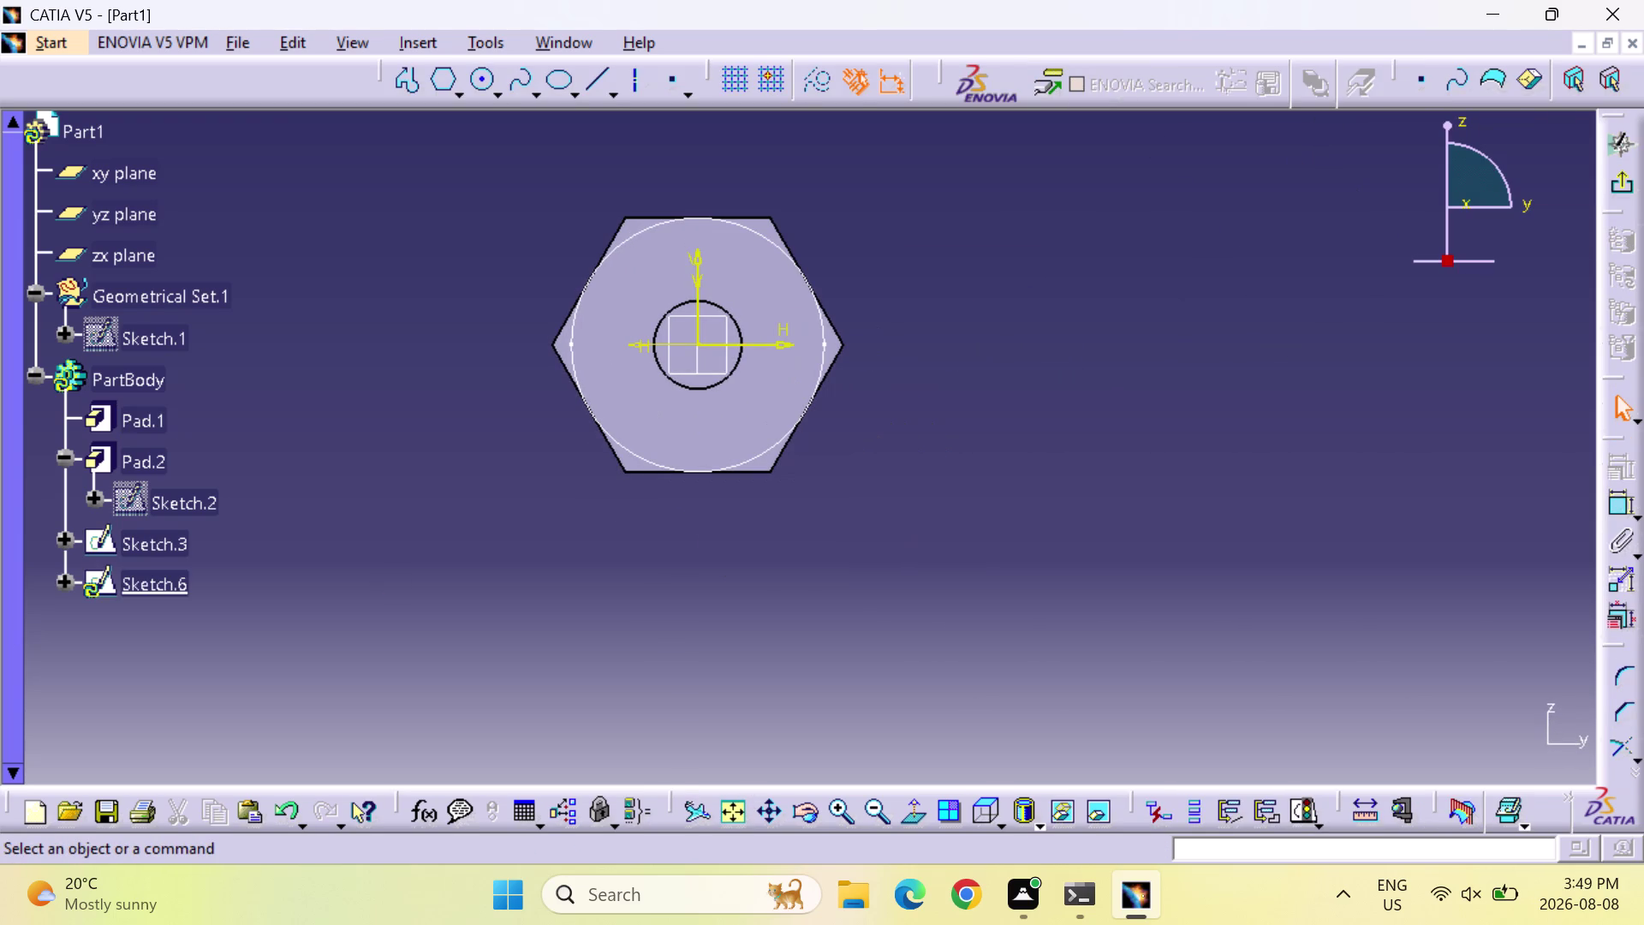
Try several standard views, ending on a side view of the bolt.
click(1002, 821)
click(1026, 629)
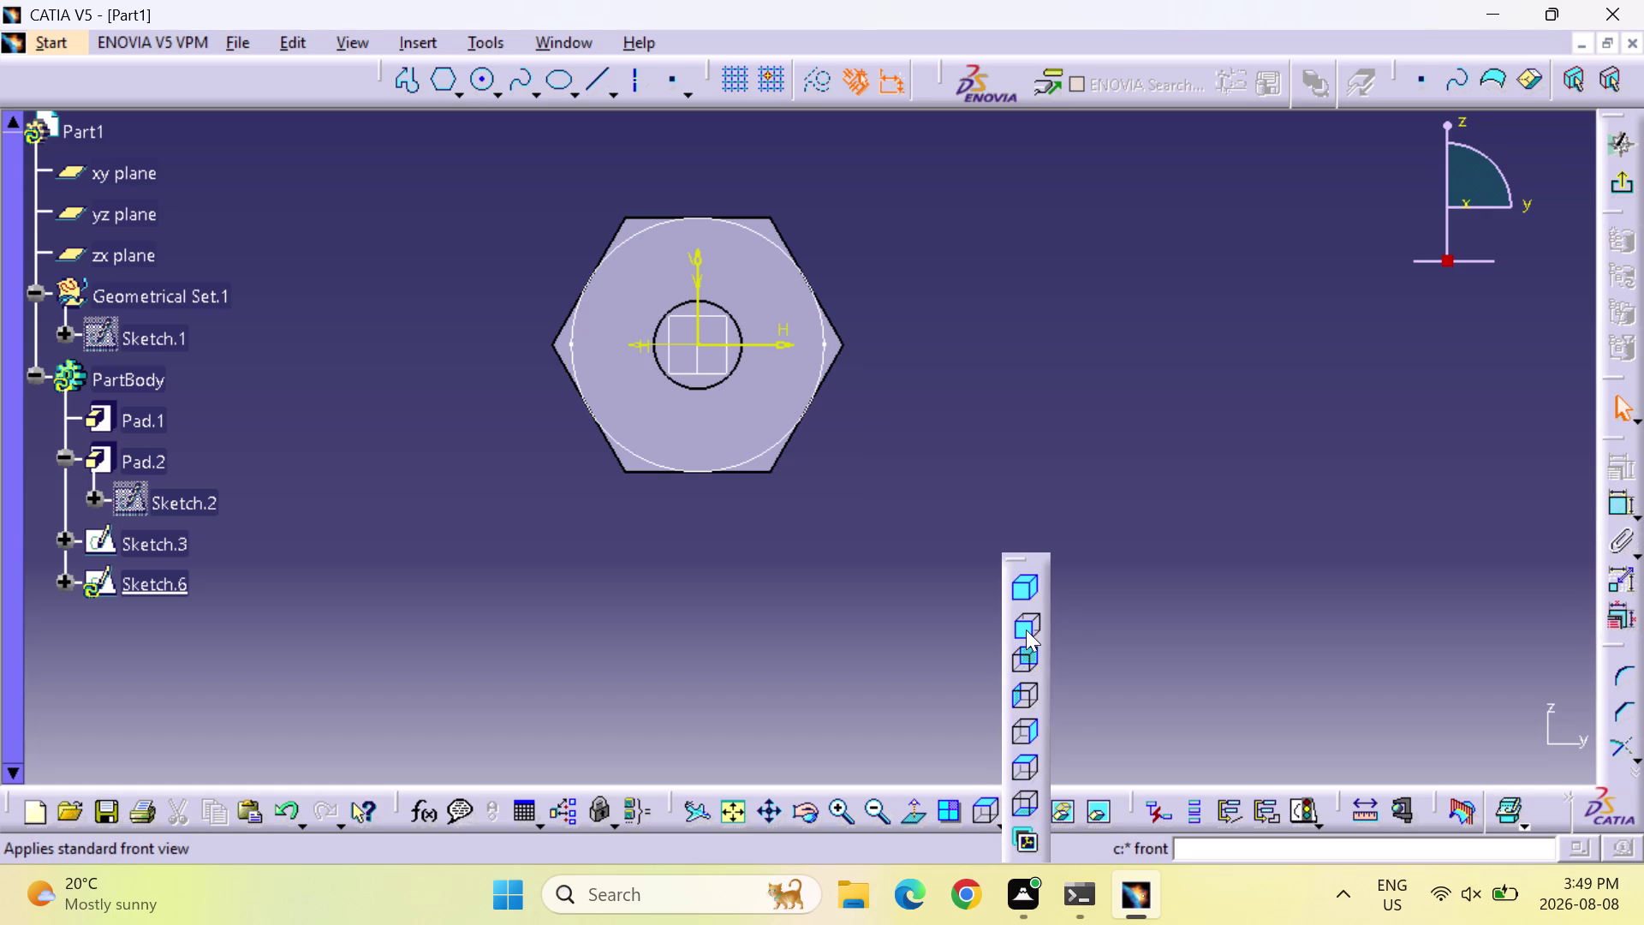
click(1006, 826)
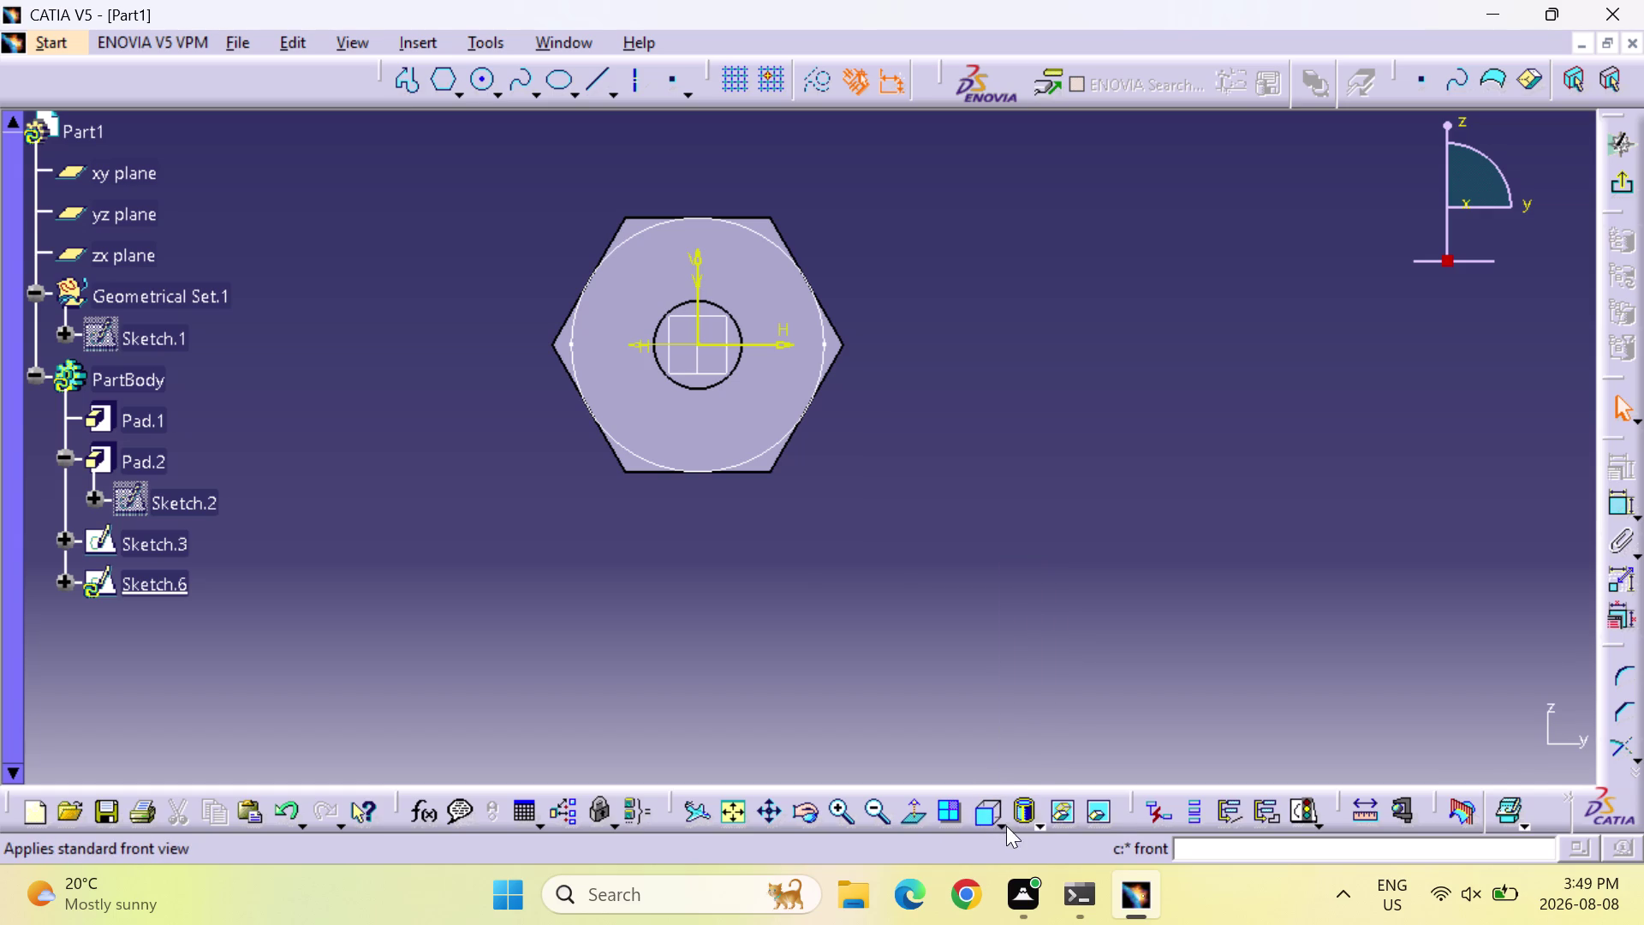
click(1031, 664)
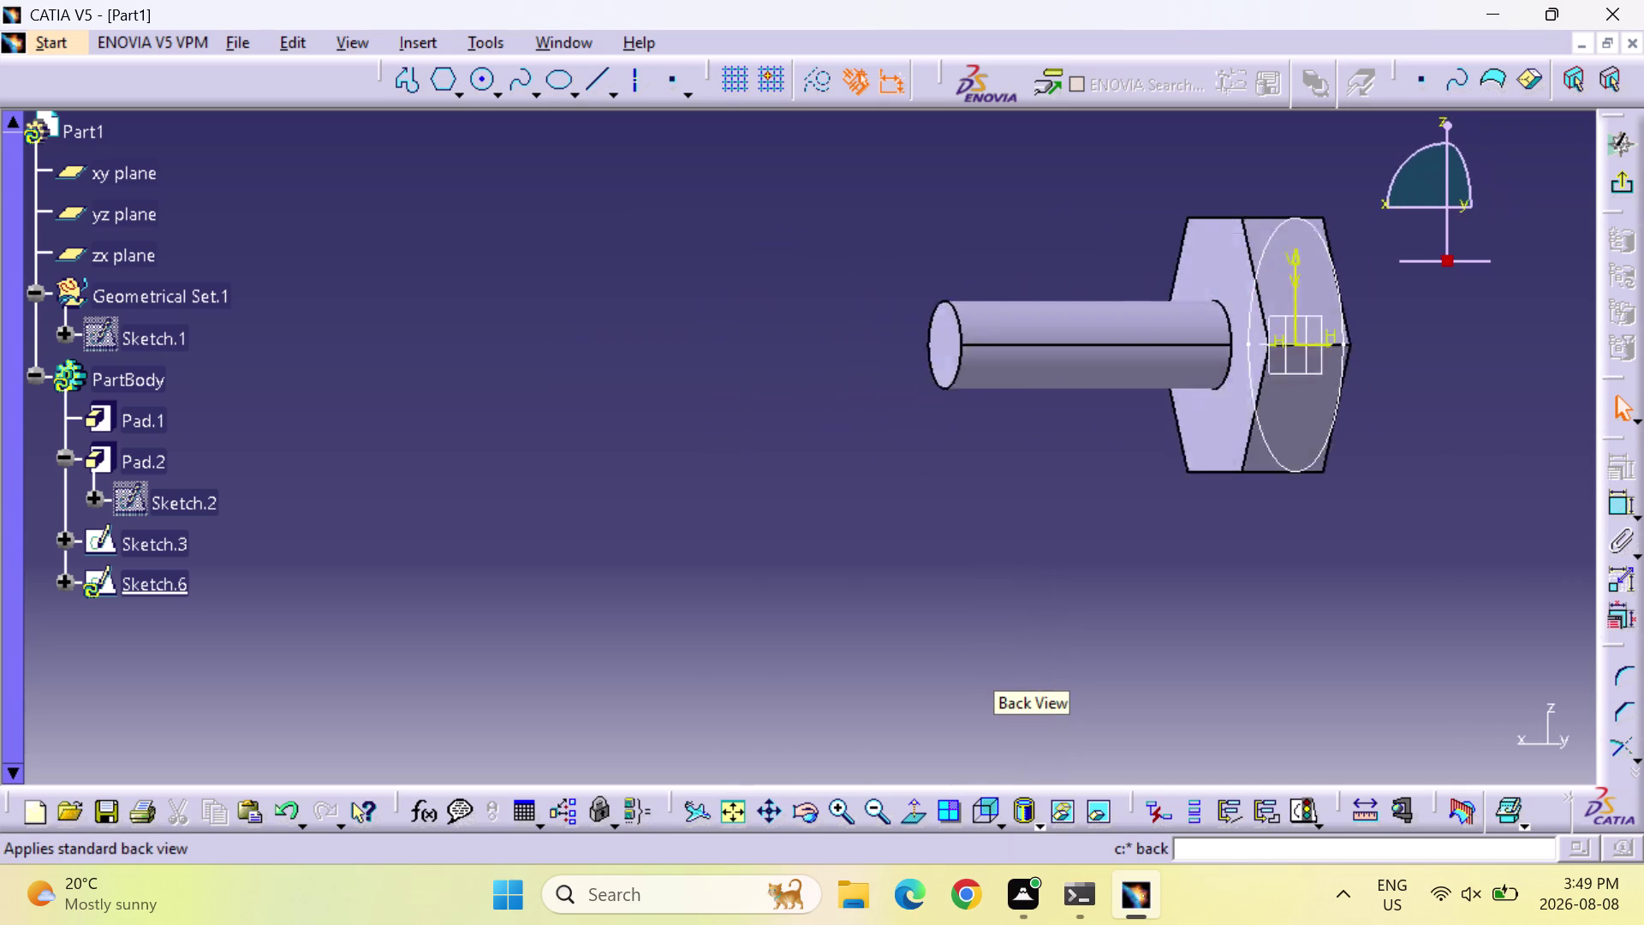
click(999, 819)
click(1013, 709)
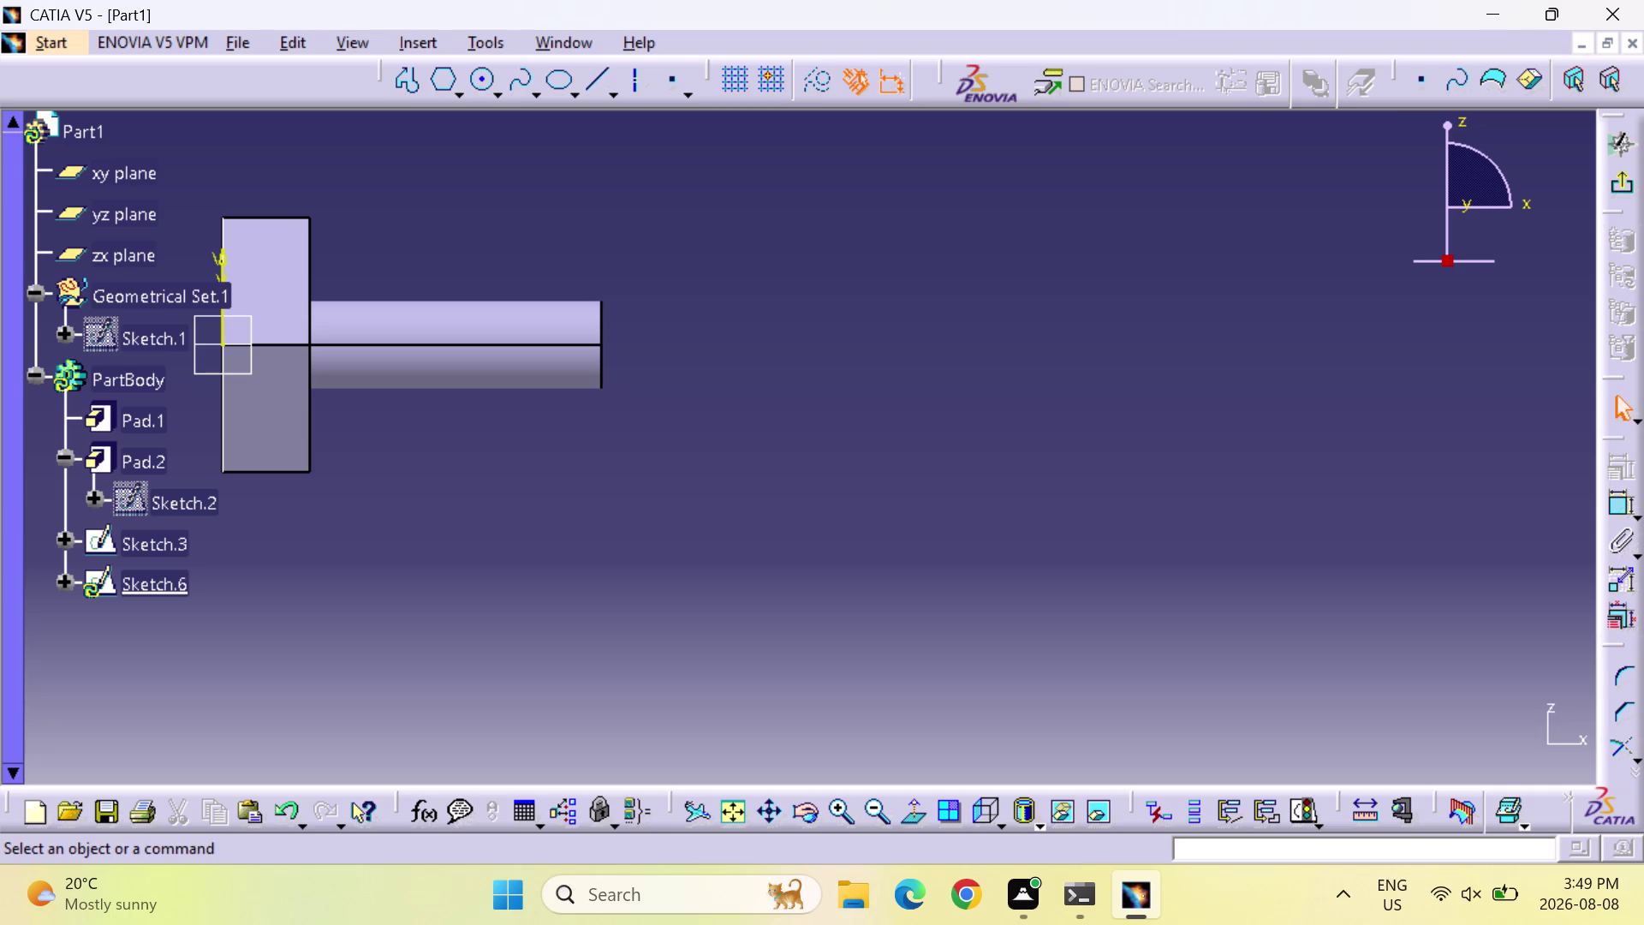
click(663, 82)
click(365, 299)
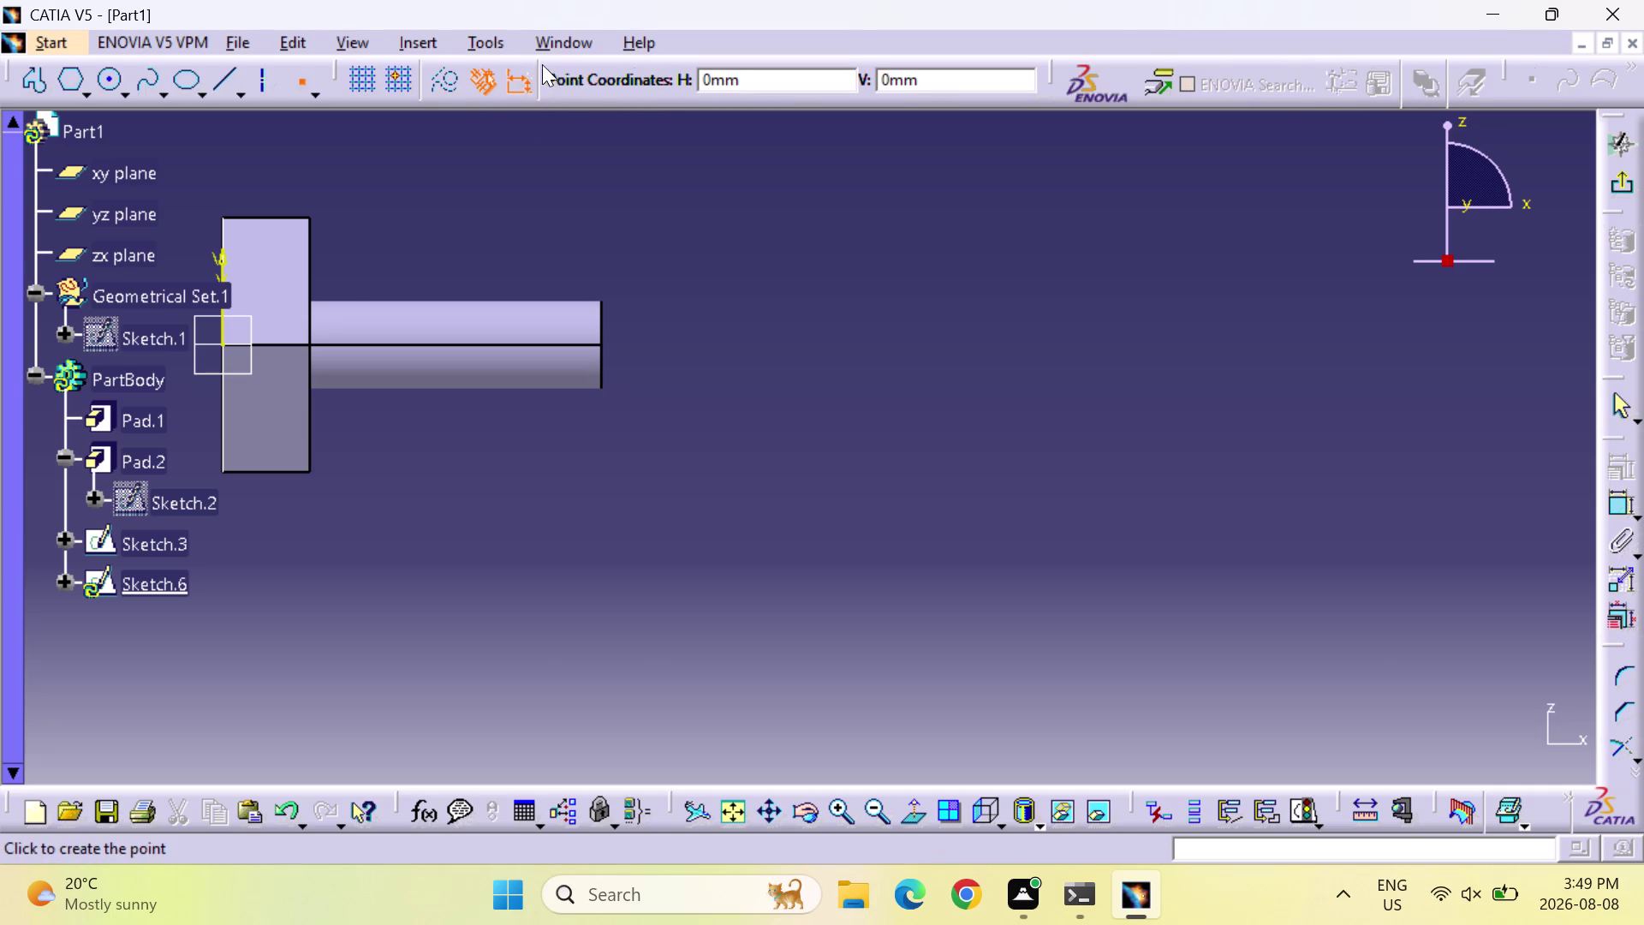
scroll(down, 3)
middle_drag(662, 325, 424, 313)
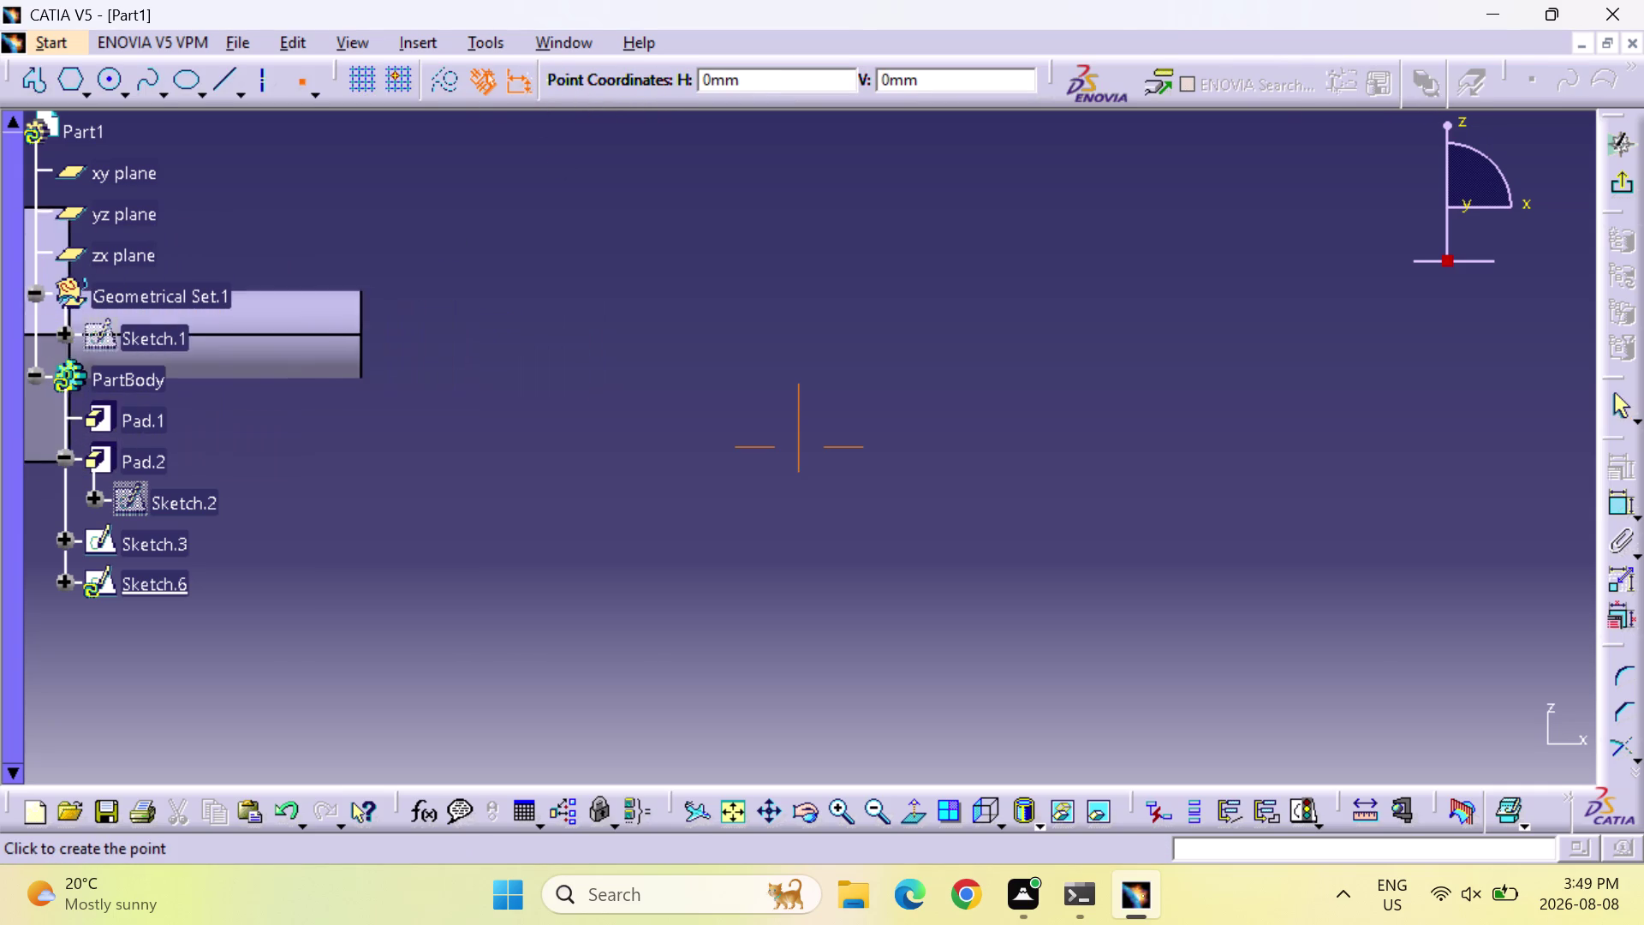
middle_drag(423, 312, 395, 321)
scroll(down, 3)
middle_drag(395, 321, 348, 364)
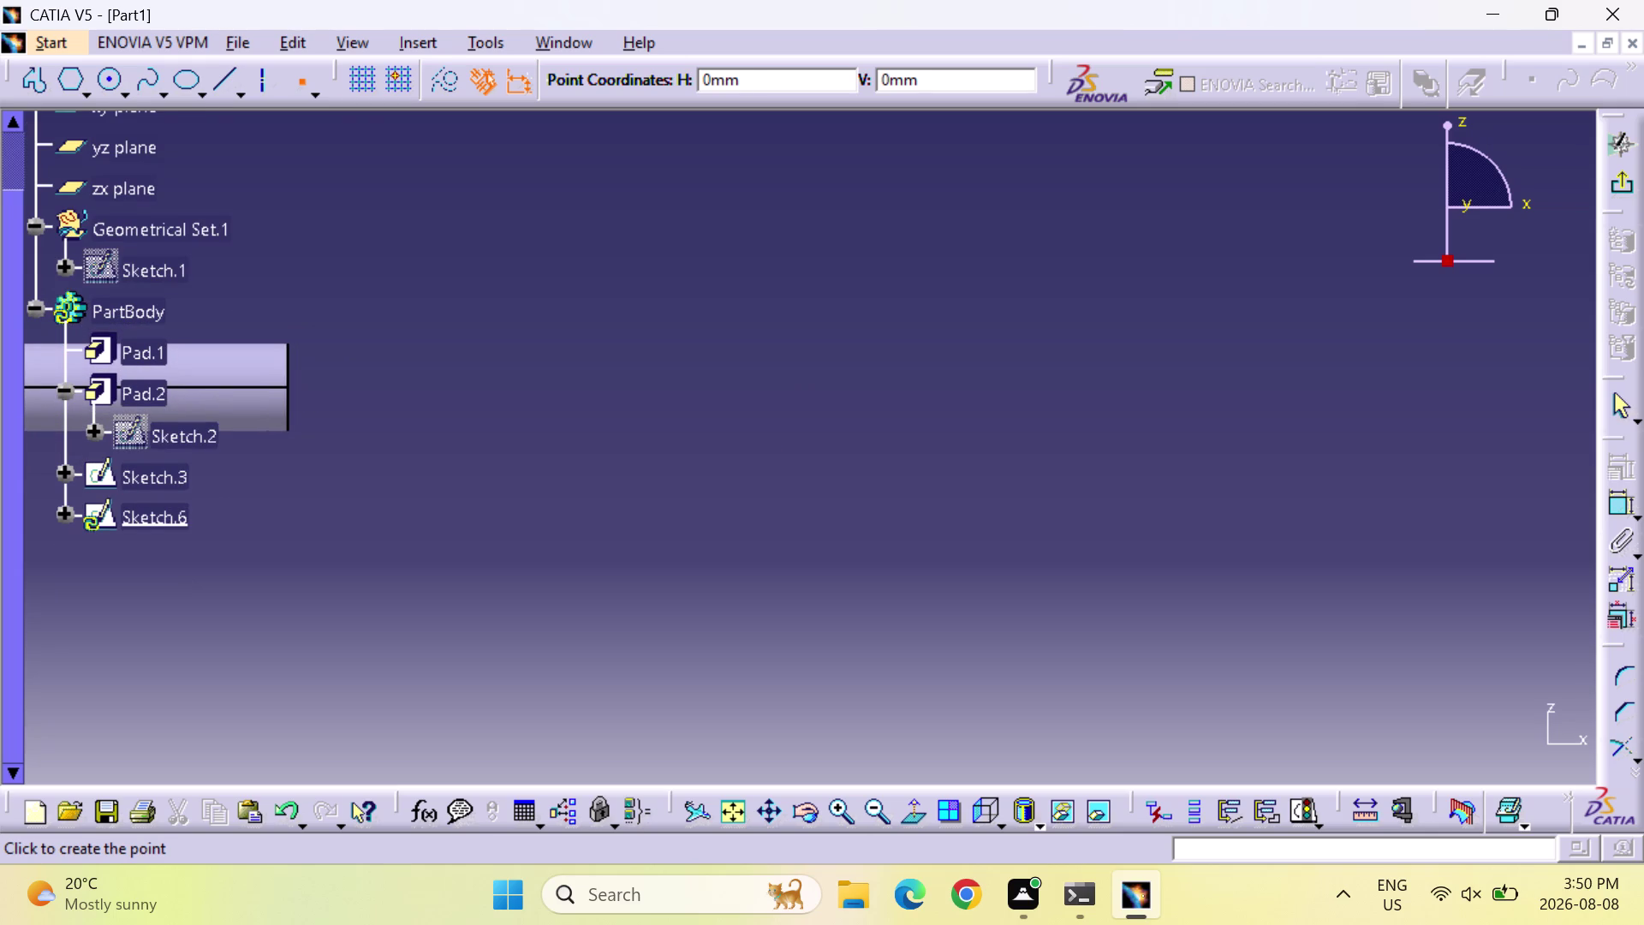
middle_drag(353, 367, 279, 445)
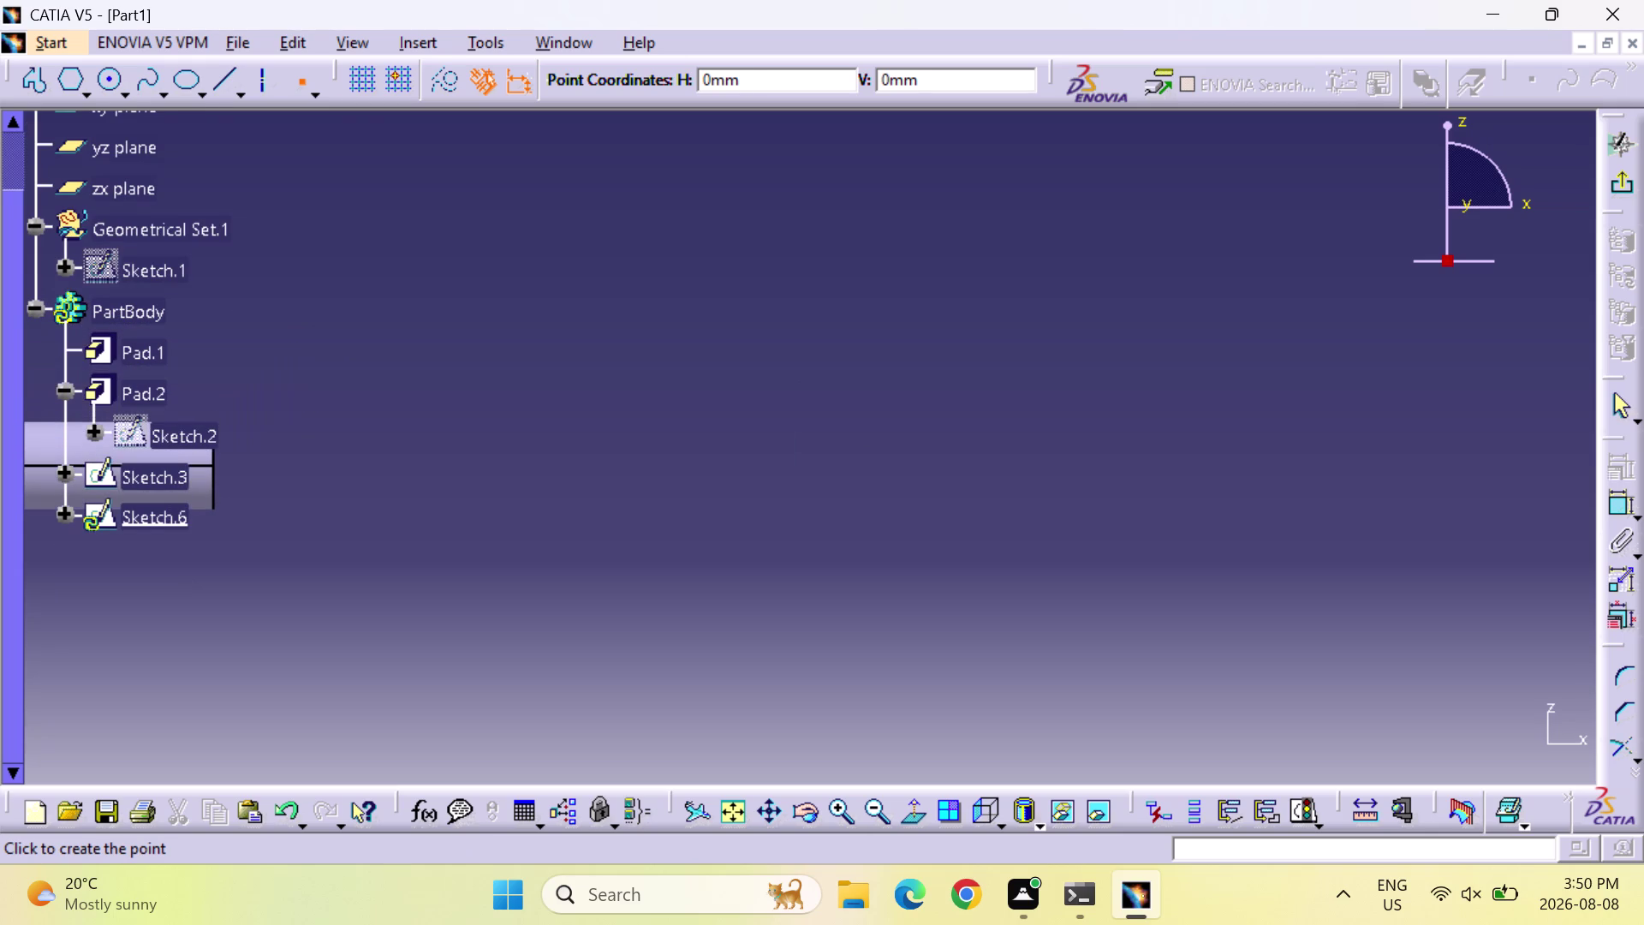
scroll(down, 3)
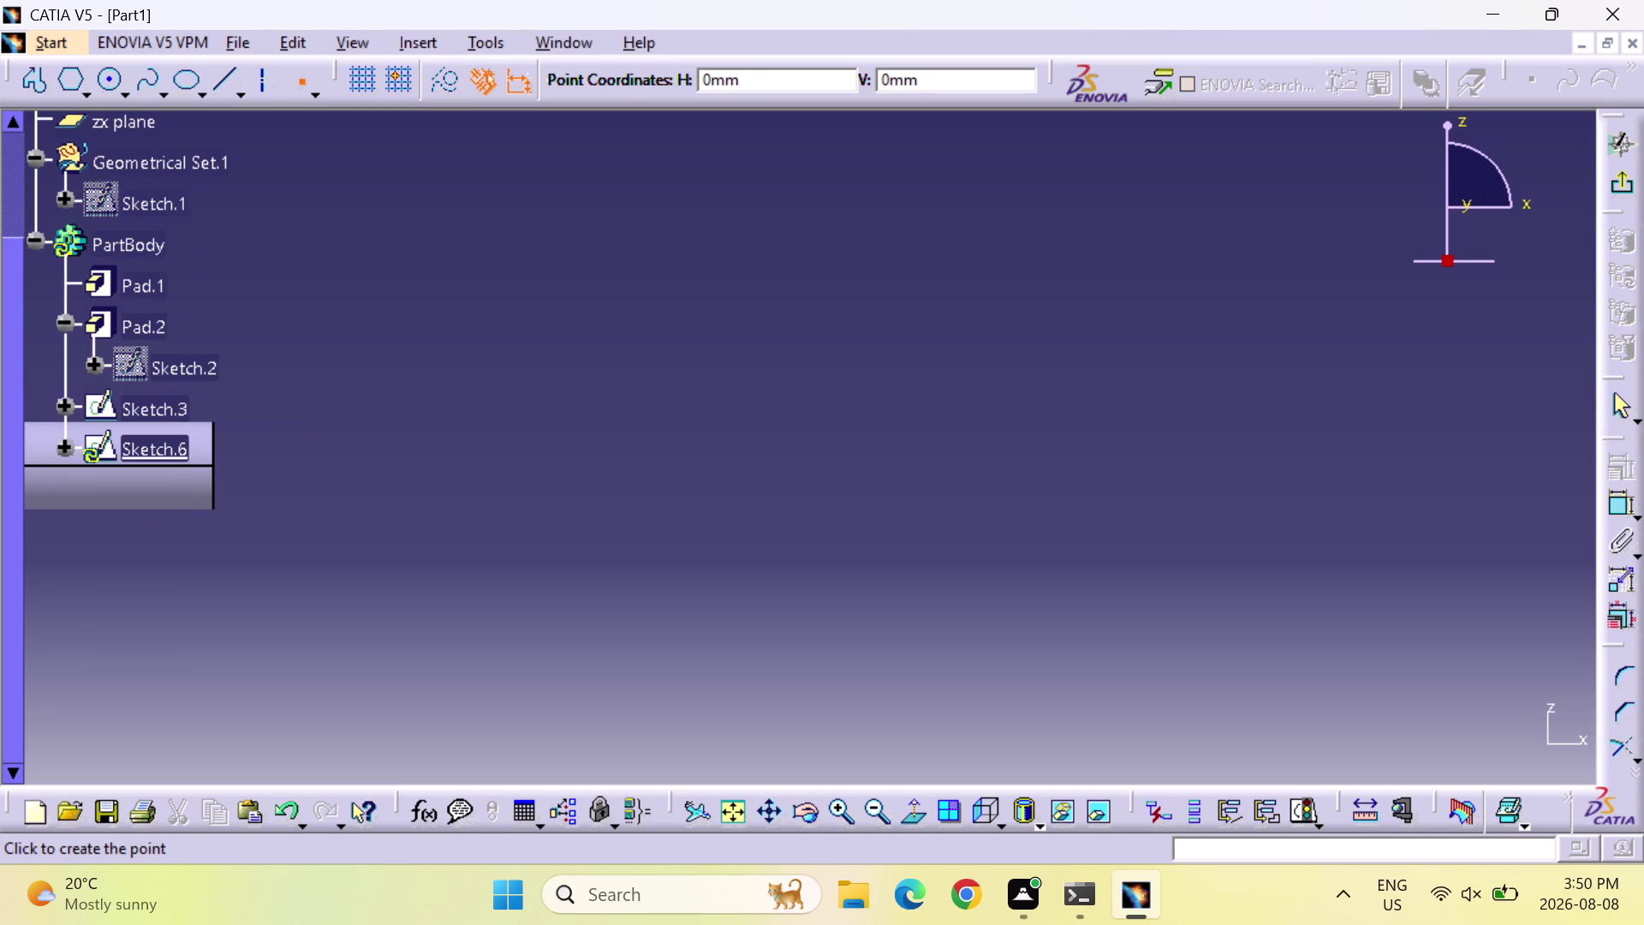
scroll(up, 3)
scroll(up, 3)
middle_drag(125, 537, 206, 450)
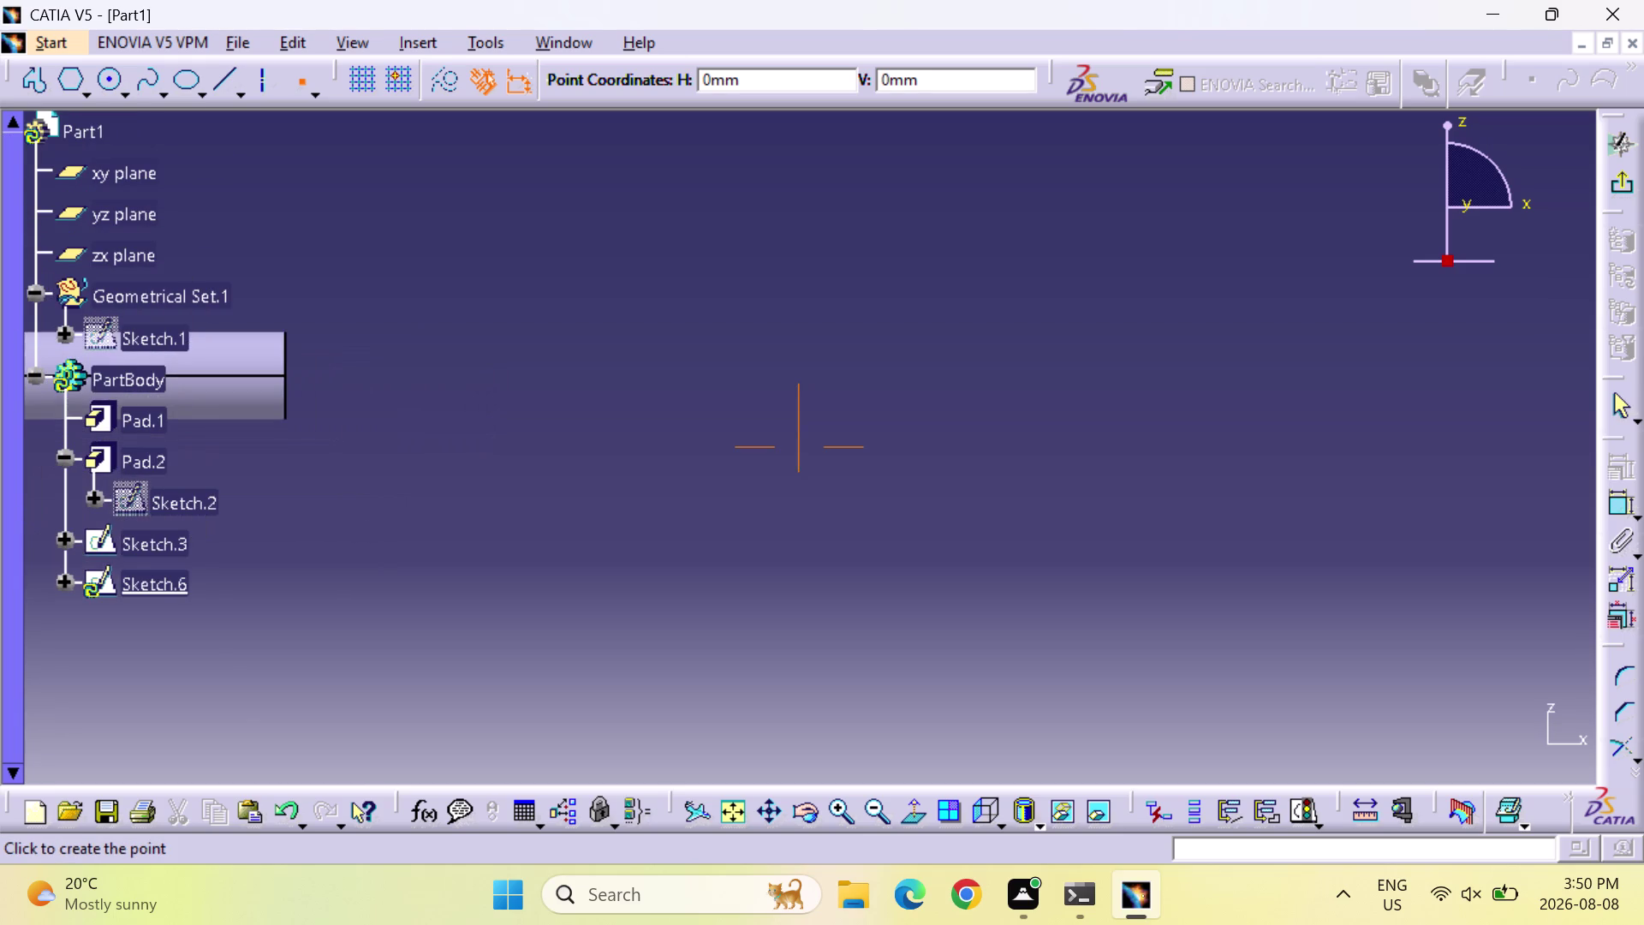
middle_drag(206, 450, 185, 442)
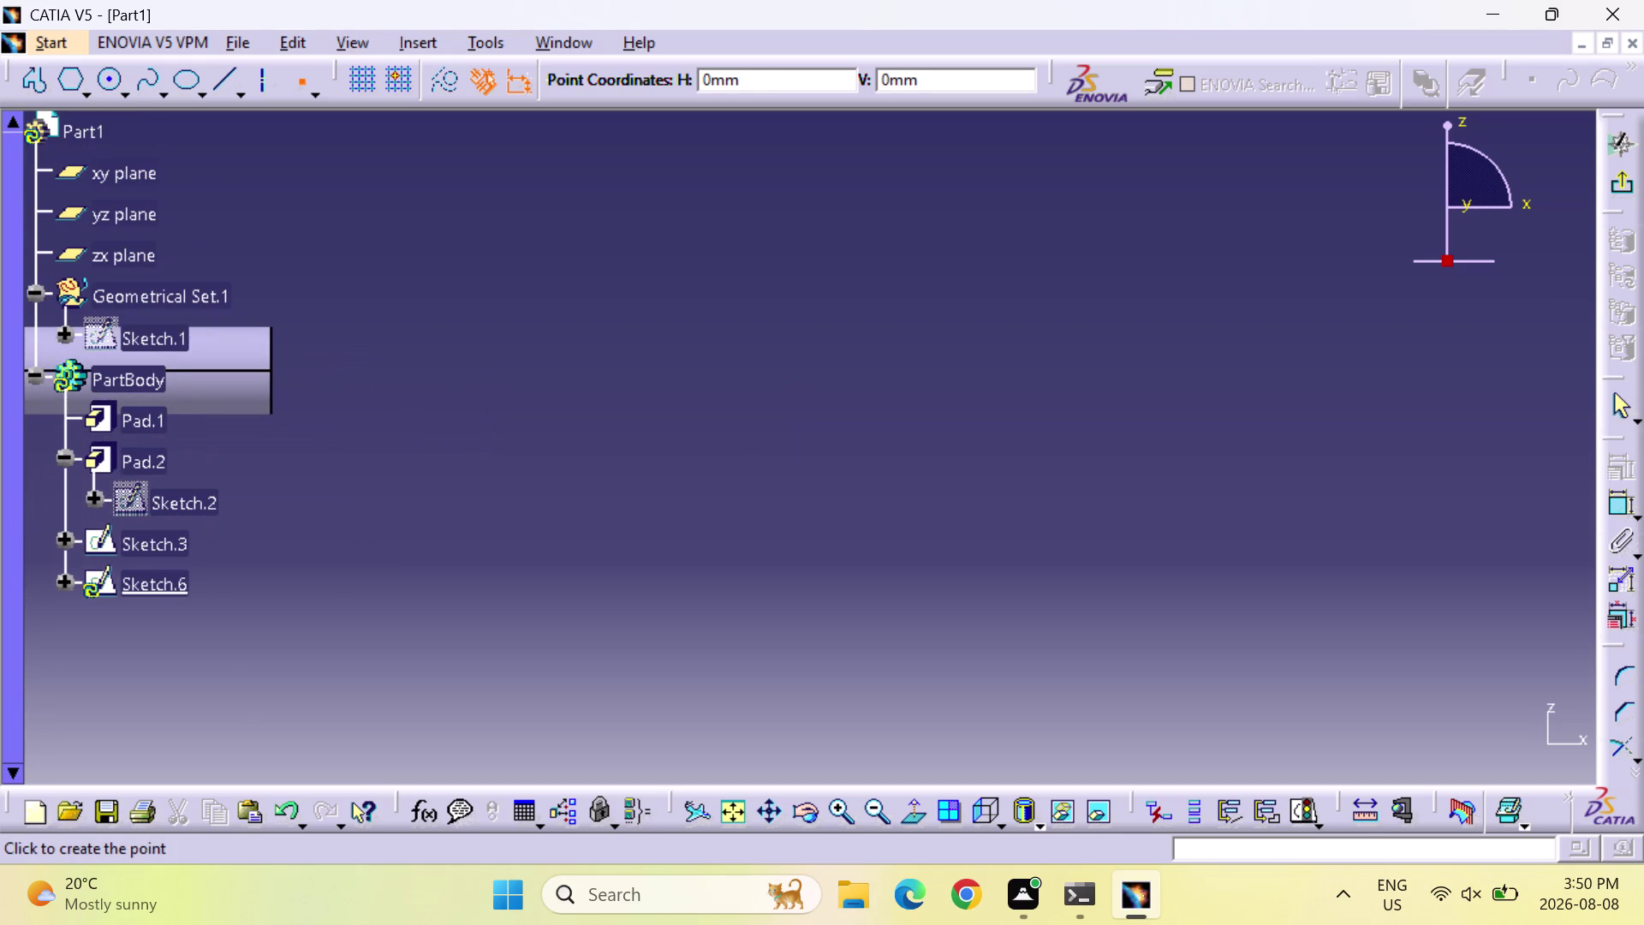